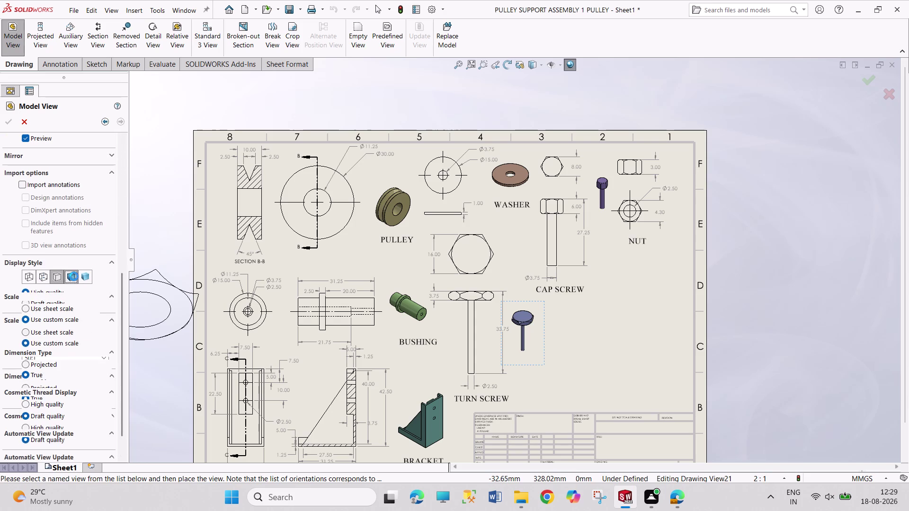
Set the nut model view to a custom 5:1 scale.
drag(123, 302, 117, 363)
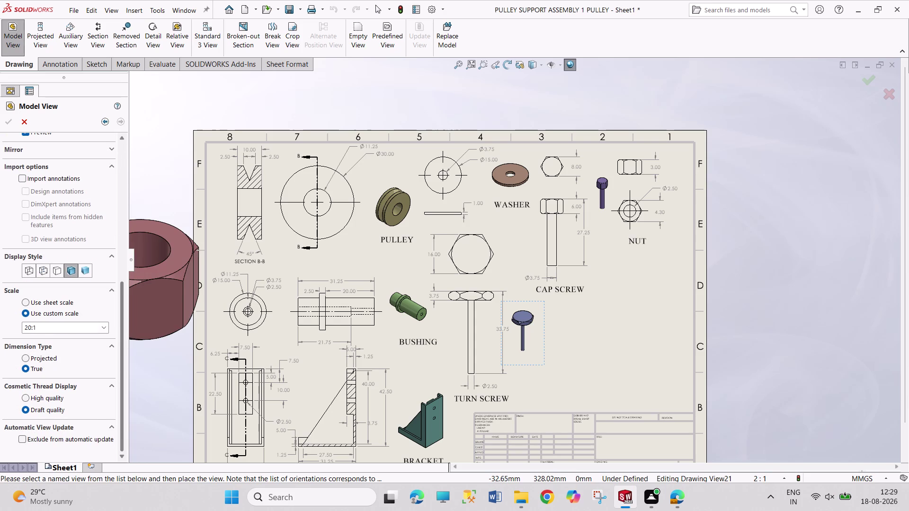
click(30, 326)
click(31, 327)
drag(31, 326, 25, 327)
click(30, 328)
drag(30, 329, 20, 325)
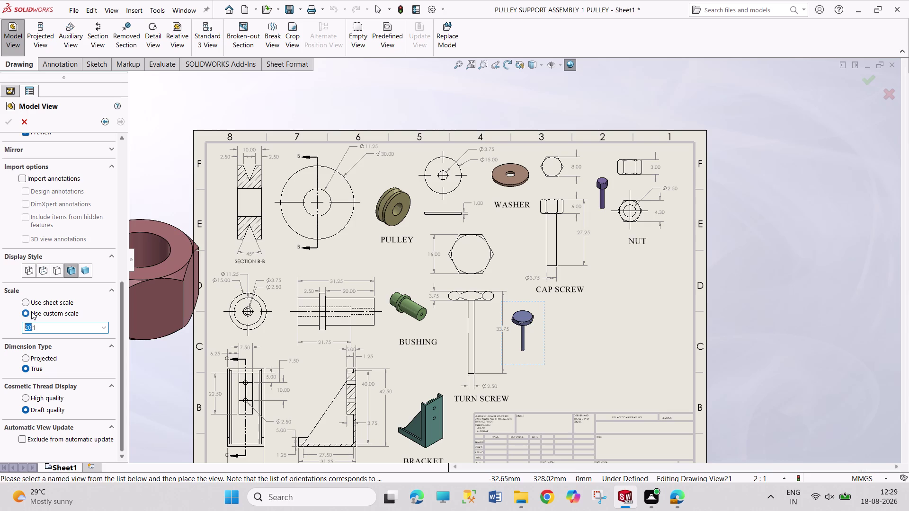
key(5)
key(Return)
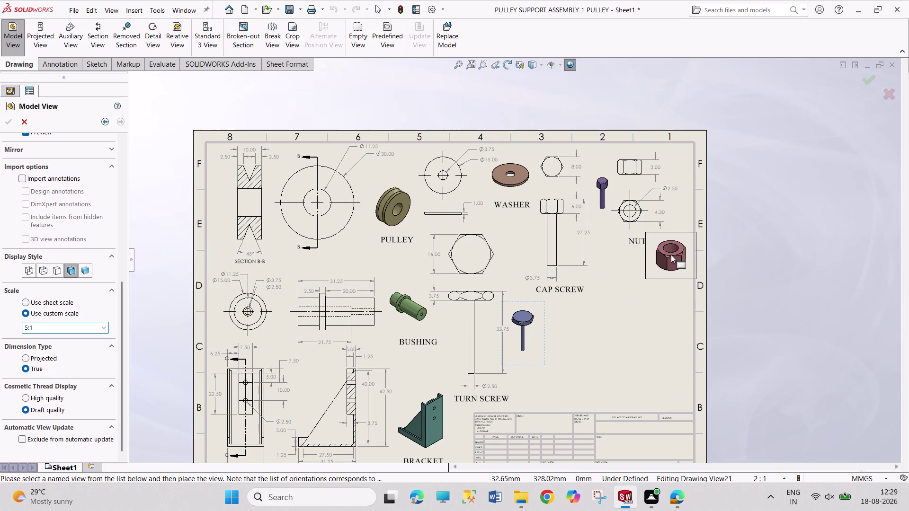
Place the shaded nut view beside the NUT views, then switch to the pulley support assembly.
click(670, 250)
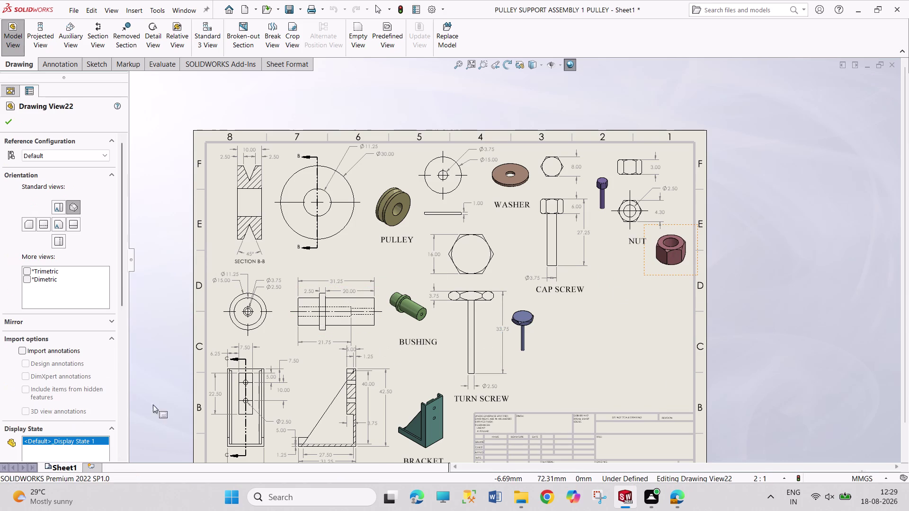
key(Escape)
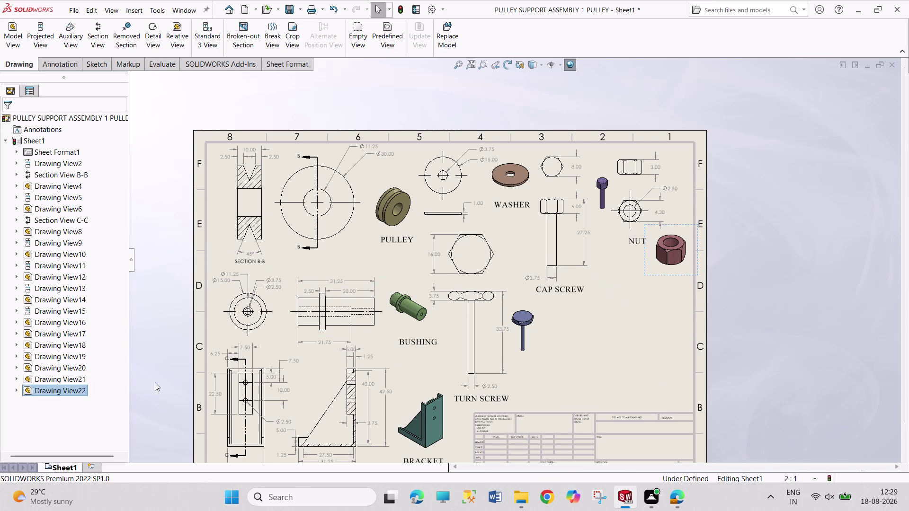
key(Escape)
key(Escape)
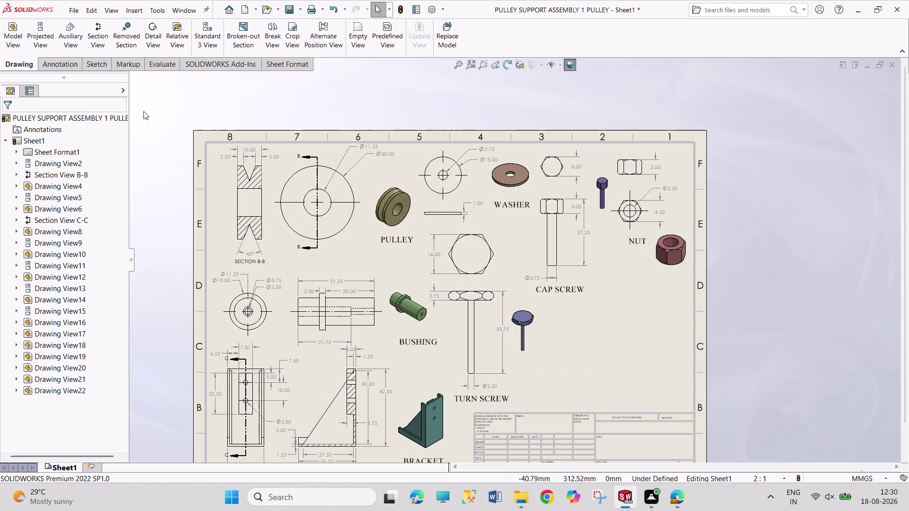
click(180, 11)
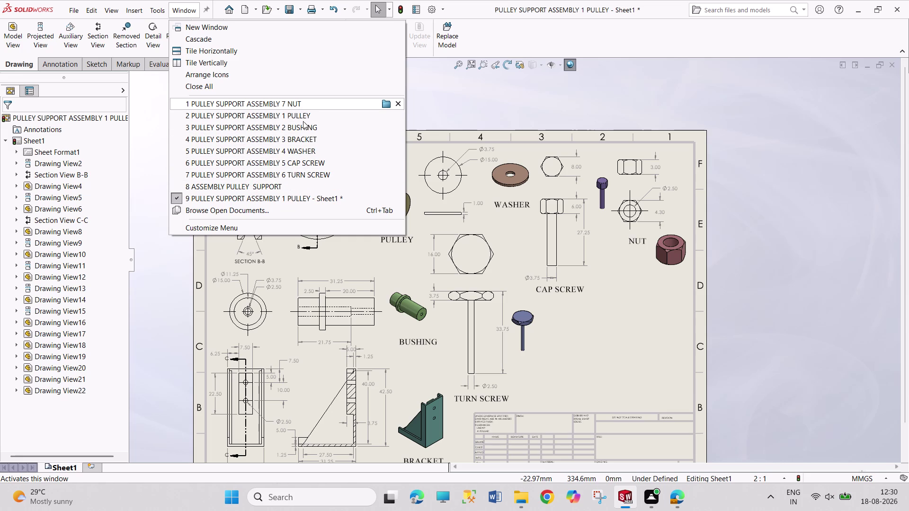
click(284, 184)
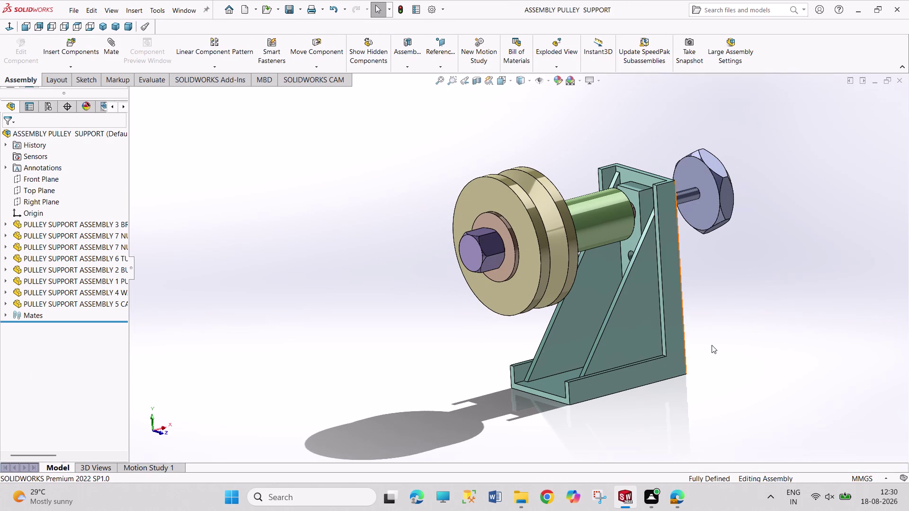
Start an exploded view and drag the pulley outward along the shaft.
scroll(up, 3)
scroll(down, 3)
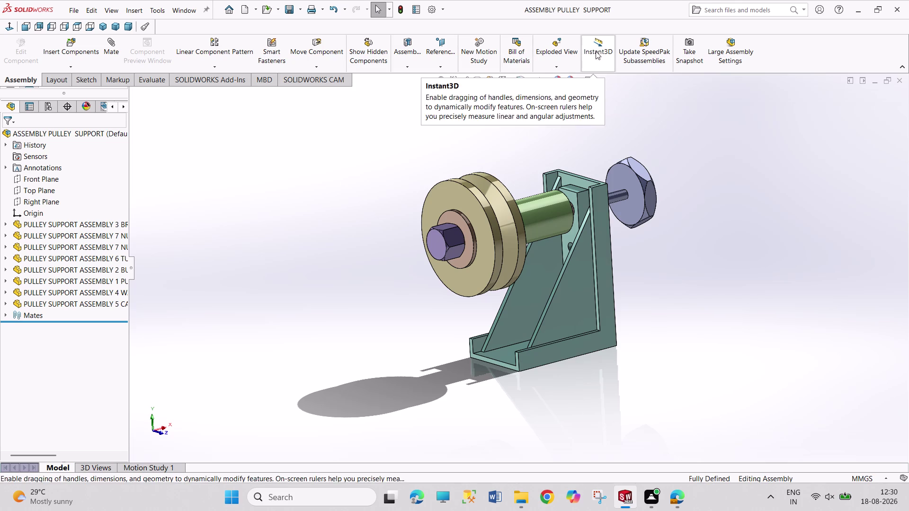
click(553, 48)
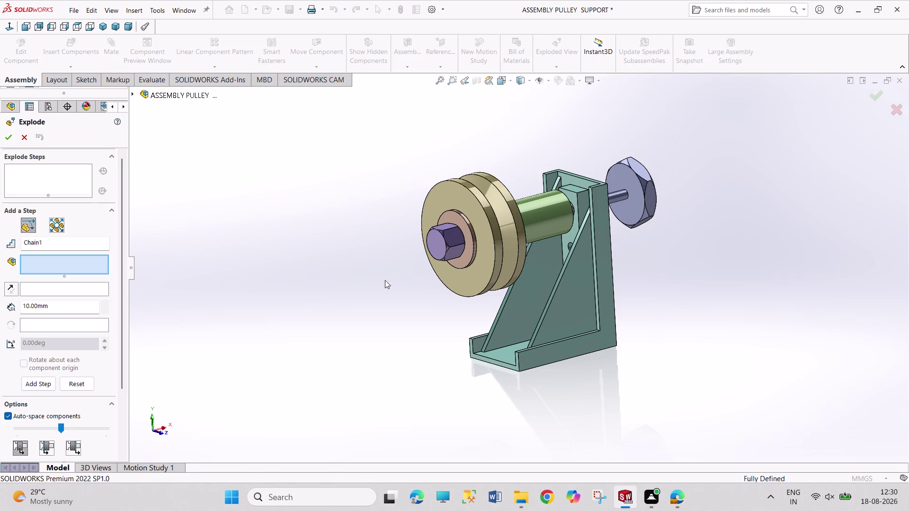
click(478, 268)
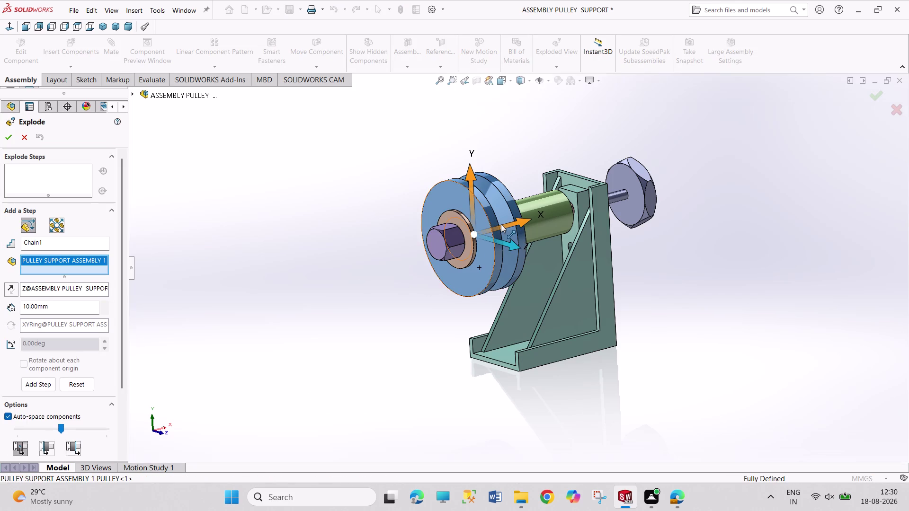
drag(501, 224, 467, 238)
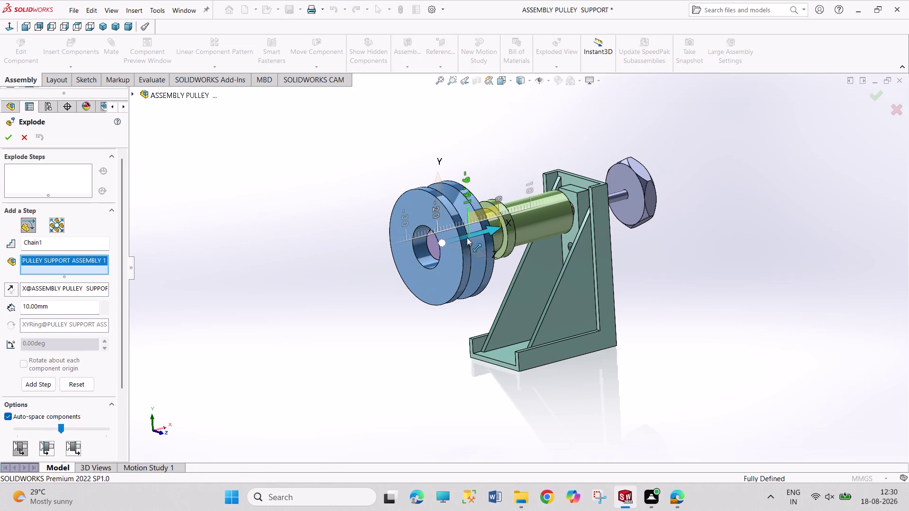
drag(467, 237, 396, 272)
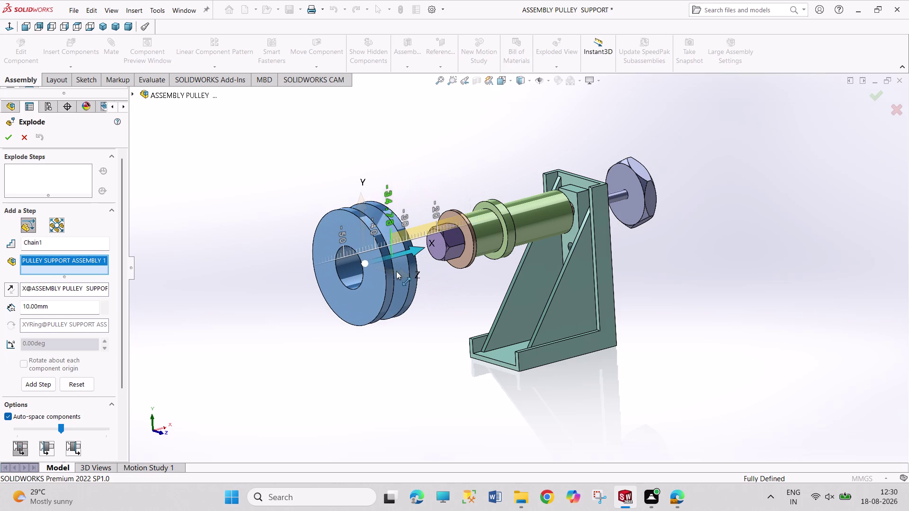
drag(396, 271, 372, 282)
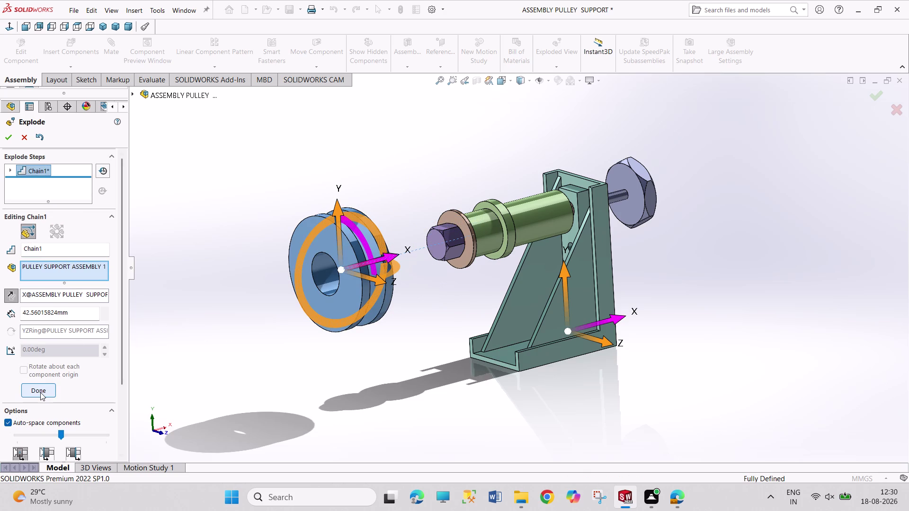
drag(365, 266, 343, 274)
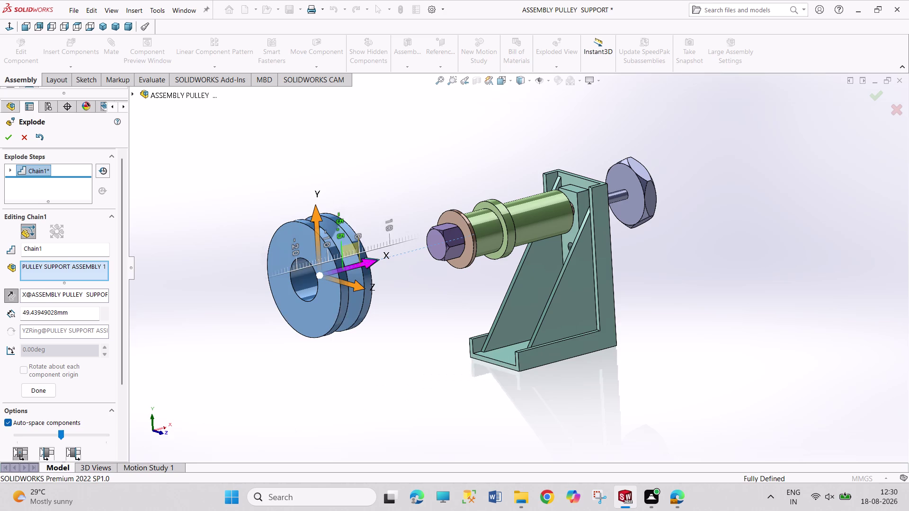
Add the cap screw, washer, bushing and turn screw to the moving components.
click(441, 253)
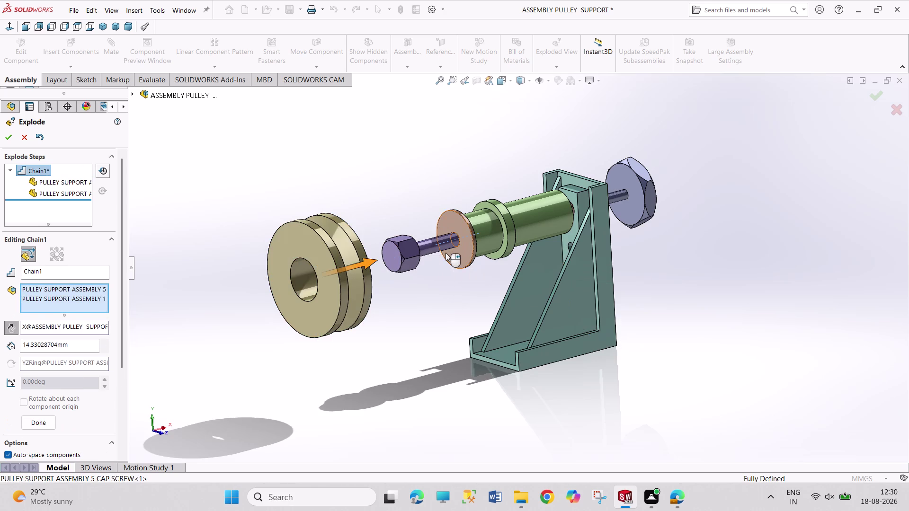
click(461, 252)
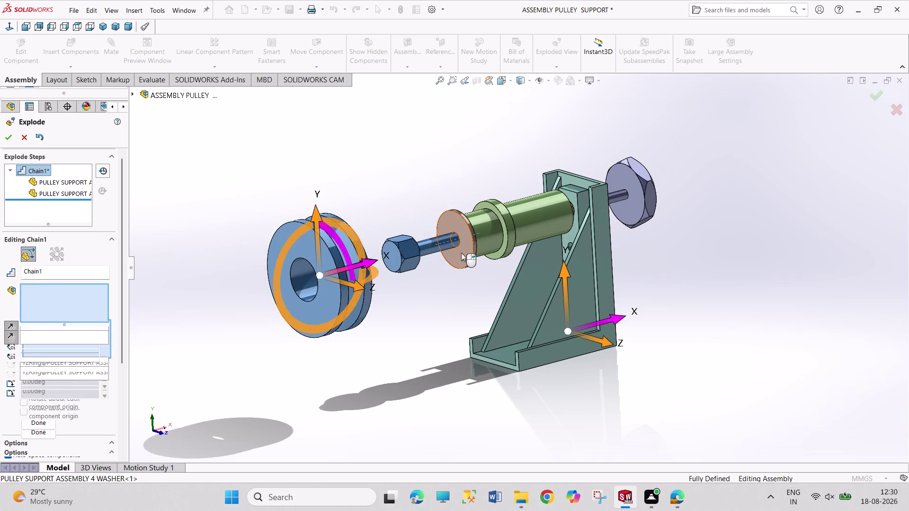
click(487, 246)
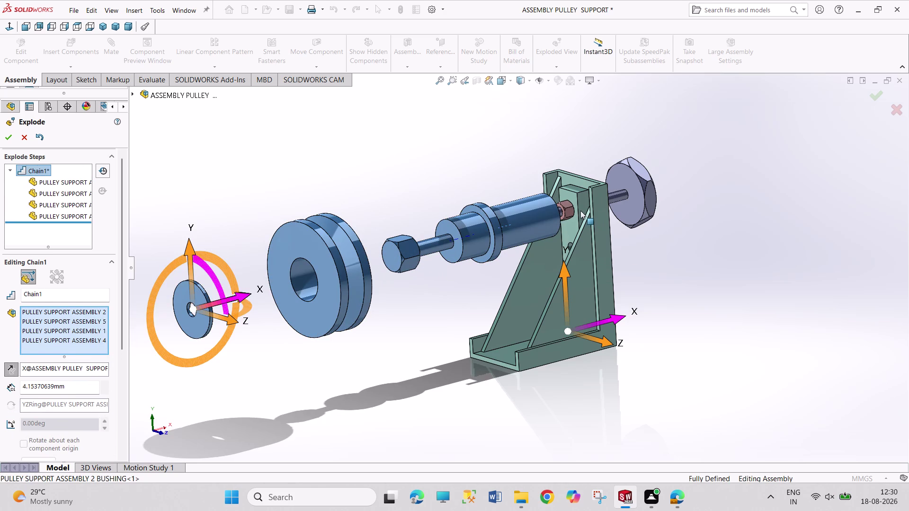
click(637, 204)
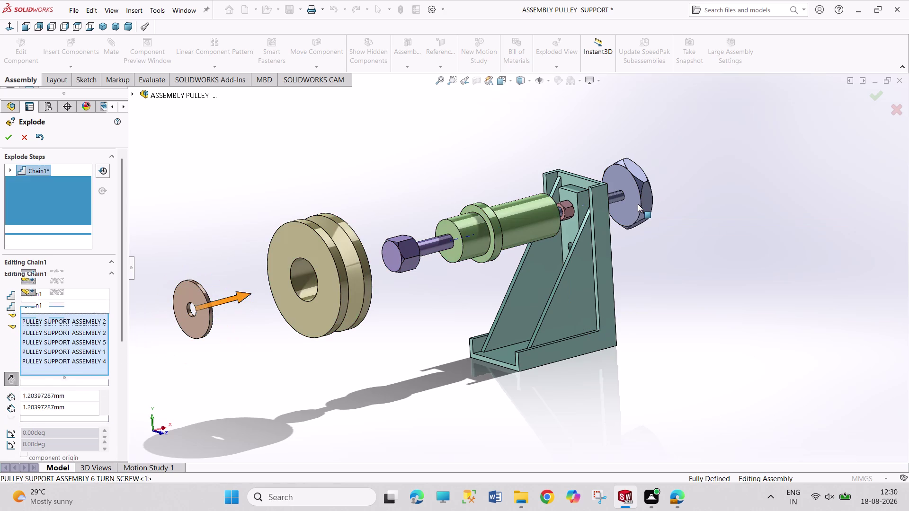
right_click(57, 361)
click(69, 365)
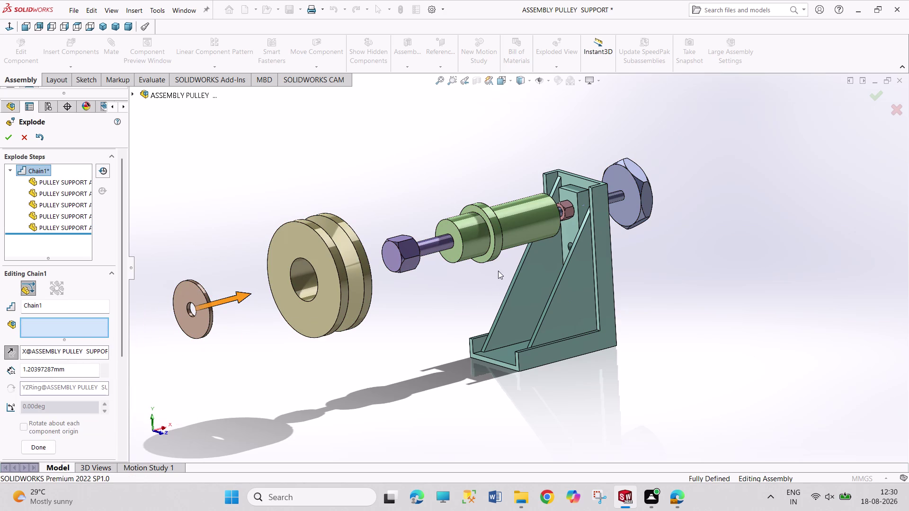
Cancel the explode setup and undo the part moves.
click(407, 264)
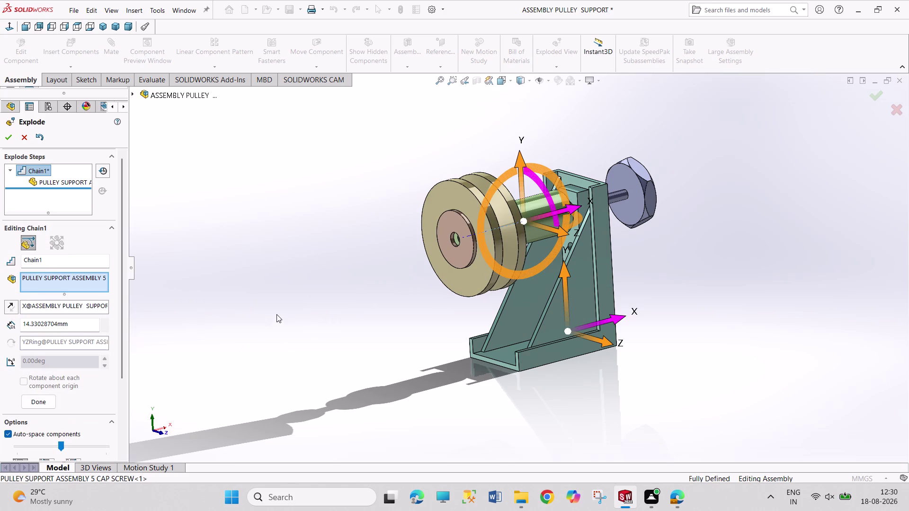
key(Escape)
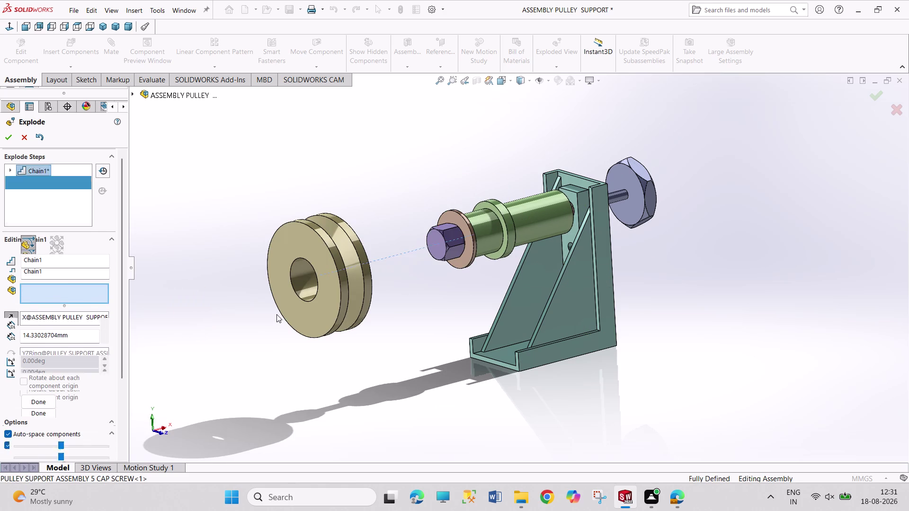
key(Escape)
key(Escape)
key(Escape)
key(Escape)
key(Escape)
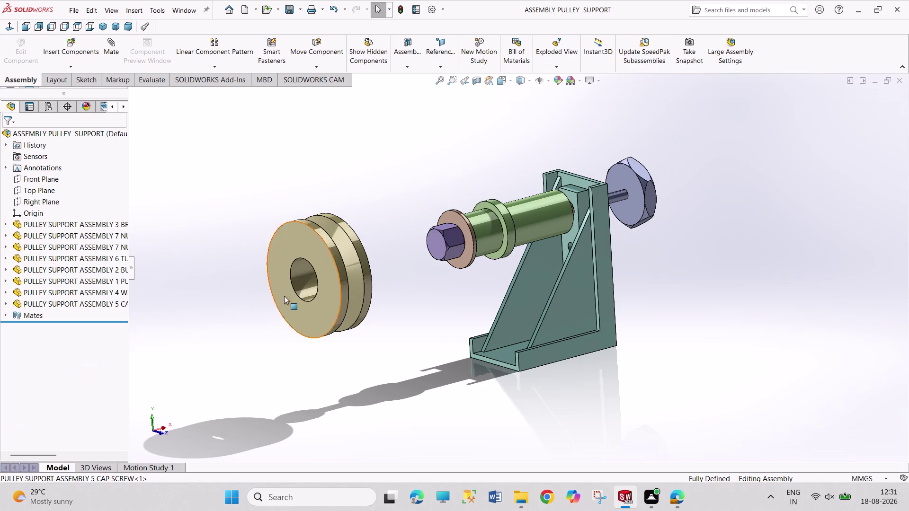
key(ctrl+z)
Start an explode step pulling the cap screw out of the pulley.
click(552, 49)
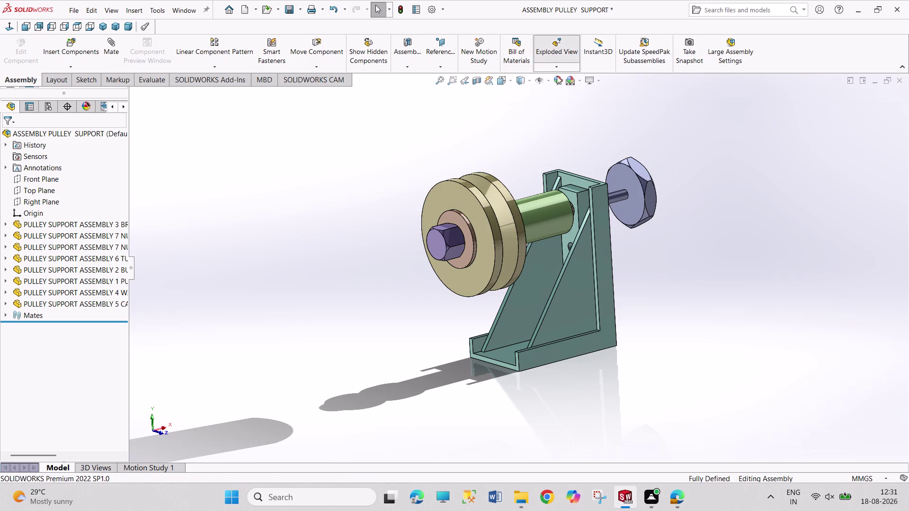
click(449, 235)
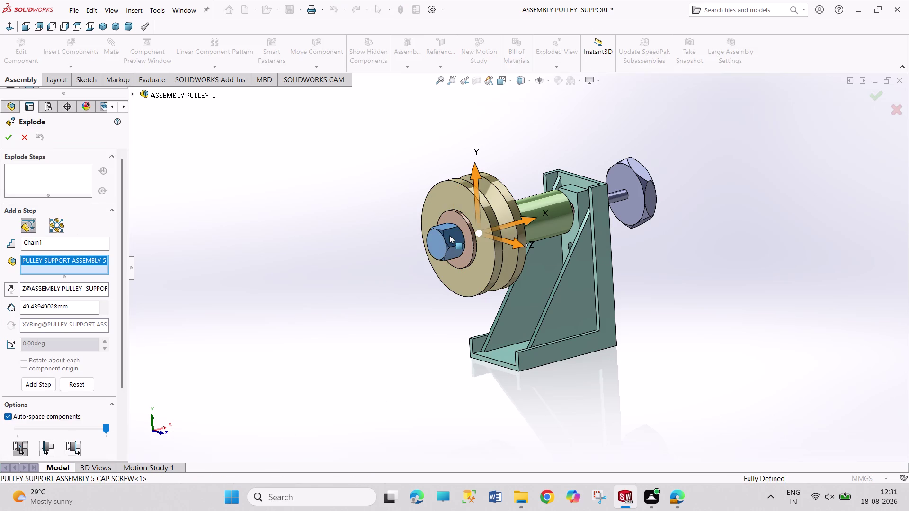
drag(494, 228, 469, 232)
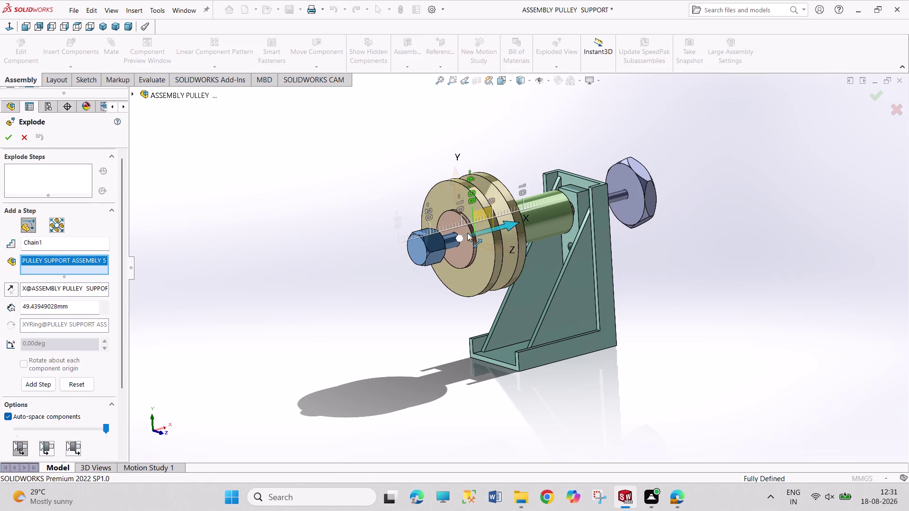
drag(469, 232, 367, 254)
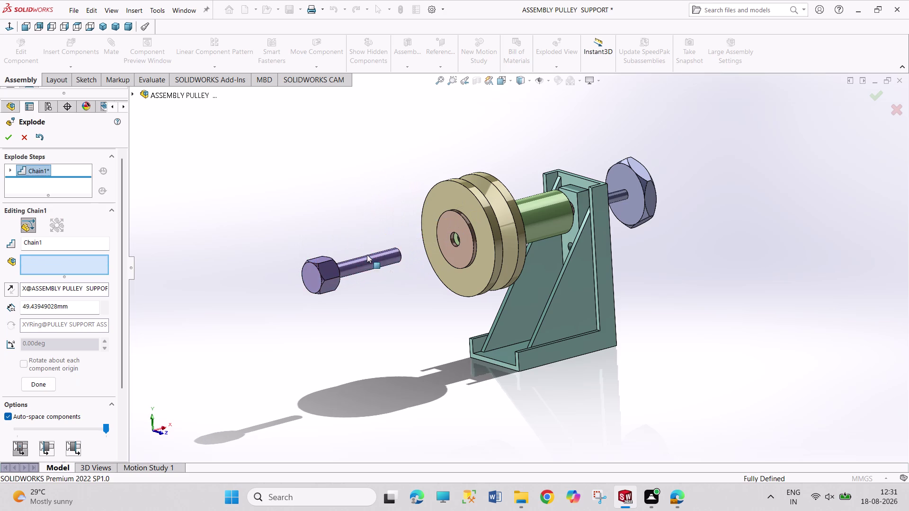
click(48, 395)
Slide the washer and pulley together along the shaft in the next step.
click(463, 258)
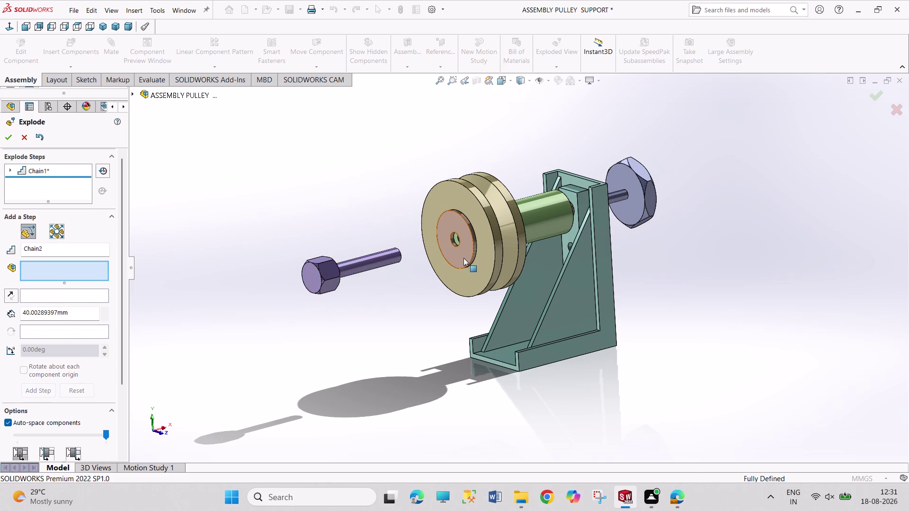
drag(480, 232, 449, 242)
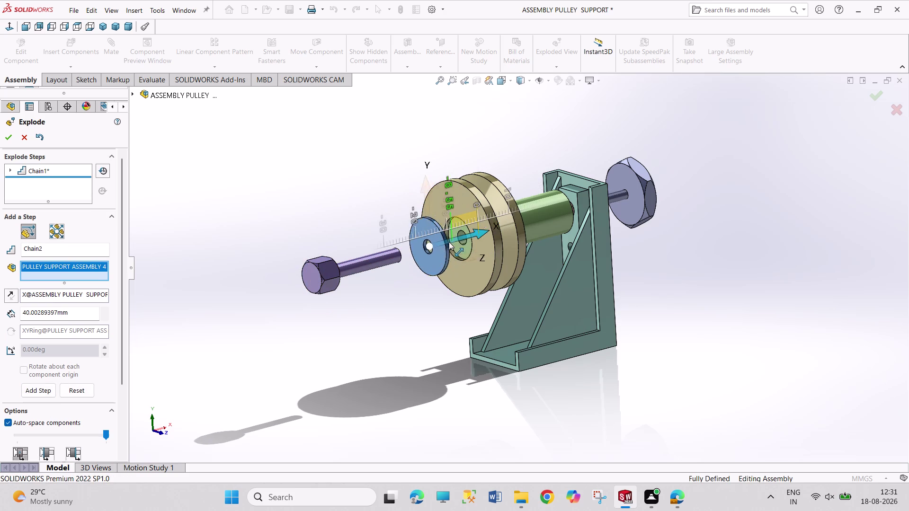
drag(450, 242, 433, 251)
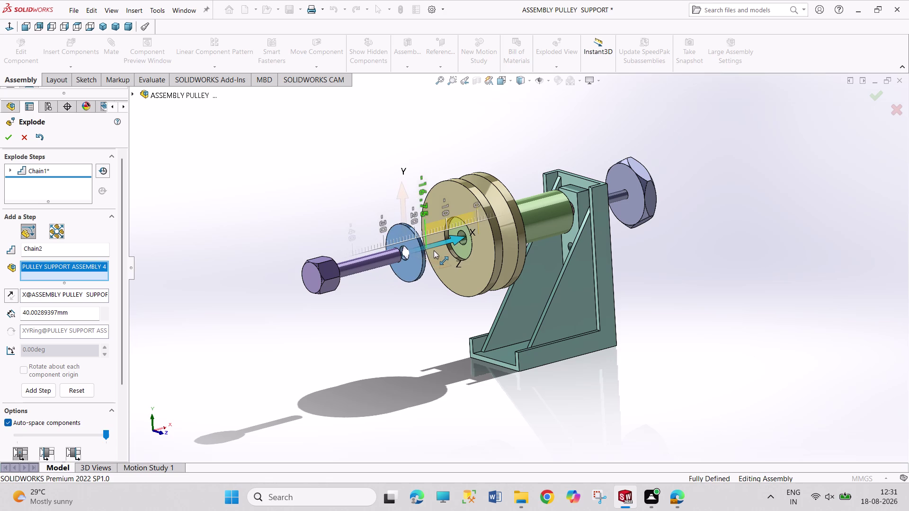
drag(433, 250, 431, 250)
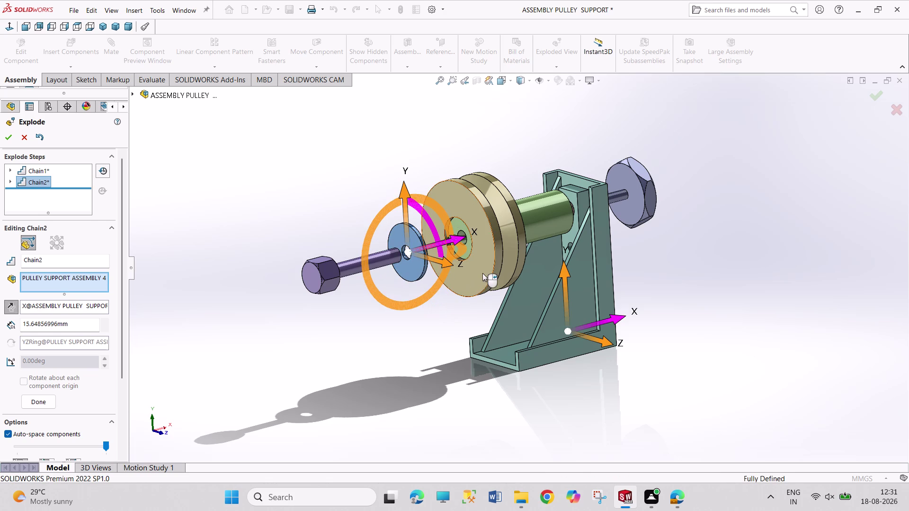
click(483, 273)
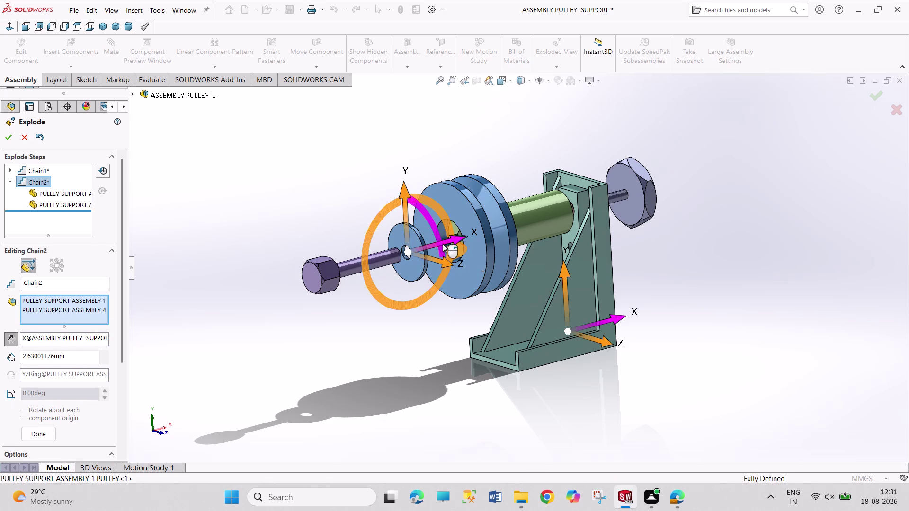
drag(443, 244, 421, 252)
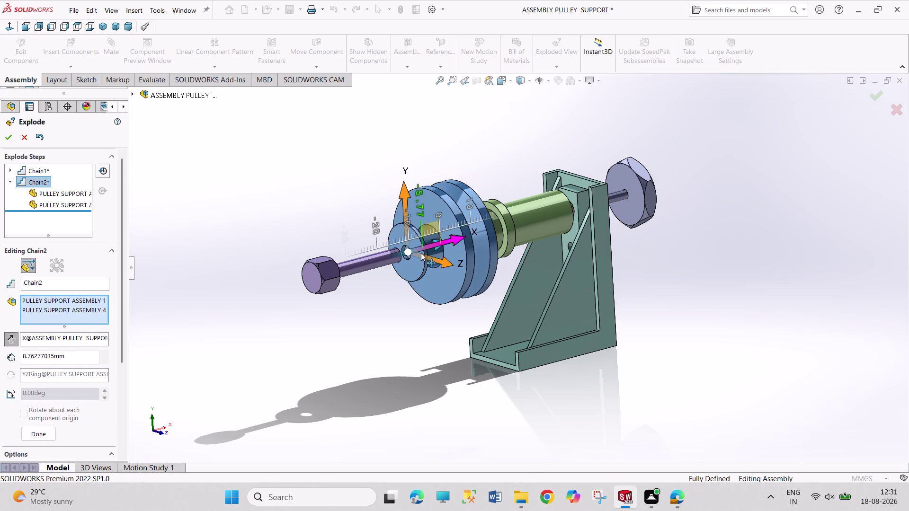
drag(422, 252, 402, 261)
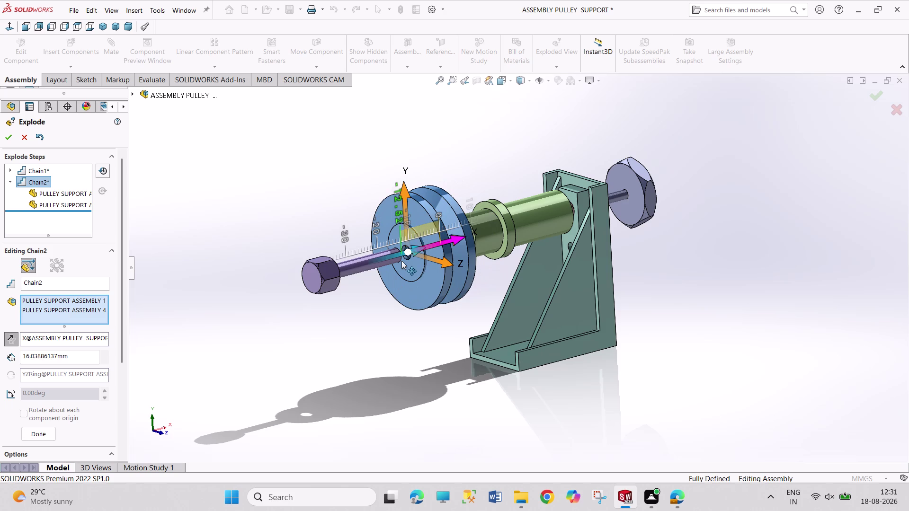
drag(401, 261, 414, 261)
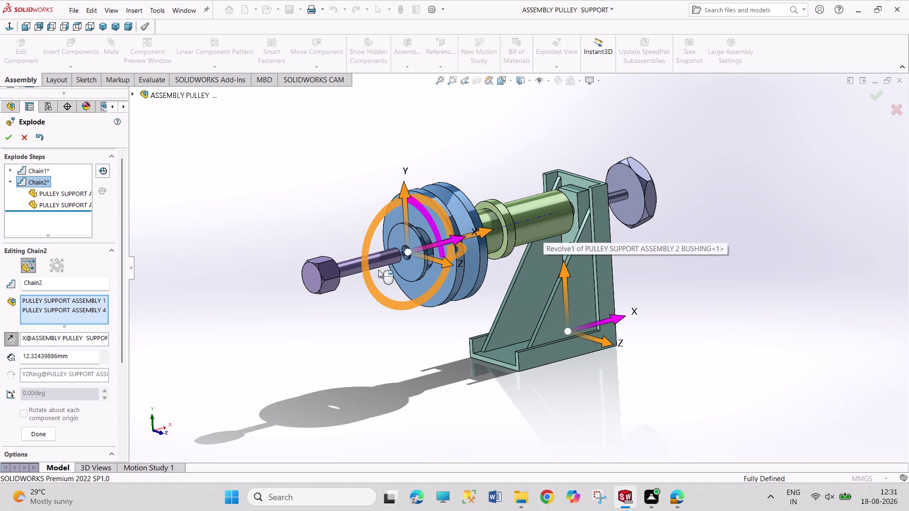
Clear the step's components, cancel Explode, and undo the bolt and washer moves.
click(88, 314)
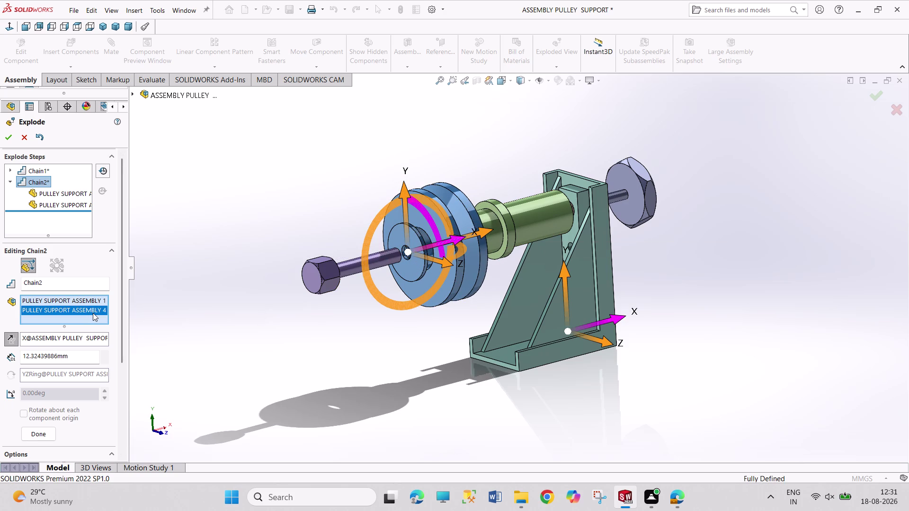
right_click(92, 311)
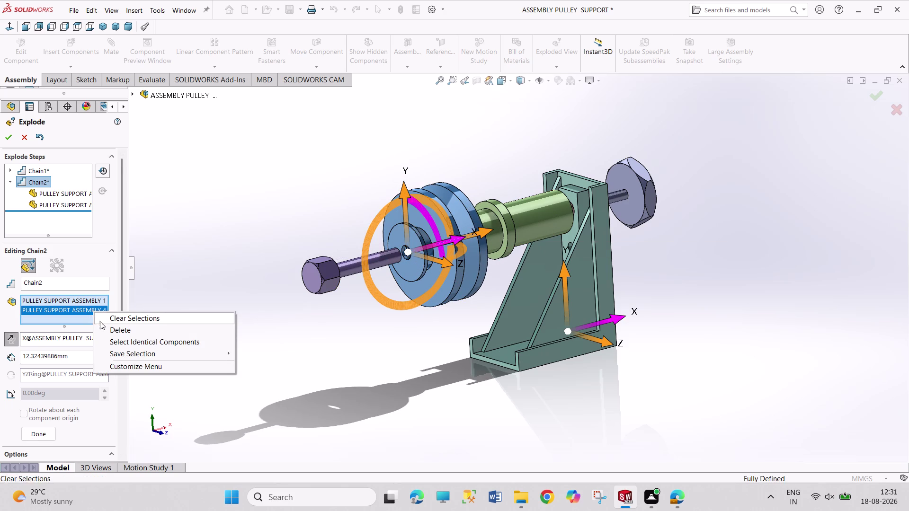
click(104, 331)
key(Escape)
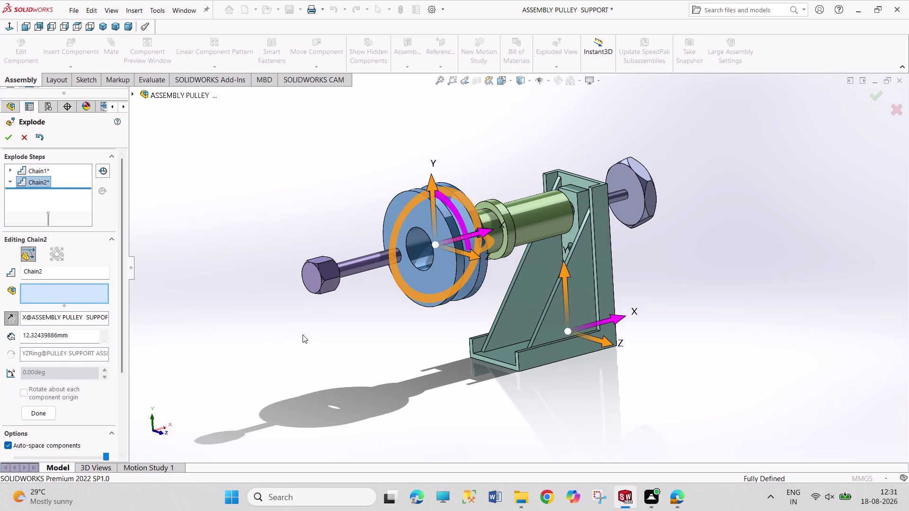
key(Escape)
key(Escape)
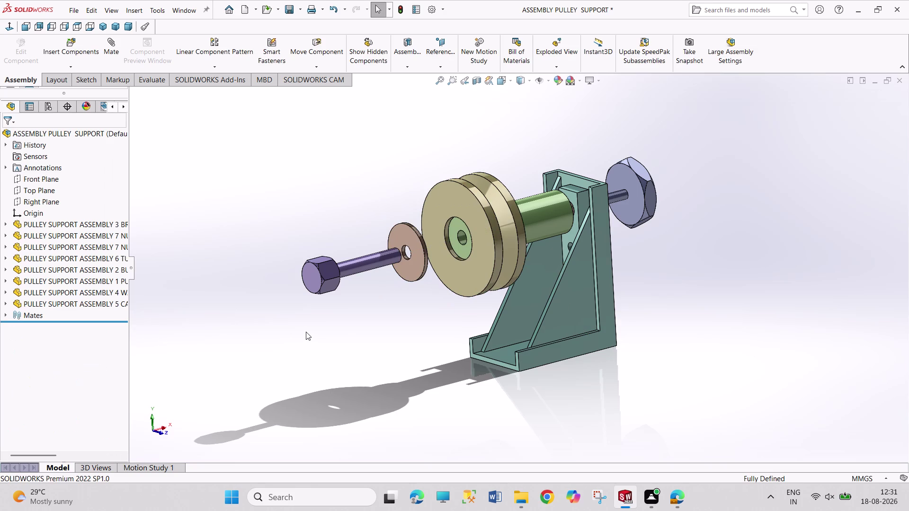
key(ctrl+z)
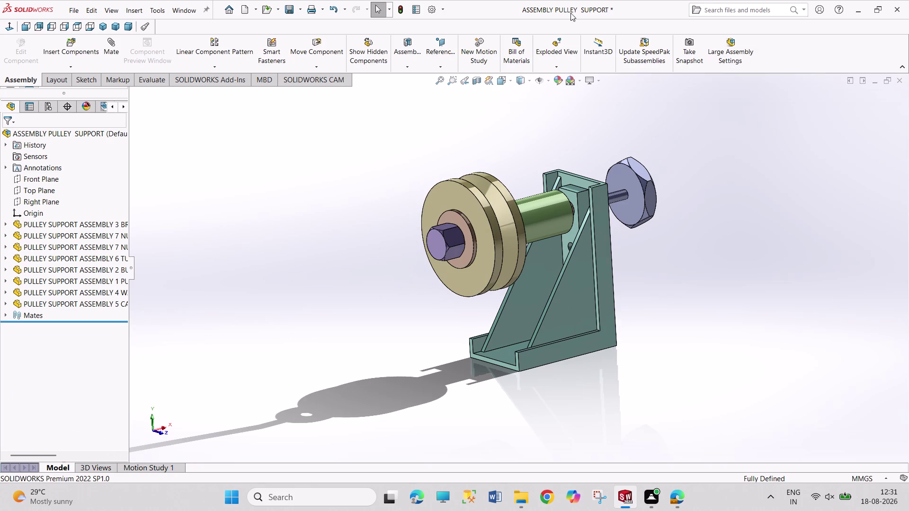
Begin a new exploded view, pulling the bolt clear and adding the washer.
click(555, 54)
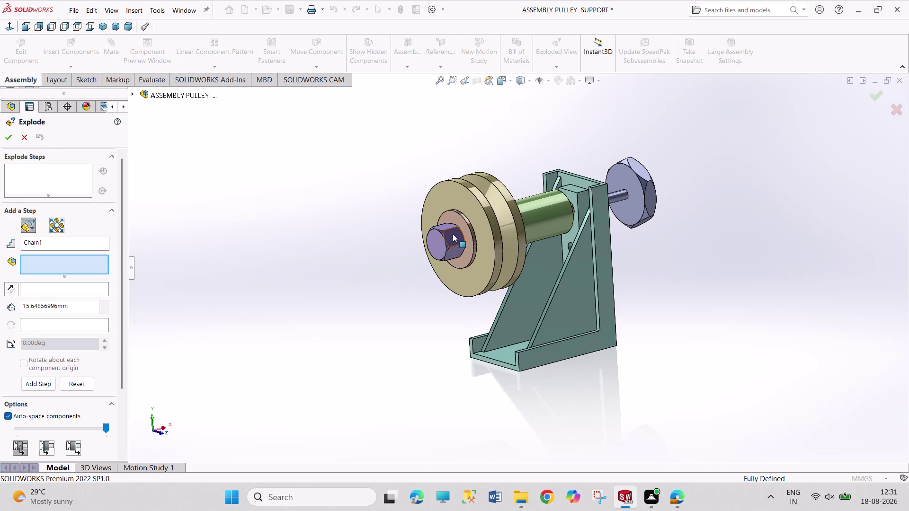
click(452, 234)
drag(502, 228, 449, 238)
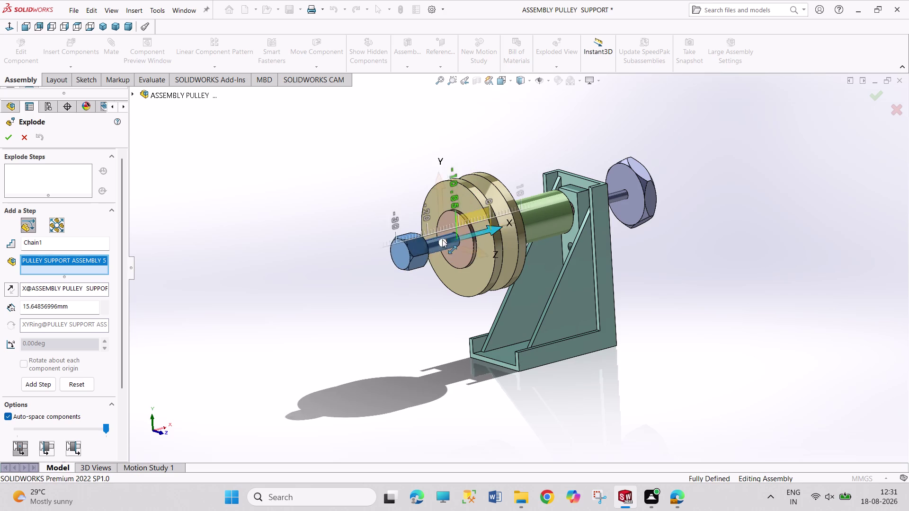
drag(450, 239, 299, 269)
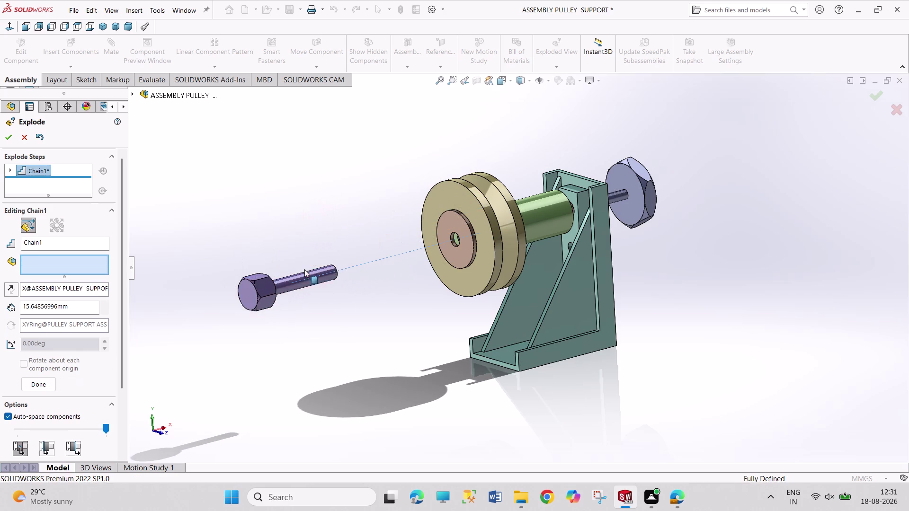
click(461, 257)
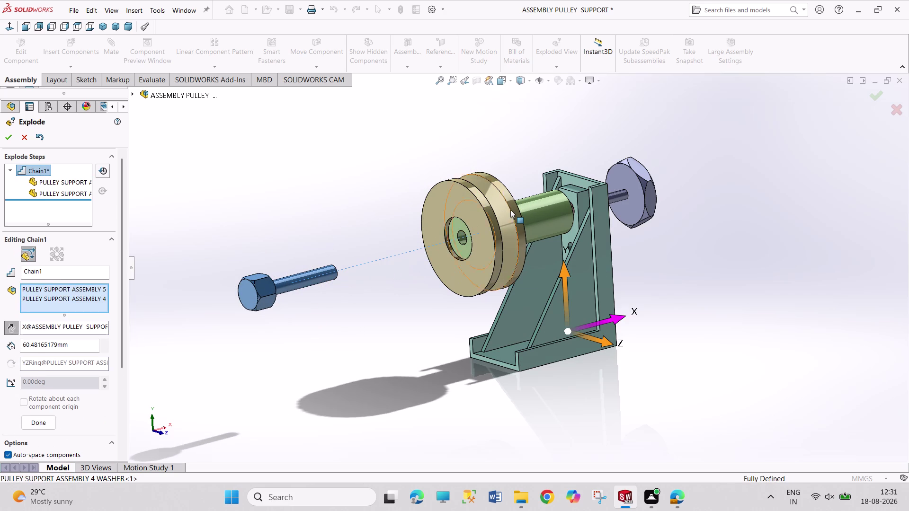
Cancel this explode attempt and undo the bolt move.
key(ctrl+z)
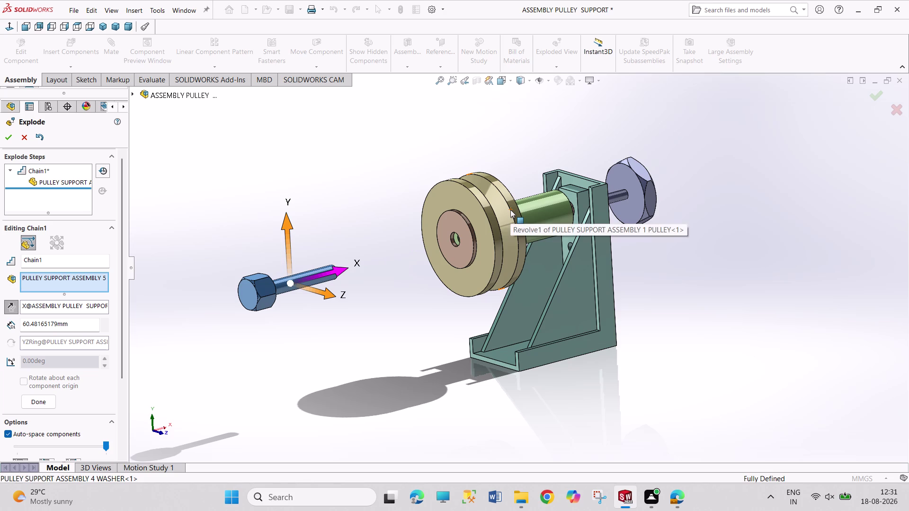
key(Escape)
key(Escape)
key(Escape)
key(Escape)
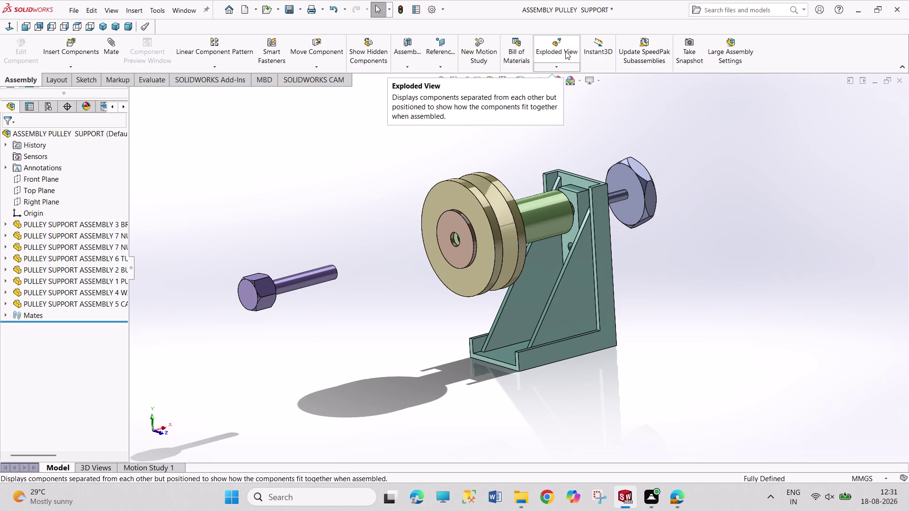
key(ctrl+z)
Create Chain1 by dragging the bolt out along the X axis.
click(549, 57)
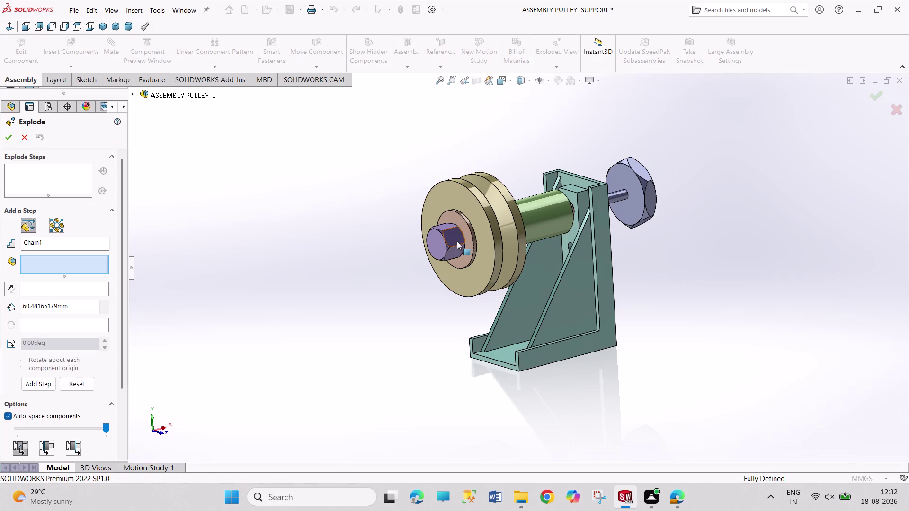
click(456, 241)
drag(492, 229, 466, 237)
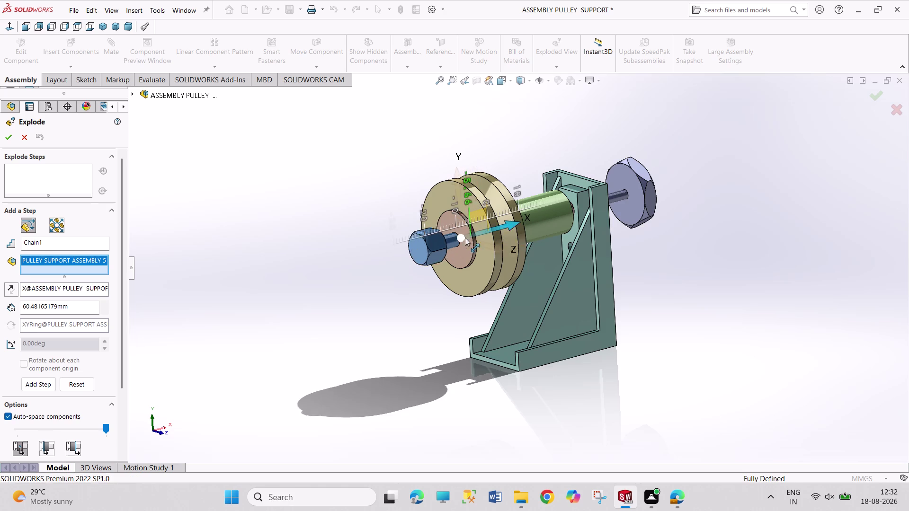
drag(466, 237, 342, 277)
drag(46, 387, 64, 380)
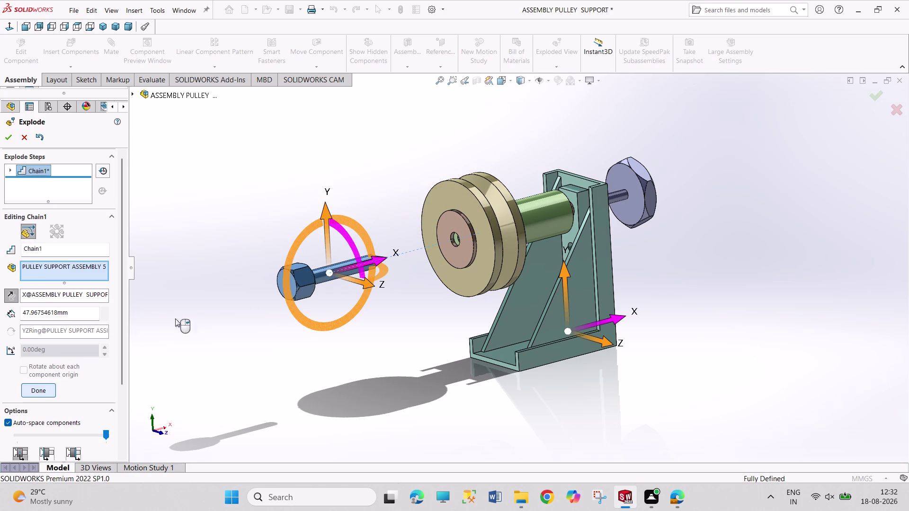
click(48, 389)
Create Chain2 by sliding the washer out next to the bolt head.
click(467, 251)
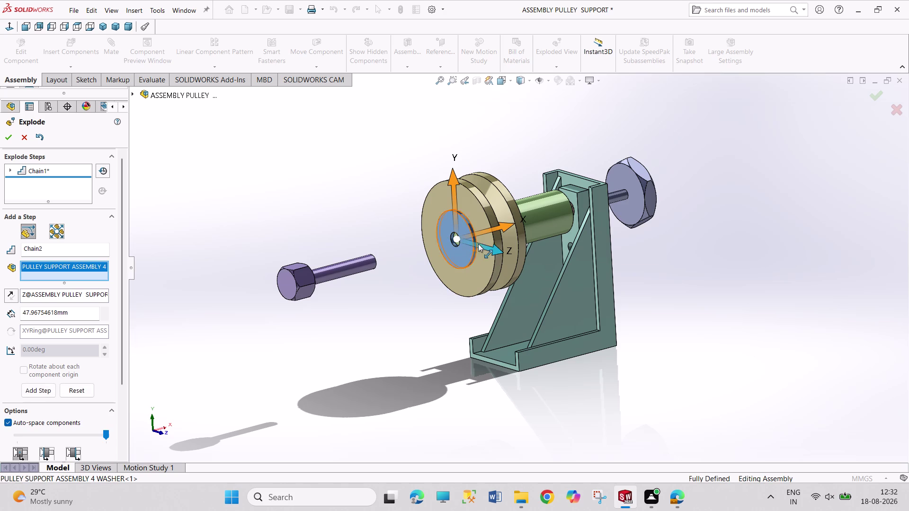
drag(482, 232, 407, 254)
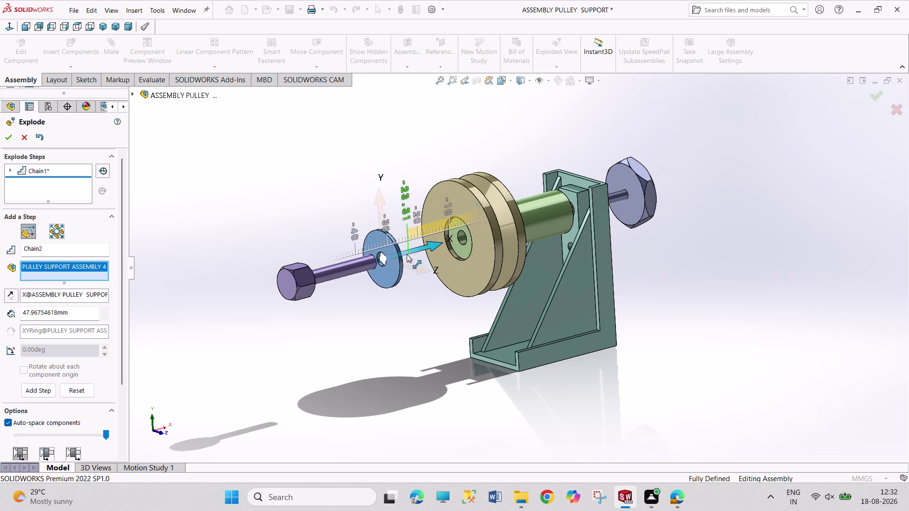
drag(407, 254, 364, 267)
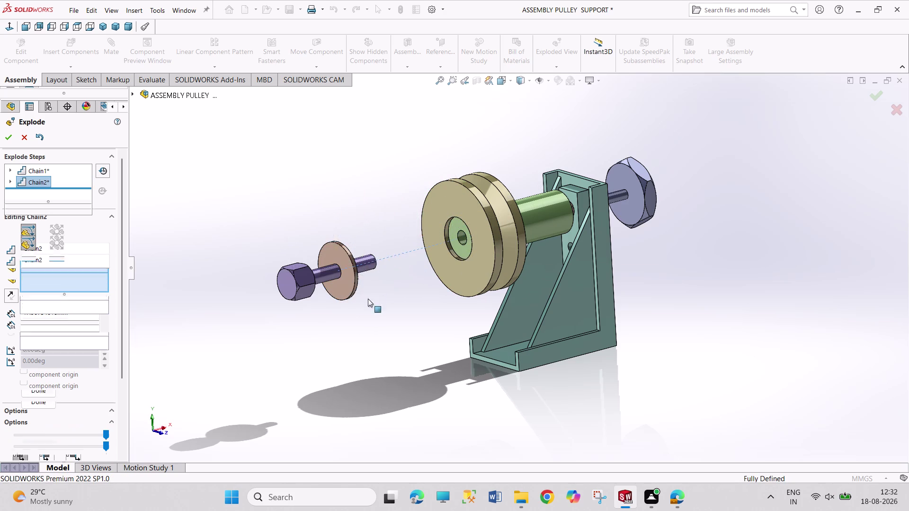
click(39, 404)
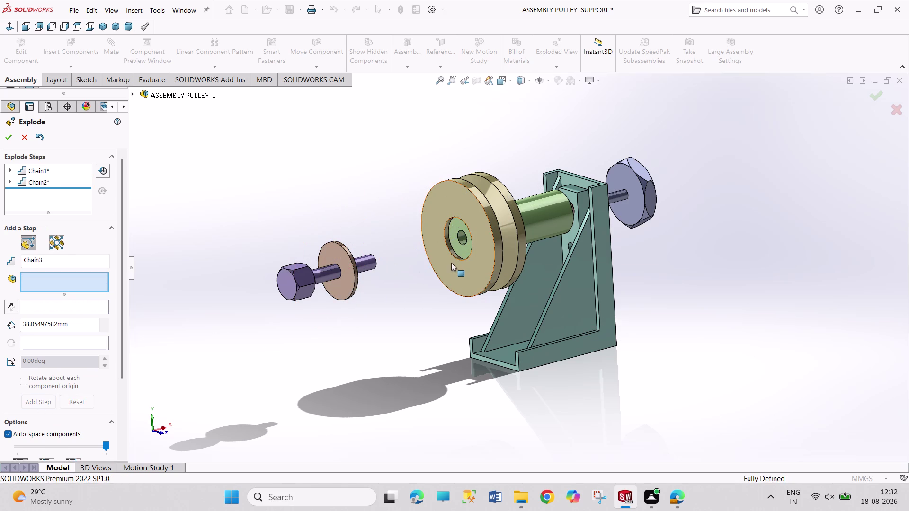
Create Chain3 by sliding the pulley out beside the washer.
click(491, 249)
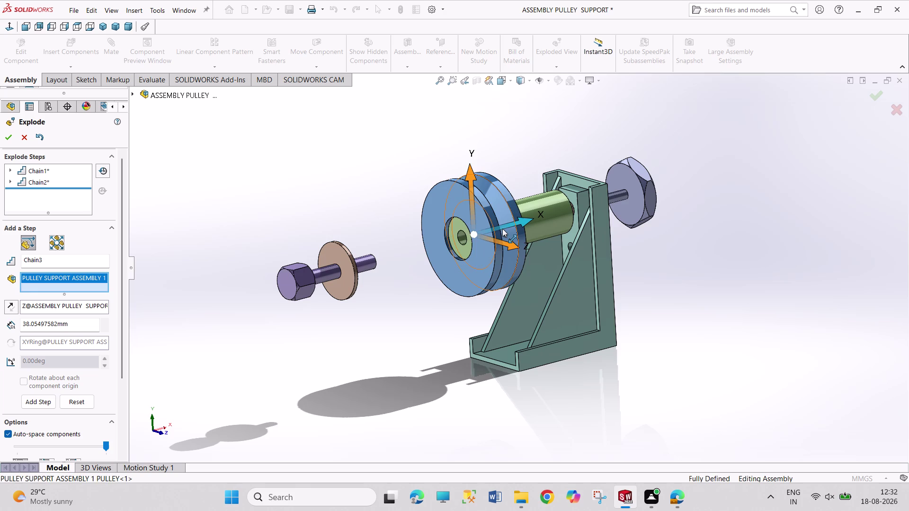
drag(502, 229, 426, 251)
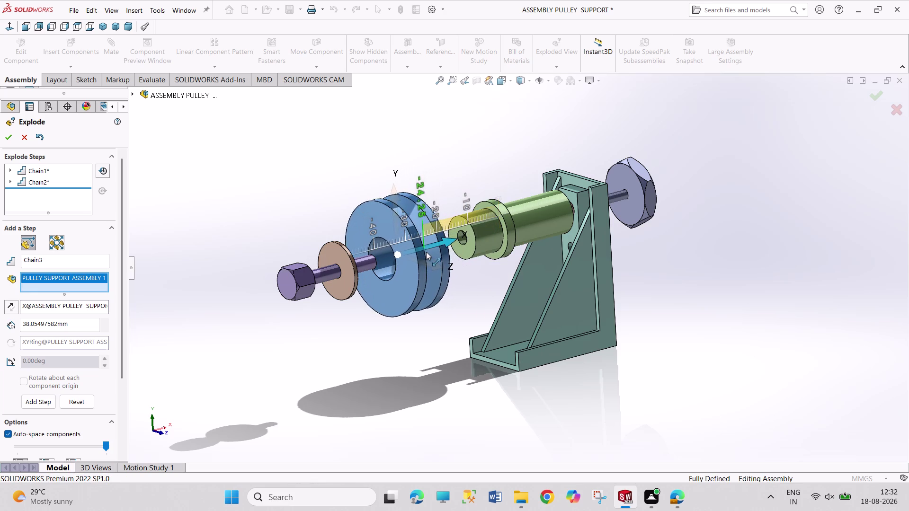
drag(426, 252, 411, 259)
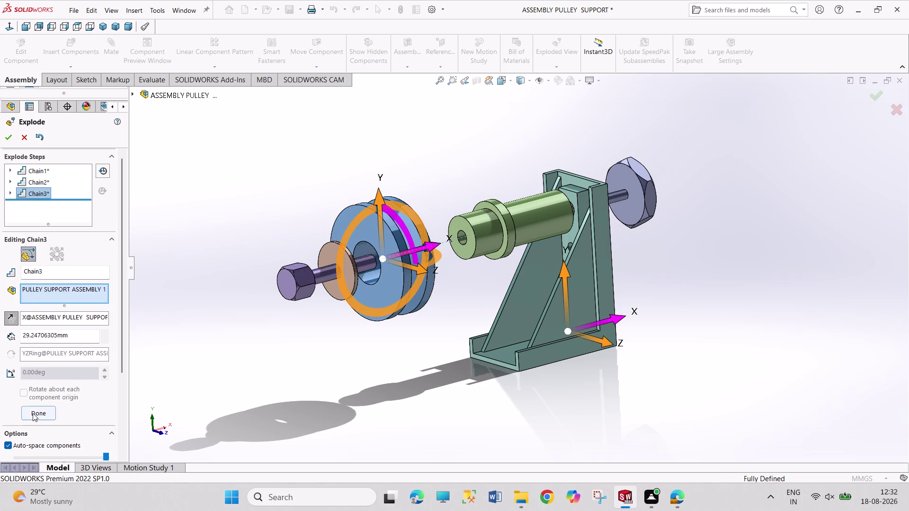
click(33, 413)
Add an explode step sliding the bushing away from the bracket.
click(485, 247)
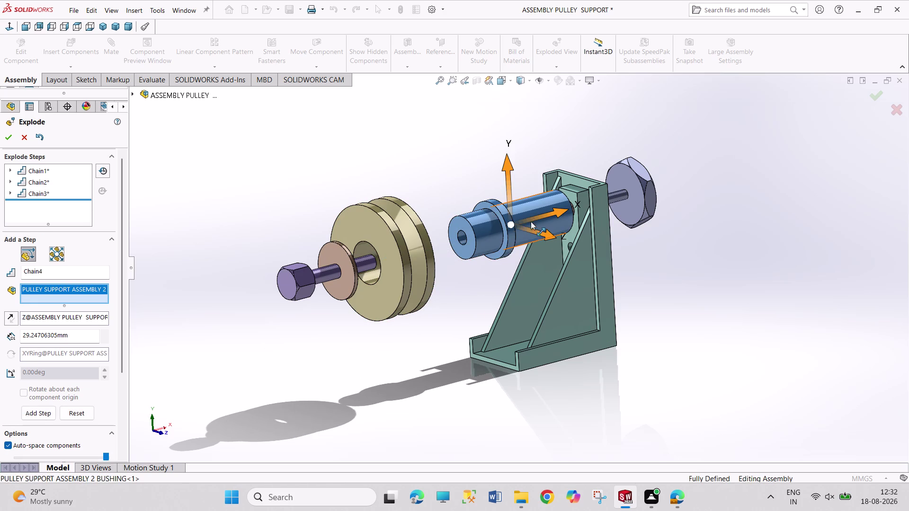
drag(539, 217, 501, 238)
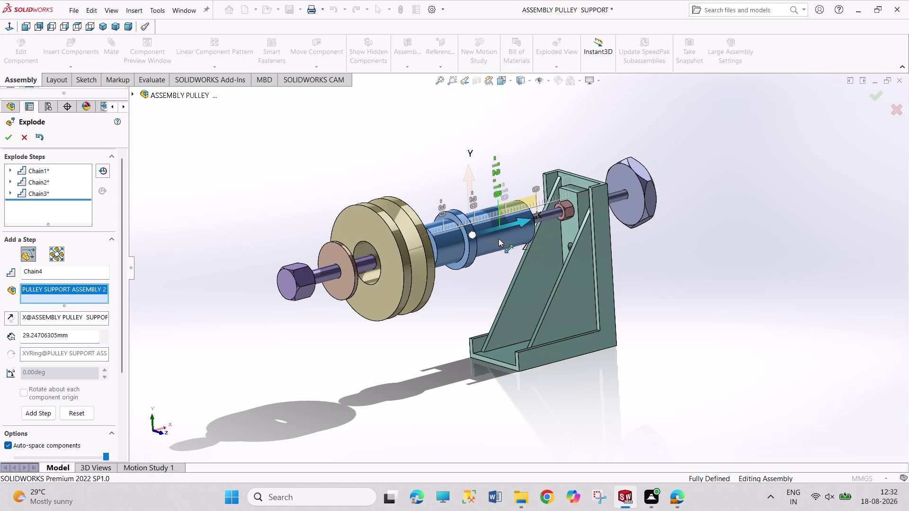
drag(501, 237, 489, 243)
click(34, 425)
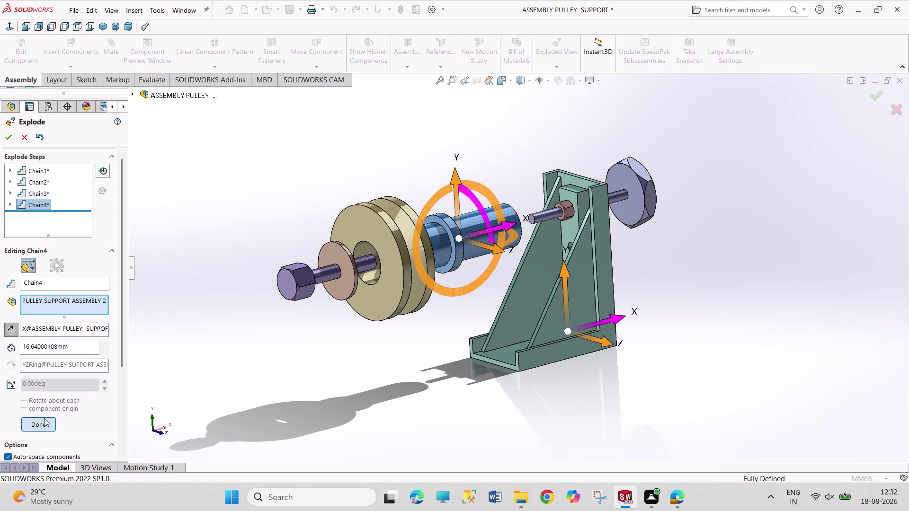
Add an explode step pushing the nut out along the shaft.
click(564, 207)
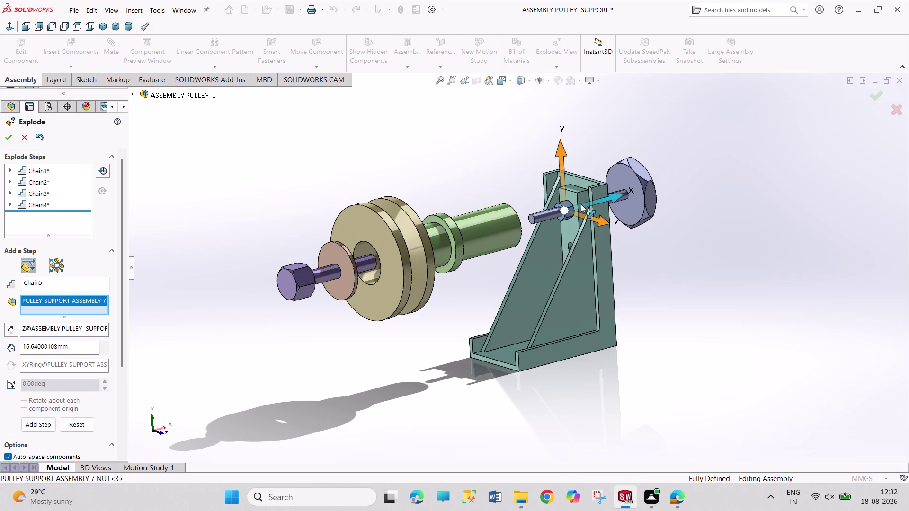
drag(580, 204, 546, 217)
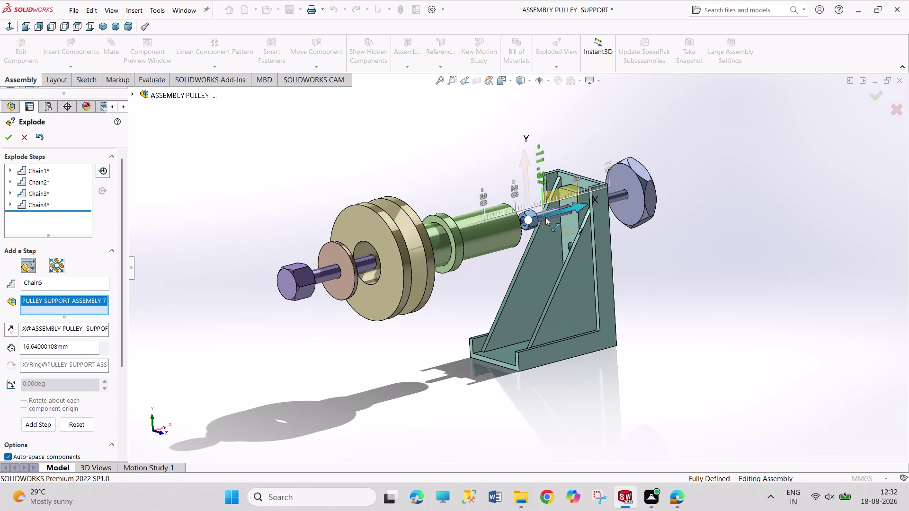
drag(545, 218, 629, 196)
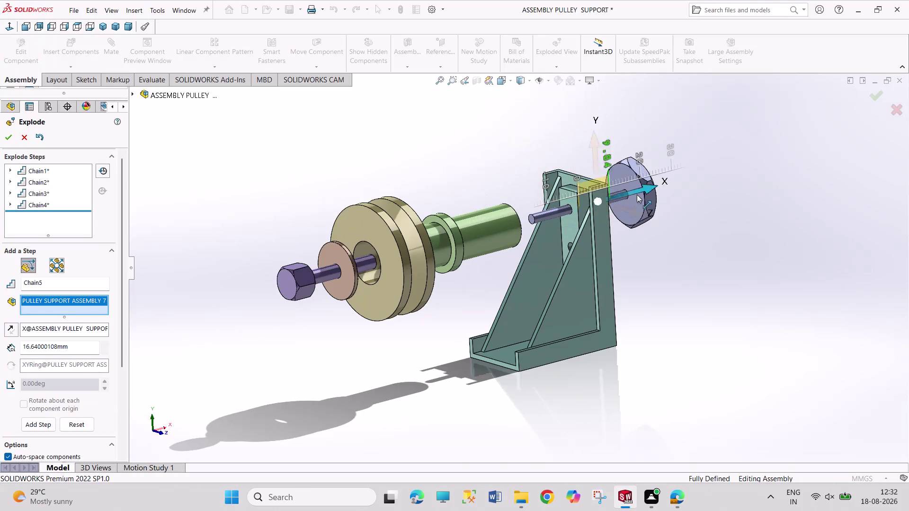
drag(628, 196, 678, 189)
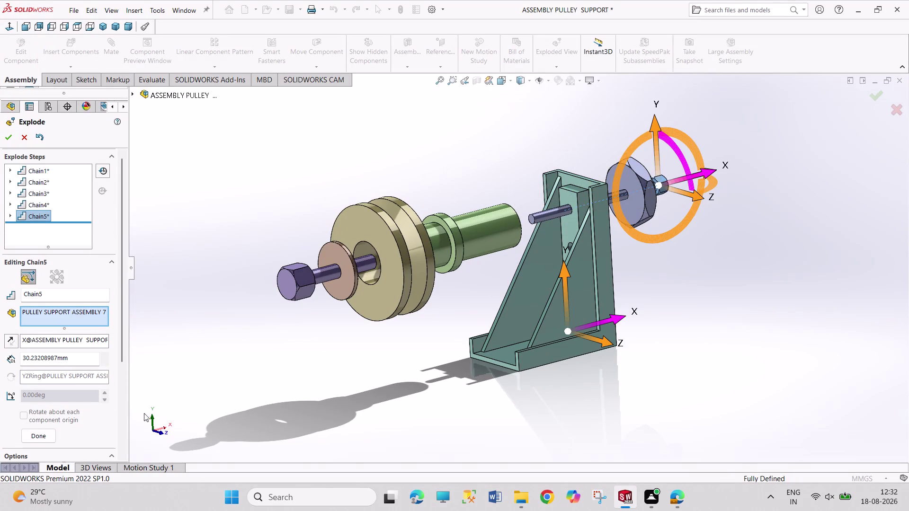
click(42, 437)
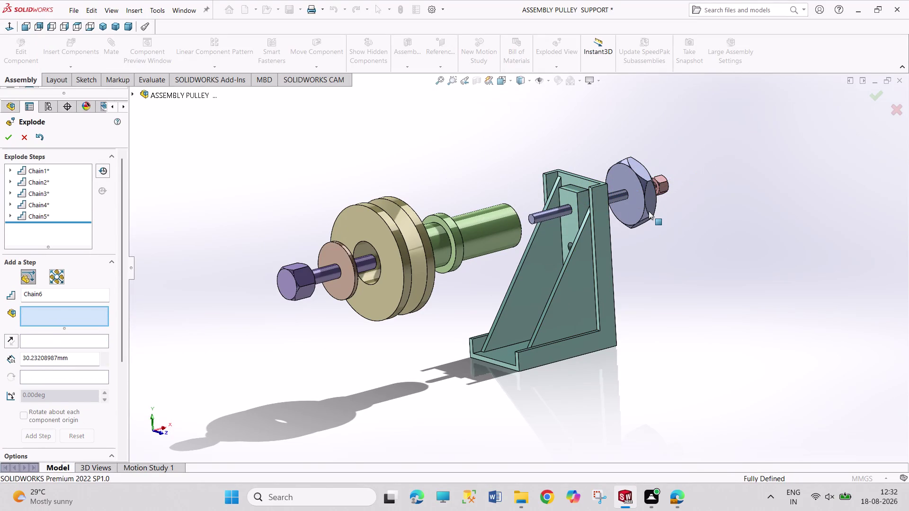
Pull the hex-headed rod out past the nut and delete the nut's step.
click(648, 211)
drag(619, 195, 706, 175)
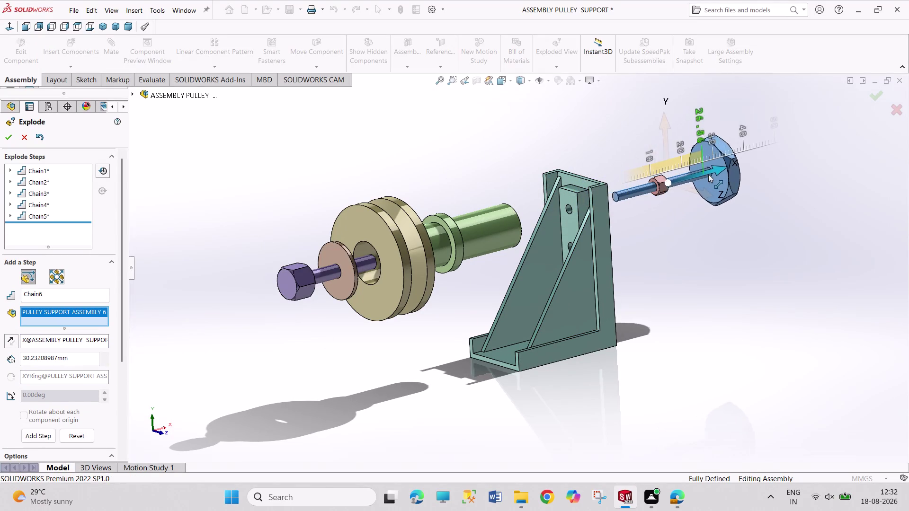
drag(705, 175, 771, 167)
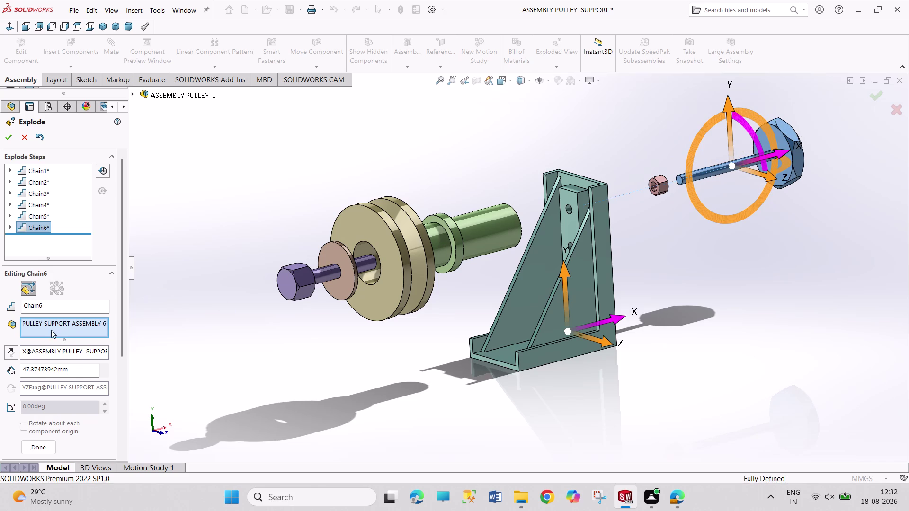
right_click(54, 323)
click(72, 342)
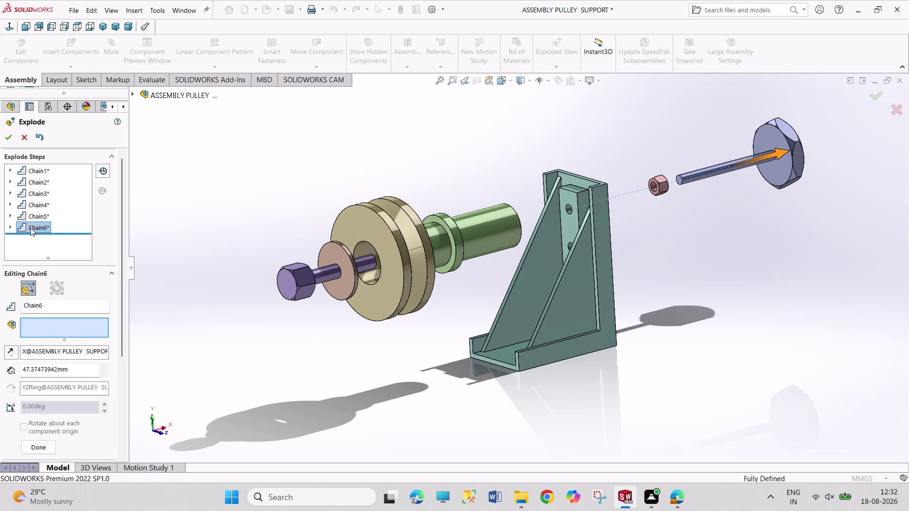
right_click(36, 216)
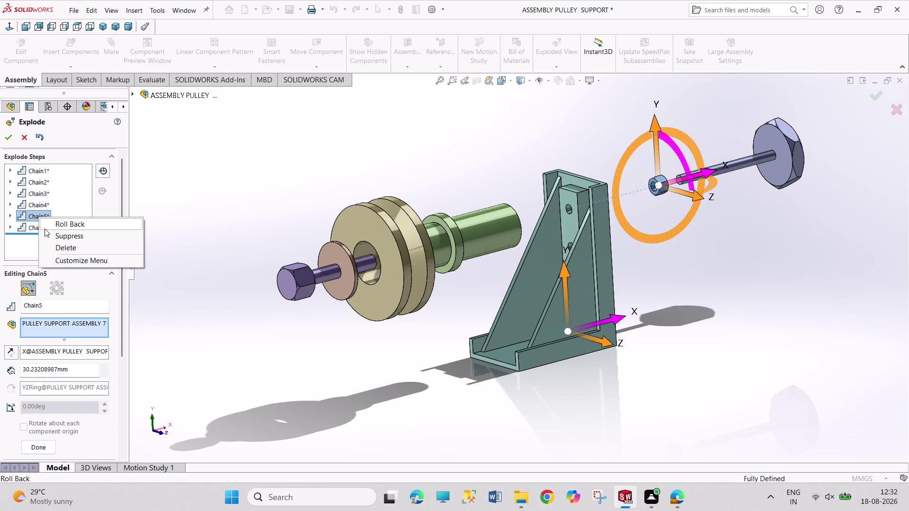
click(57, 250)
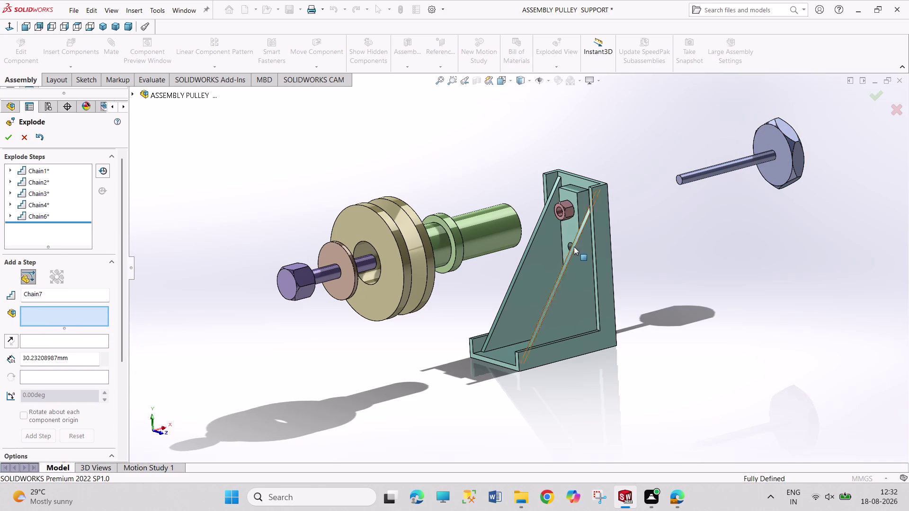
Move the nut along the shaft toward the bushing and close Explode.
click(568, 212)
drag(582, 204, 572, 206)
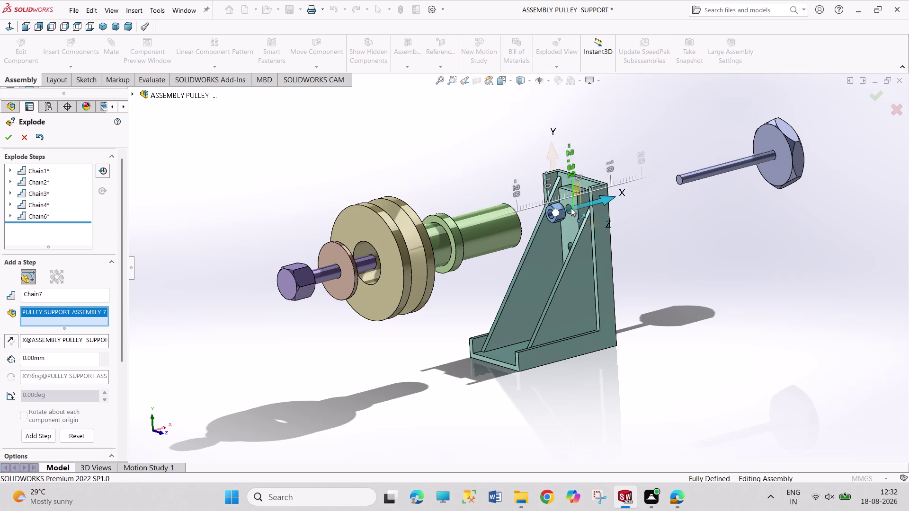
drag(573, 207, 548, 214)
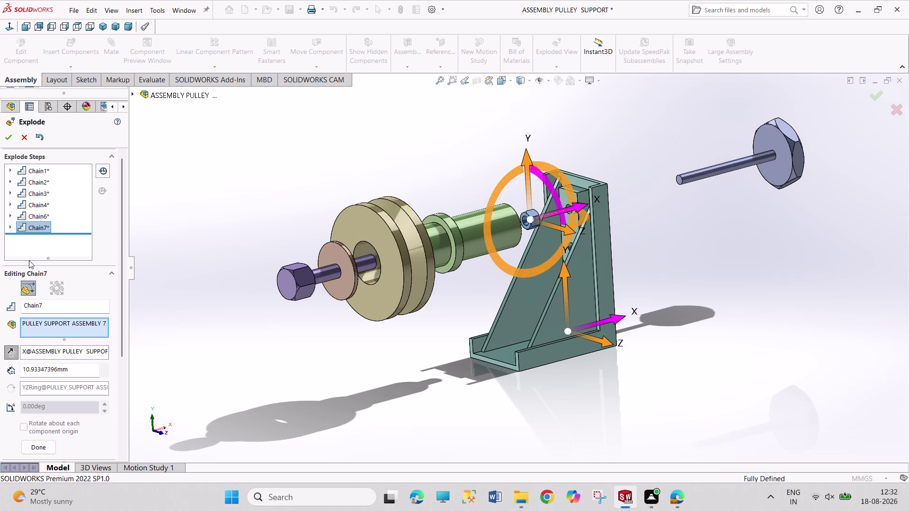
click(9, 136)
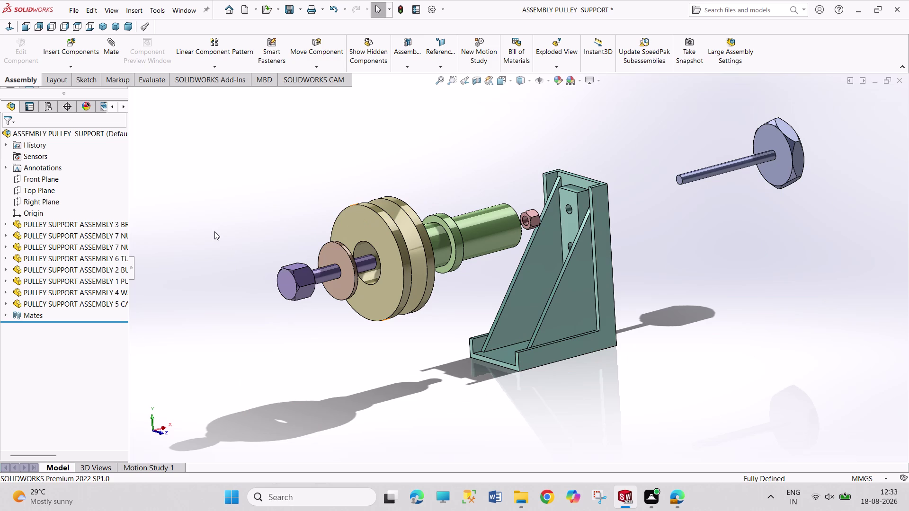
Restore the assembled state and restart the exploded view with the cap screw step.
key(ctrl+z)
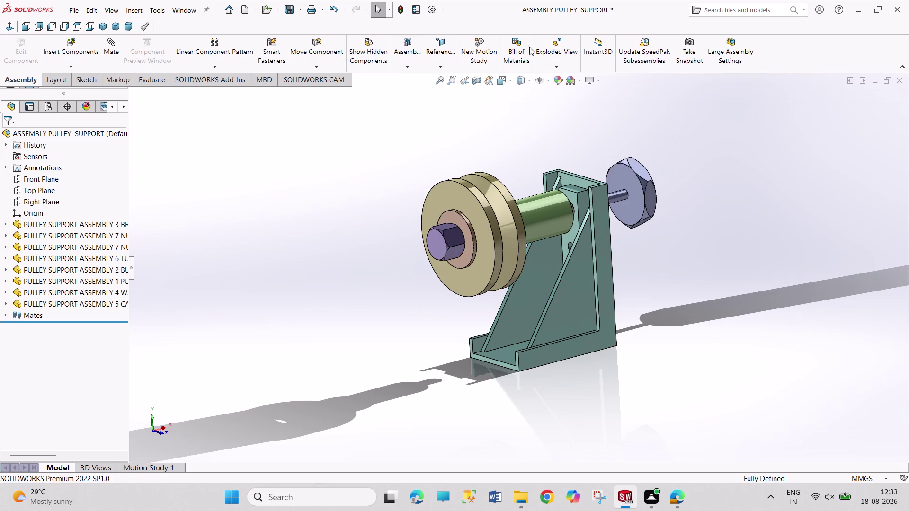
click(550, 45)
click(450, 236)
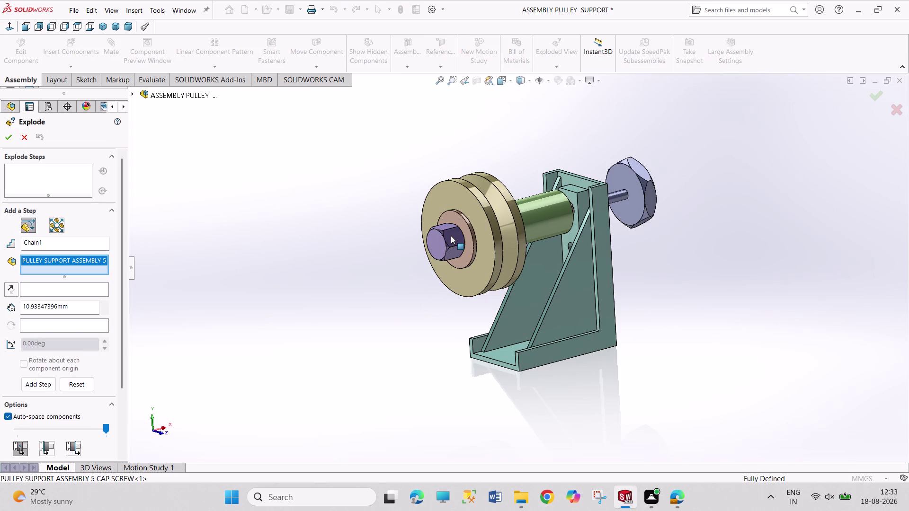
drag(497, 227, 354, 262)
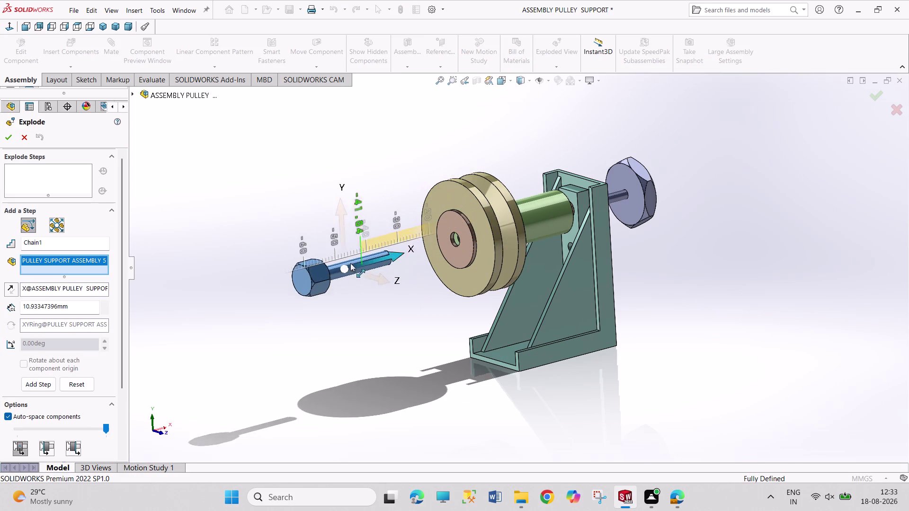
drag(353, 262, 333, 267)
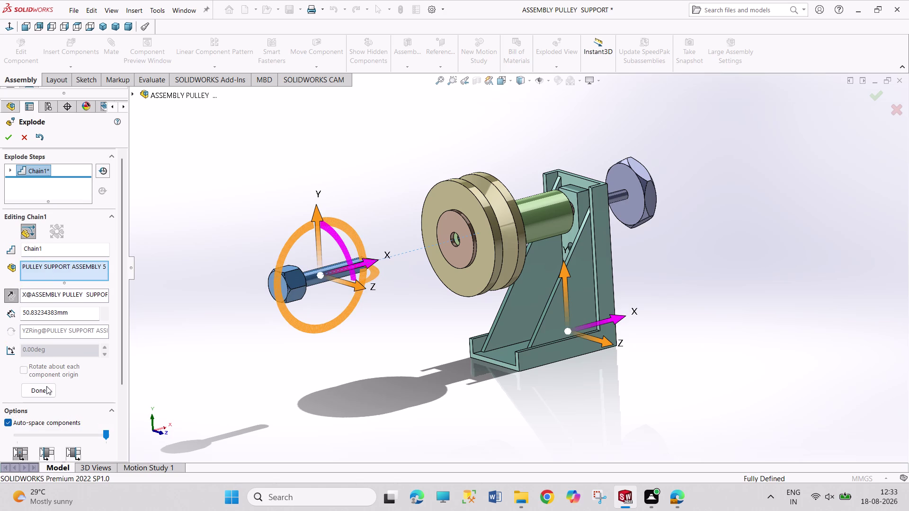
click(46, 386)
Add a step sliding the washer out along the screw.
click(467, 251)
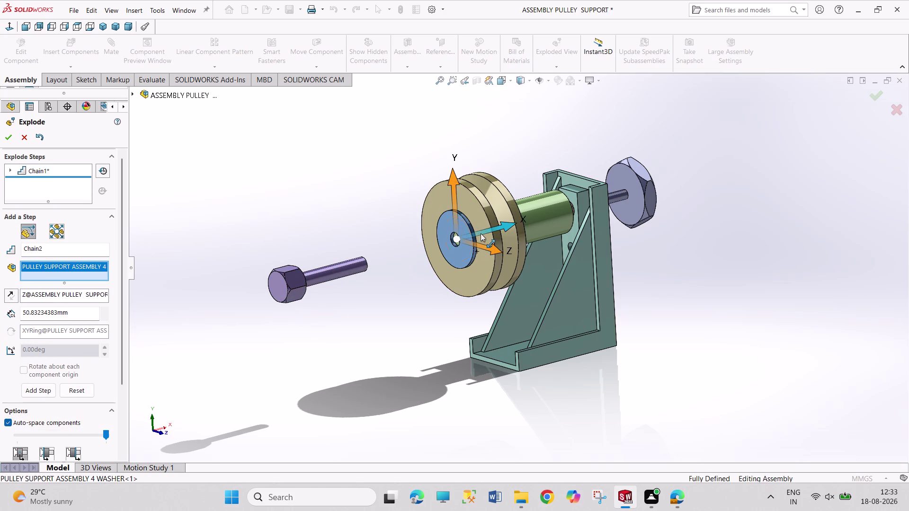
drag(481, 232, 378, 259)
drag(375, 260, 356, 265)
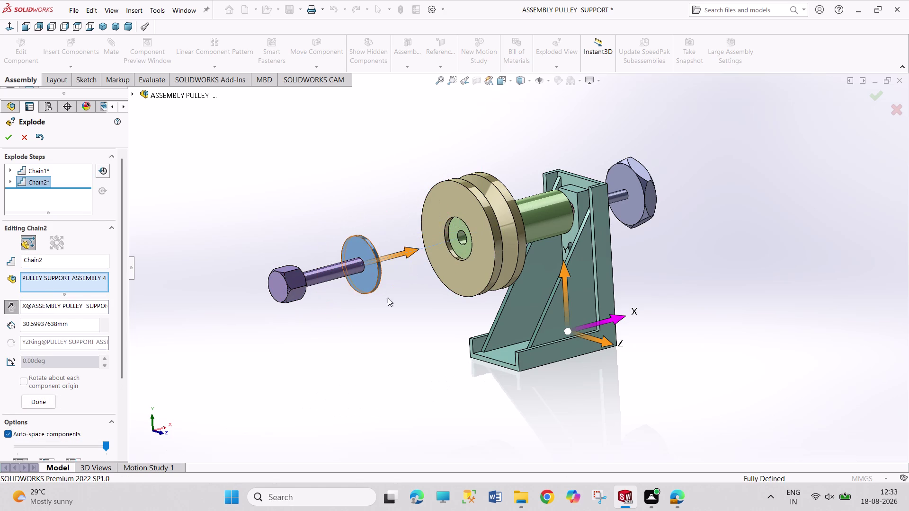
drag(42, 401, 49, 399)
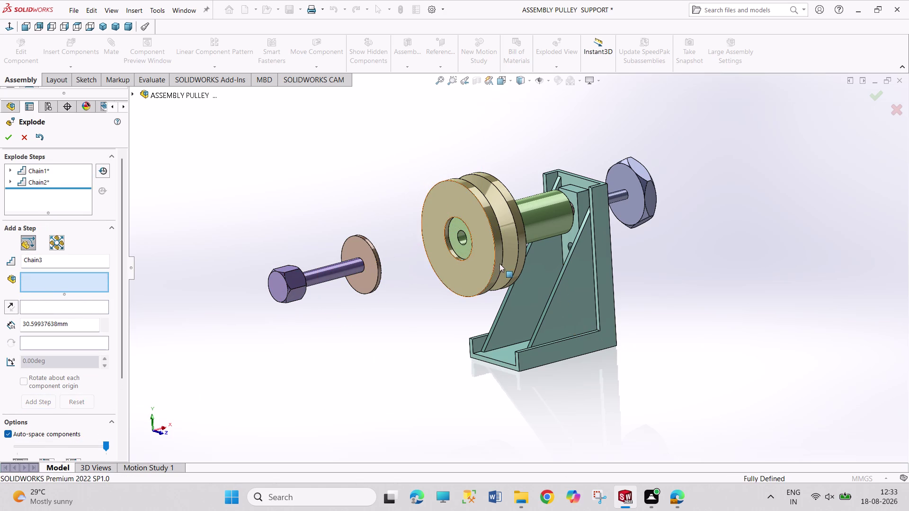
click(480, 262)
Add a step moving the pulley out beside the washer.
drag(514, 224, 495, 230)
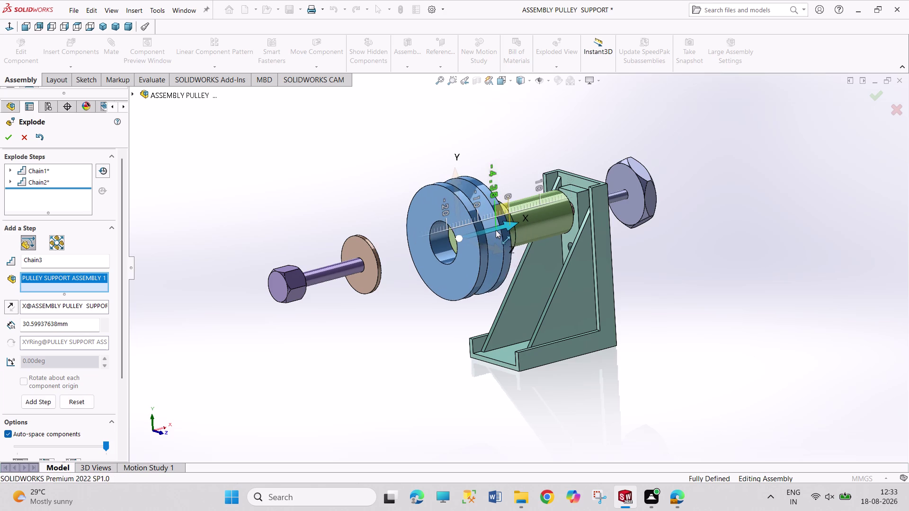
drag(496, 230, 437, 247)
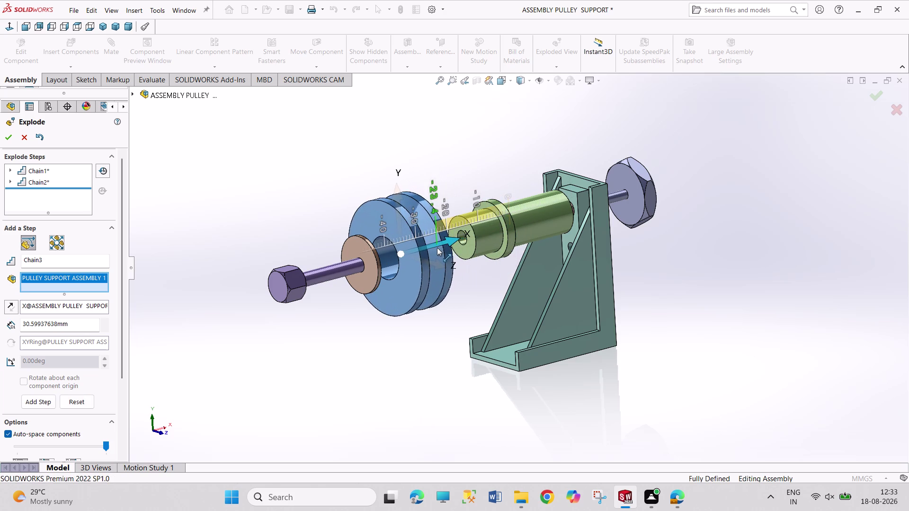
drag(437, 248, 428, 252)
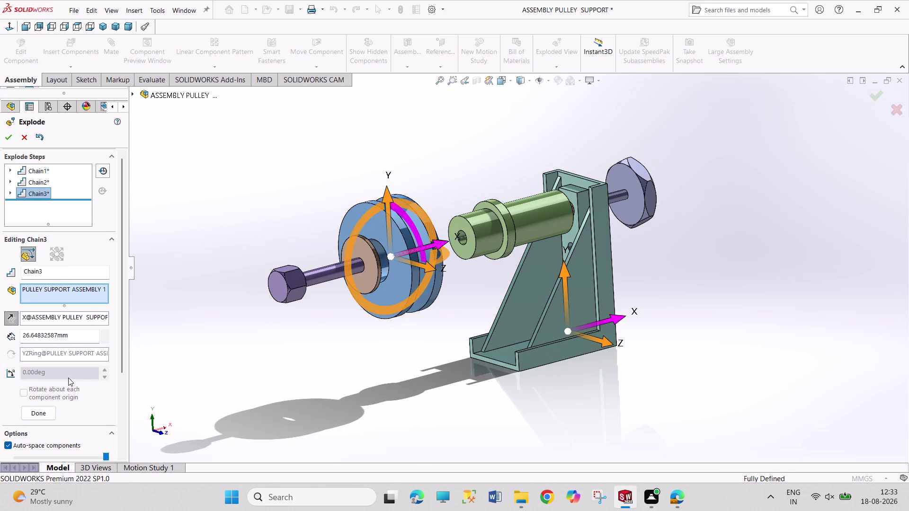
click(41, 414)
Add steps sliding the bushing out of the bracket and the nut along the shaft.
click(540, 225)
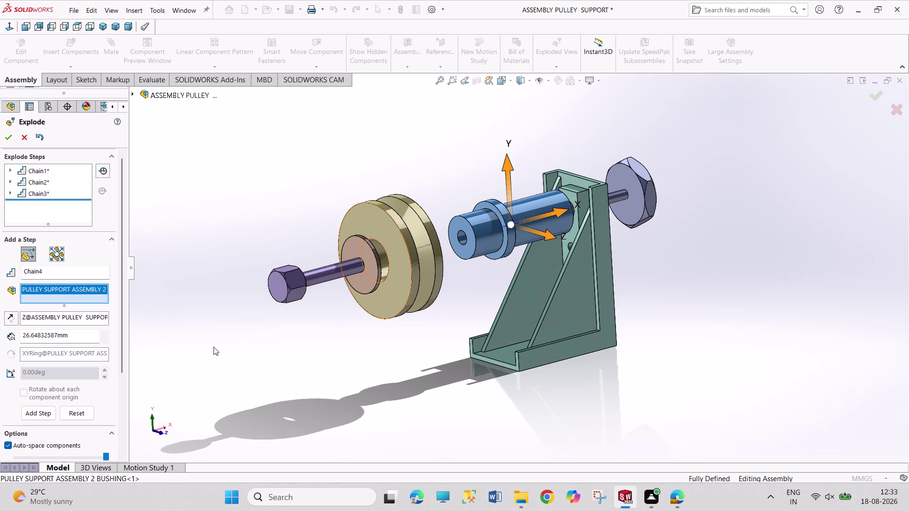
drag(531, 218, 496, 229)
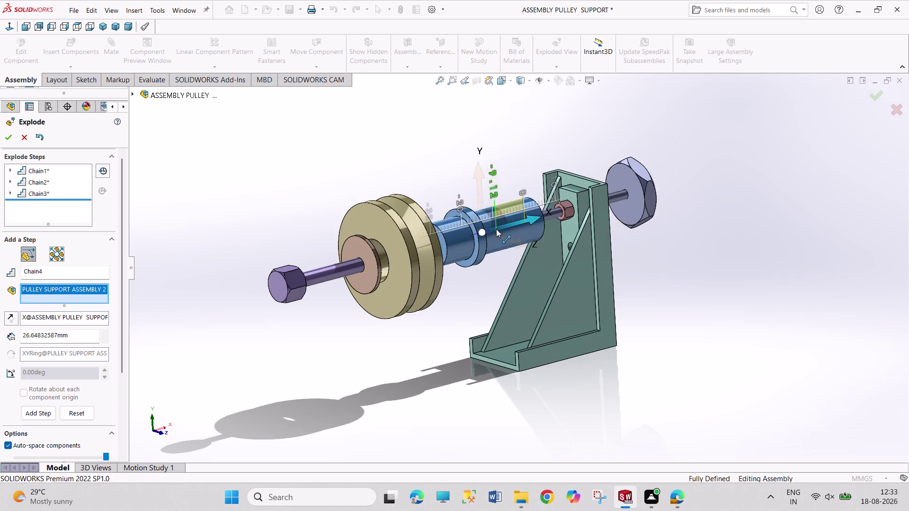
drag(496, 229, 484, 235)
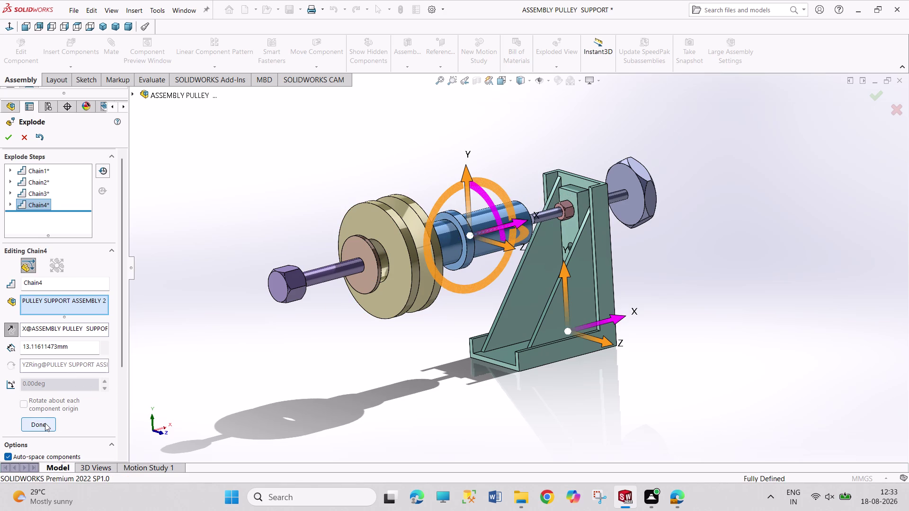
click(45, 423)
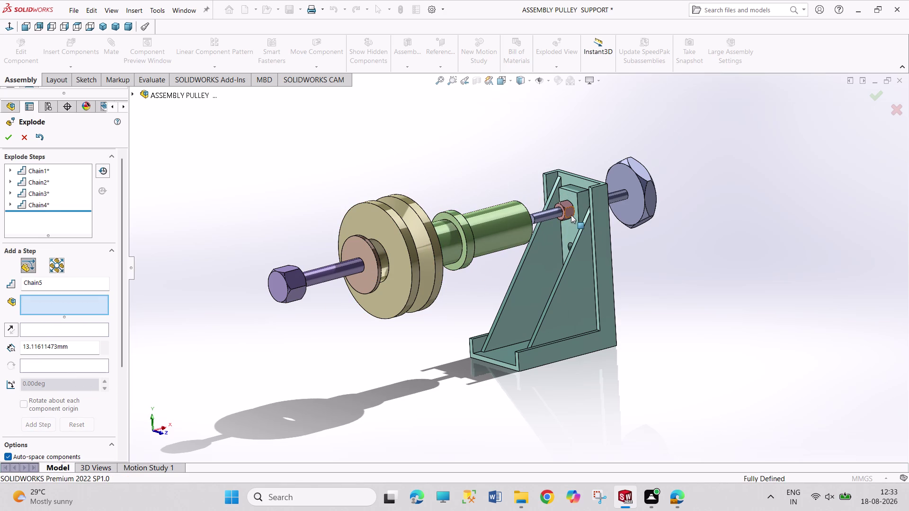
click(570, 215)
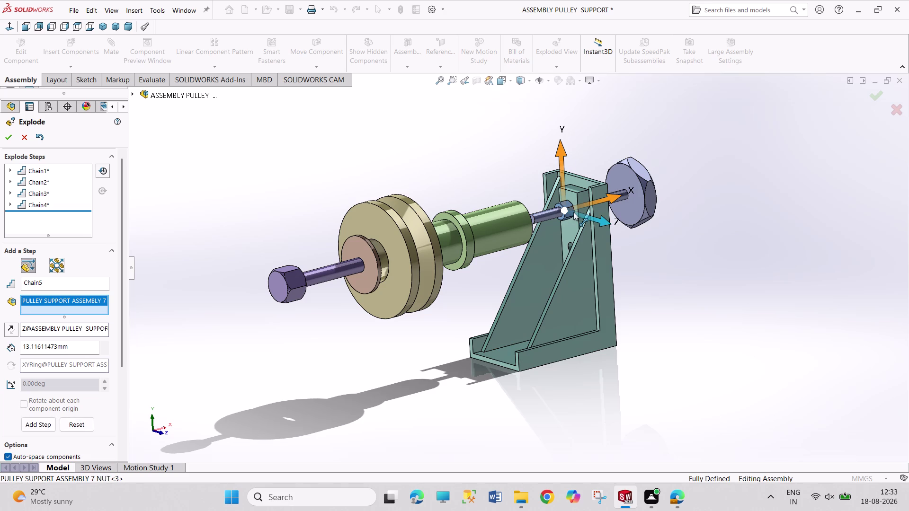
drag(591, 205, 564, 216)
click(34, 436)
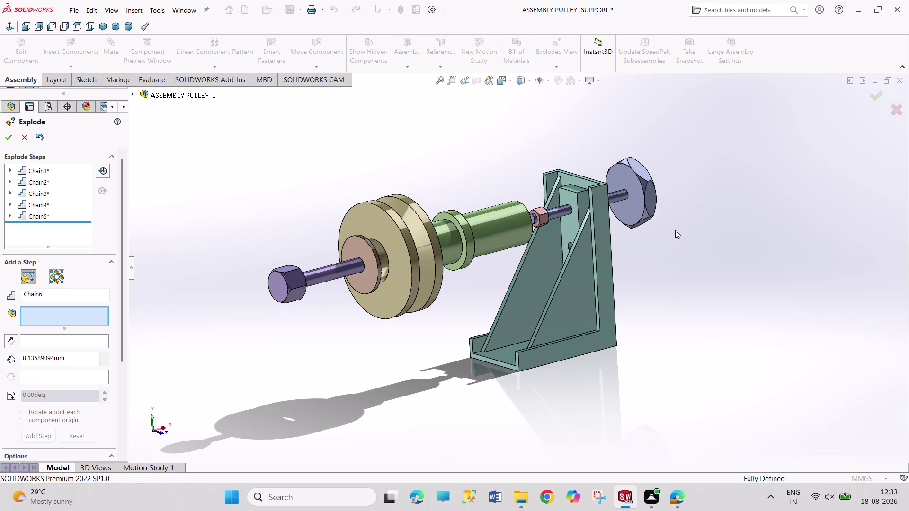
Add a step pushing the rear nut outward behind the bracket.
middle_drag(671, 231, 622, 238)
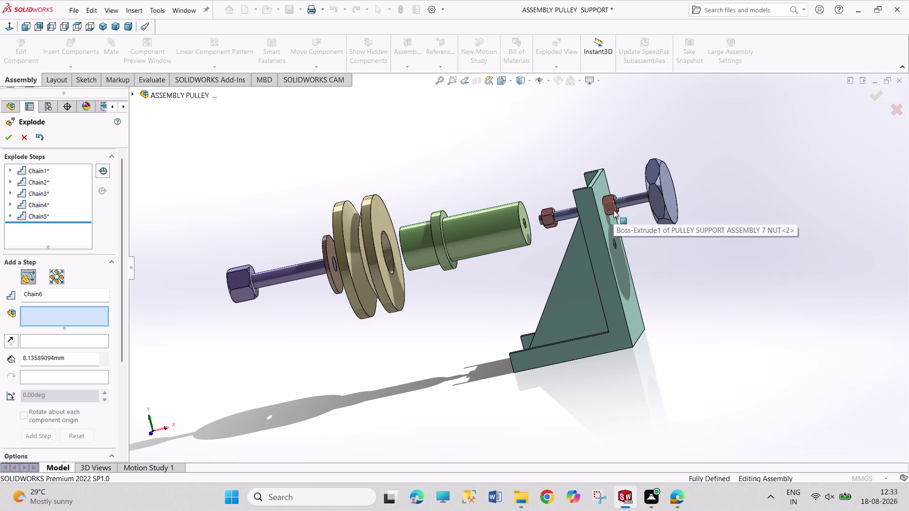
drag(613, 210, 638, 204)
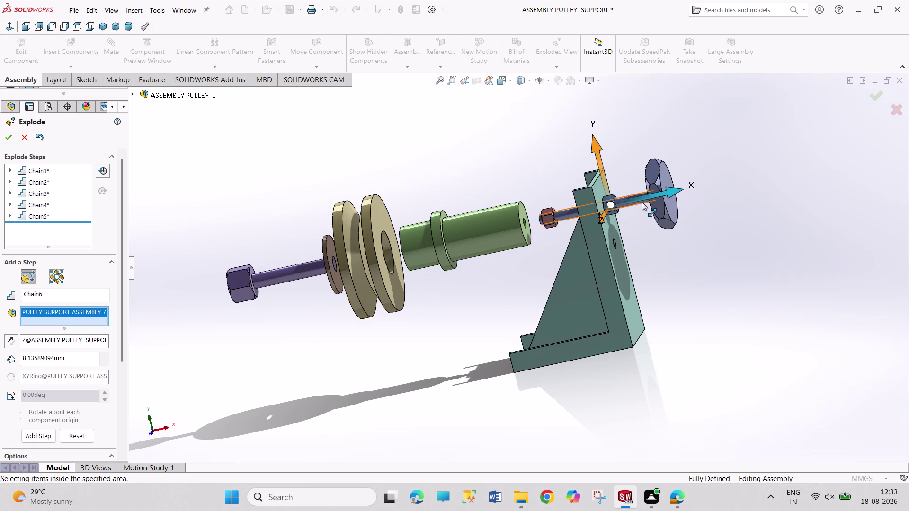
drag(640, 201, 696, 191)
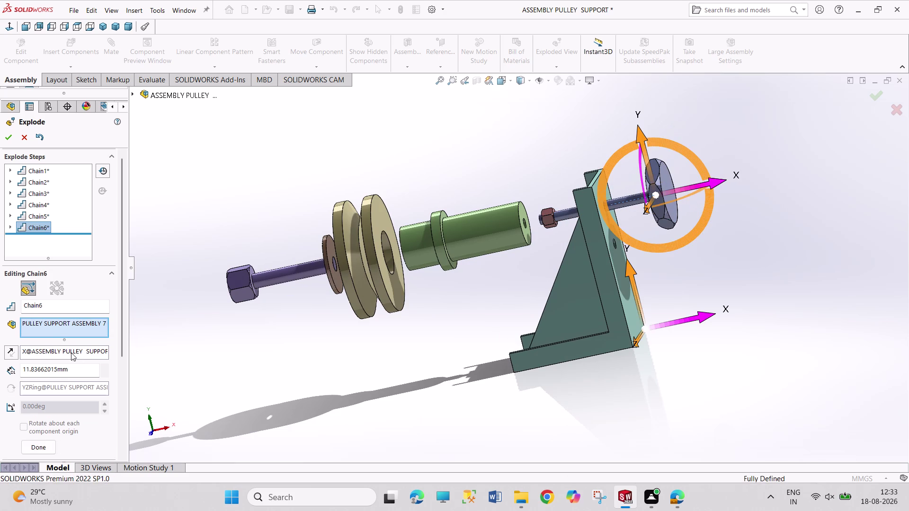
click(42, 451)
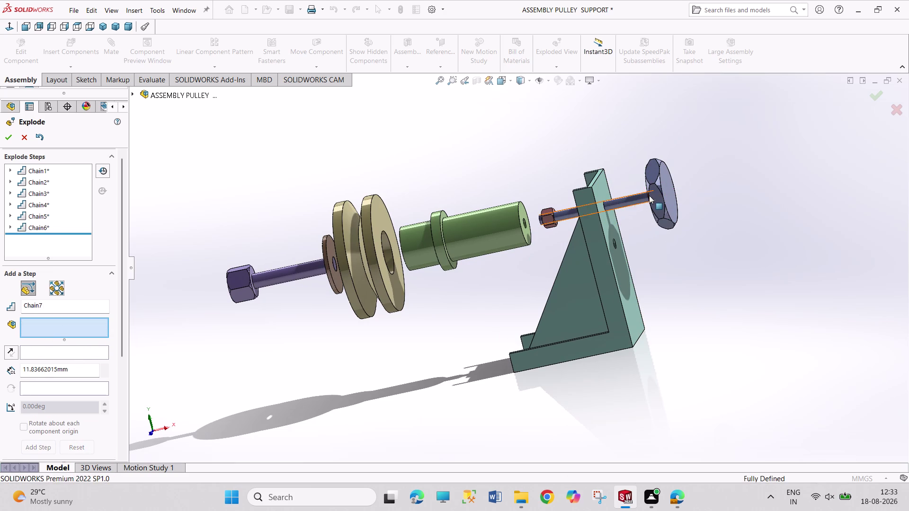
Pull the turn screw about 26 mm out as the final step and accept.
click(653, 195)
drag(654, 194, 715, 184)
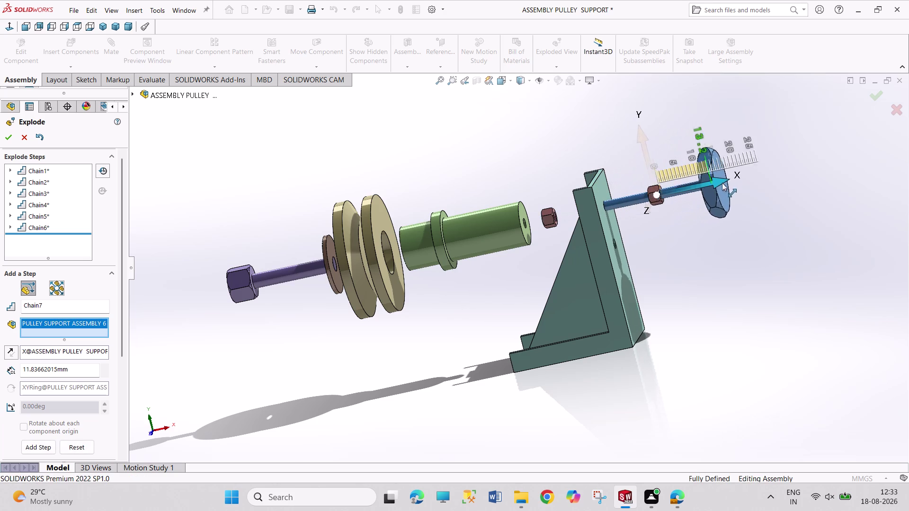
drag(715, 184, 761, 176)
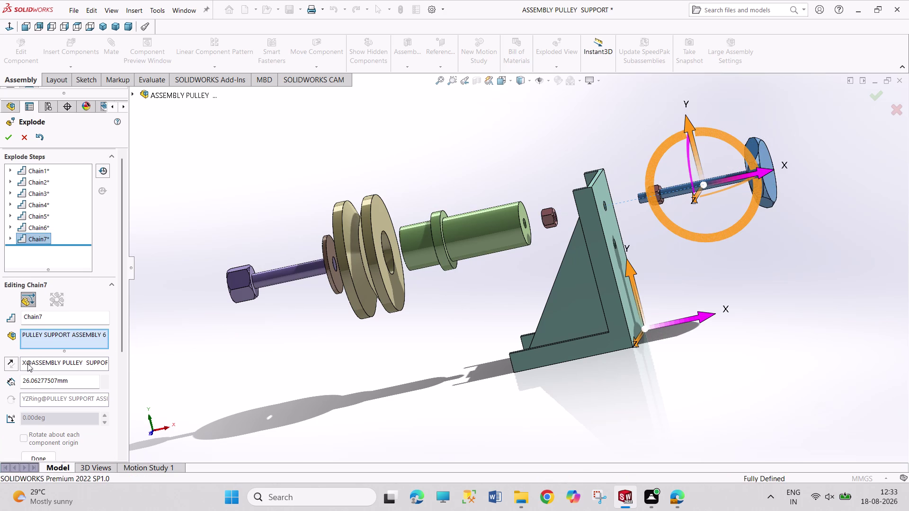
click(43, 455)
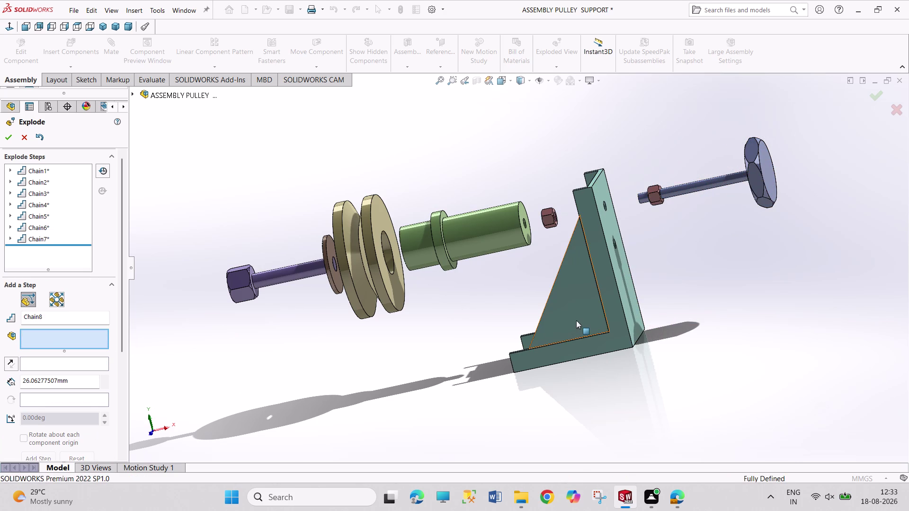
click(10, 142)
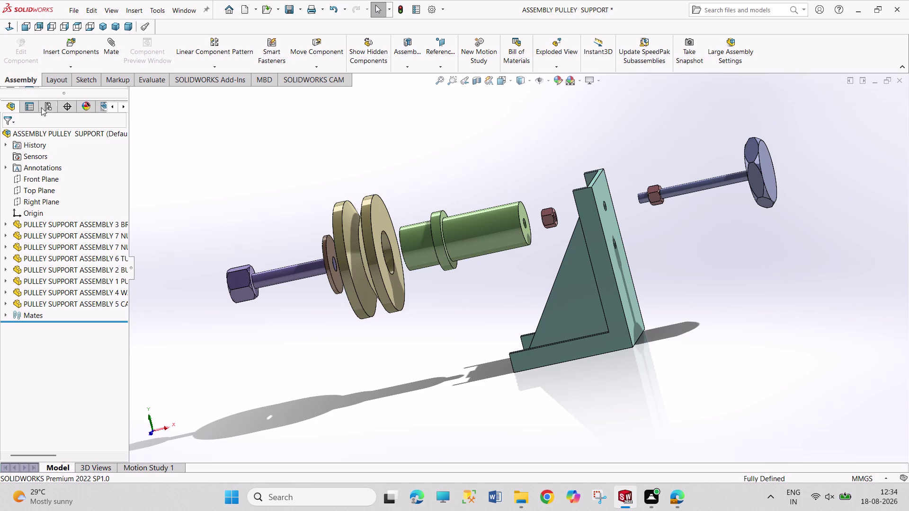
Collapse the assembly, replay its explode animation, and show it in isometric orientation.
scroll(up, 3)
right_click(60, 134)
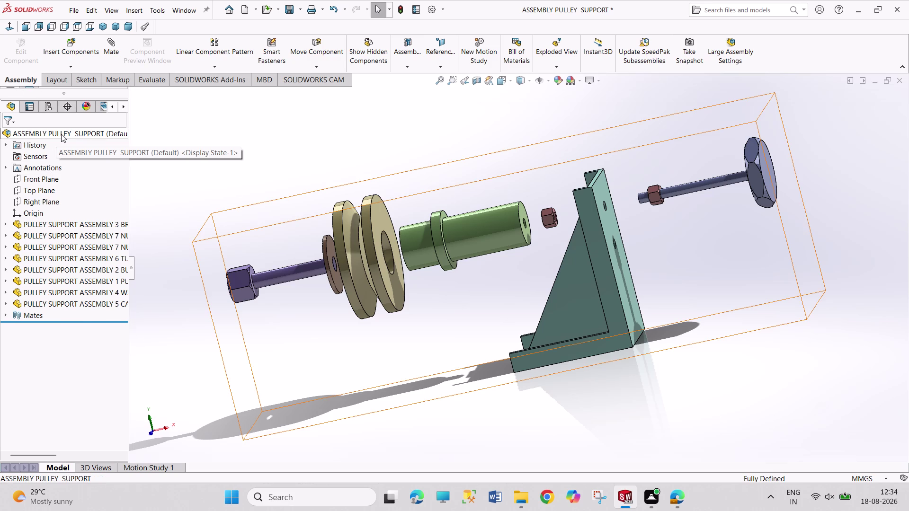
click(113, 226)
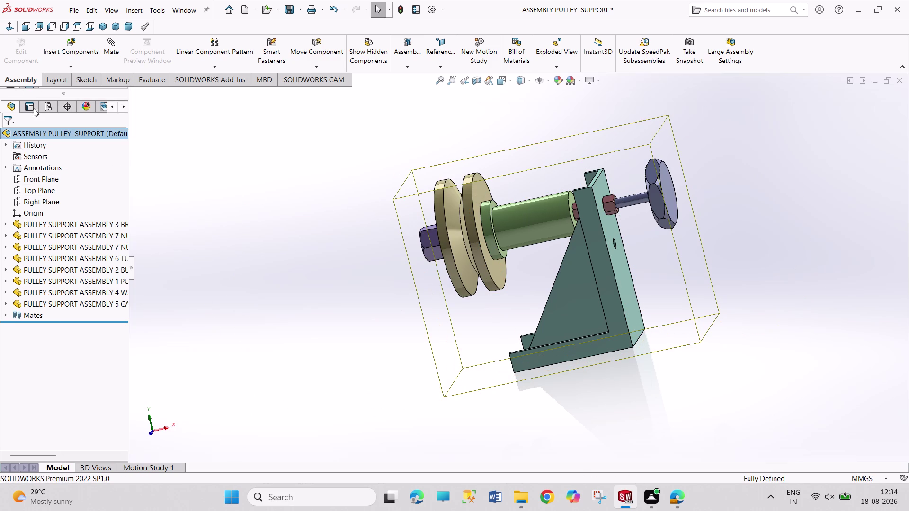
right_click(34, 138)
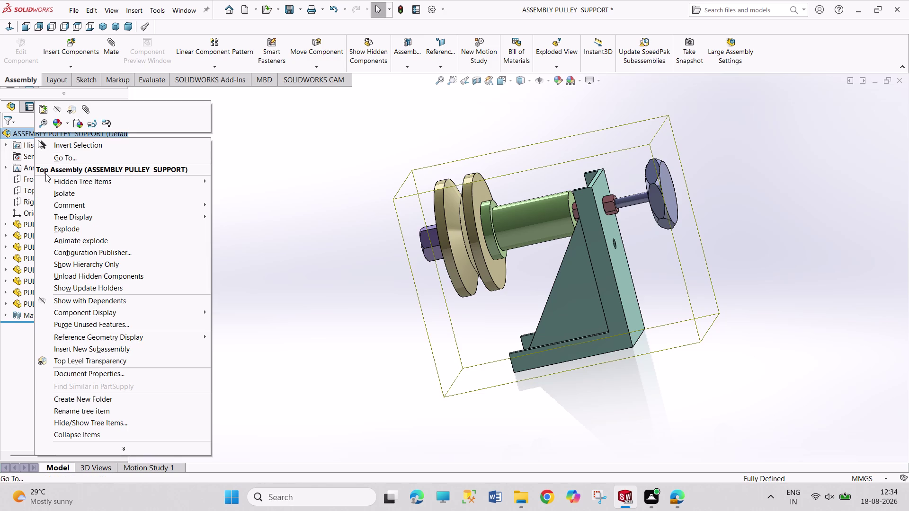
click(113, 243)
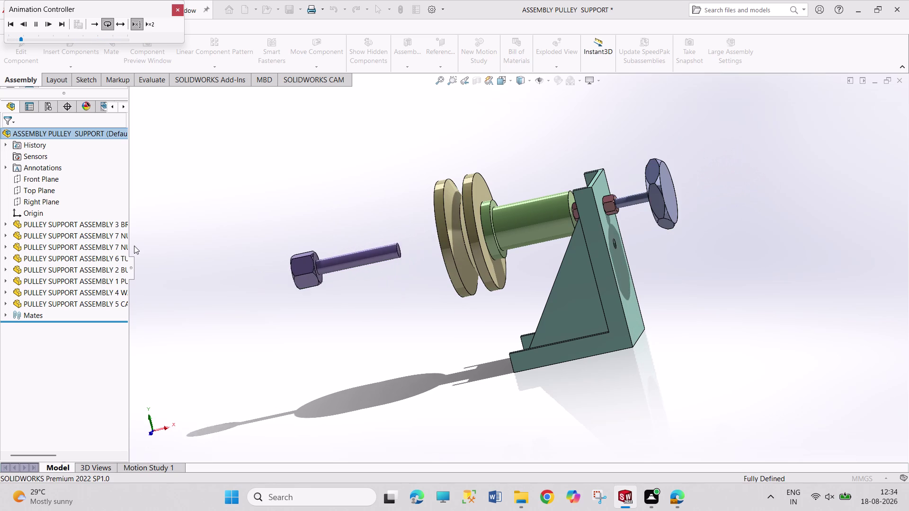
click(180, 9)
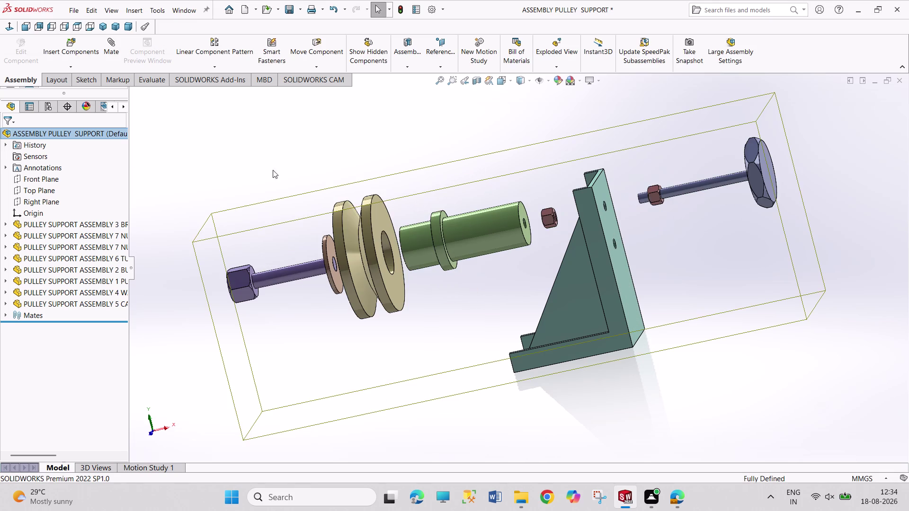
click(103, 28)
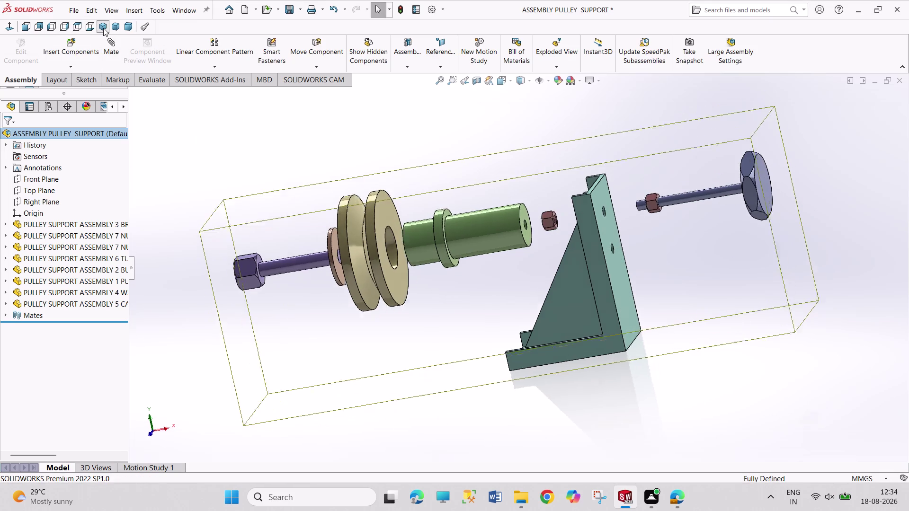
key(Escape)
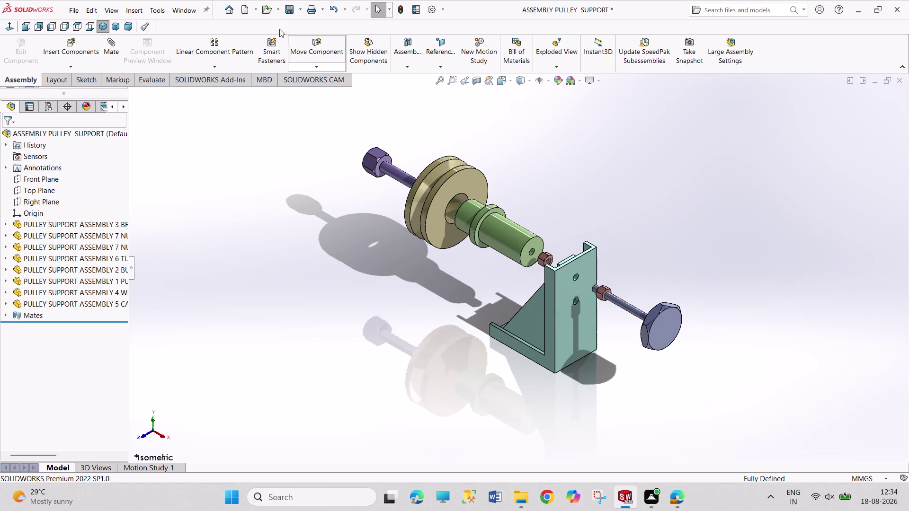
Save the pulley support assembly with Ctrl+S.
click(179, 5)
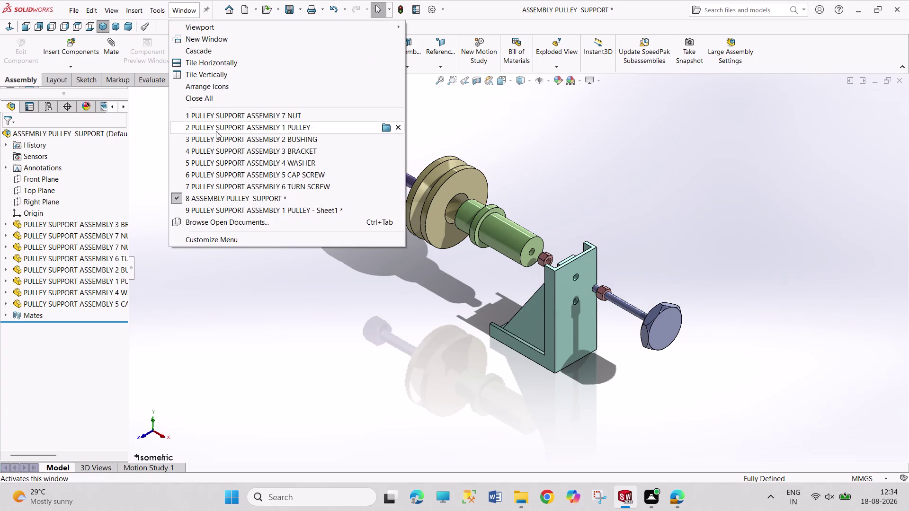
click(295, 272)
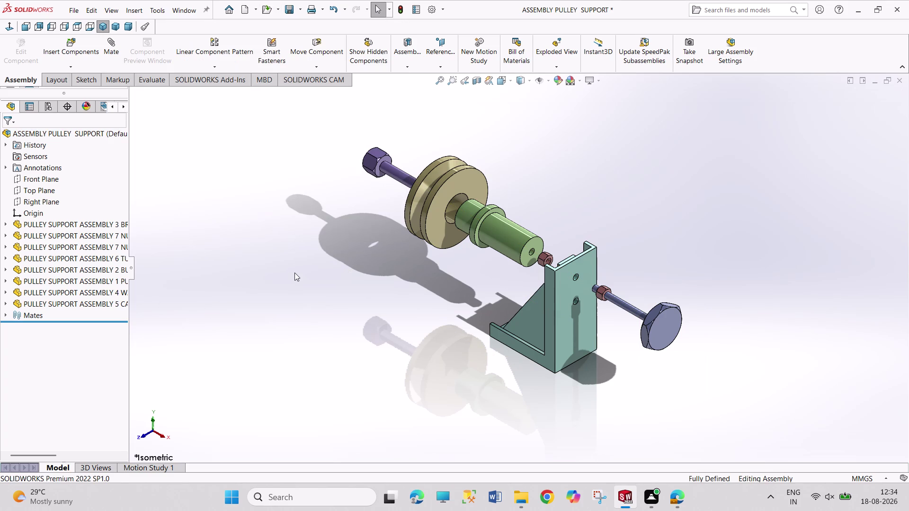
key(ctrl+s)
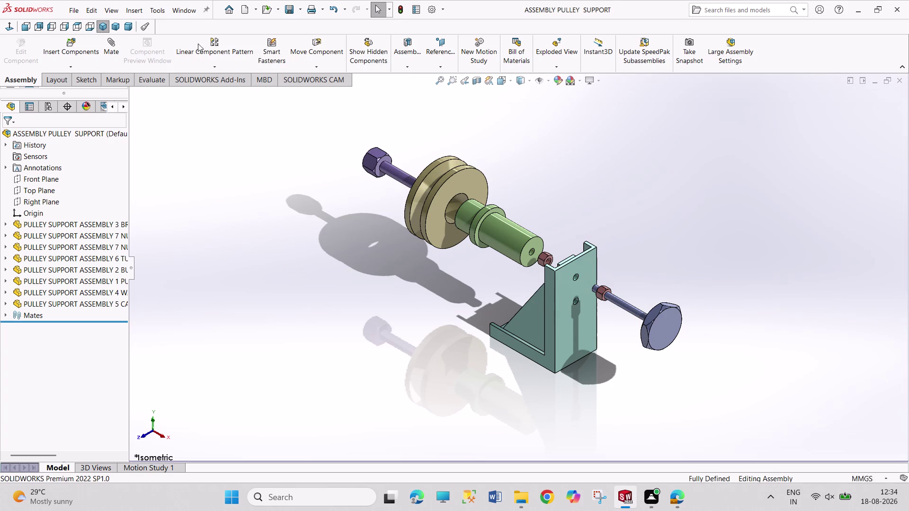
click(184, 12)
Place a shaded isometric 1:1 view of the exploded assembly at the sheet's lower right.
click(249, 208)
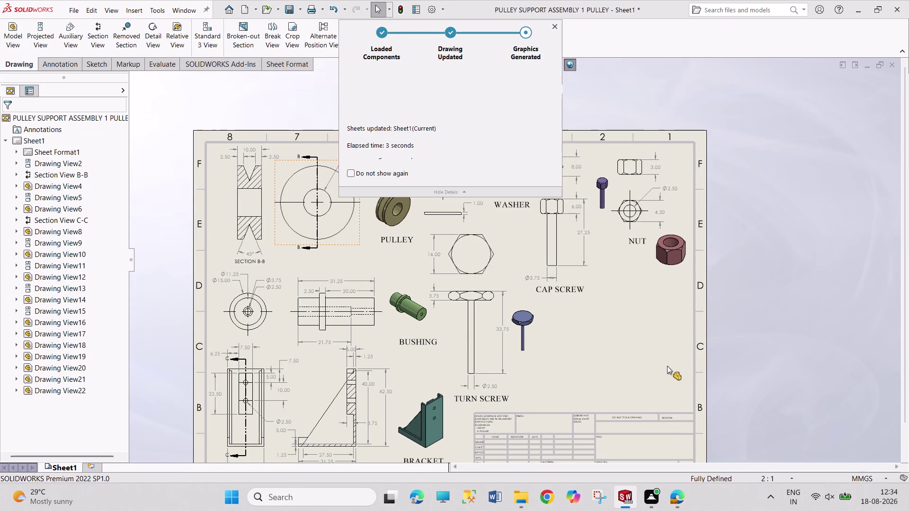
click(15, 35)
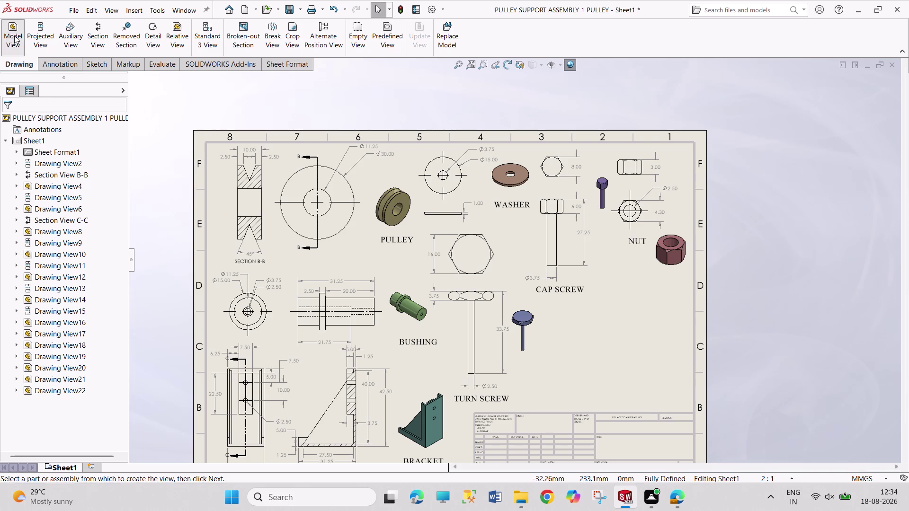
double_click(82, 204)
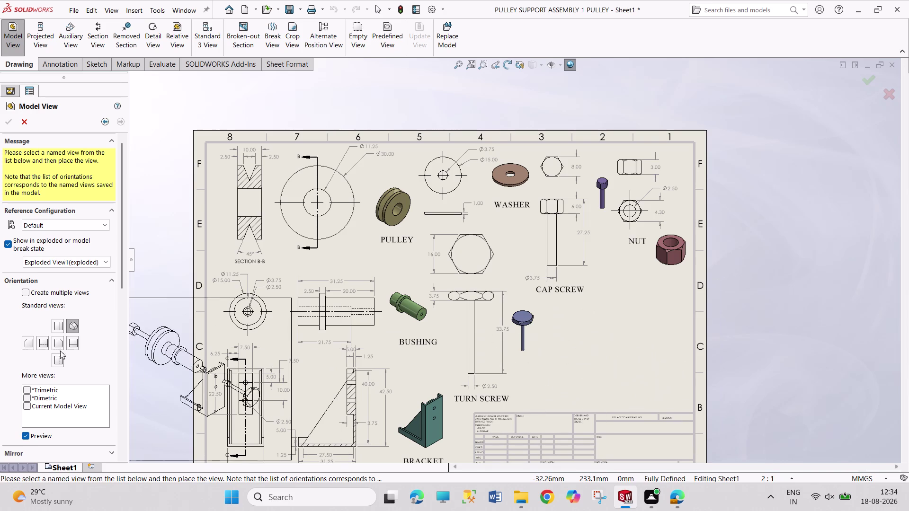
scroll(down, 3)
scroll(down, 3)
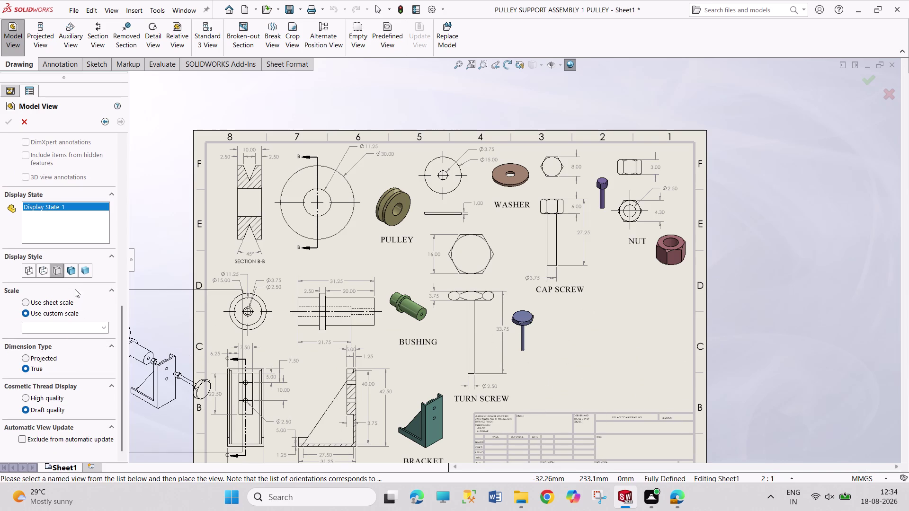
click(69, 272)
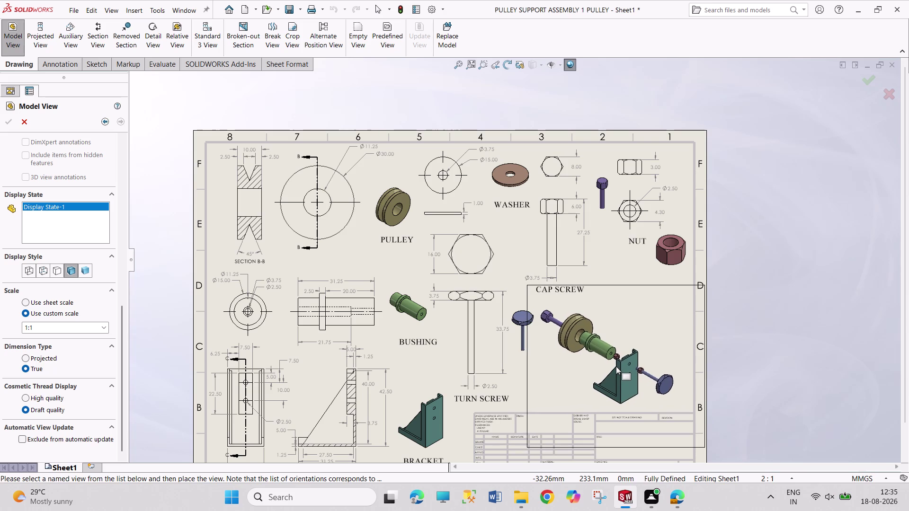
click(616, 367)
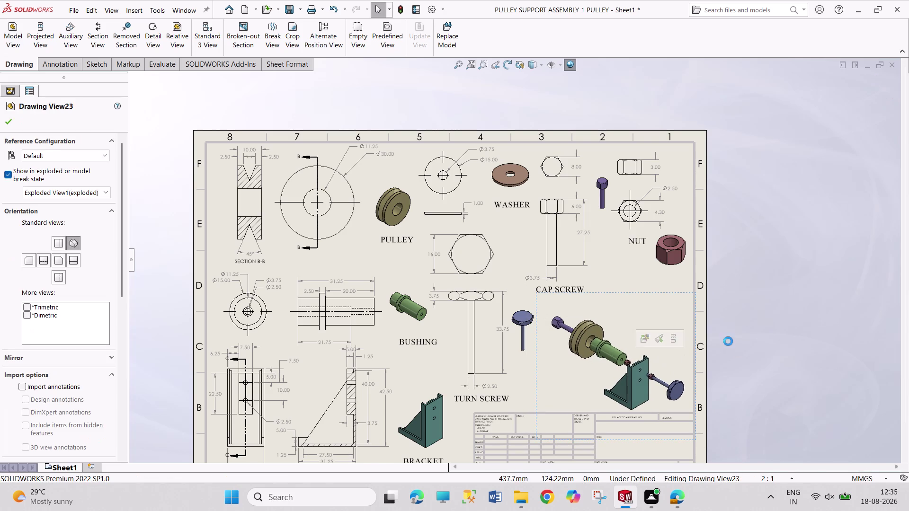
key(Escape)
key(Escape)
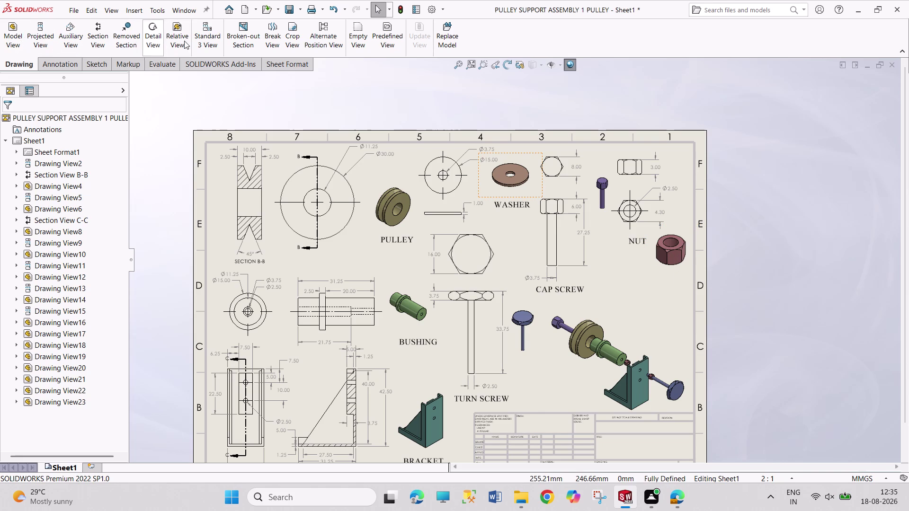
Start a text note placed on the exploded assembly view.
click(60, 65)
click(24, 37)
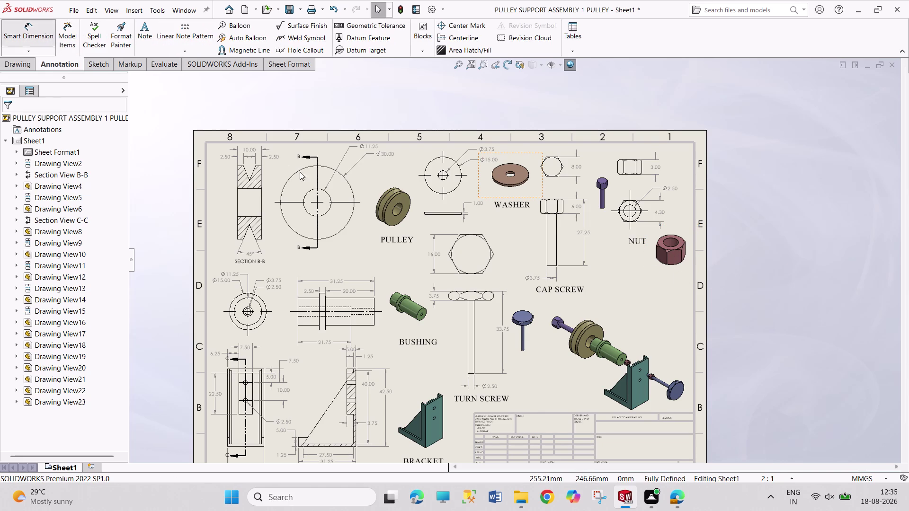
scroll(down, 3)
scroll(up, 3)
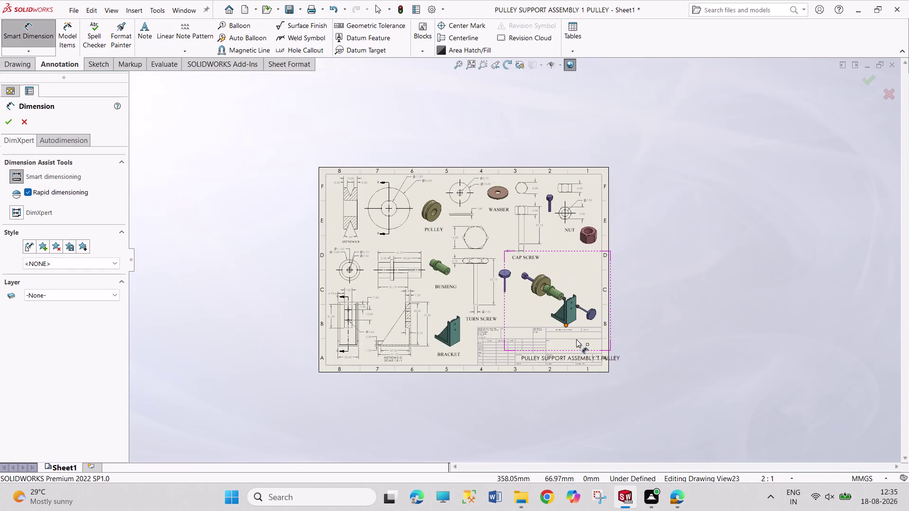
scroll(down, 3)
click(503, 293)
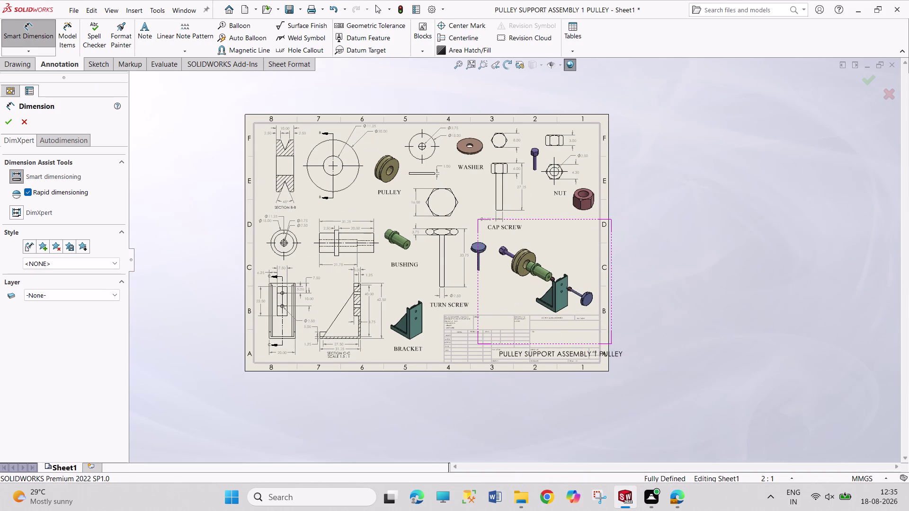
click(148, 27)
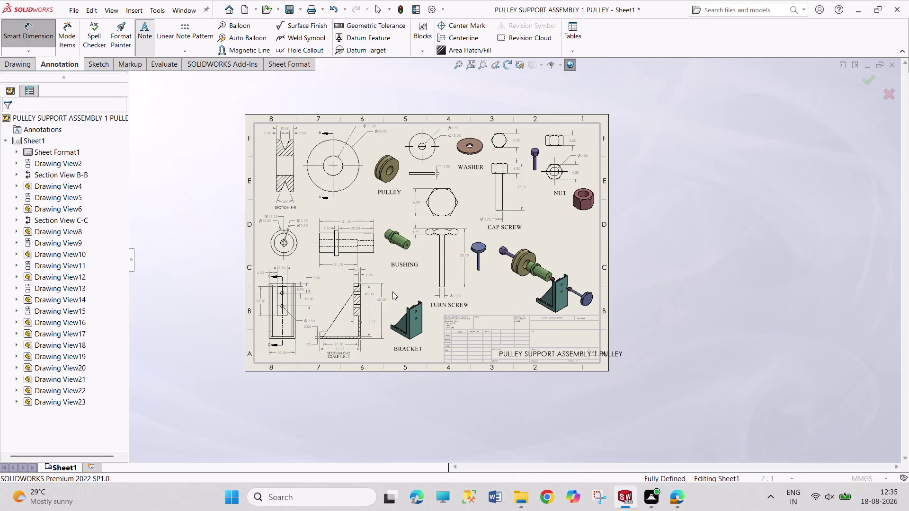
click(507, 295)
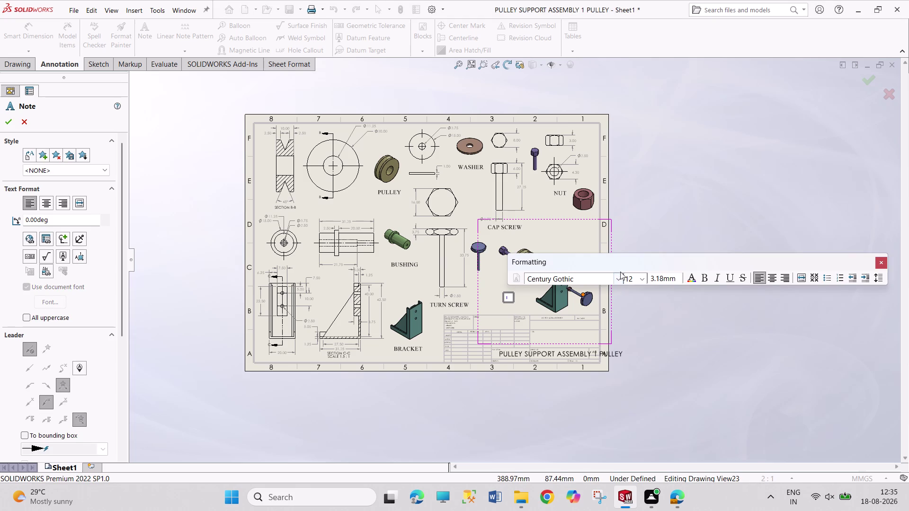
Set the note font to Times New Roman at size 20.
click(618, 278)
scroll(down, 3)
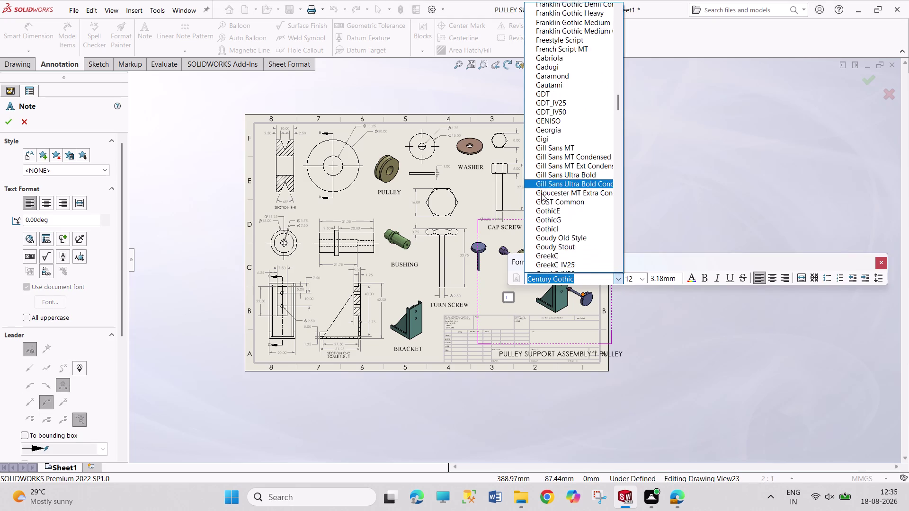
scroll(down, 3)
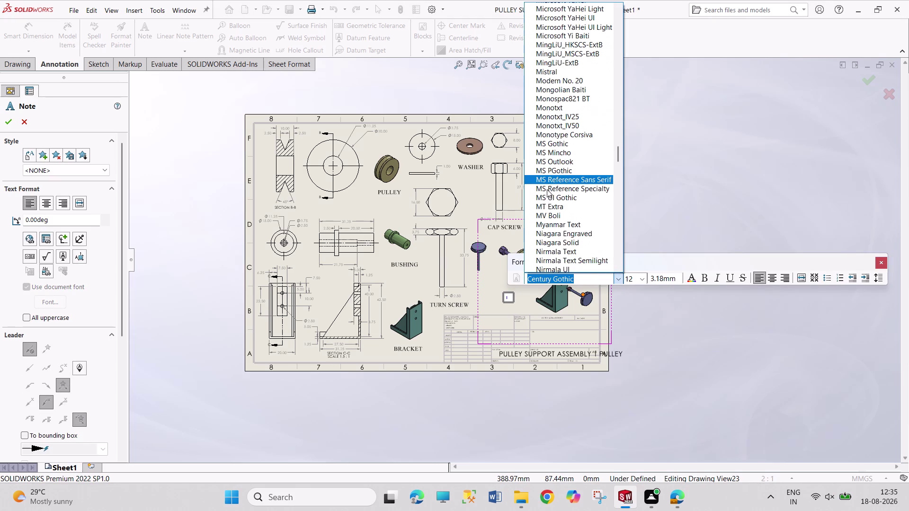
scroll(down, 3)
scroll(down, 3)
scroll(down, 3)
scroll(down, 3)
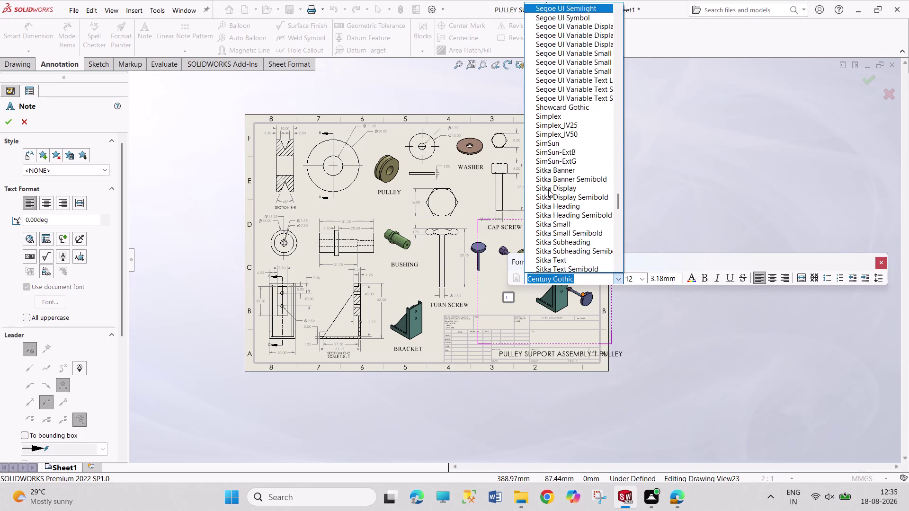
scroll(down, 3)
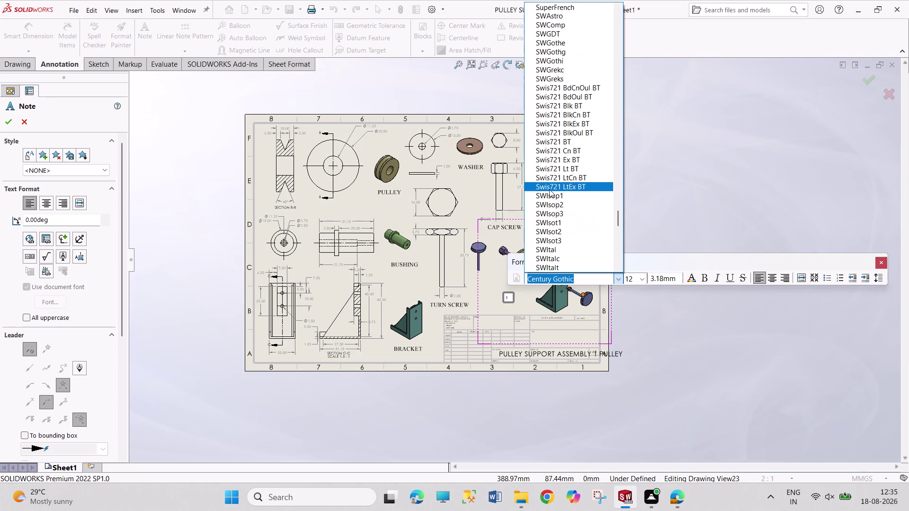
scroll(down, 3)
scroll(down, 3)
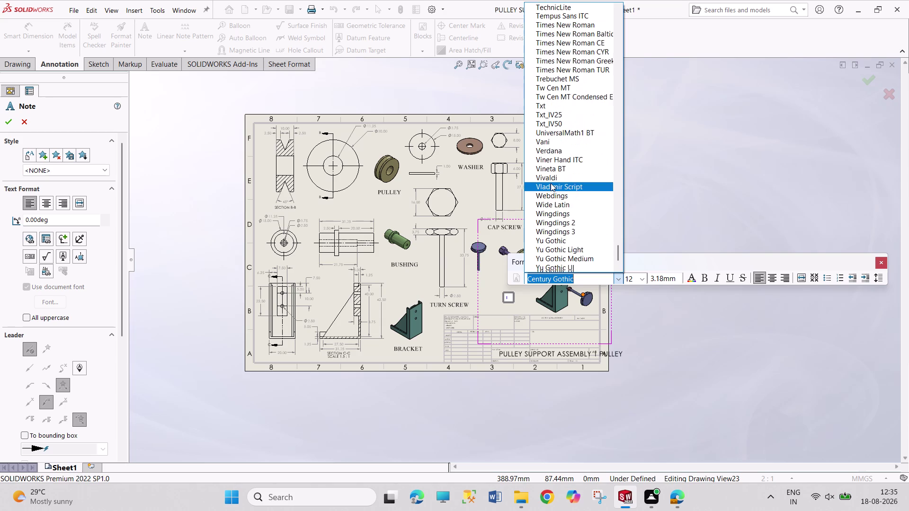
scroll(up, 3)
click(566, 142)
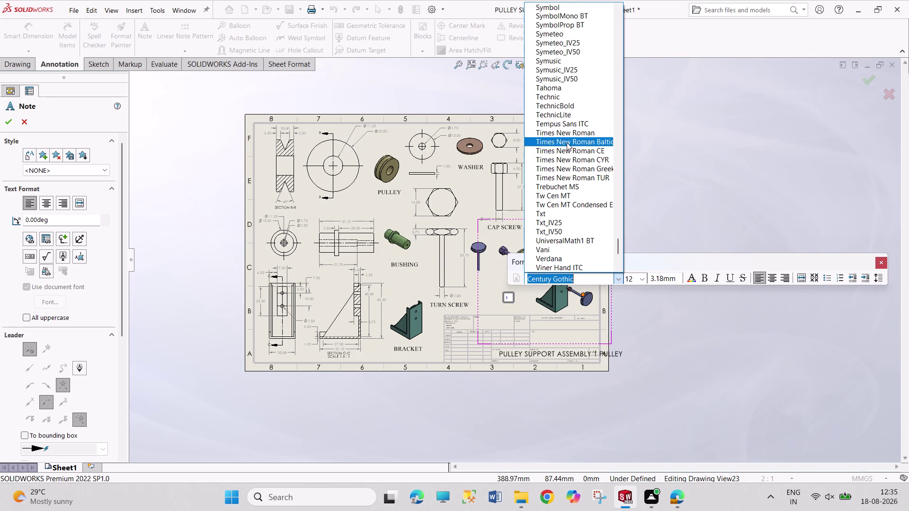
click(619, 280)
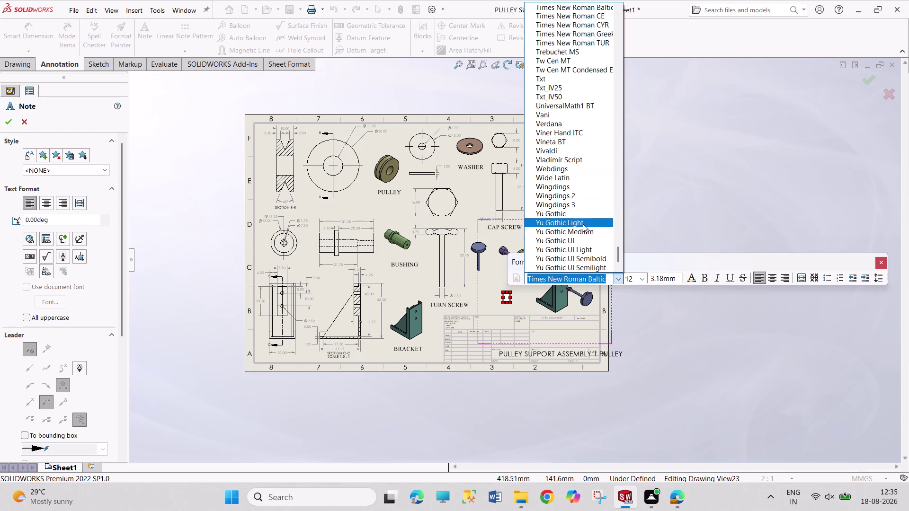
scroll(up, 3)
click(571, 27)
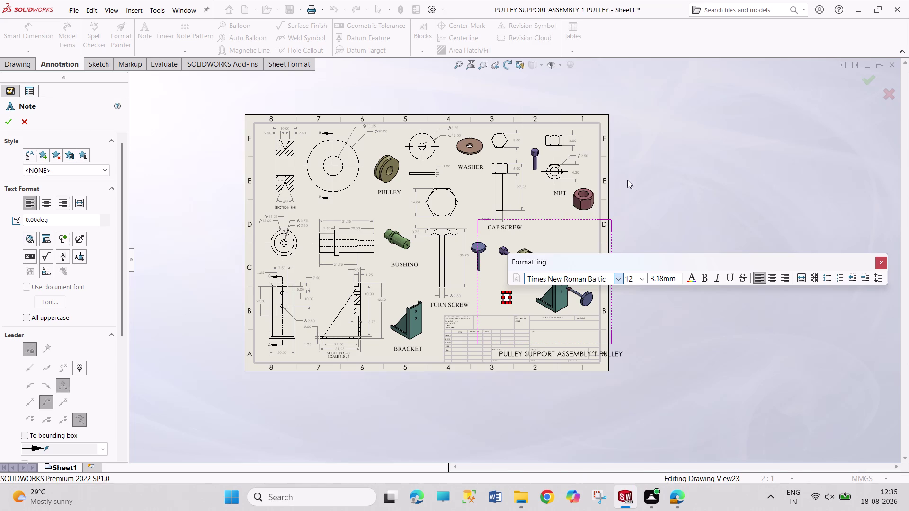
click(642, 277)
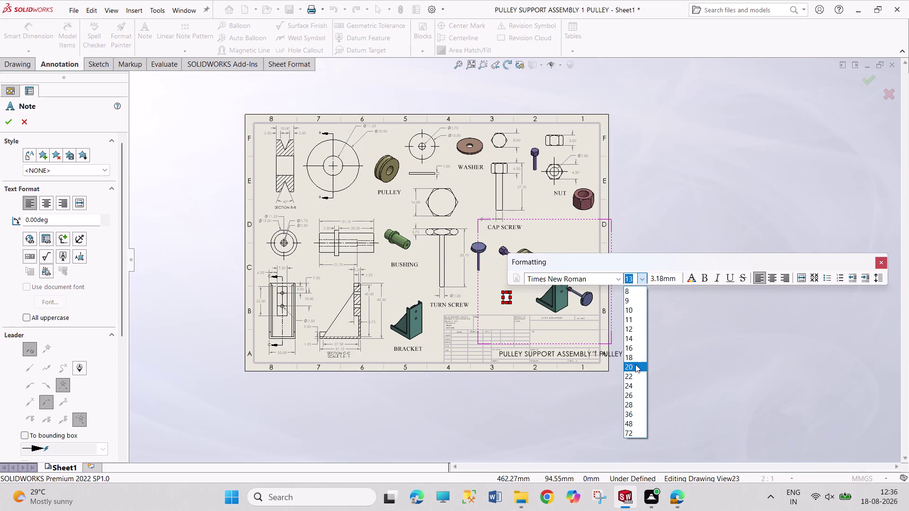
click(635, 366)
Enter the note text 'PULLEY SUPPORT ASSEMBLY' and close the note.
key(p)
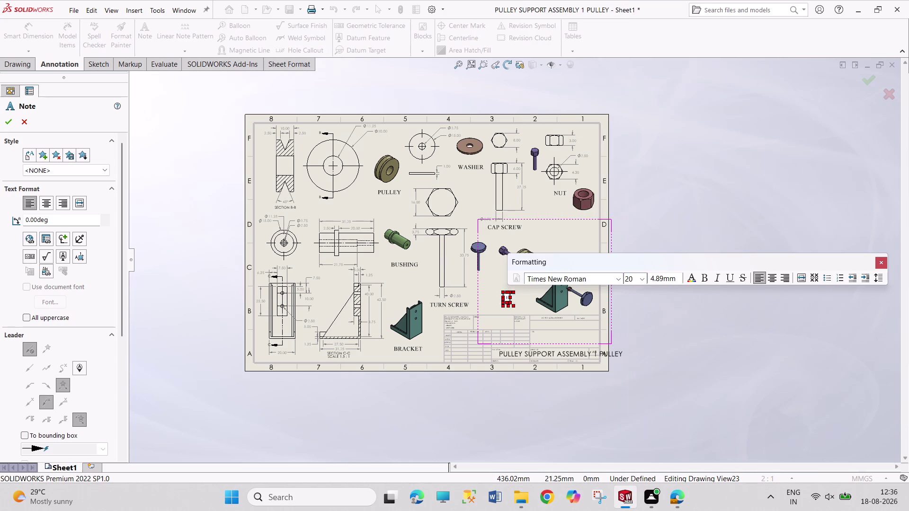
text(ULL)
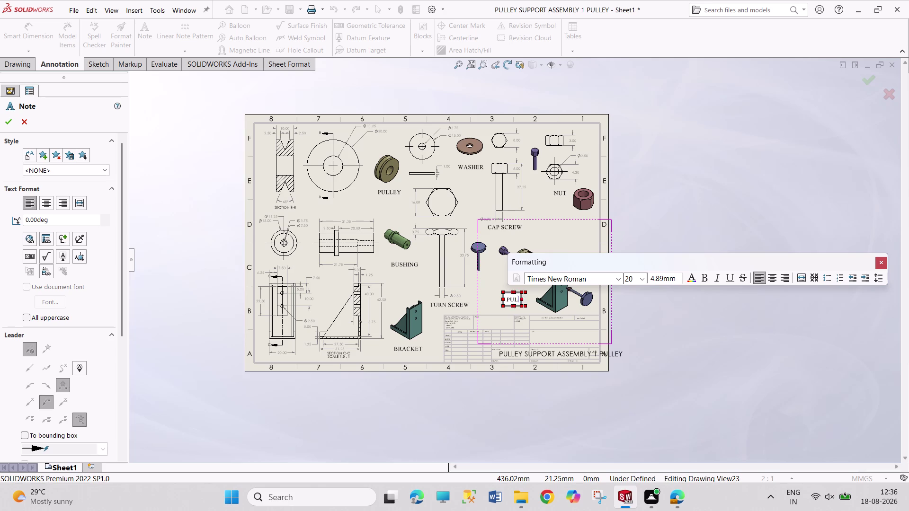
text(EY SU)
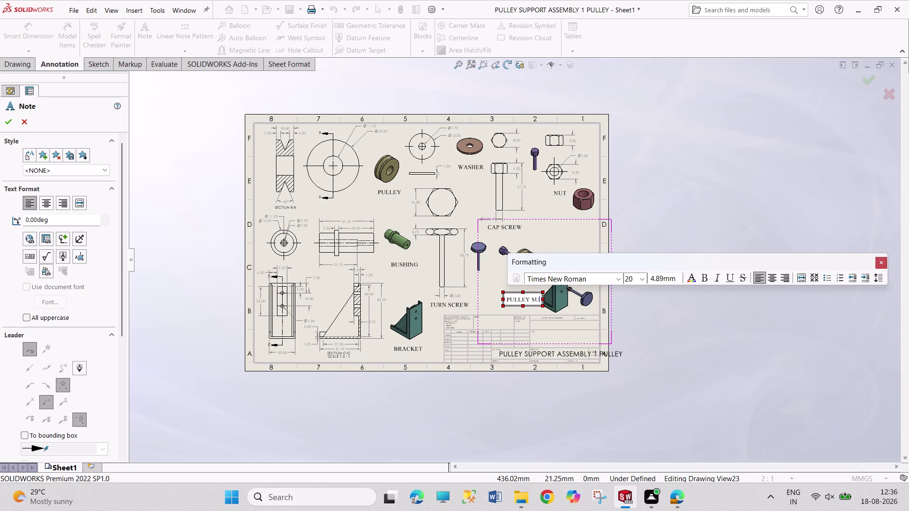
text(PPORT A)
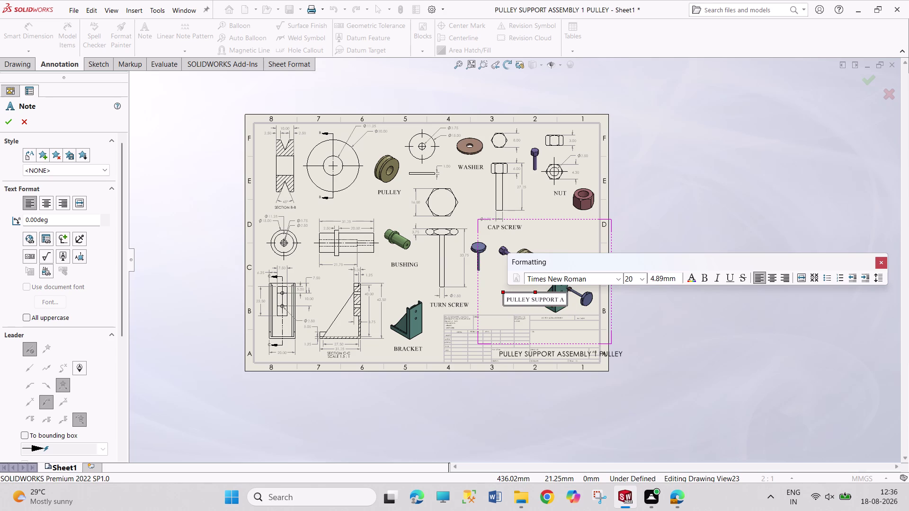
text(SSEMBLY)
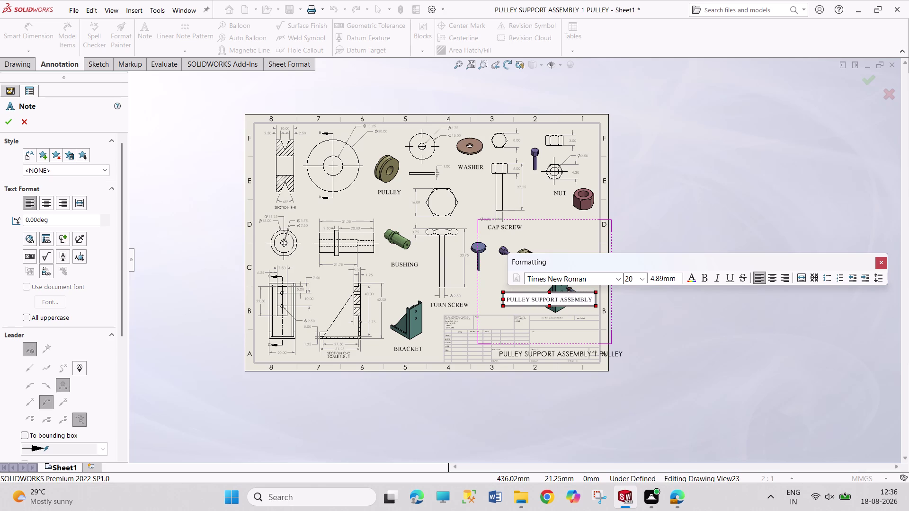
click(656, 347)
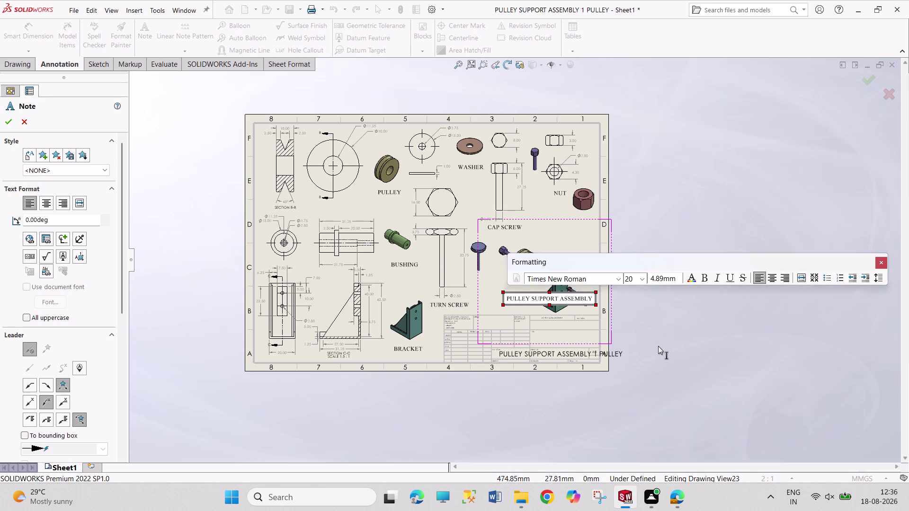
key(Escape)
key(Escape)
key(Escape)
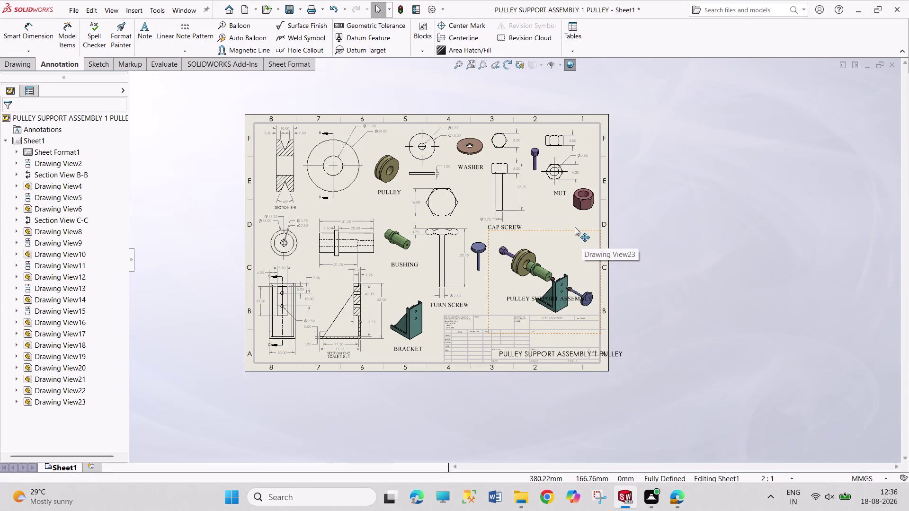
Drag the PULLEY SUPPORT ASSEMBLY note above the exploded view, then deselect it.
drag(522, 298, 508, 295)
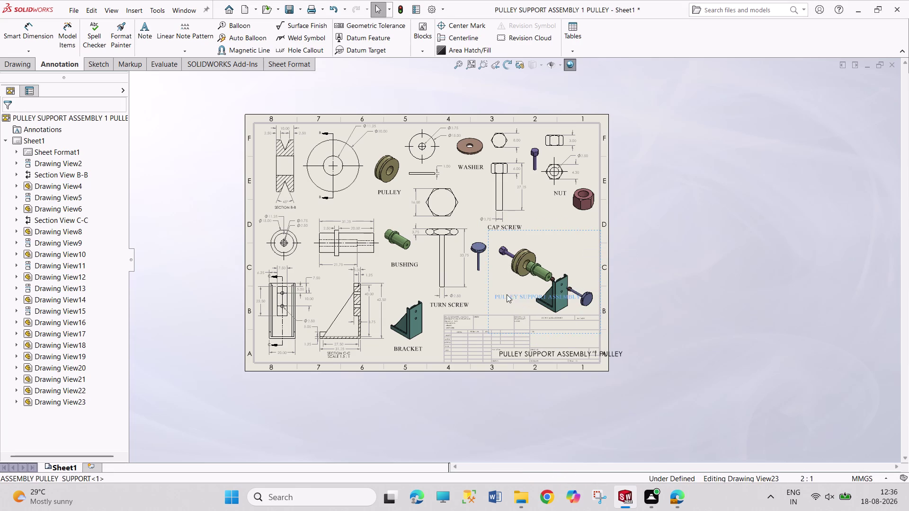
drag(507, 295, 476, 292)
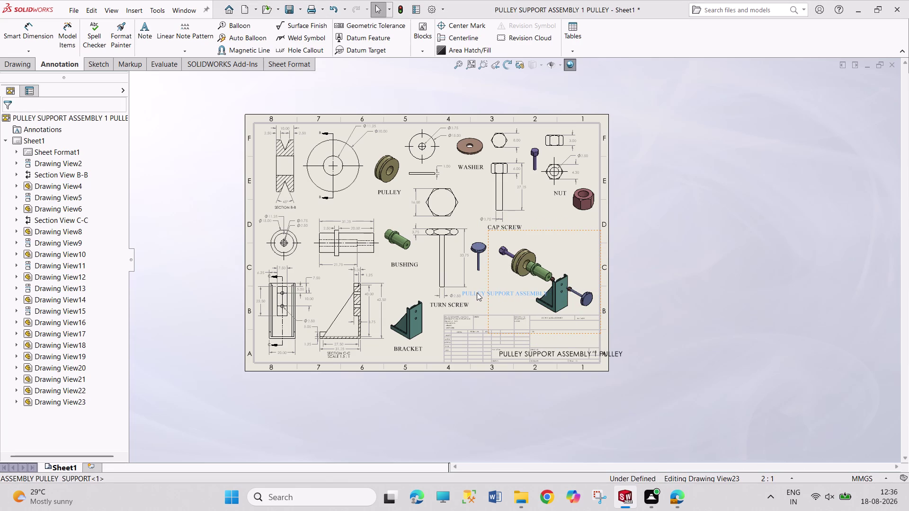
drag(476, 292, 490, 309)
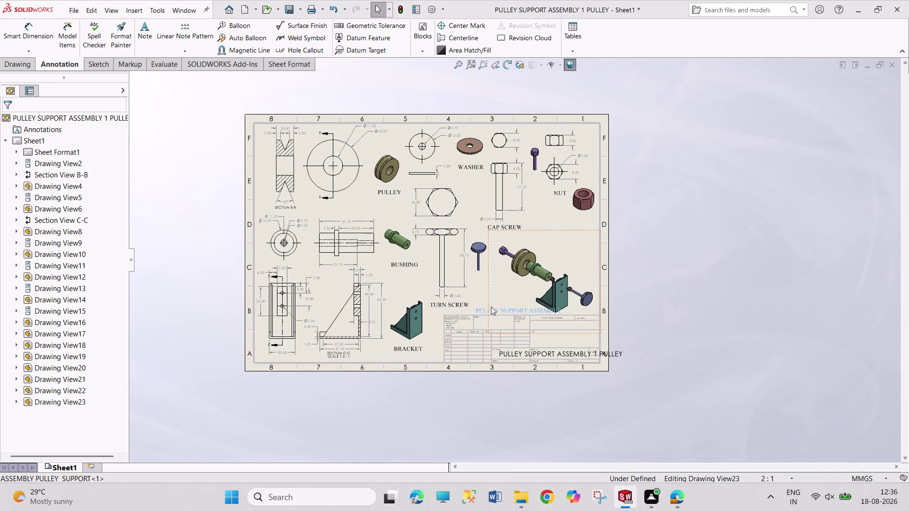
drag(490, 308, 516, 239)
key(Escape)
key(Escape)
key(Escape)
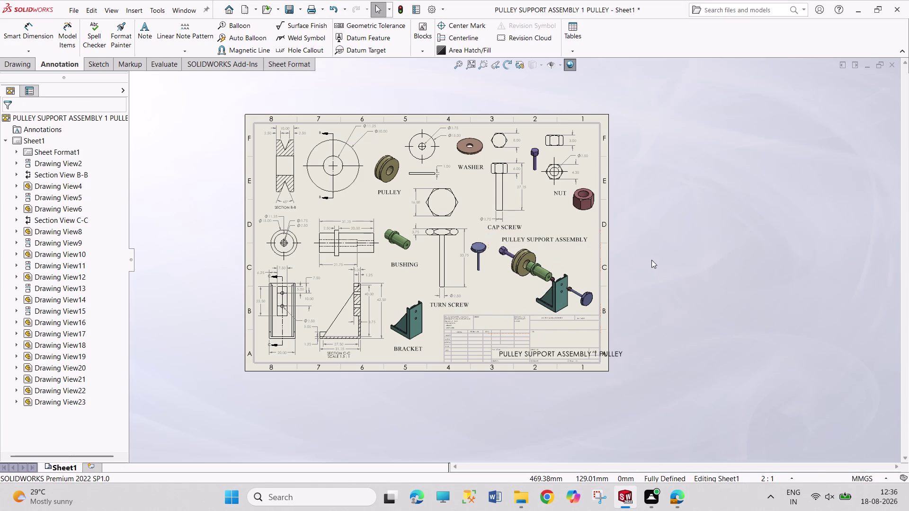
key(Escape)
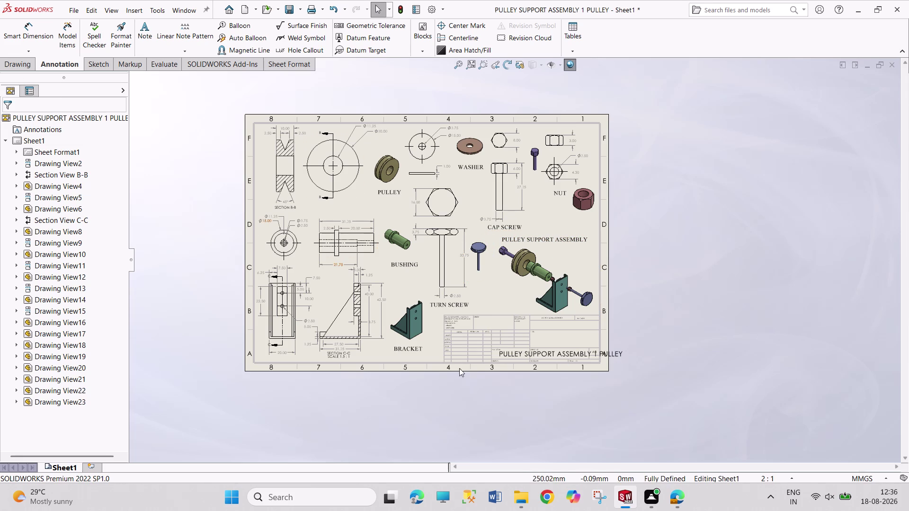
scroll(down, 3)
scroll(down, 3)
scroll(down, 3)
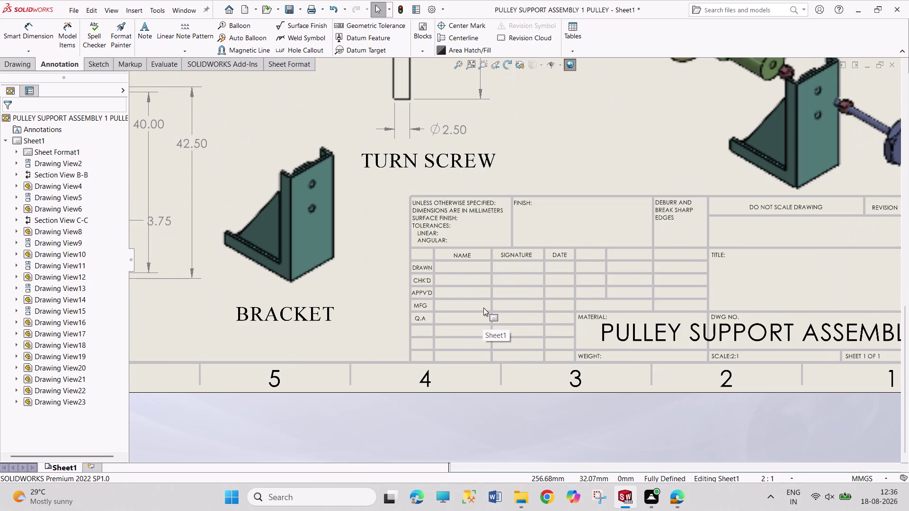
scroll(up, 3)
scroll(down, 3)
scroll(down, 3)
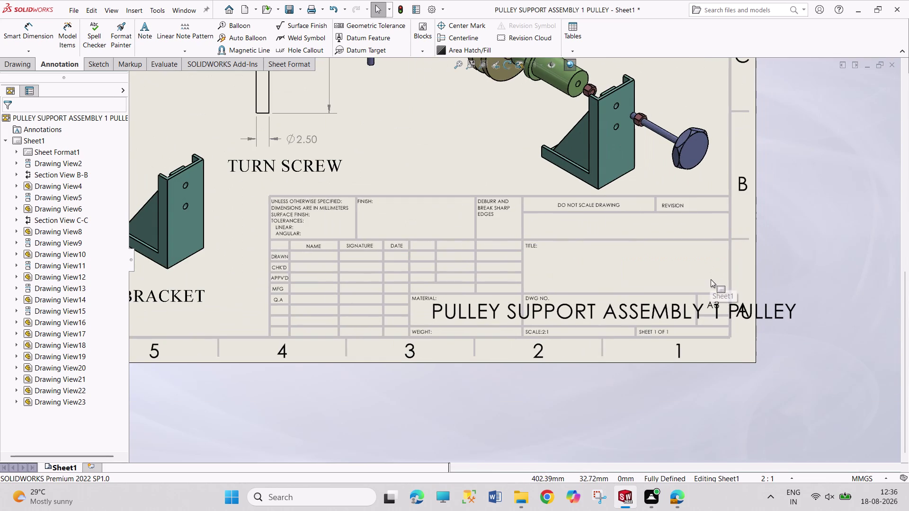
scroll(up, 3)
scroll(up, 3)
scroll(down, 3)
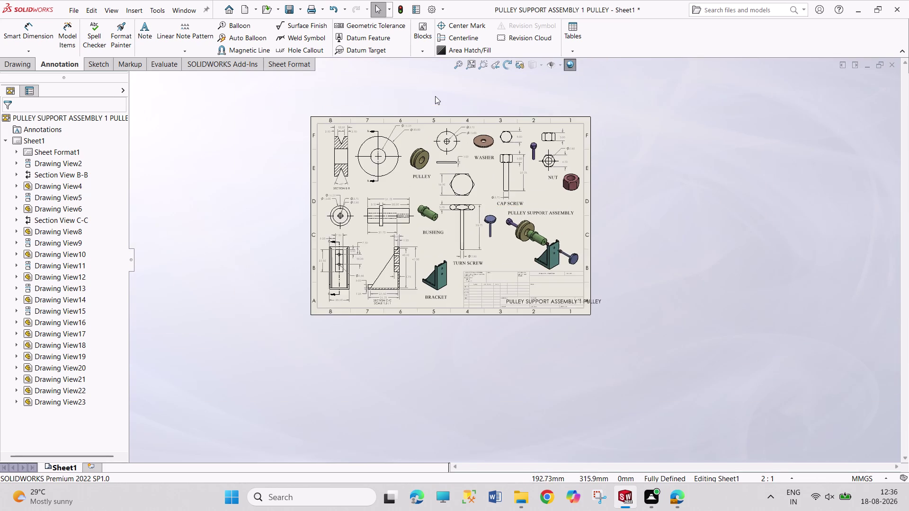
scroll(down, 3)
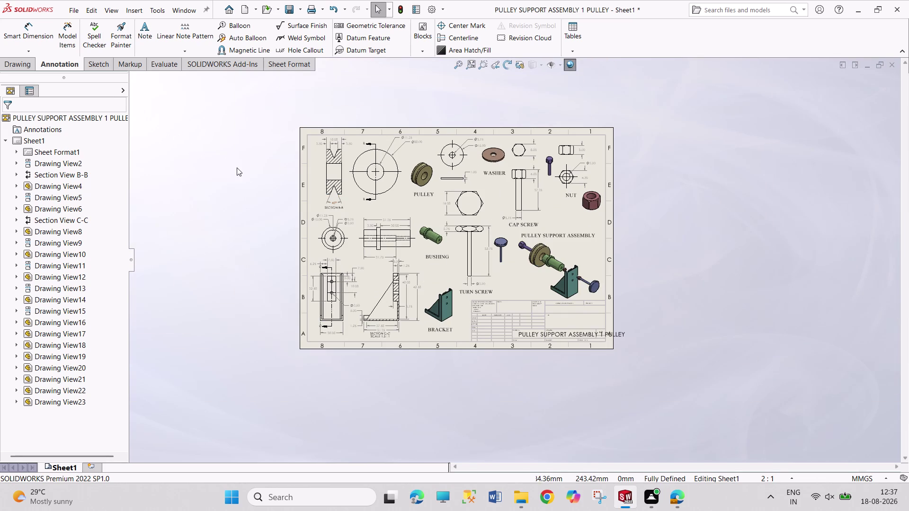
click(29, 65)
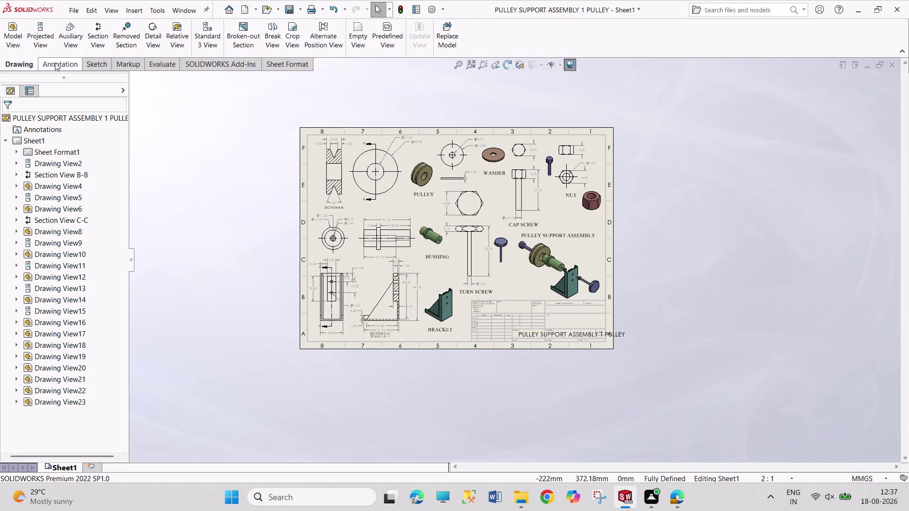
click(47, 62)
click(17, 65)
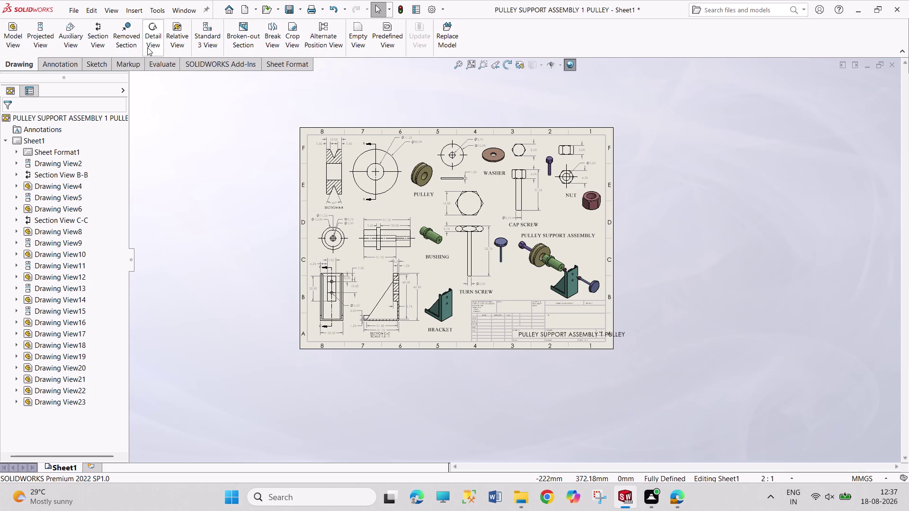
click(60, 64)
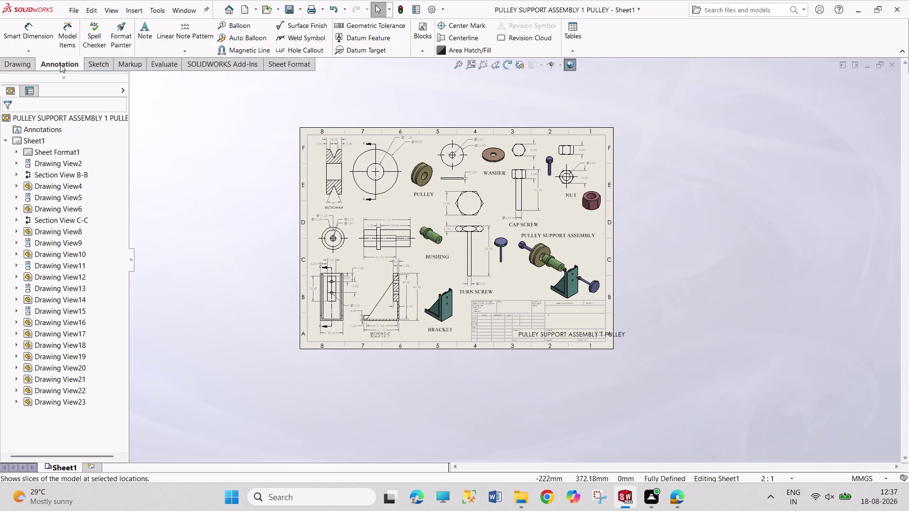
click(244, 34)
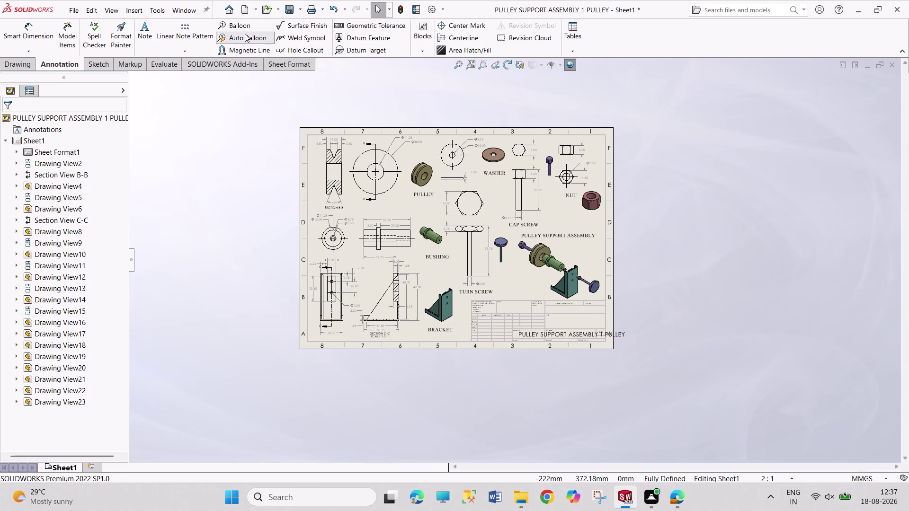
Auto-balloon the exploded assembly view and drag one balloon into a better position.
click(572, 283)
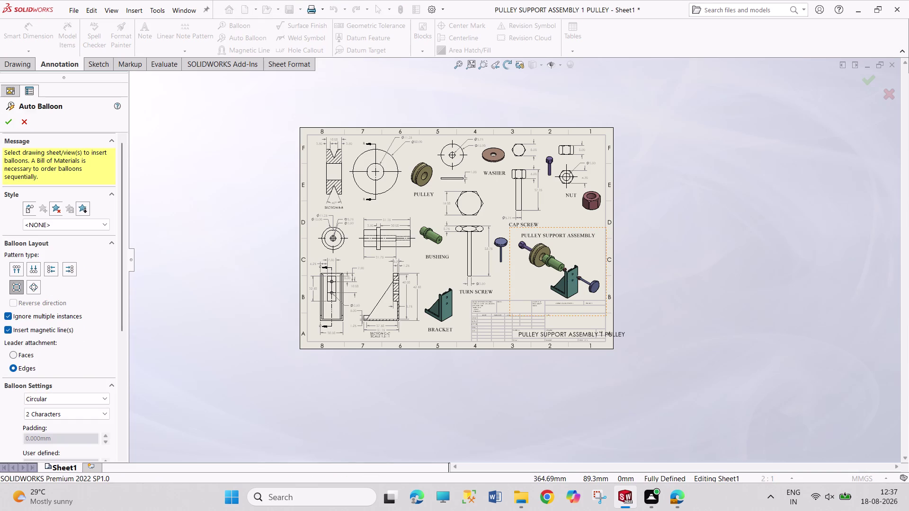
click(669, 249)
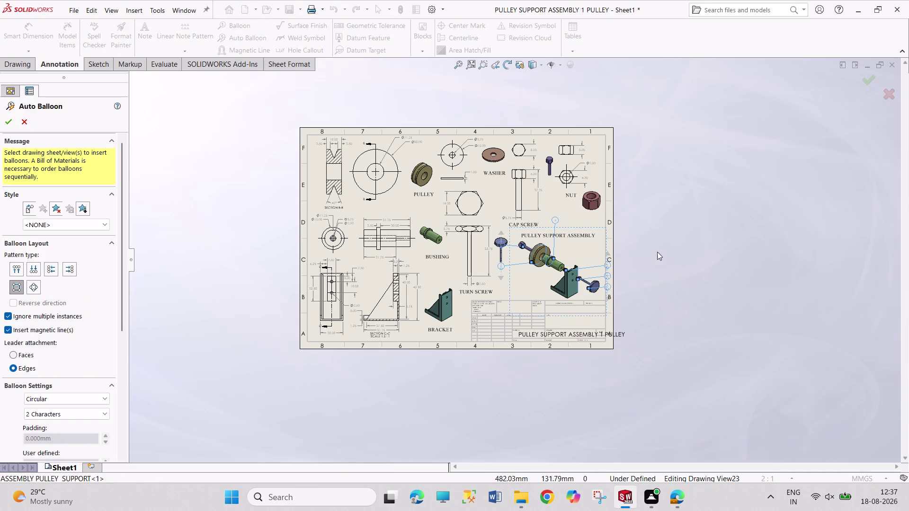
scroll(down, 3)
scroll(down, 3)
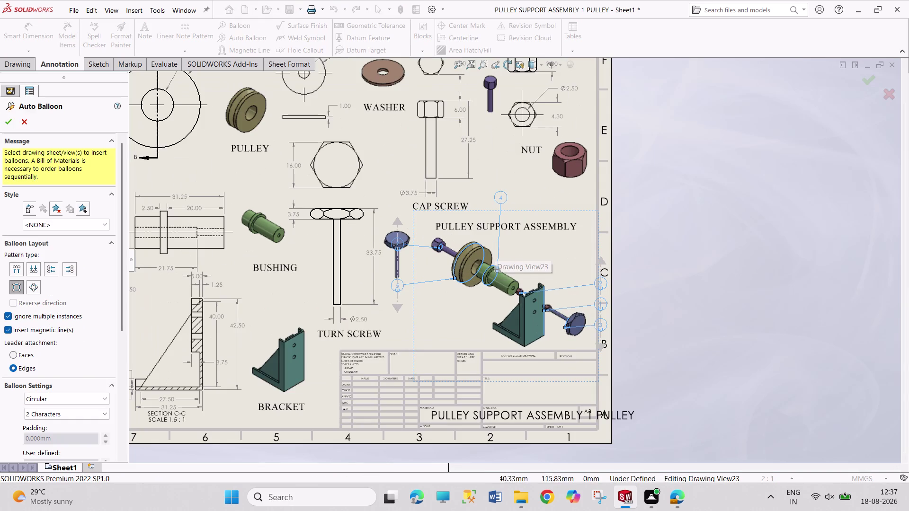
key(Escape)
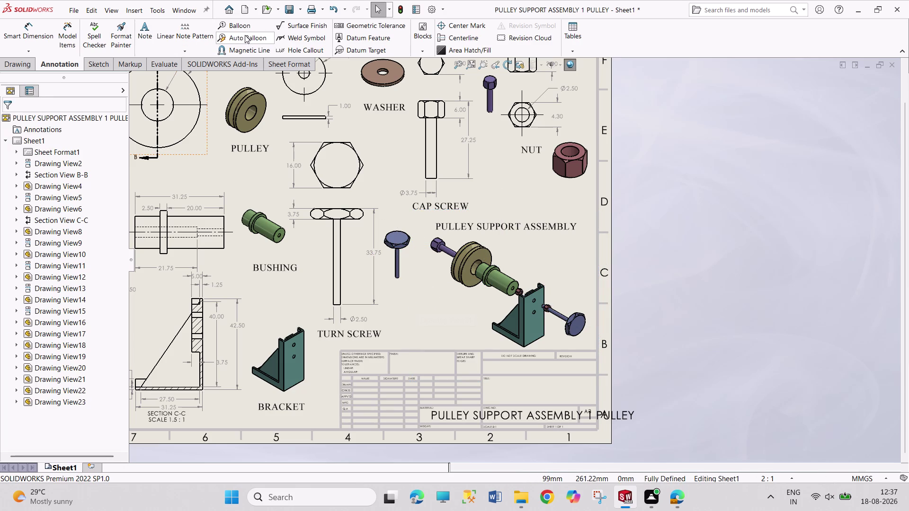
click(244, 36)
click(482, 299)
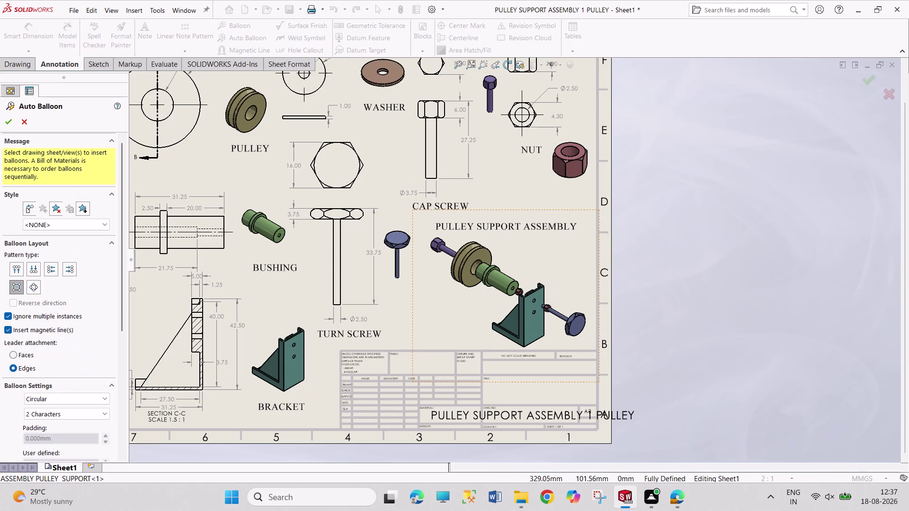
click(5, 115)
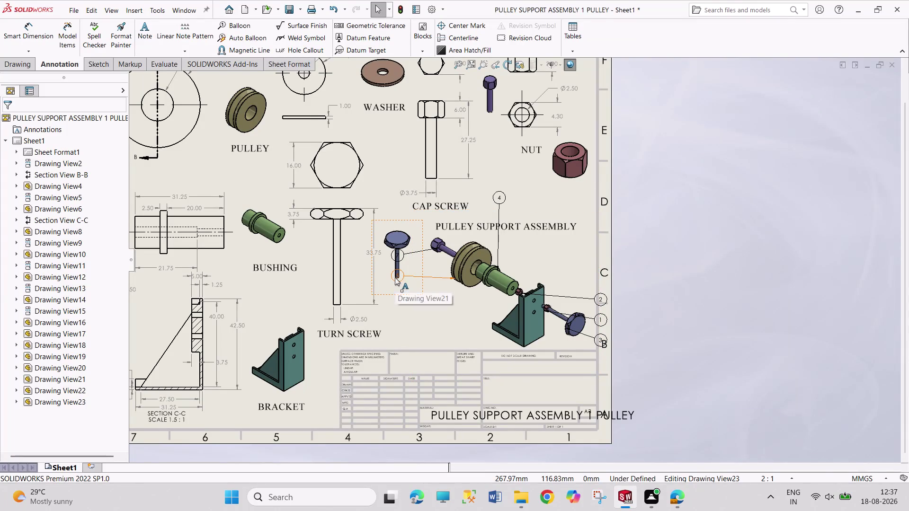
drag(395, 277, 428, 300)
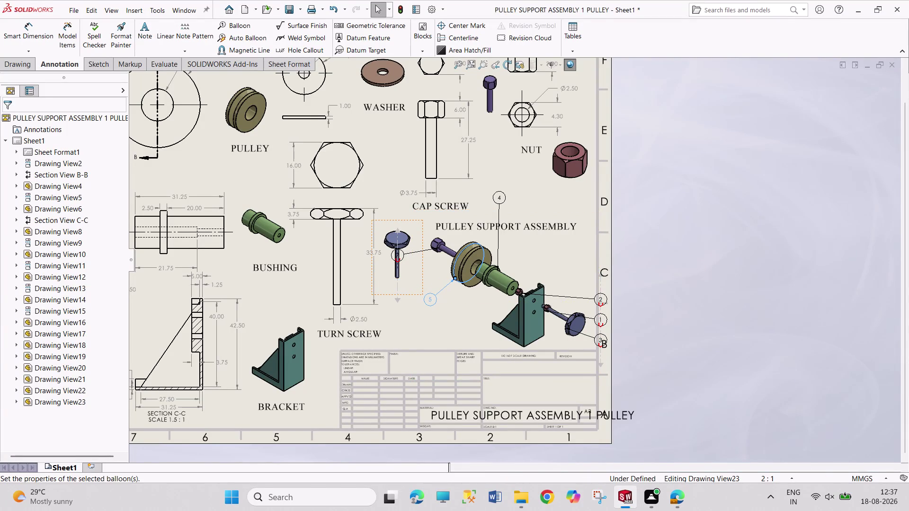
Move balloon 7 left of the cap screw and balloon 4 above the bushing.
scroll(up, 3)
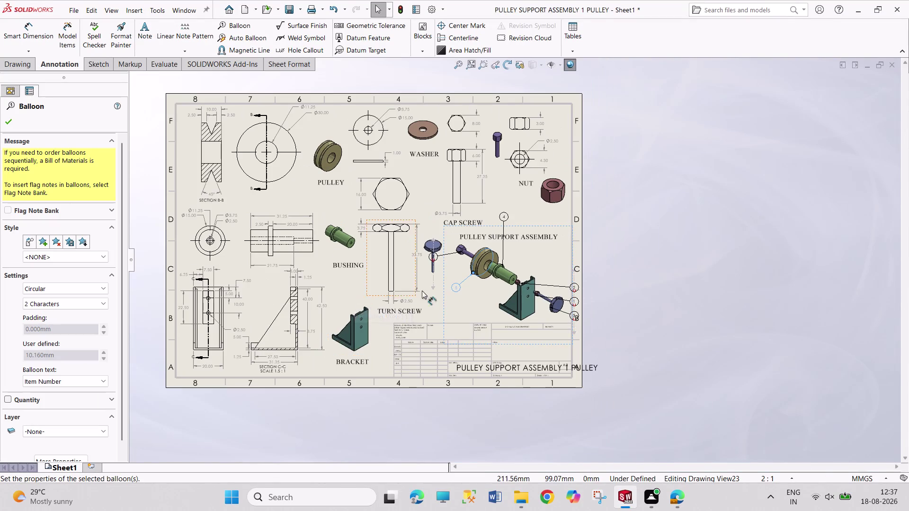
scroll(down, 3)
scroll(down, 3)
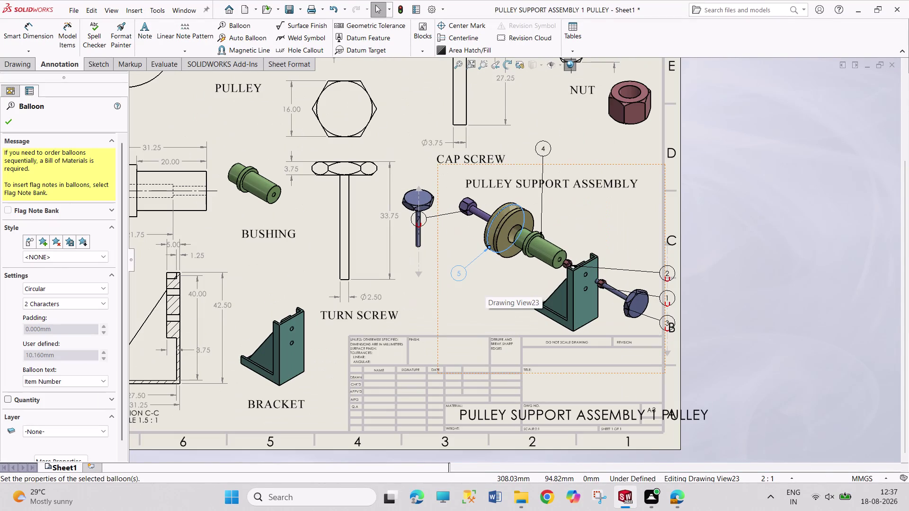
key(Escape)
drag(426, 222, 426, 225)
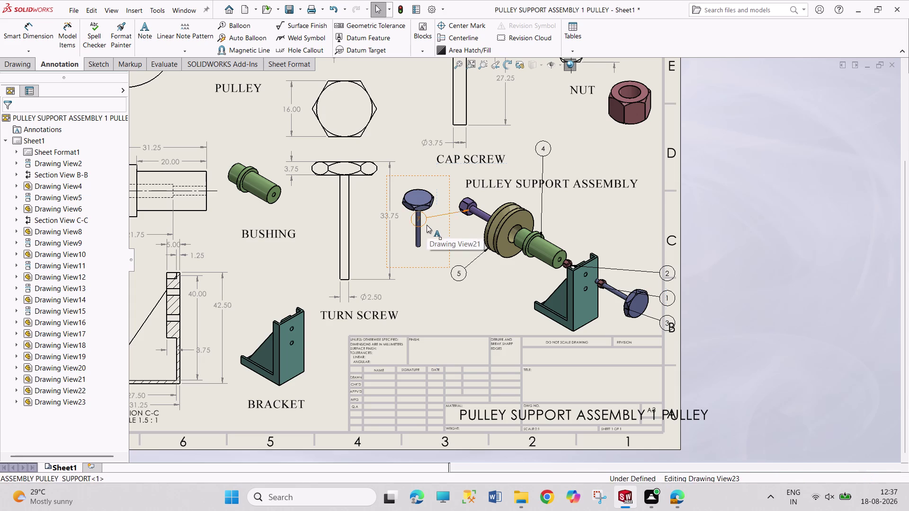
drag(426, 224, 453, 242)
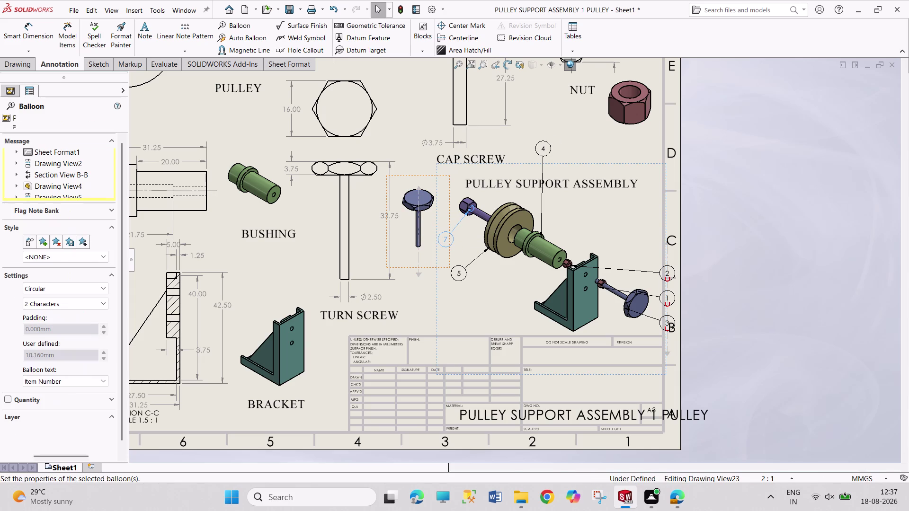
drag(544, 145, 582, 205)
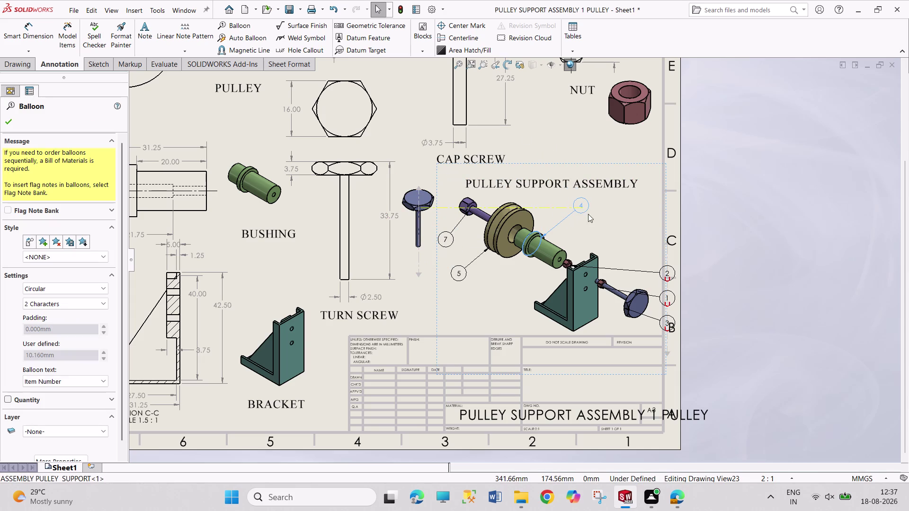
Place balloon 2 beside balloon 4, balloons 1 and 3 above the bracket and screw head.
drag(673, 271, 617, 229)
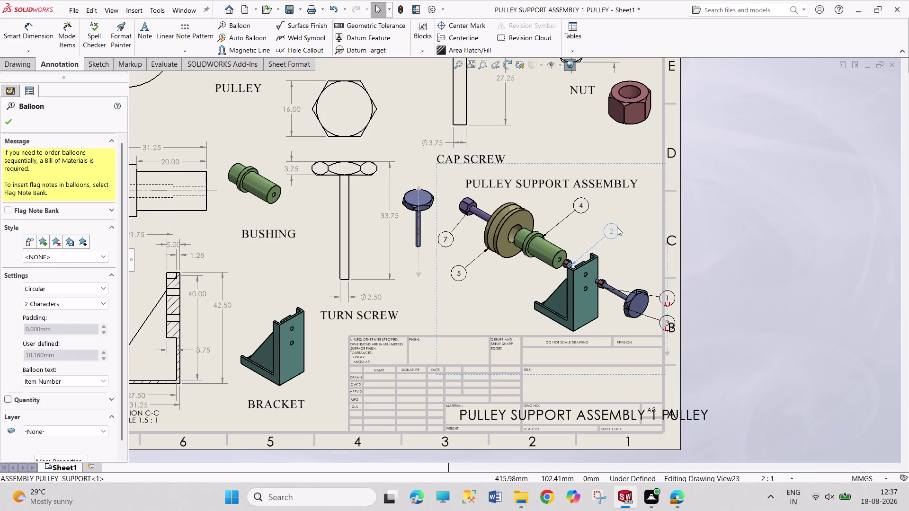
drag(618, 229, 609, 215)
drag(675, 296, 625, 238)
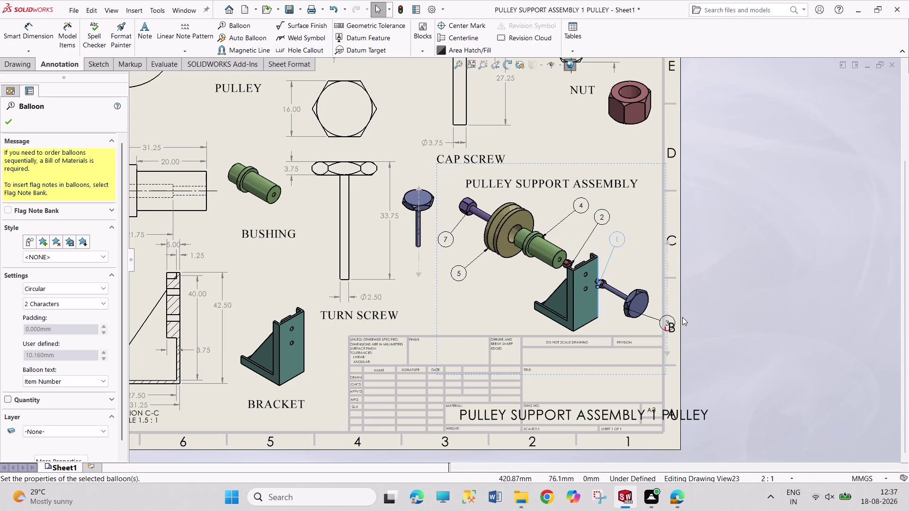
drag(671, 317, 644, 259)
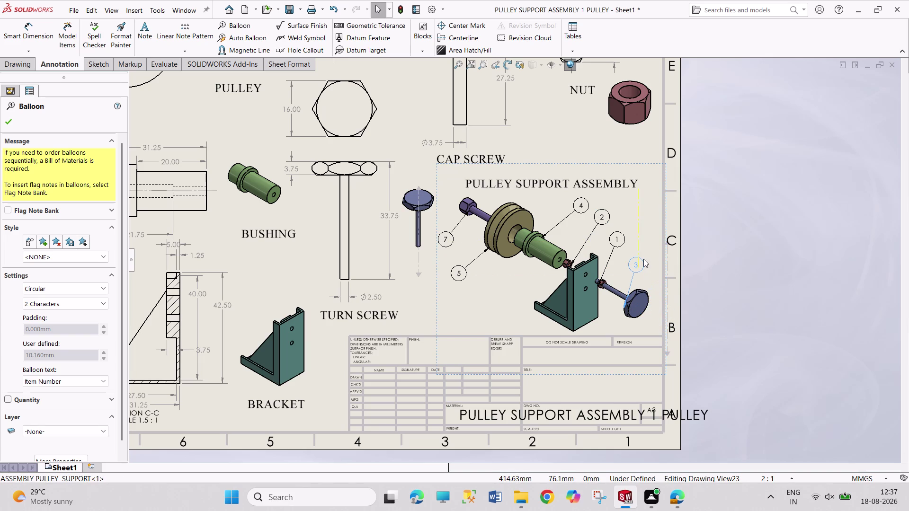
key(Escape)
key(Escape)
key(Escape)
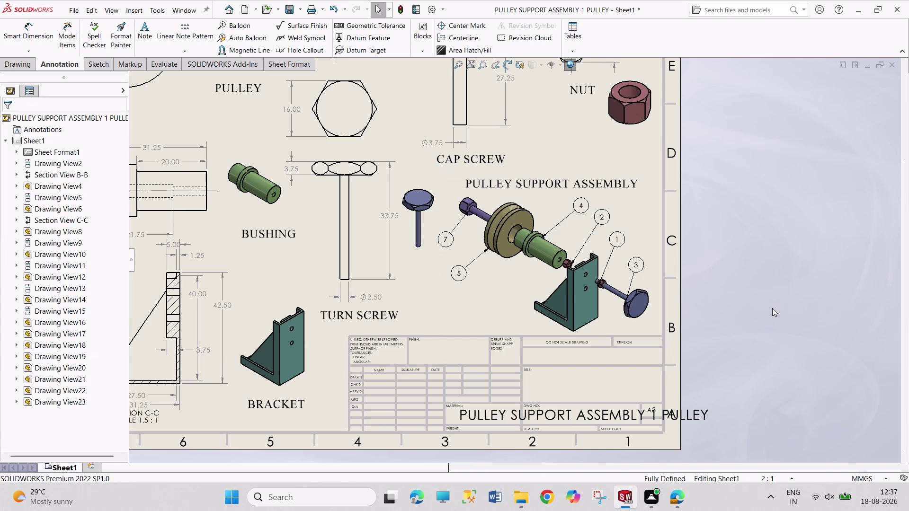
Reattach balloon 1's leader arrow from the nut to the bracket face.
scroll(down, 3)
scroll(down, 3)
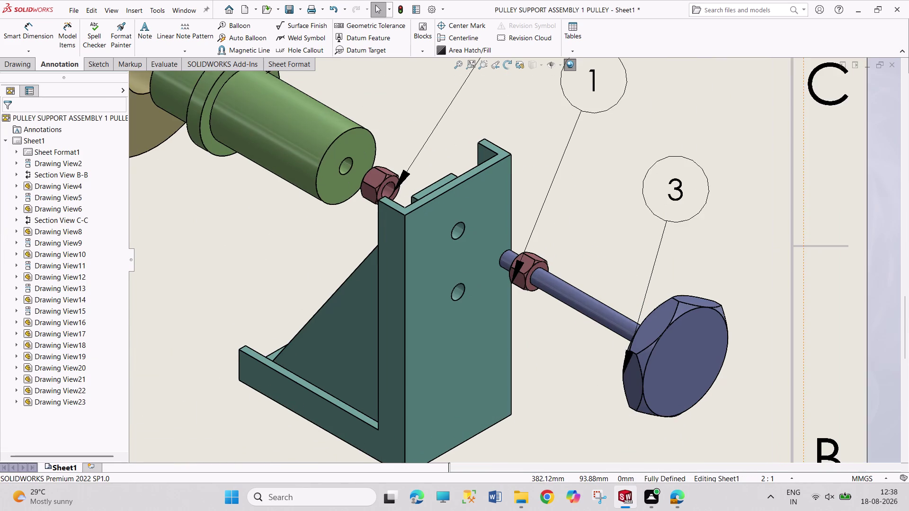
scroll(up, 3)
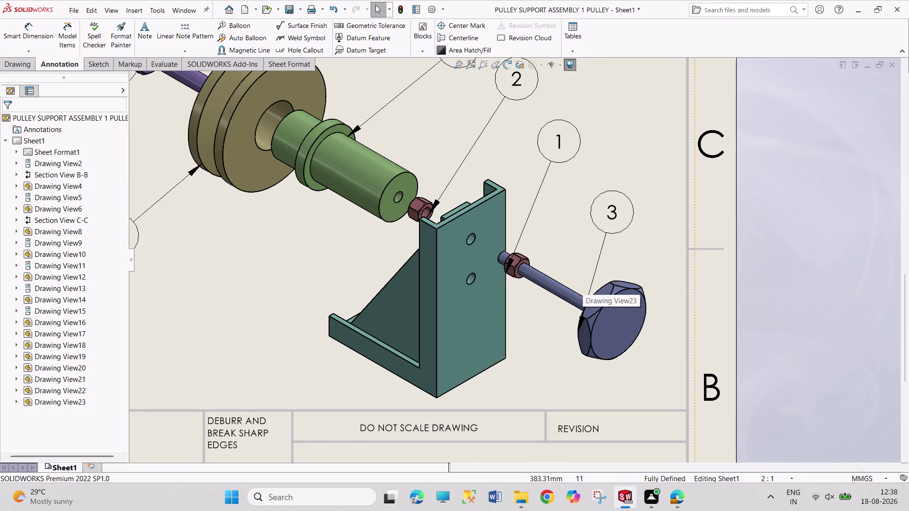
right_click(557, 160)
click(550, 165)
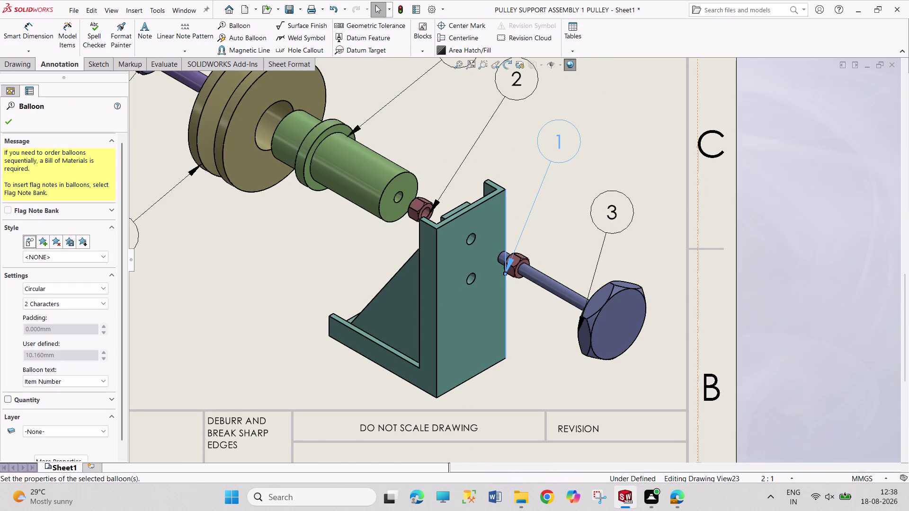
drag(506, 272, 500, 250)
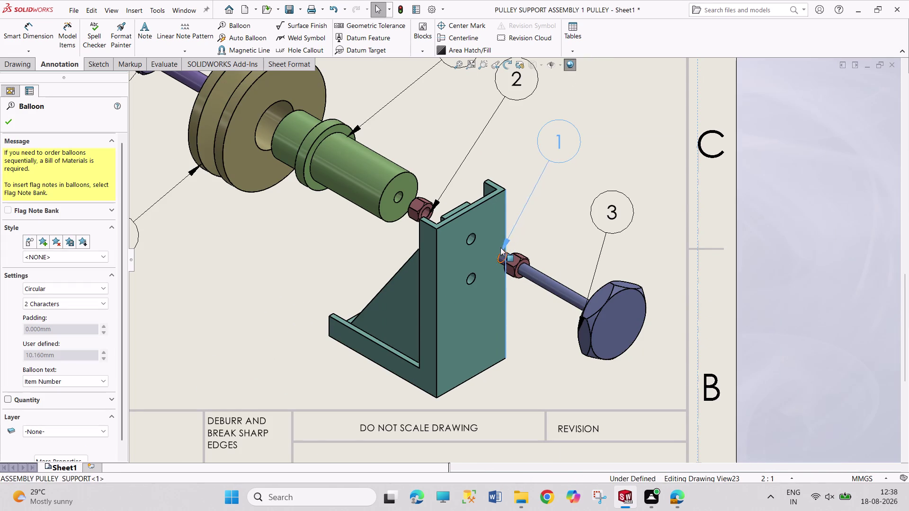
drag(501, 249, 501, 229)
click(547, 234)
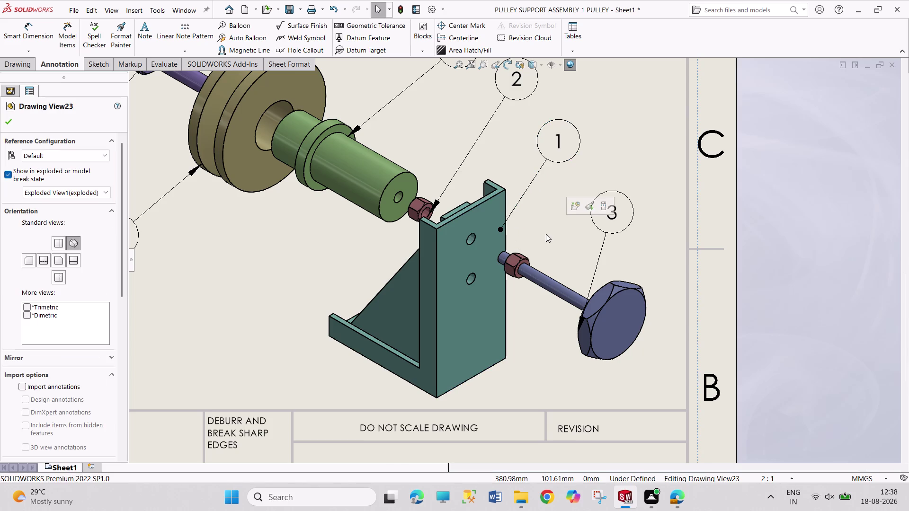
Zoom back out to show the full drawing sheet.
scroll(up, 3)
scroll(up, 3)
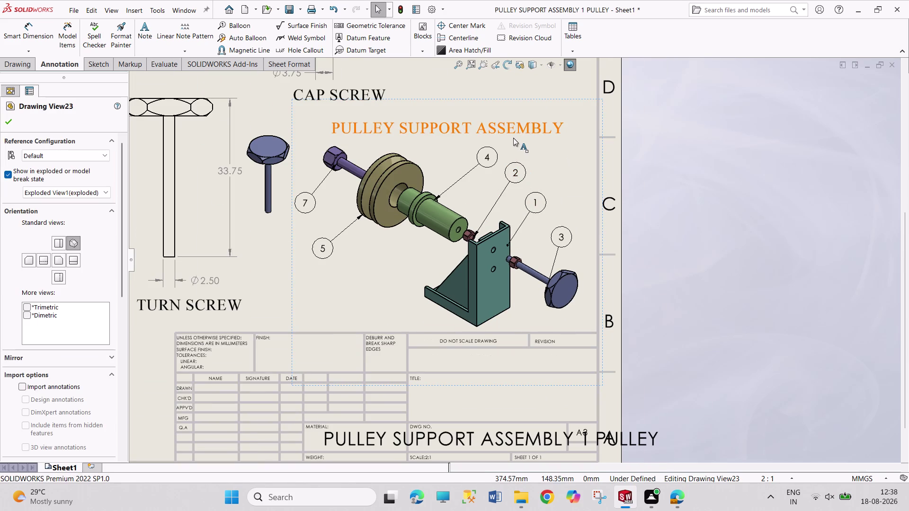
scroll(up, 3)
scroll(up, 3)
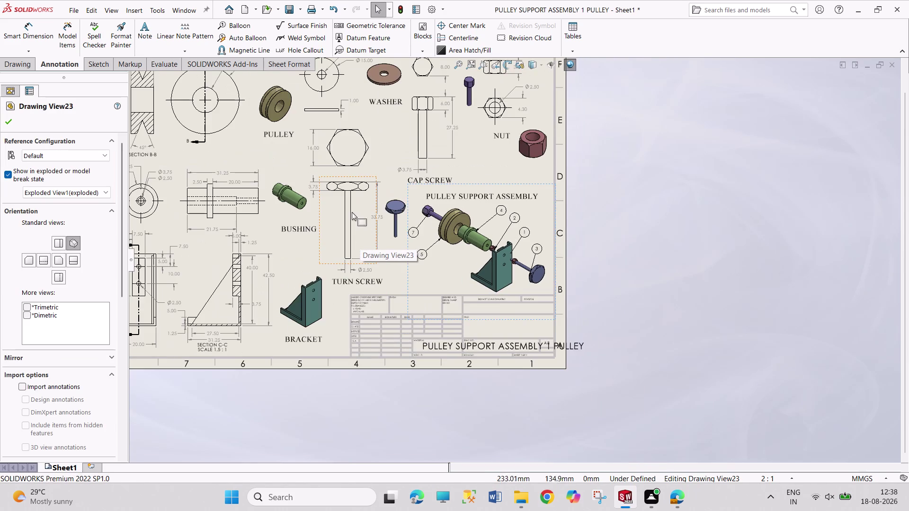
scroll(up, 3)
scroll(down, 3)
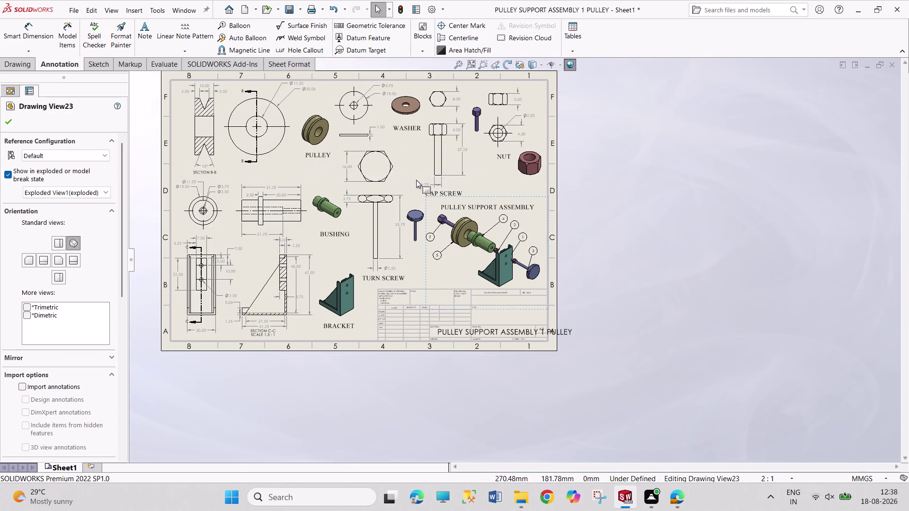
scroll(down, 3)
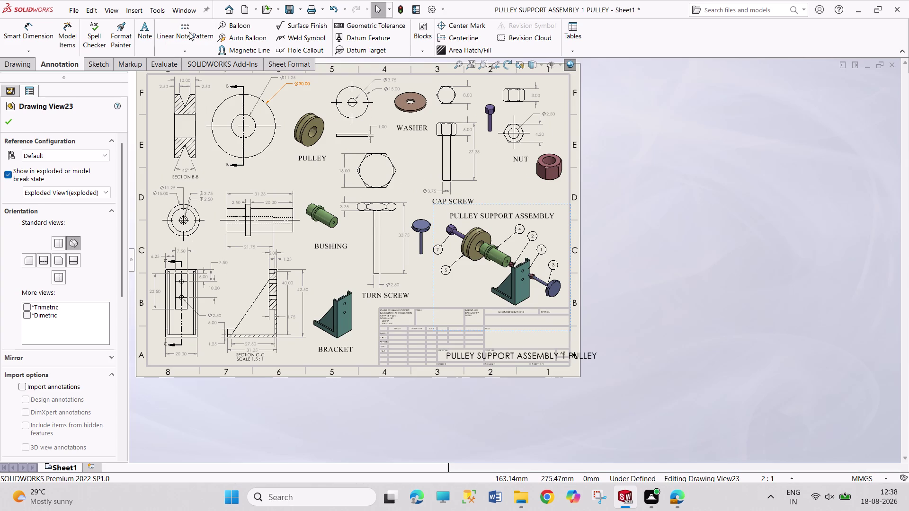
Add a balloon above the pulley in its standalone view.
click(232, 24)
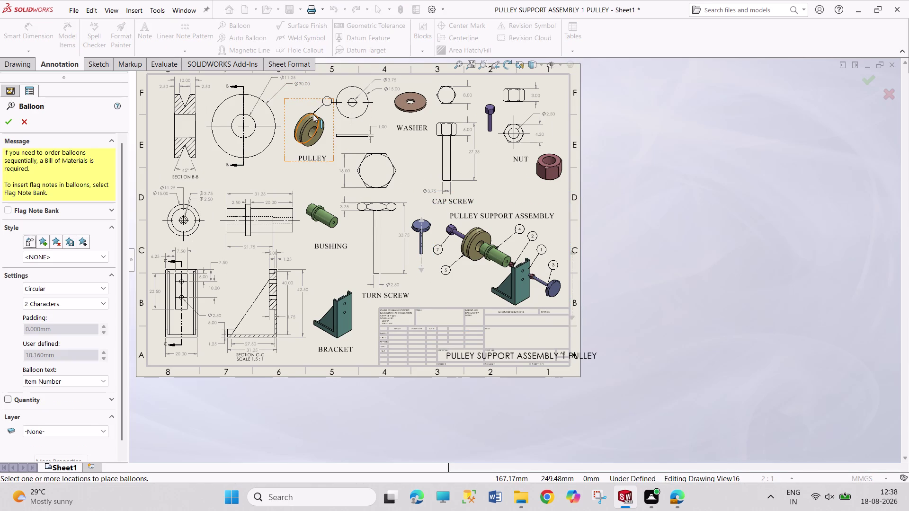
click(313, 114)
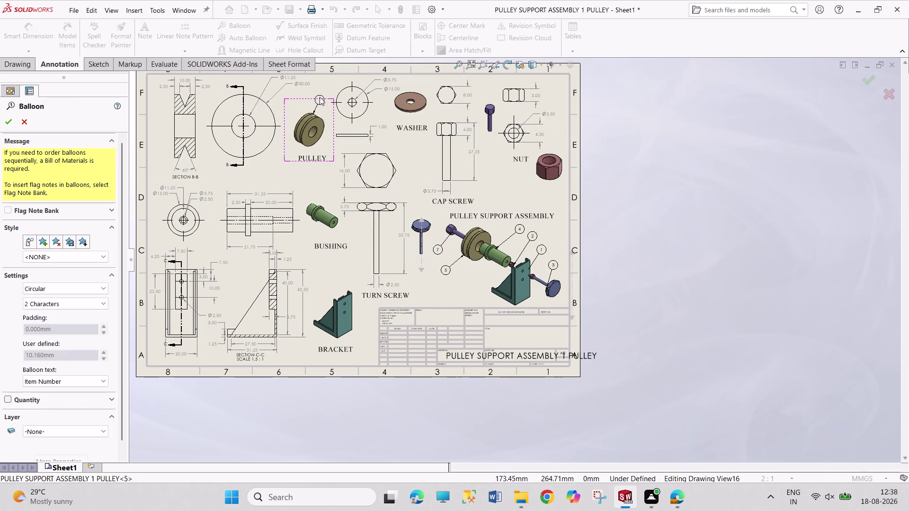
click(320, 94)
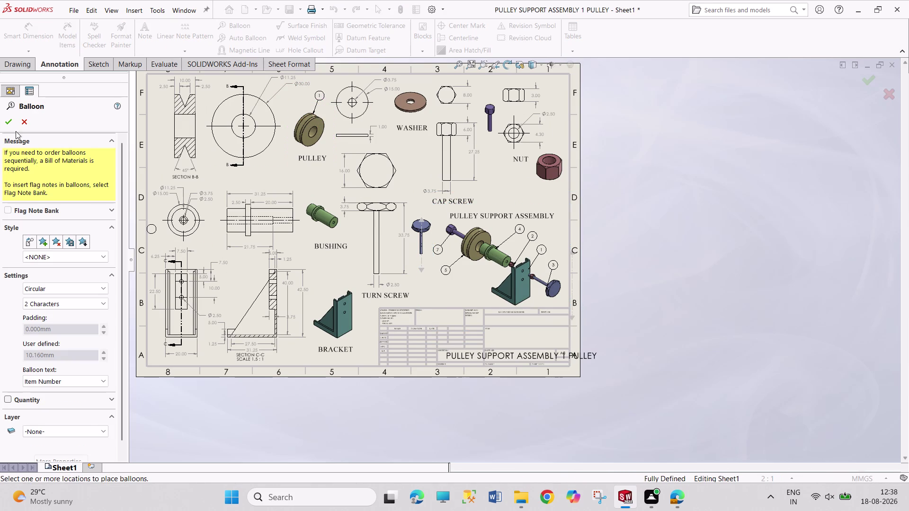
click(12, 120)
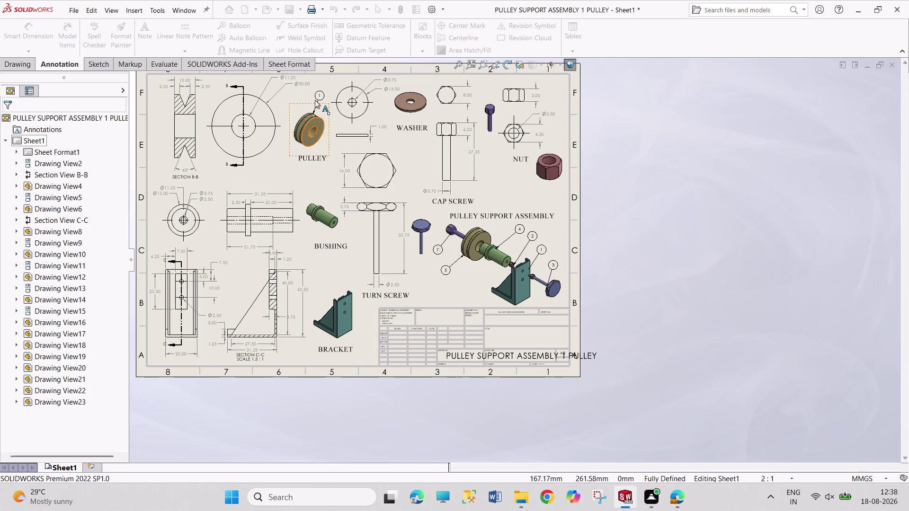
click(320, 95)
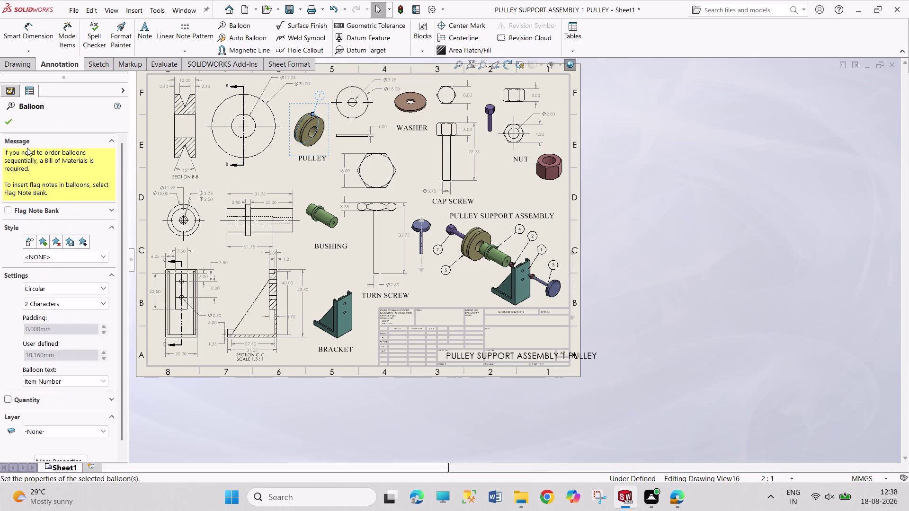
click(9, 121)
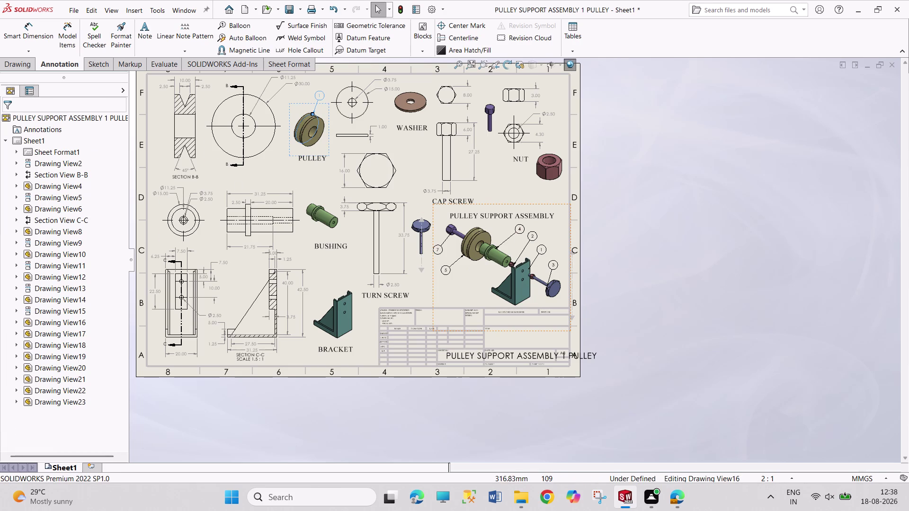
Change the exploded-view pulley balloon from 5 to custom text 1.
scroll(down, 3)
click(442, 274)
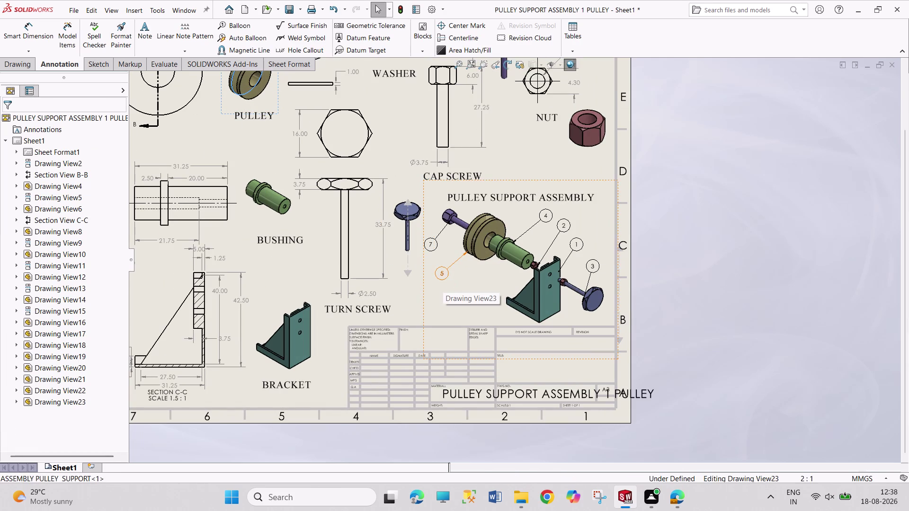
click(92, 382)
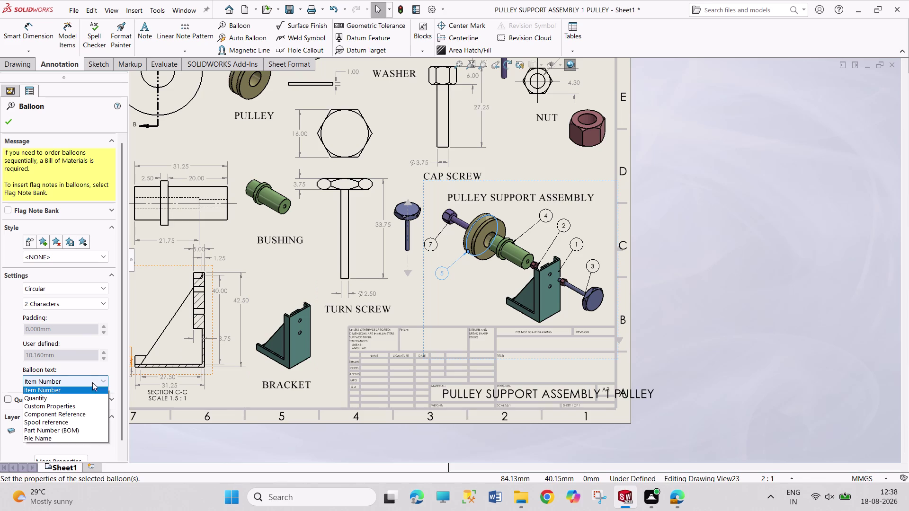
click(78, 388)
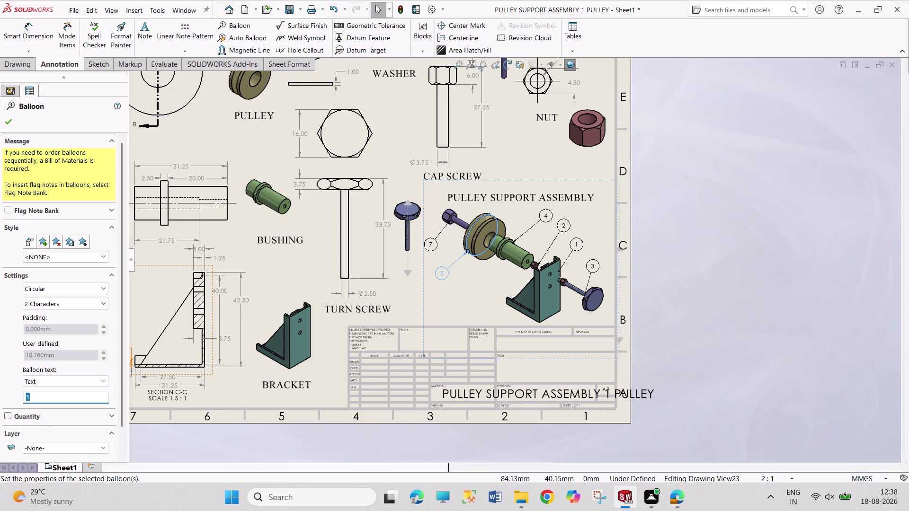
key(1)
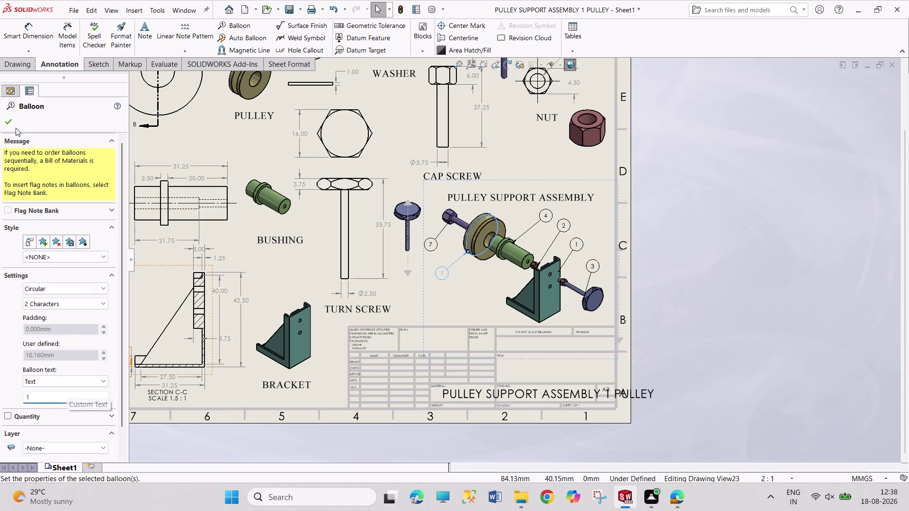
click(12, 122)
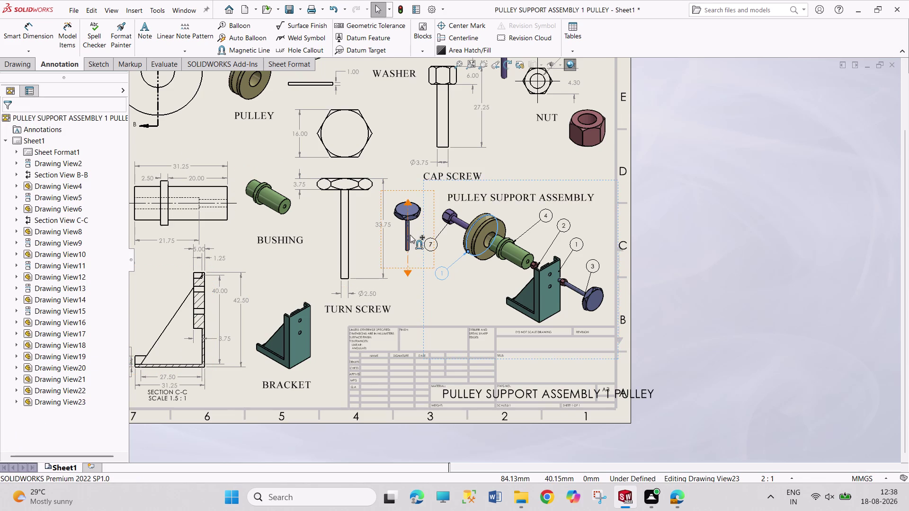
Attach a balloon to the part in the bushing view.
scroll(up, 3)
scroll(down, 3)
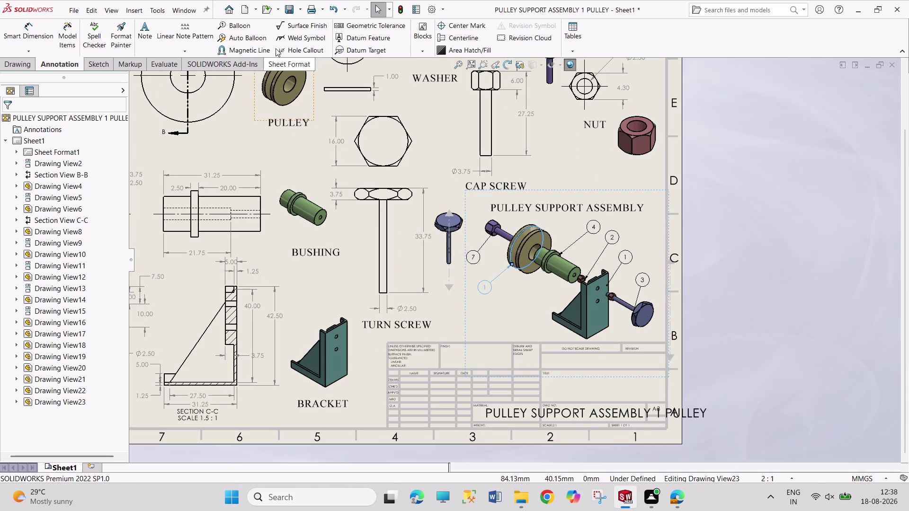
click(238, 26)
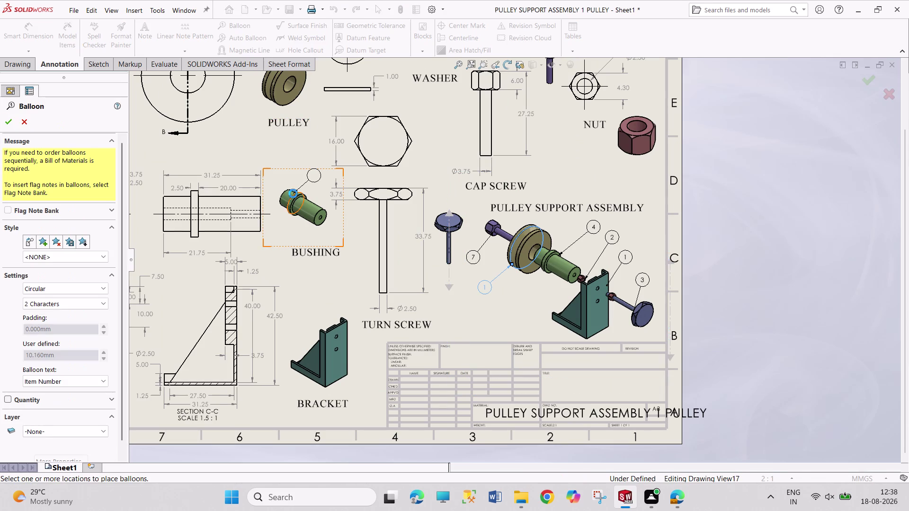
click(293, 194)
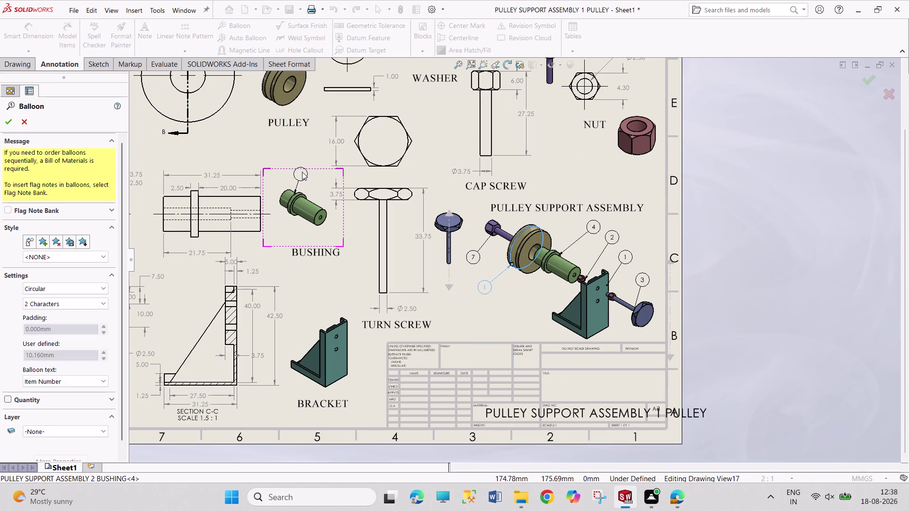
click(302, 172)
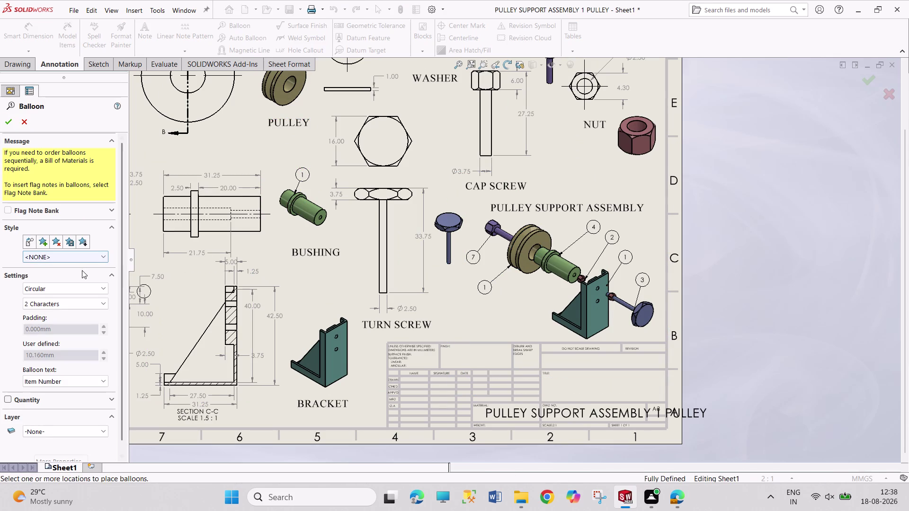
click(10, 121)
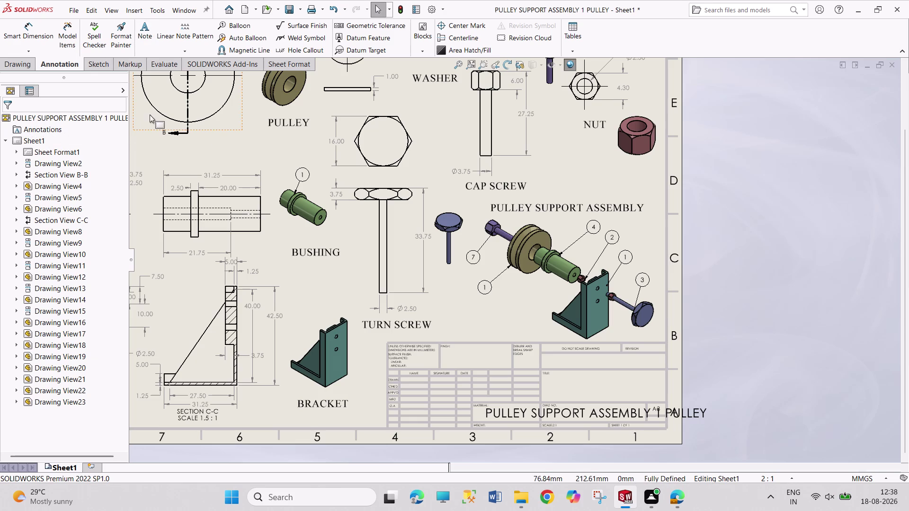
Set the bushing view's balloon to custom text 2.
click(302, 173)
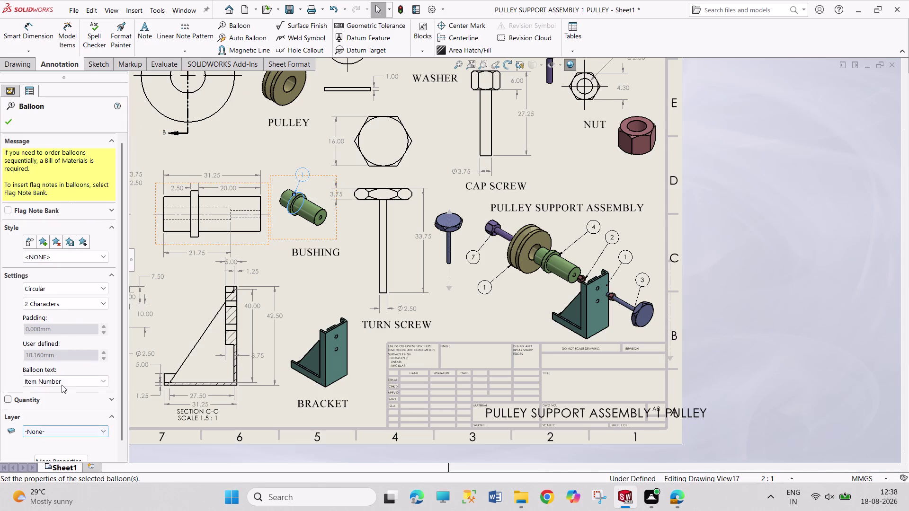
click(62, 383)
click(60, 395)
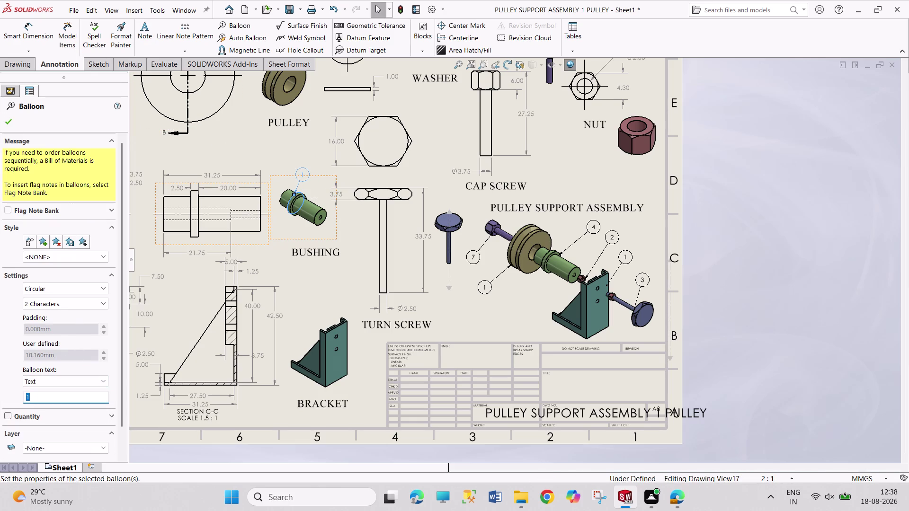
key(2)
key(Return)
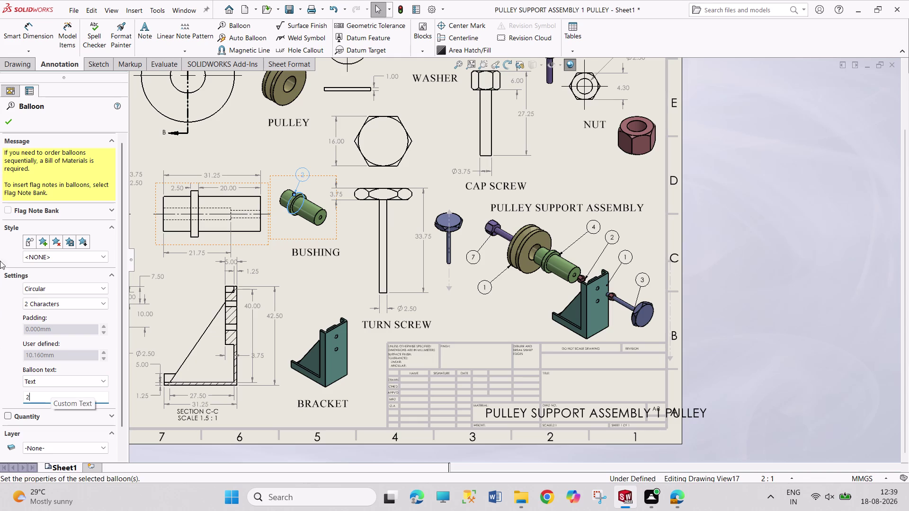
click(8, 125)
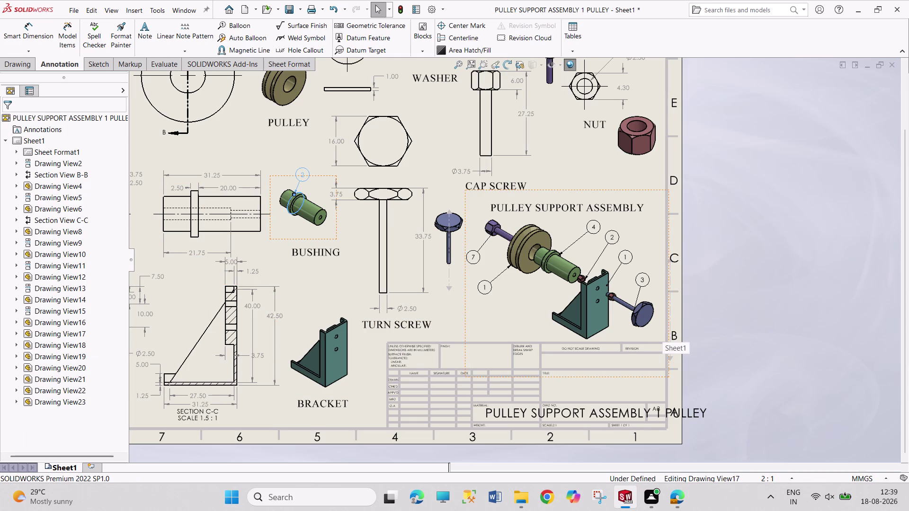
Change the exploded-view bushing balloon from 4 to custom text 2.
scroll(down, 3)
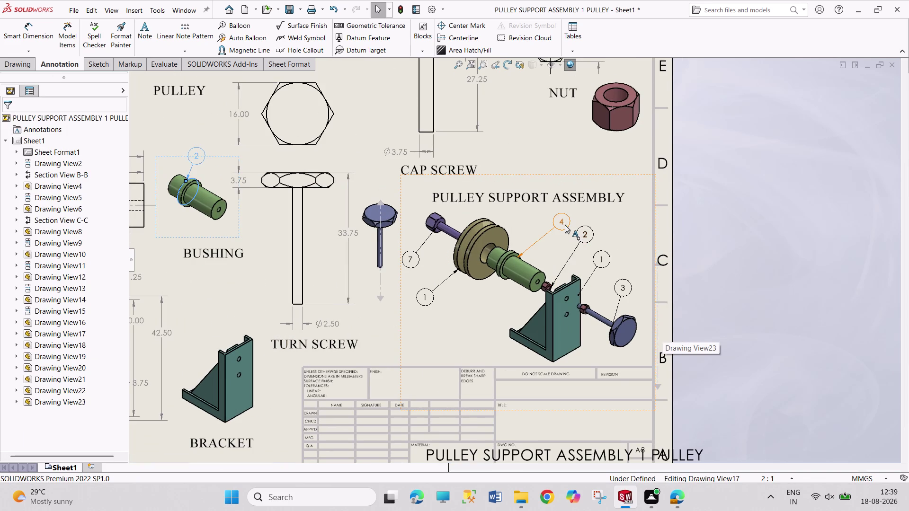
click(562, 223)
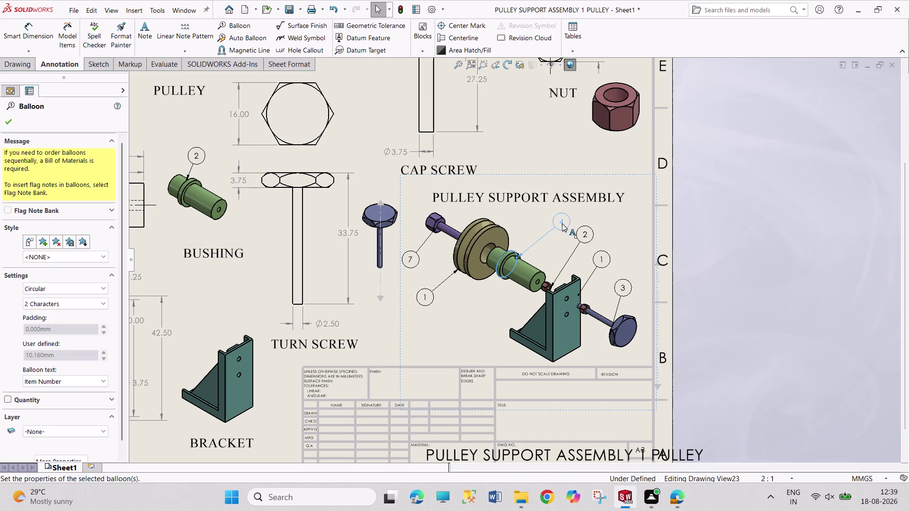
click(62, 384)
click(62, 392)
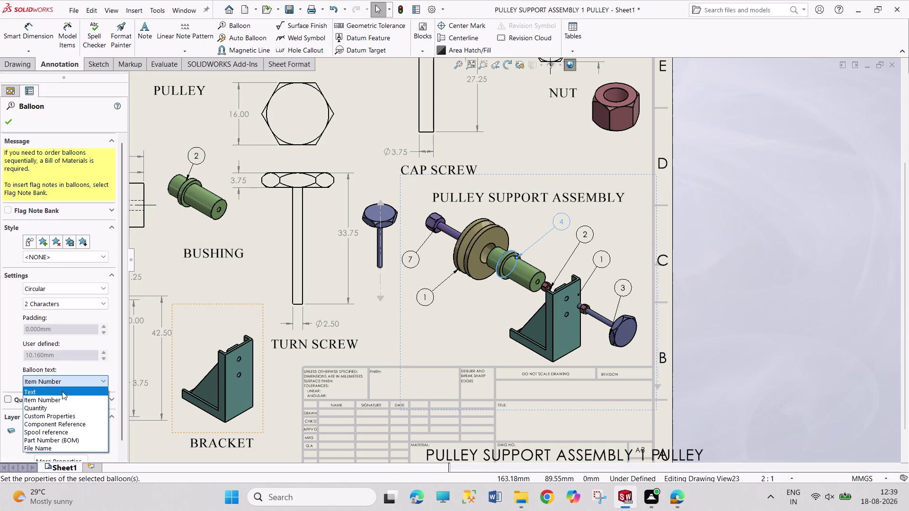
key(2)
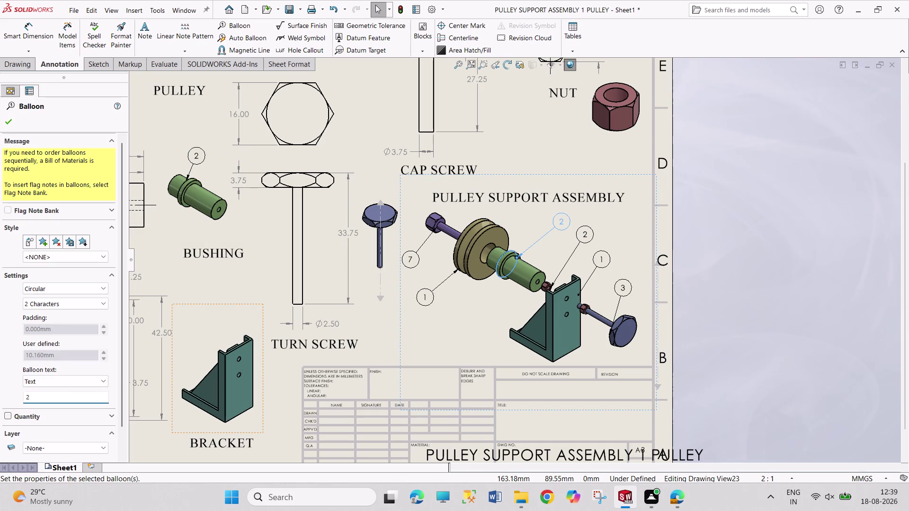
key(Return)
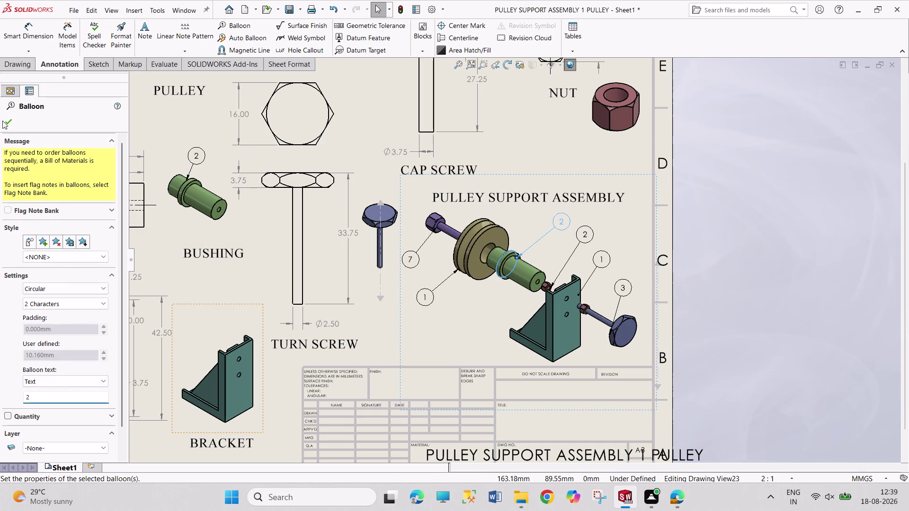
click(3, 120)
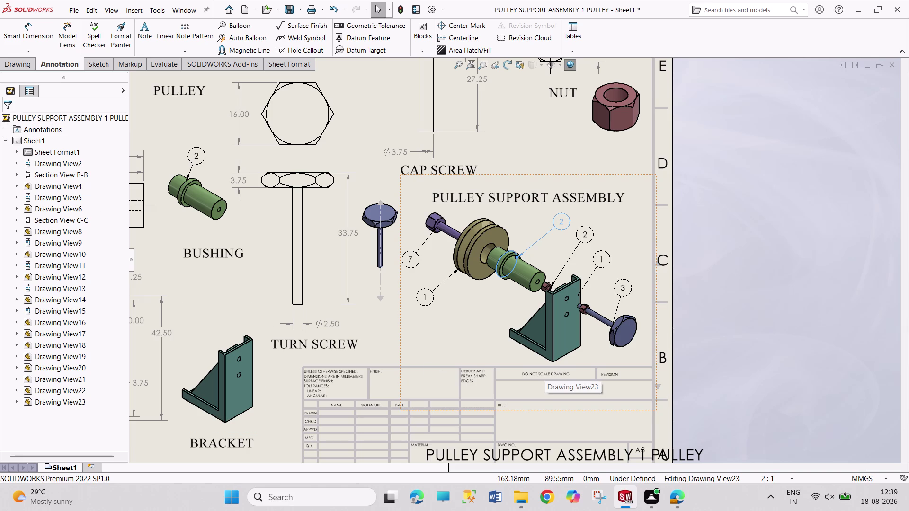
scroll(up, 3)
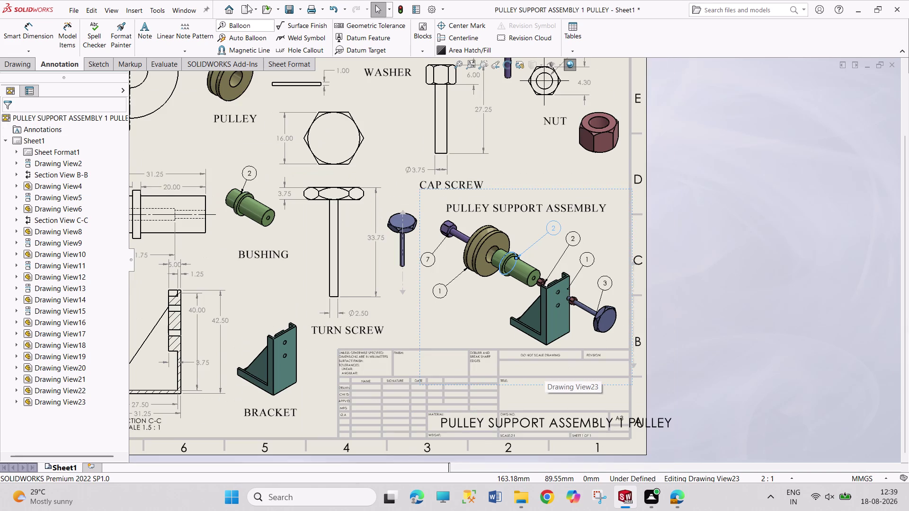
Place item balloons on the bracket and turn screw views.
click(241, 24)
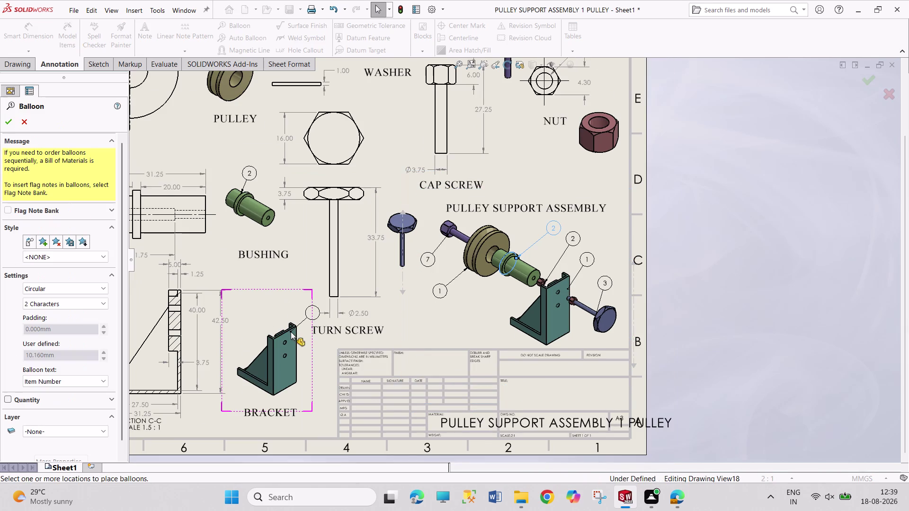
click(289, 333)
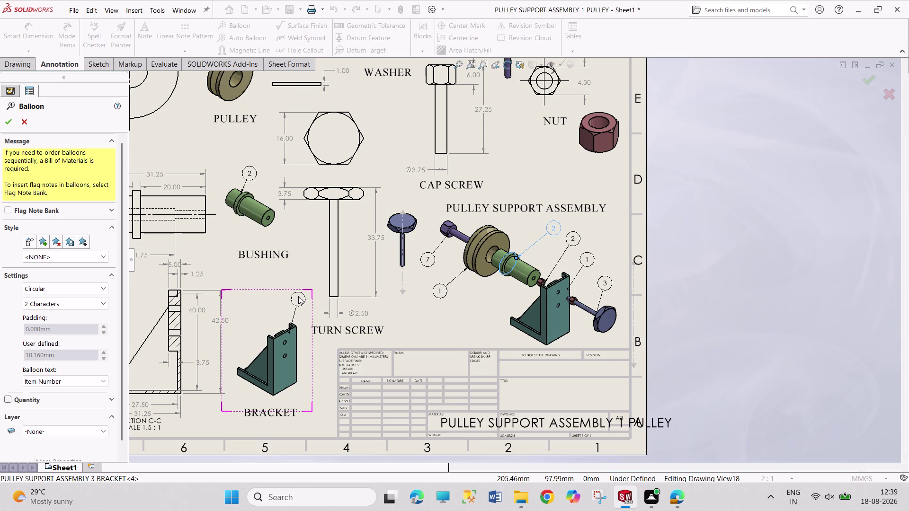
click(298, 297)
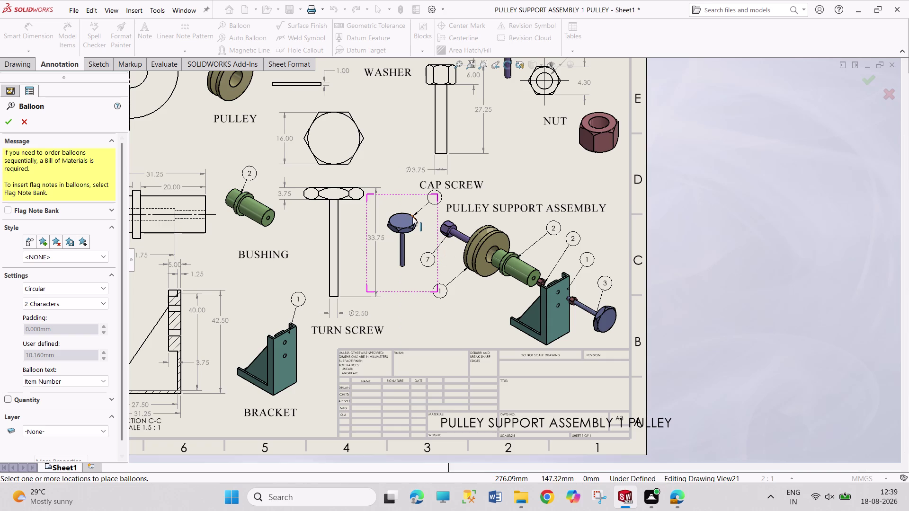
drag(413, 218, 434, 195)
click(426, 199)
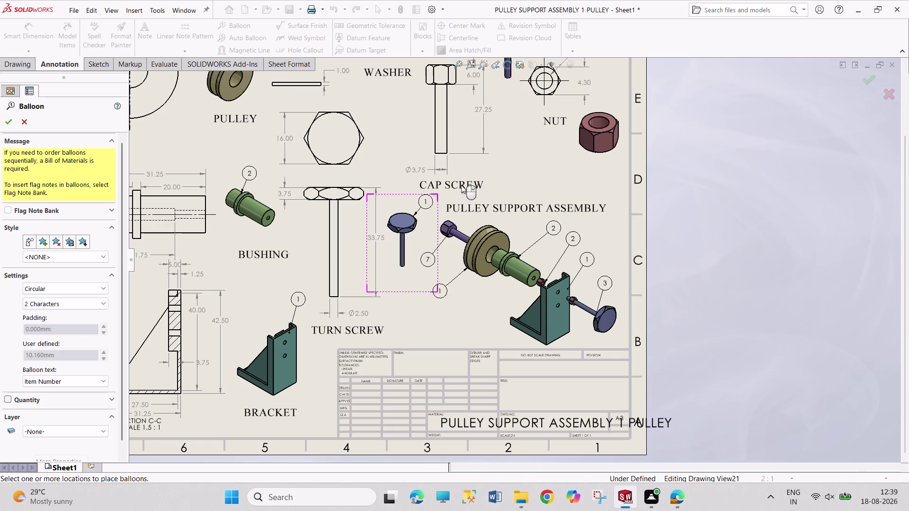
Balloon the washer and cap screw views, then end the Balloon command.
drag(599, 115, 621, 93)
click(614, 92)
scroll(up, 3)
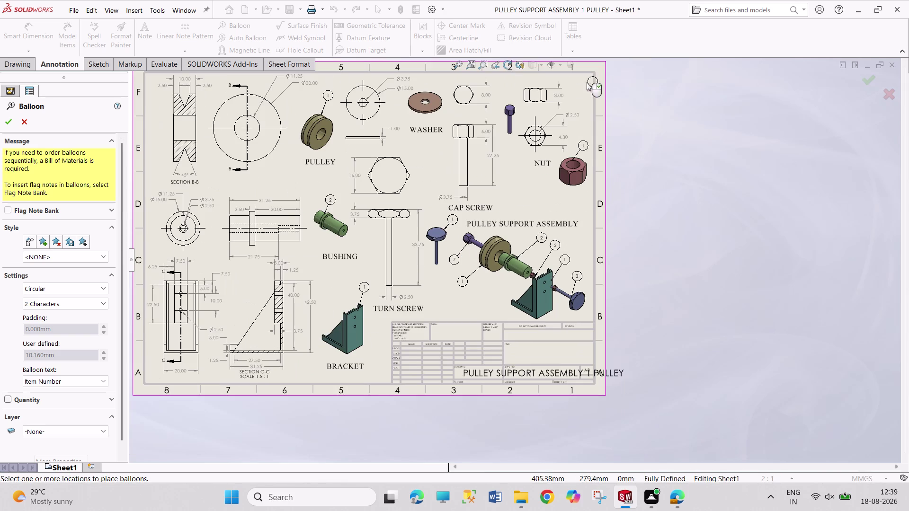
scroll(down, 3)
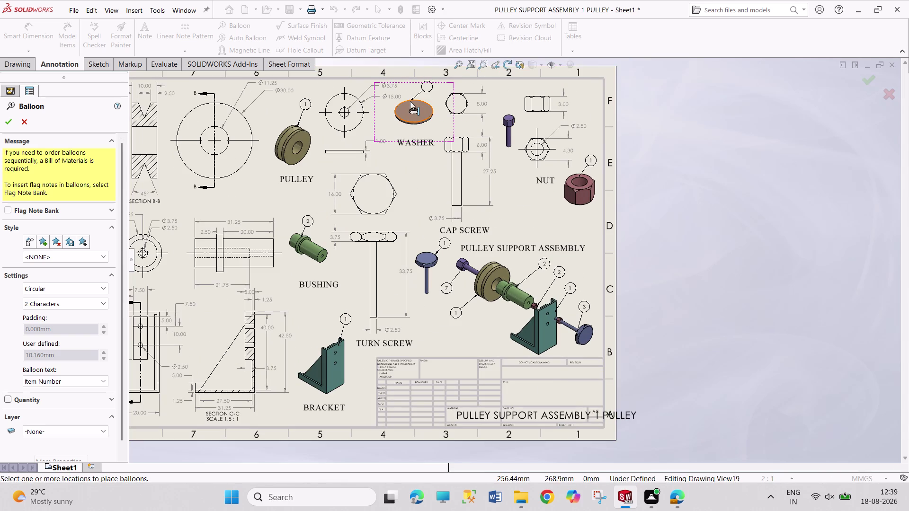
drag(410, 101, 426, 84)
click(437, 86)
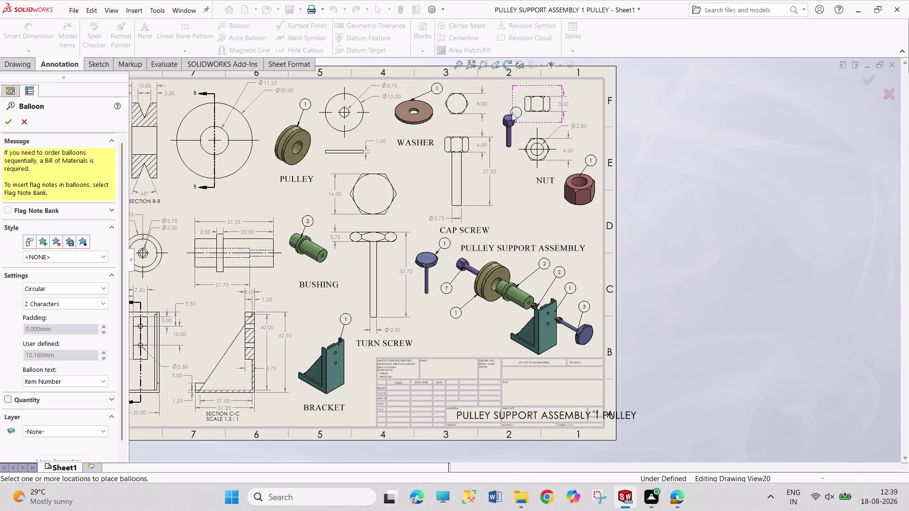
drag(509, 118, 526, 101)
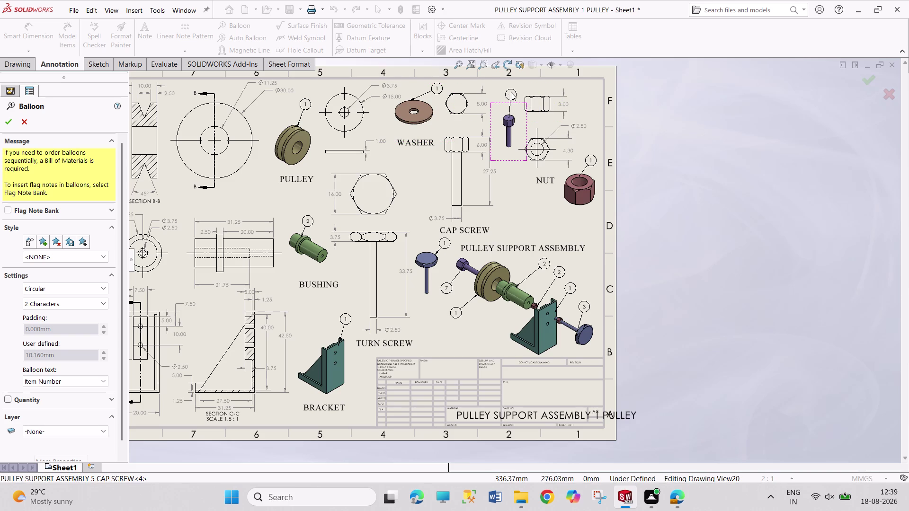
click(511, 92)
key(Escape)
key(Escape)
key(Escape)
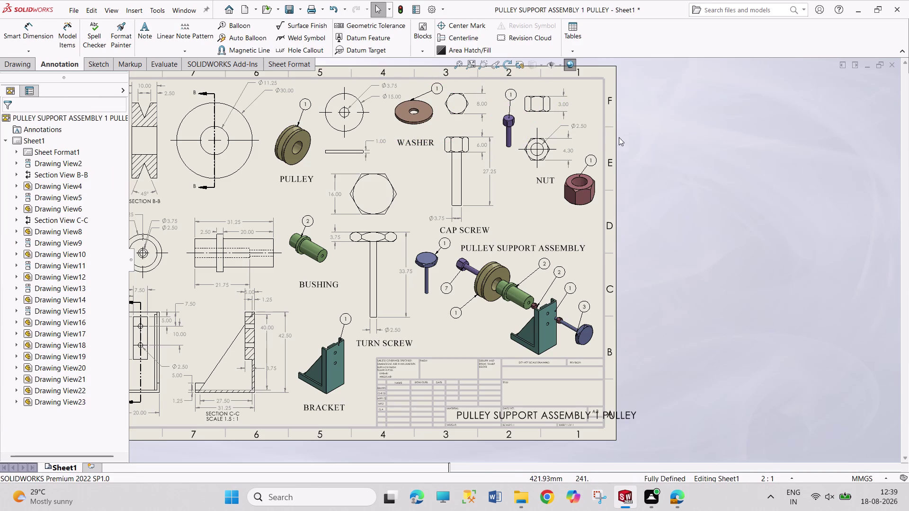
Change the bracket balloon to custom text 3.
key(Escape)
key(Escape)
scroll(down, 3)
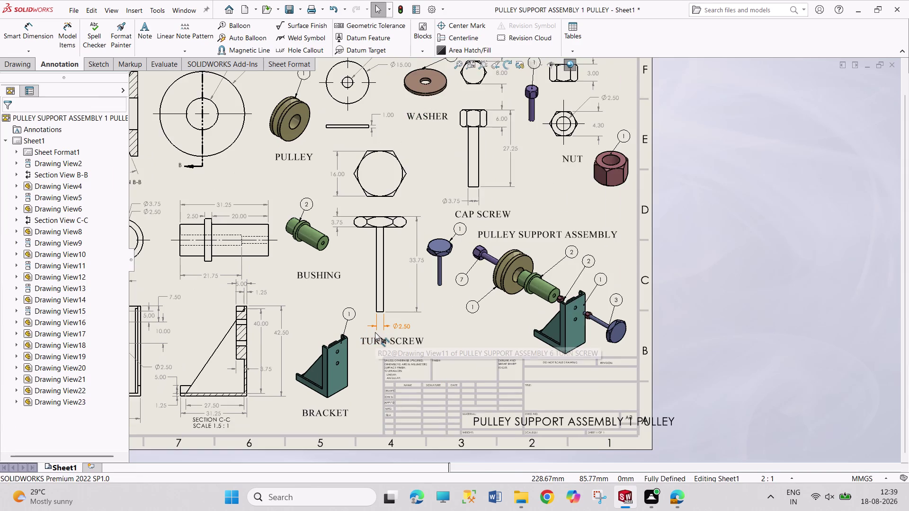
scroll(down, 3)
click(354, 309)
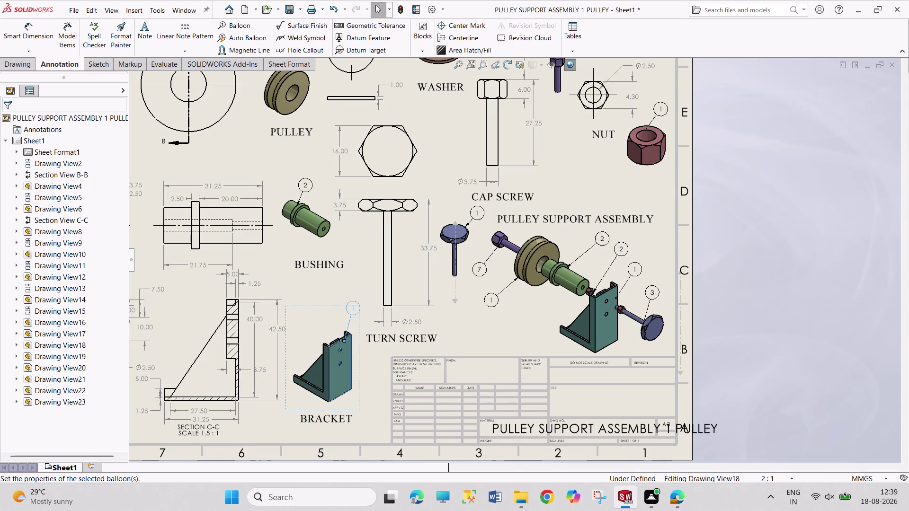
click(77, 384)
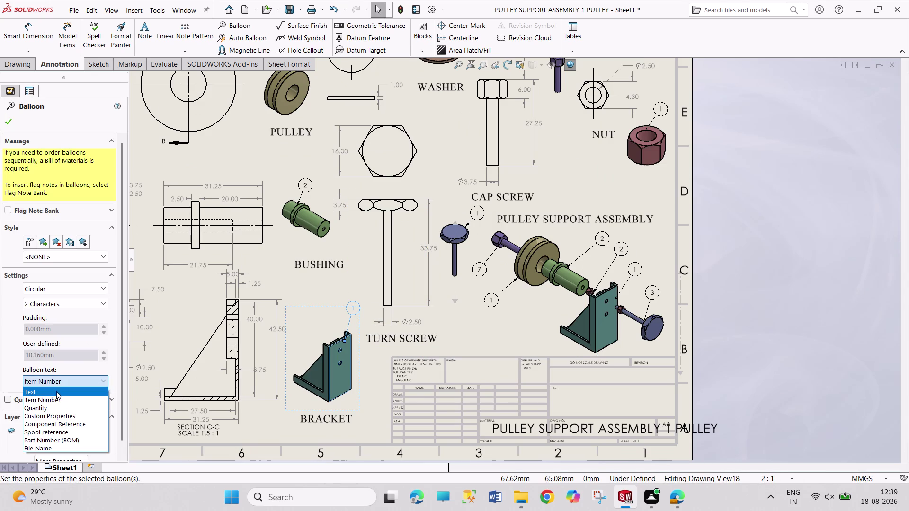
click(56, 392)
key(3)
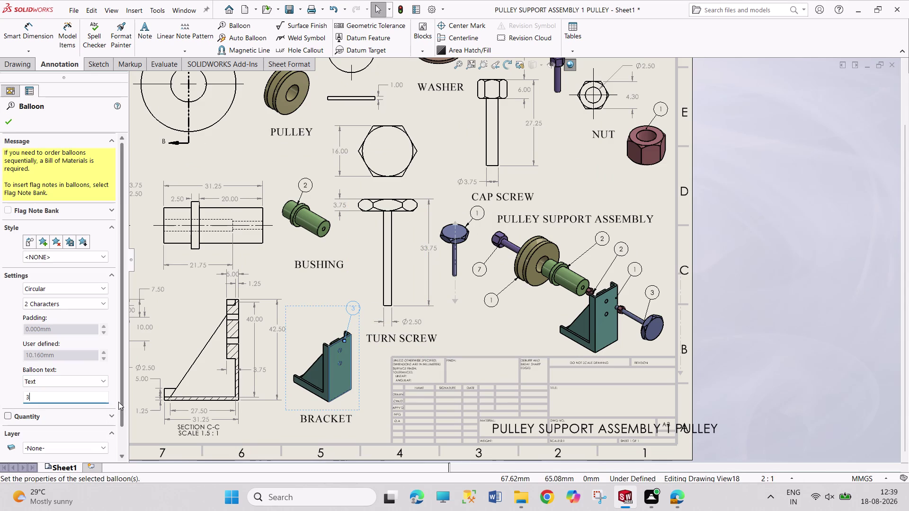
Set the bracket balloon in the assembly view to custom text 3.
click(635, 270)
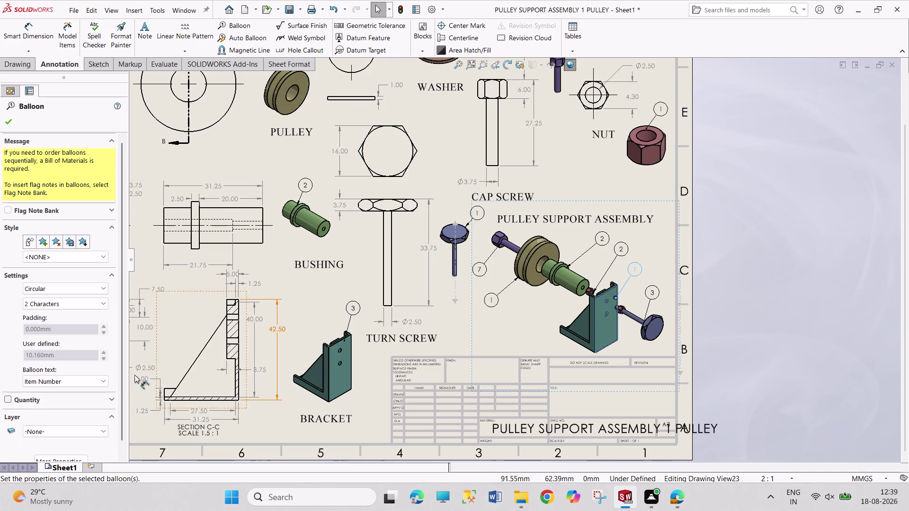
click(635, 272)
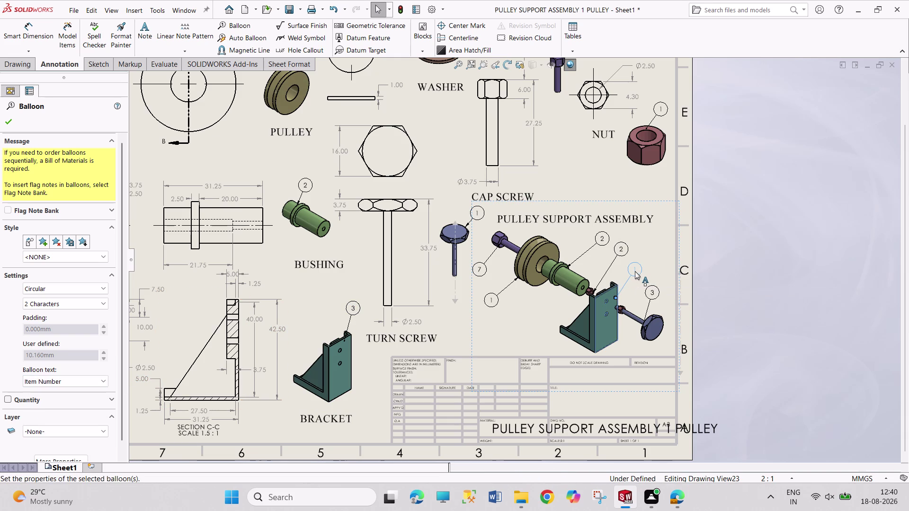
click(85, 385)
click(71, 391)
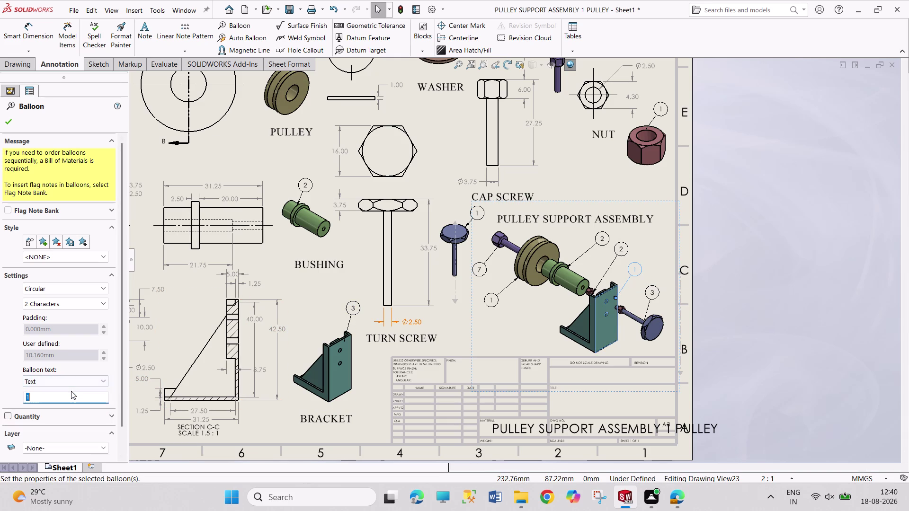
key(3)
key(Return)
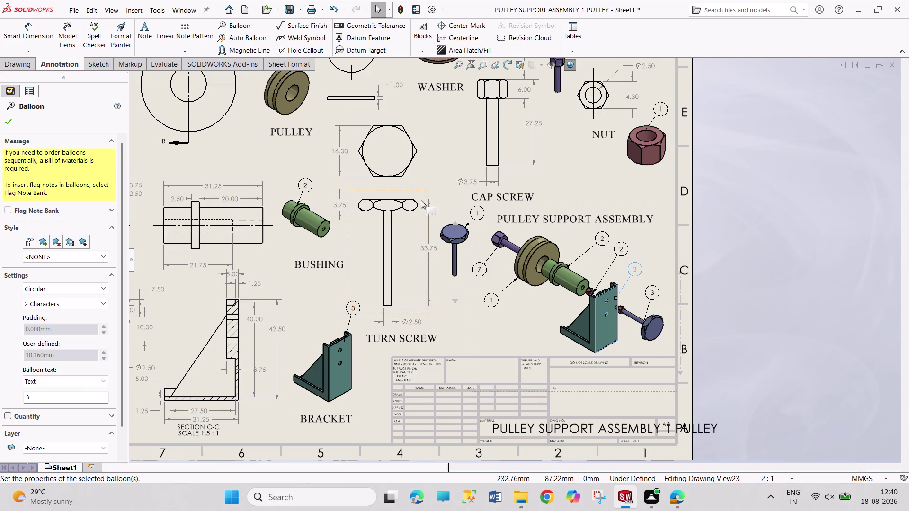
Close the Balloon PropertyManager, clear the selection and show the open documents list.
scroll(up, 3)
scroll(down, 3)
scroll(up, 3)
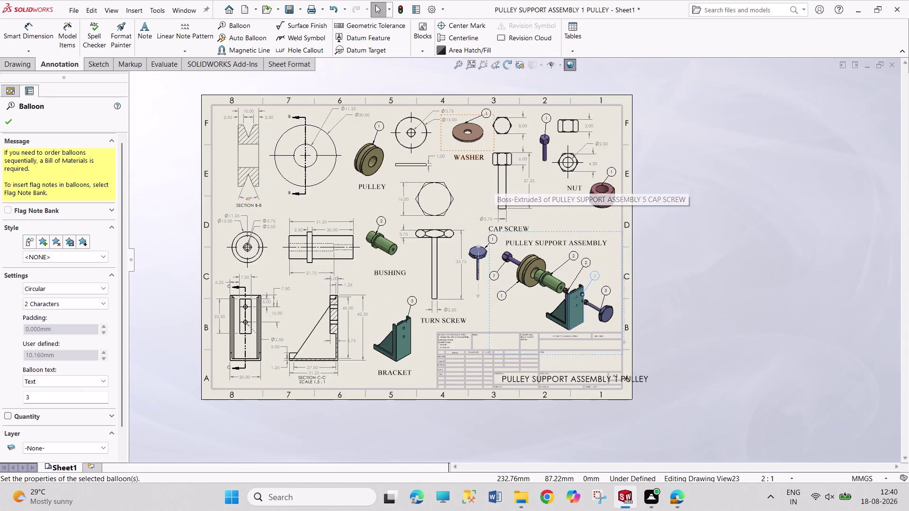
scroll(down, 3)
scroll(down, 3)
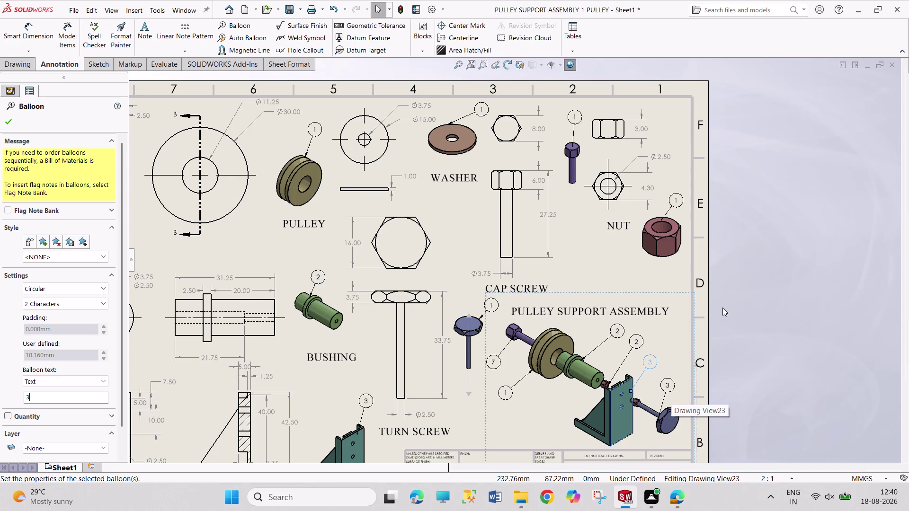
key(Escape)
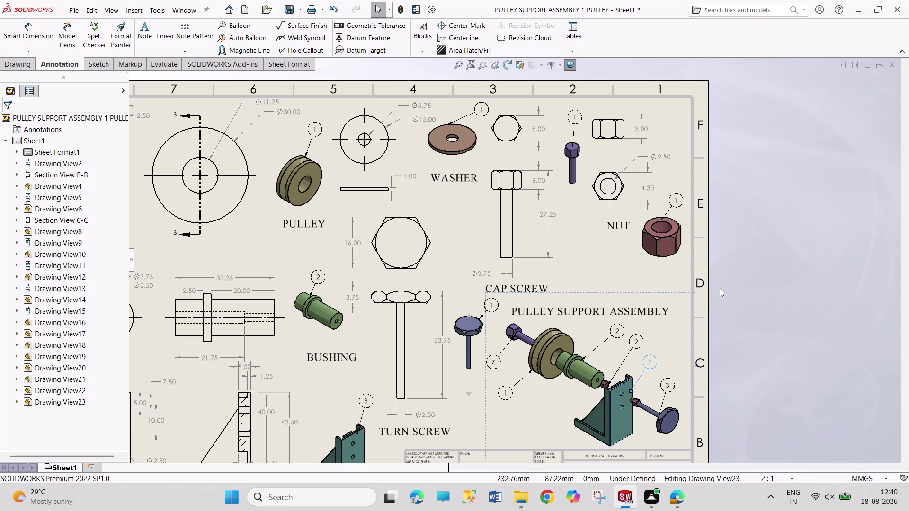
key(Escape)
key(Escape)
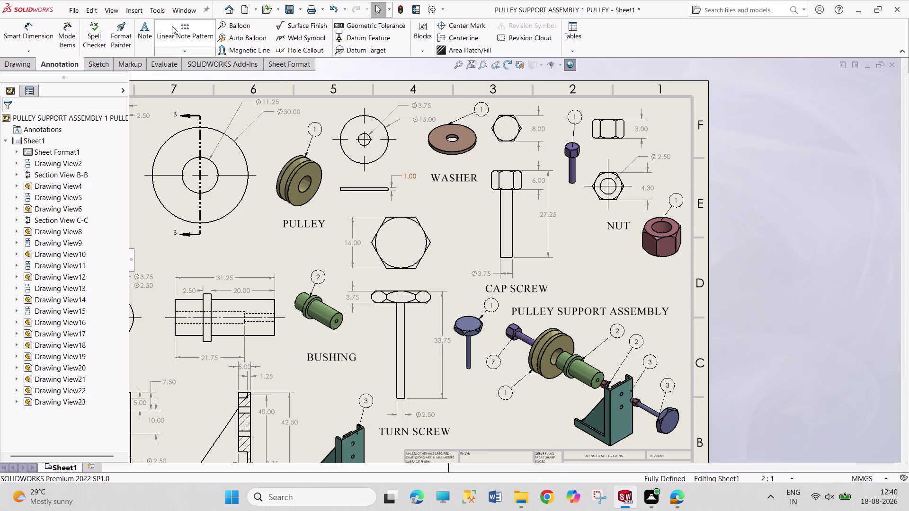
click(183, 8)
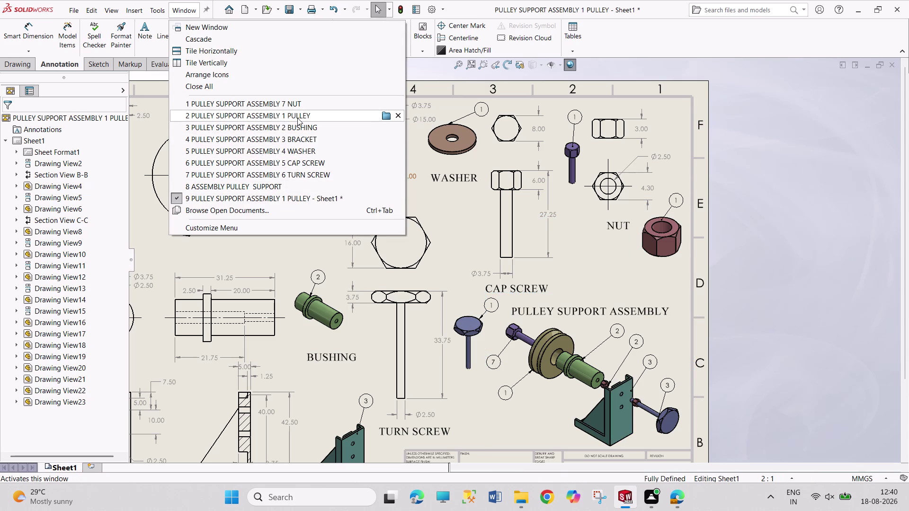
Switch to ASSEMBLY PULLEY SUPPORT, orbit to an angled view, and start Exploded View.
click(293, 187)
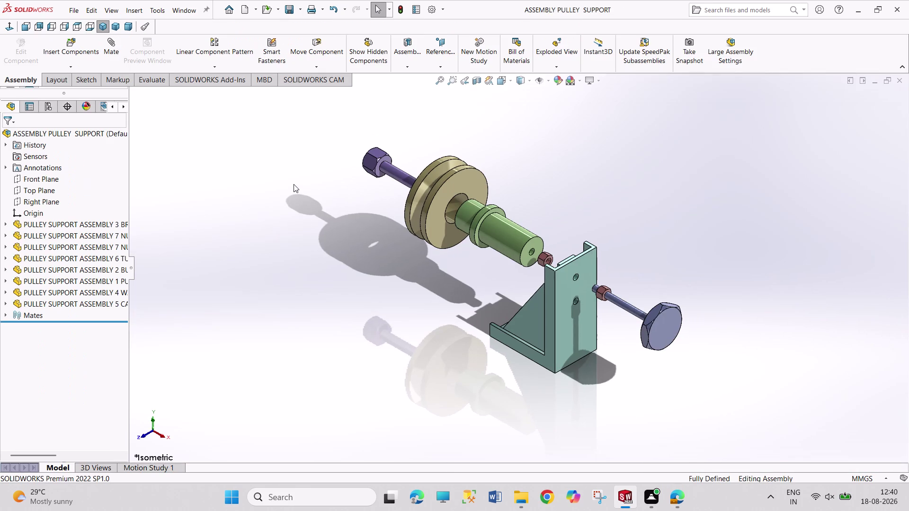
middle_drag(304, 188, 329, 255)
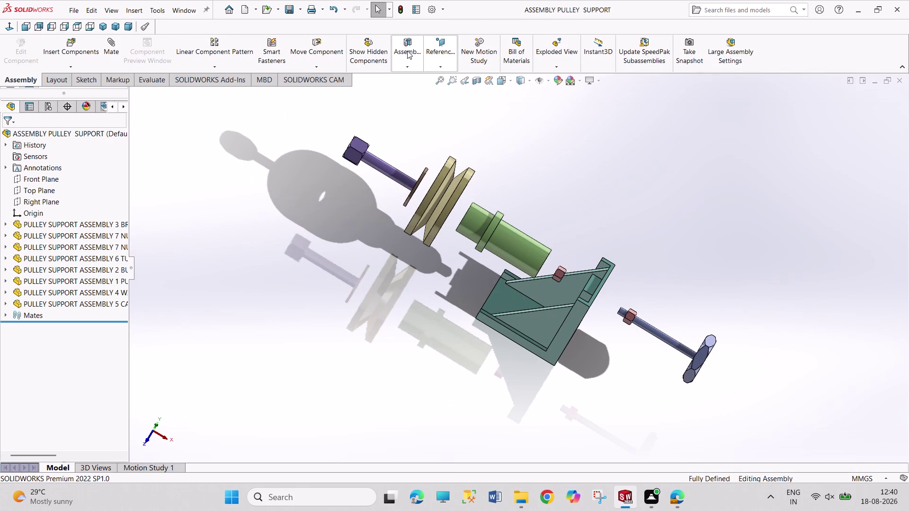
click(556, 48)
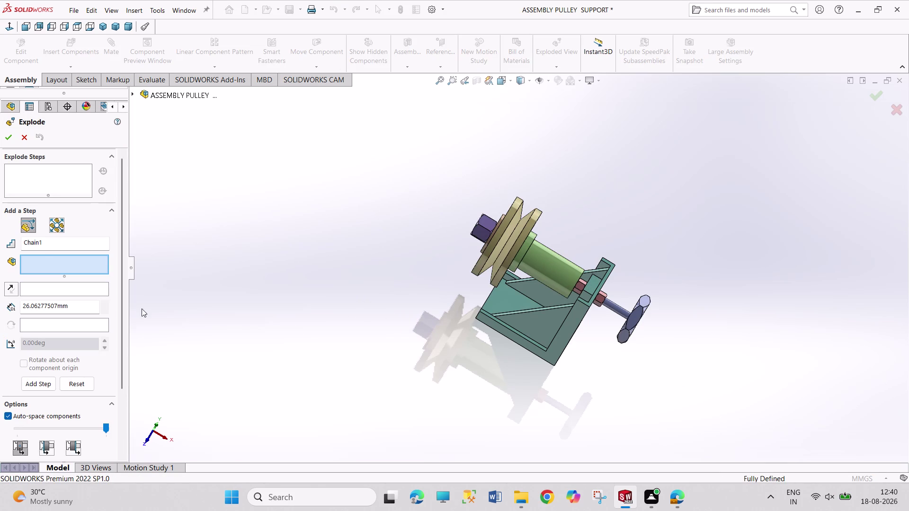
Restart the exploded view and slide the cap screw out along its axis.
click(24, 134)
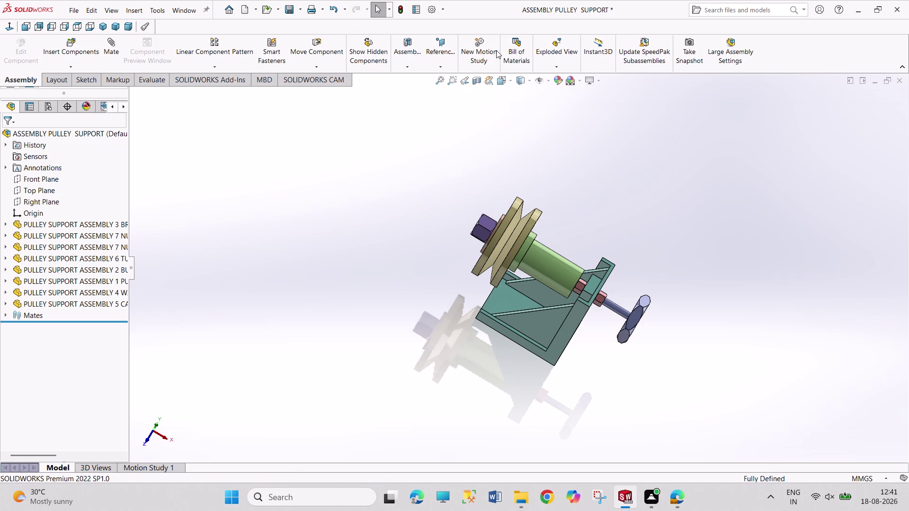
click(553, 45)
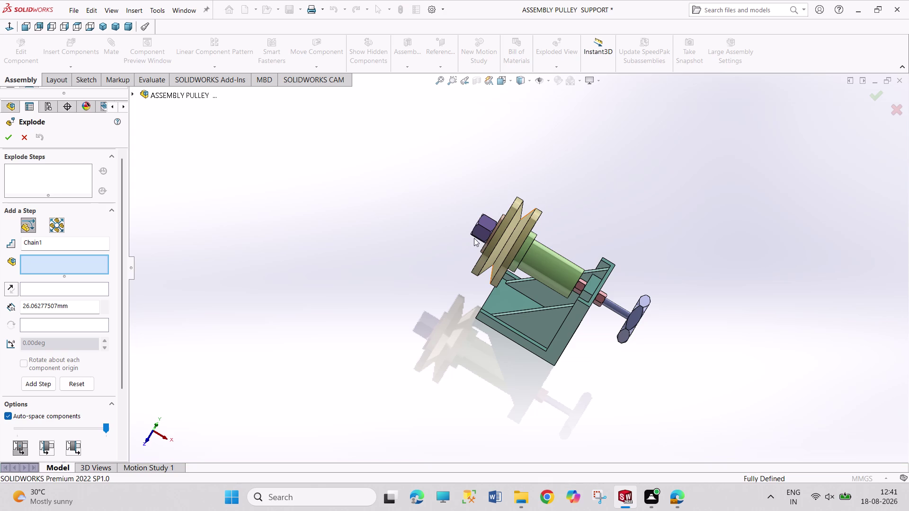
click(477, 233)
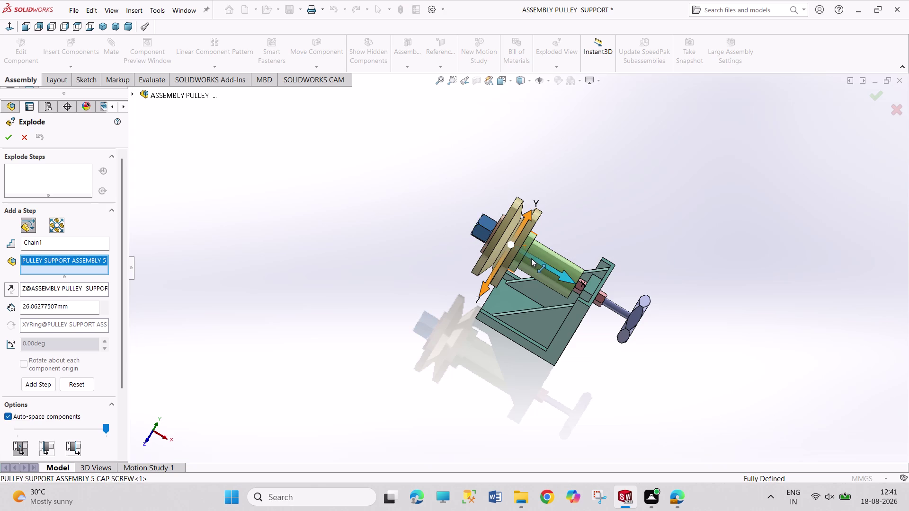
drag(531, 259, 424, 220)
scroll(down, 3)
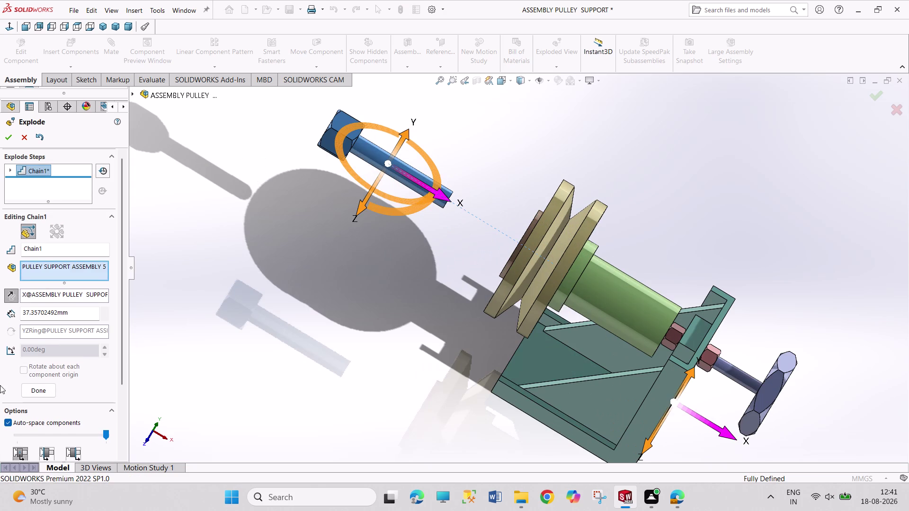
click(36, 390)
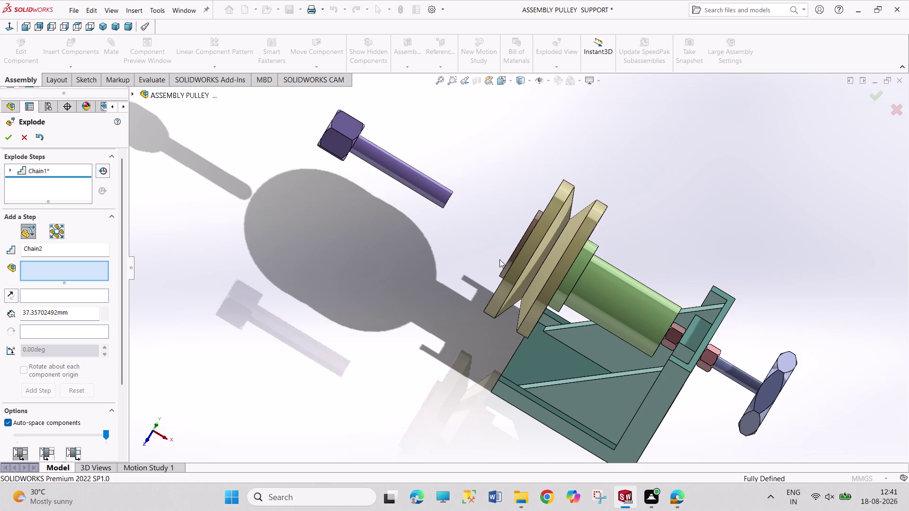
scroll(down, 3)
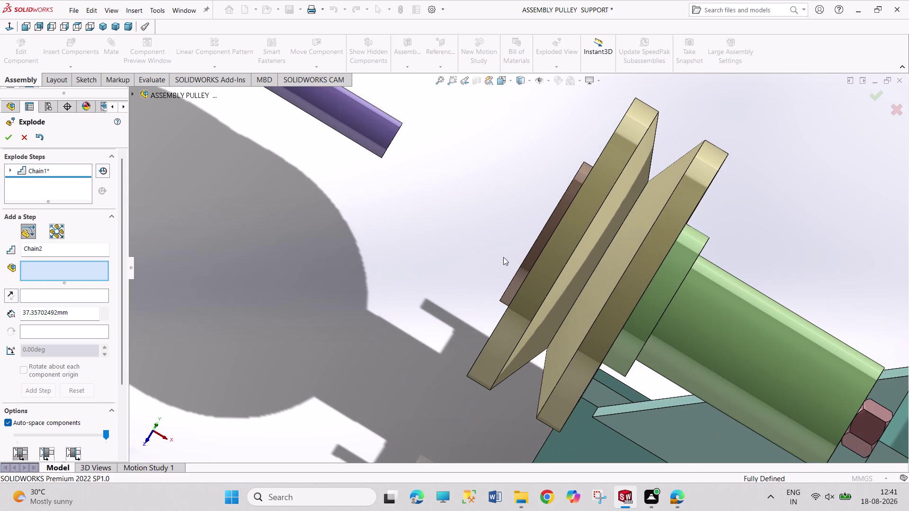
Explode the washer and pulley out along the shaft axis.
click(523, 267)
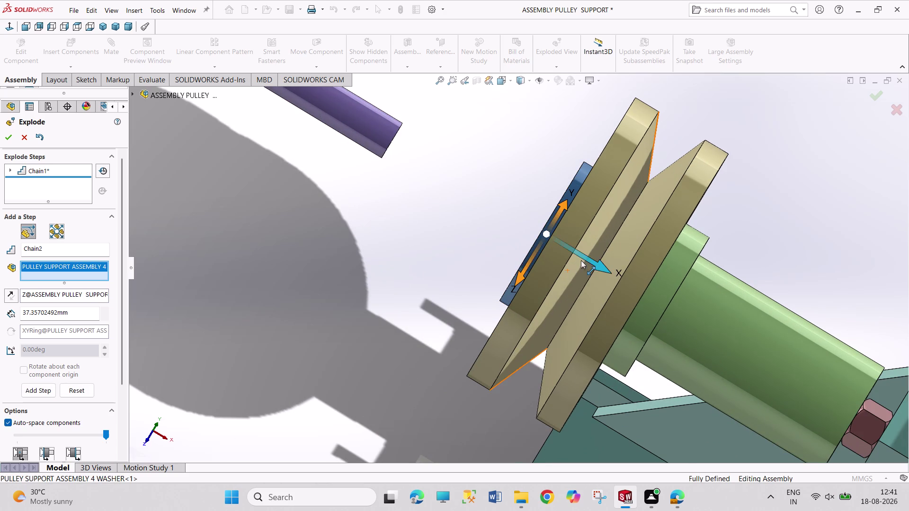
scroll(up, 3)
drag(571, 268, 498, 240)
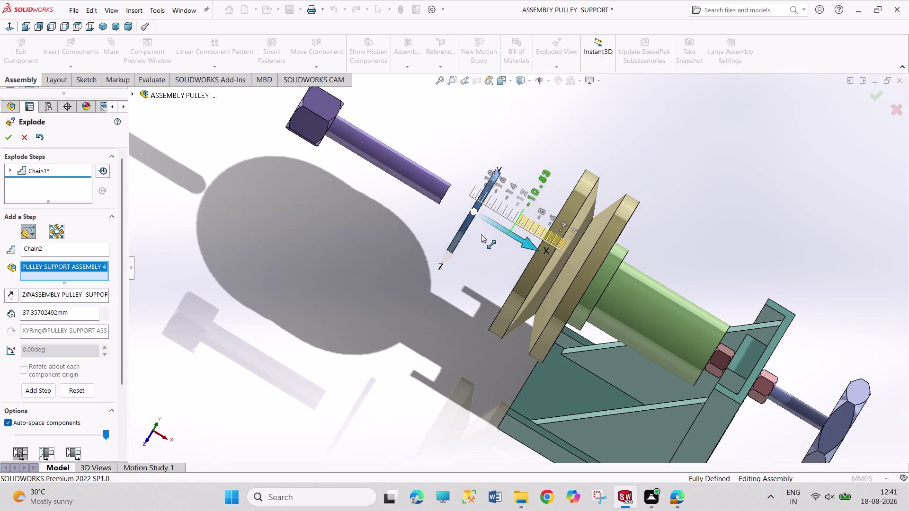
drag(498, 240, 406, 201)
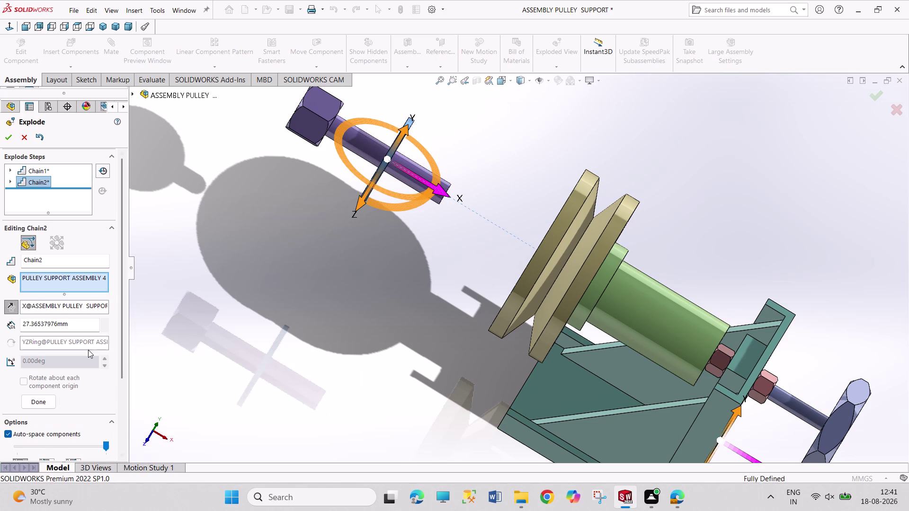
click(40, 398)
click(521, 302)
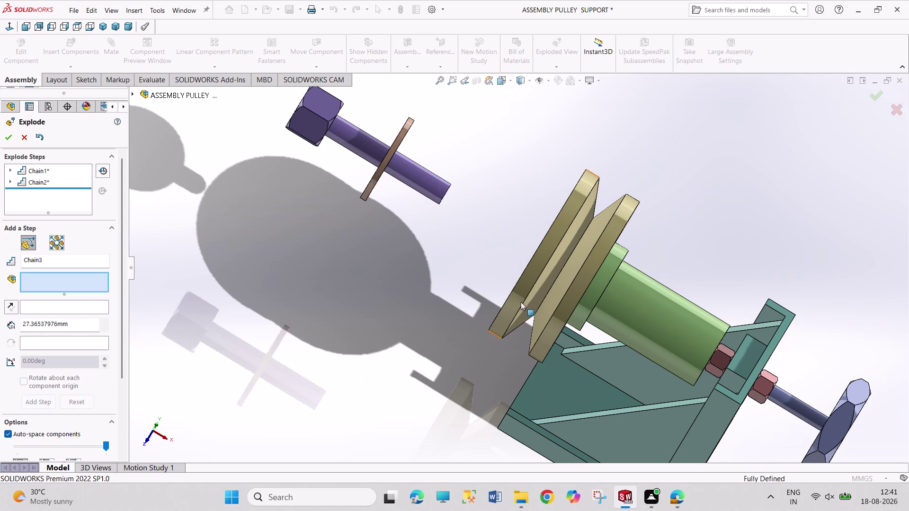
drag(596, 286, 508, 246)
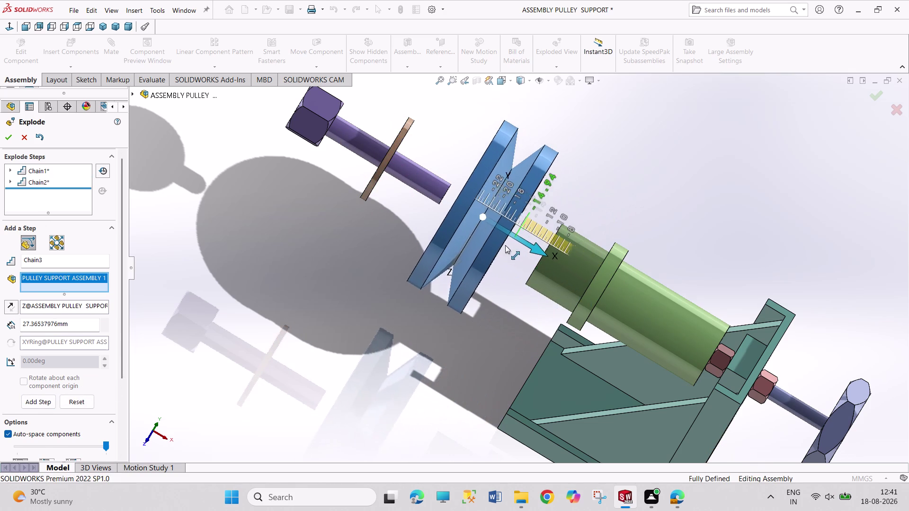
drag(508, 247, 471, 229)
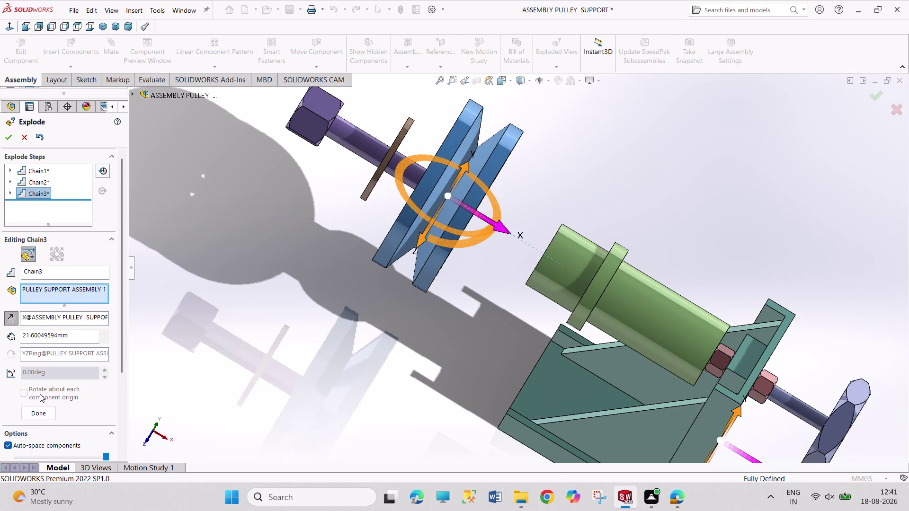
click(45, 414)
Explode the bushing away from the bracket and the nut along the turn screw.
click(647, 295)
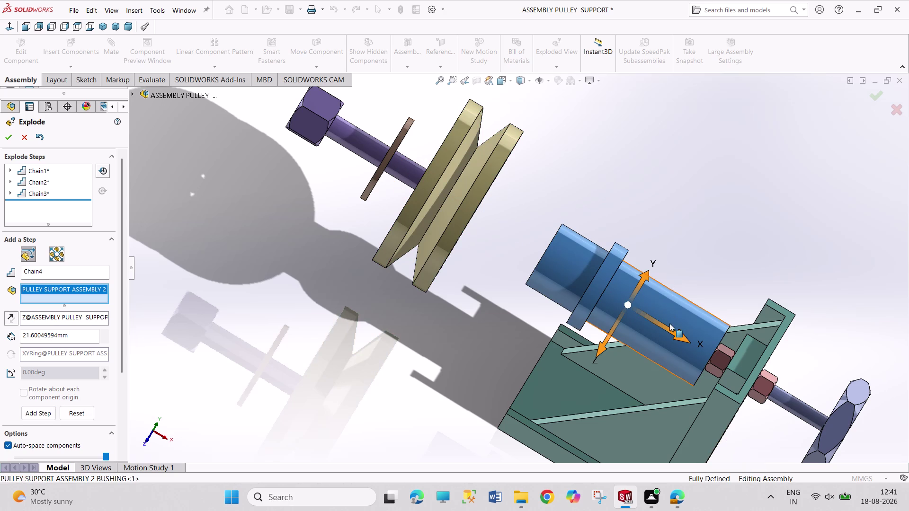
drag(668, 331, 582, 293)
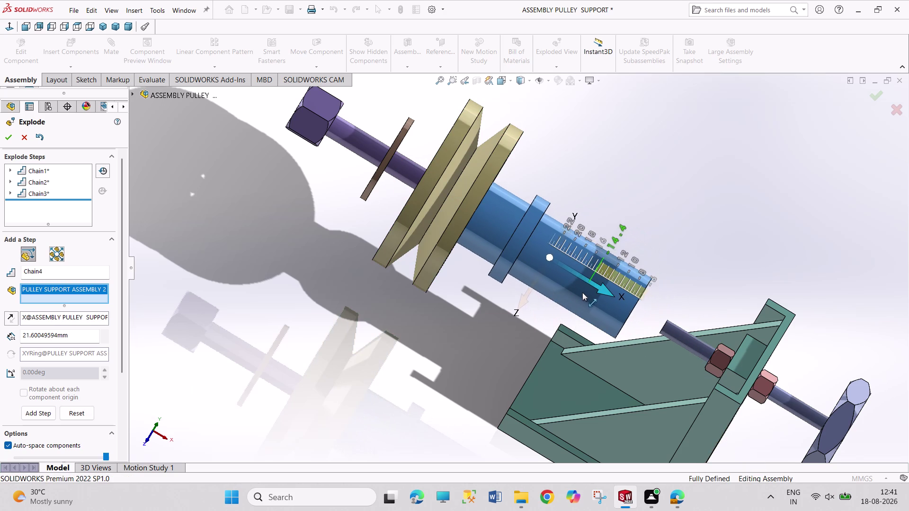
drag(582, 292, 581, 292)
click(40, 424)
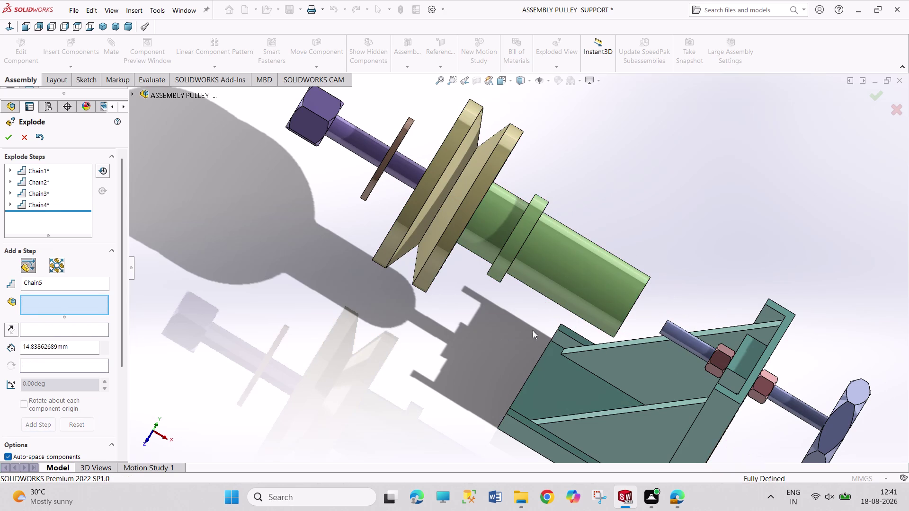
click(715, 363)
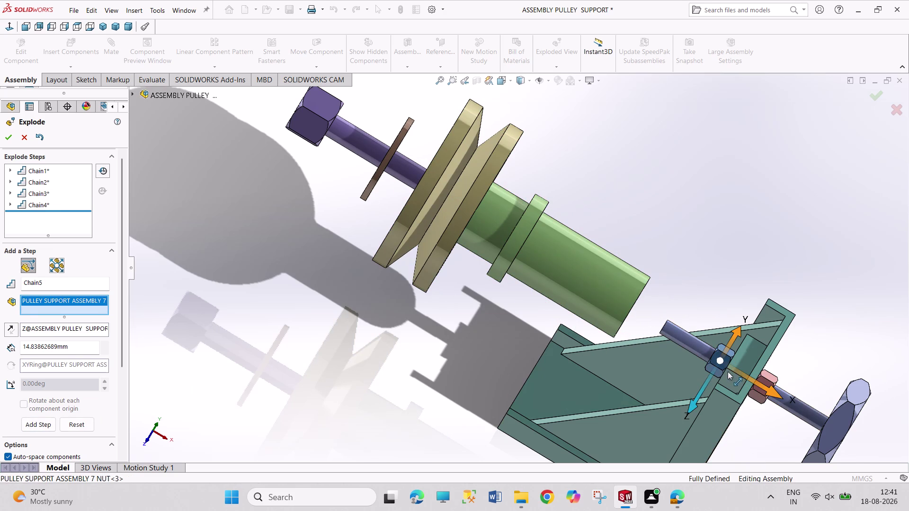
drag(742, 373, 659, 333)
scroll(up, 3)
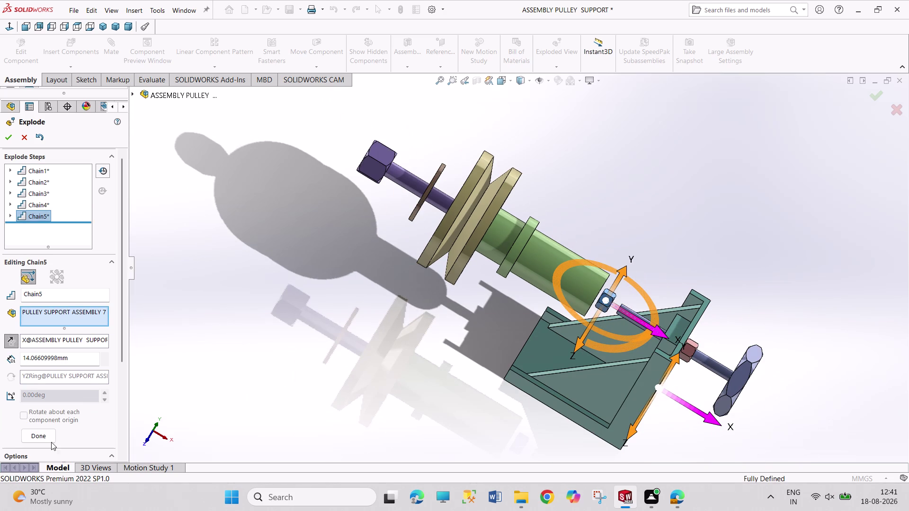
click(48, 438)
Pull out the turn screw and second nut, completing the exploded view.
click(741, 382)
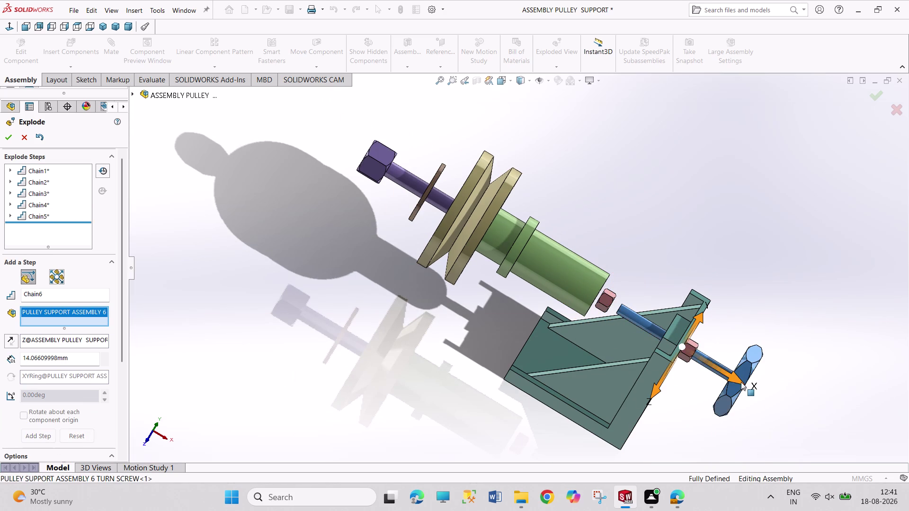
drag(722, 374, 782, 402)
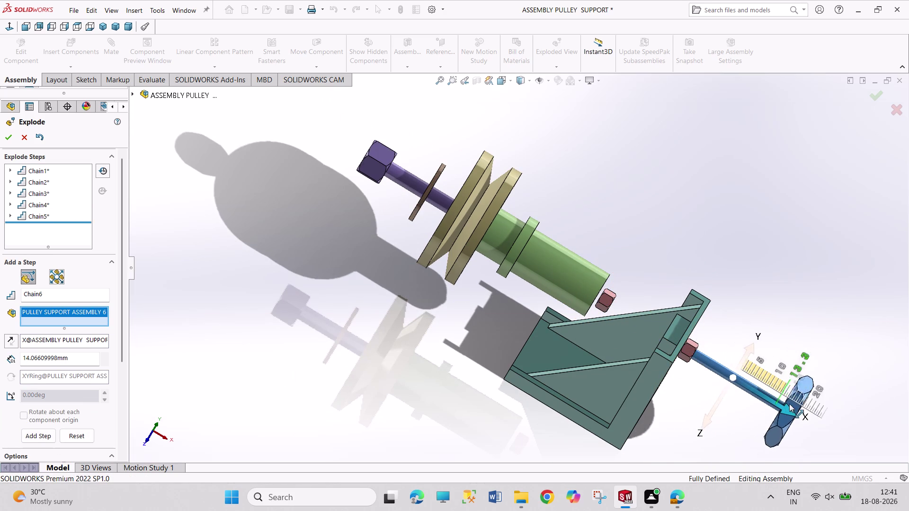
drag(783, 402, 822, 417)
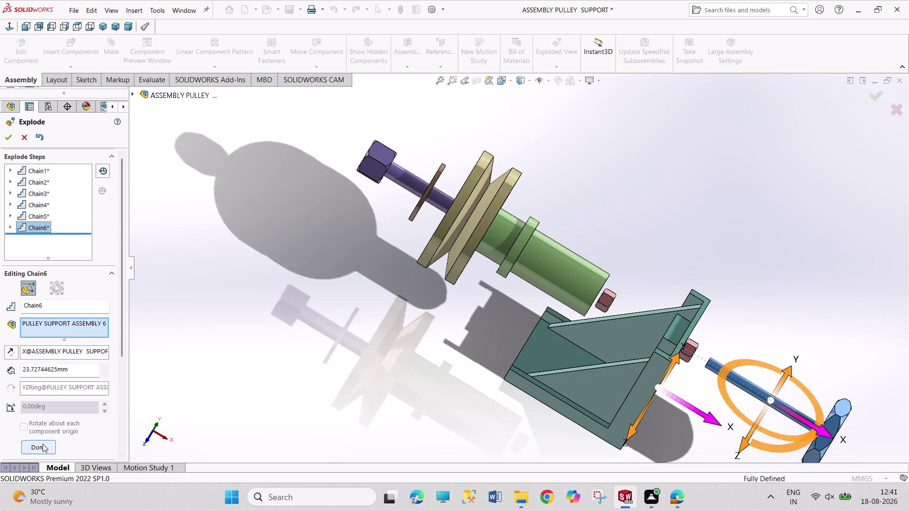
click(43, 444)
click(694, 349)
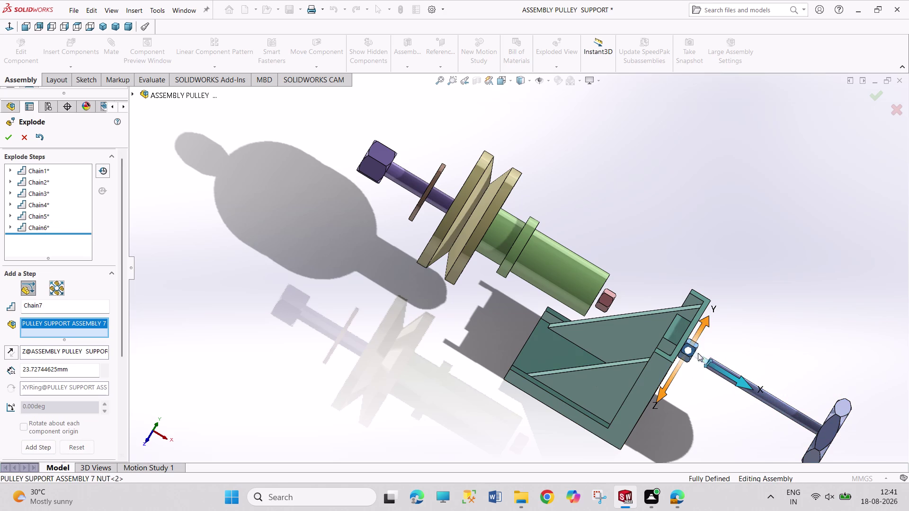
drag(709, 361, 748, 387)
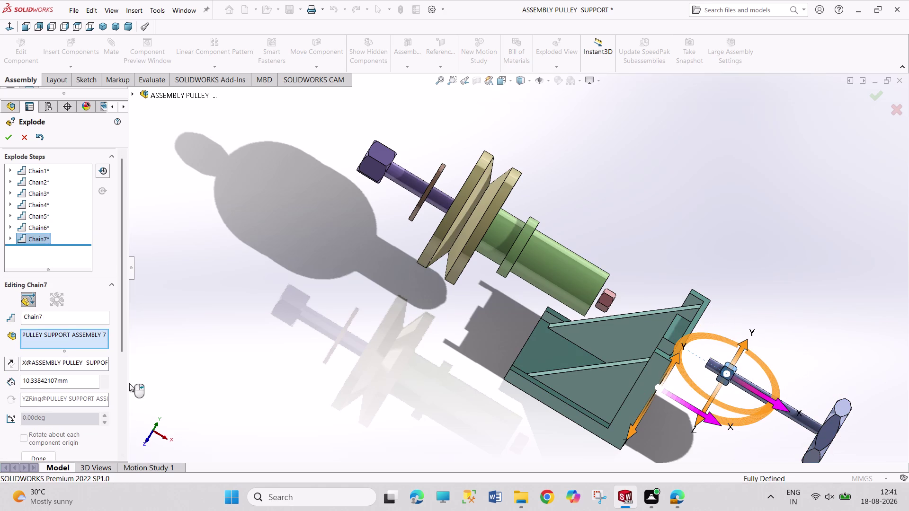
click(10, 137)
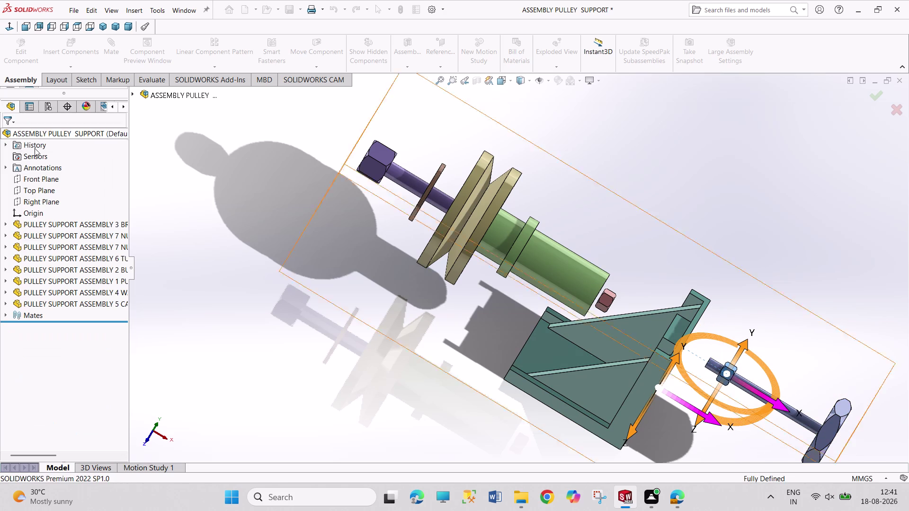
Save, switch to PULLEY SUPPORT ASSEMBLY 1 PULLEY - Sheet1, and select Drawing View23.
key(ctrl+s)
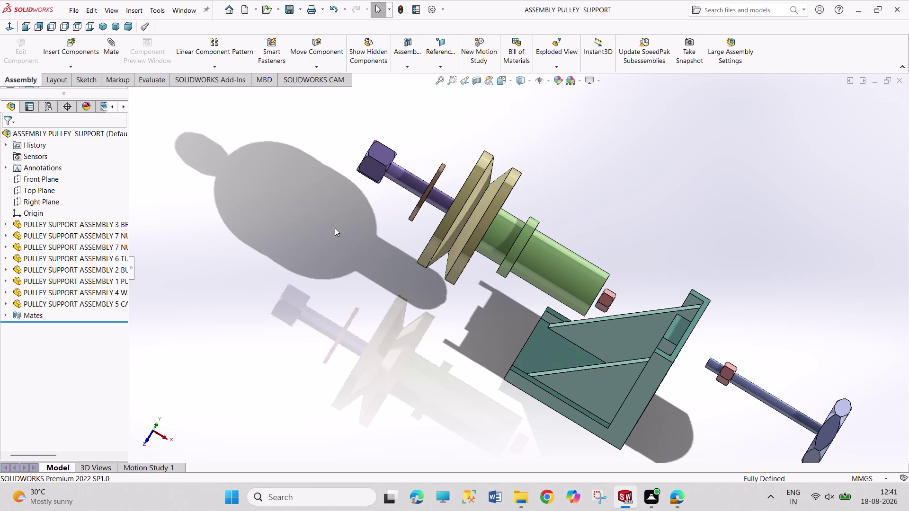
click(173, 5)
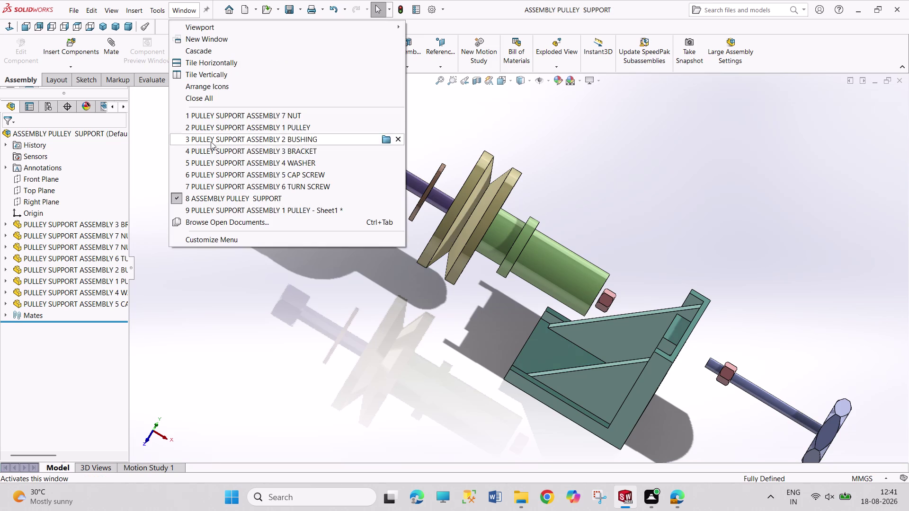
click(236, 206)
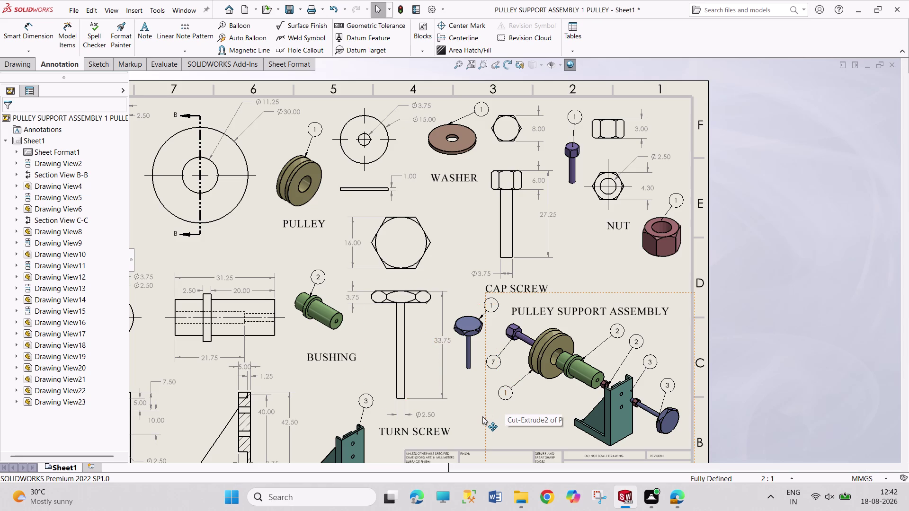
click(402, 11)
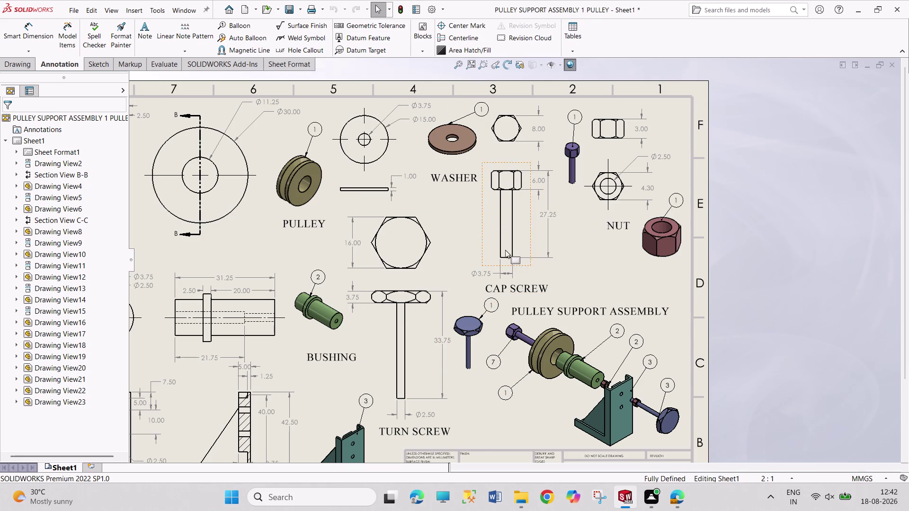
click(484, 409)
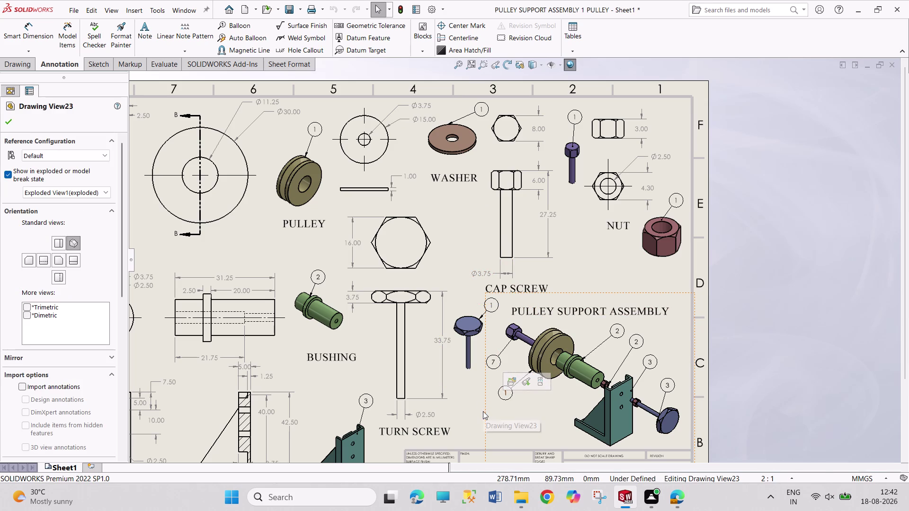
Delete exploded Drawing View23 and begin a new Model View.
right_click(486, 412)
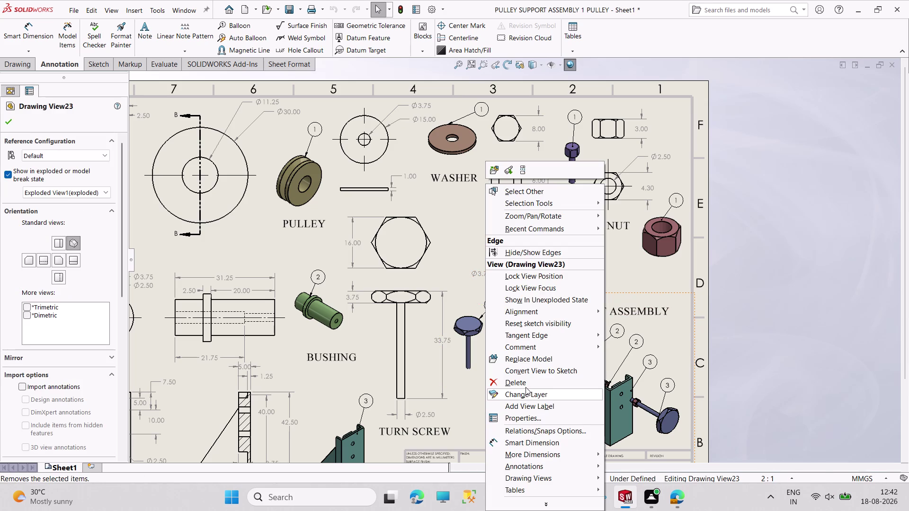
click(526, 387)
click(529, 207)
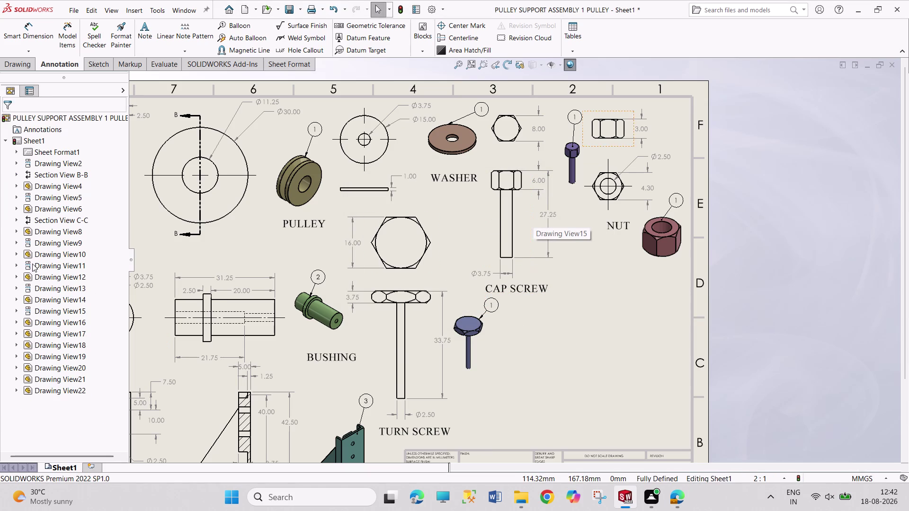
click(17, 62)
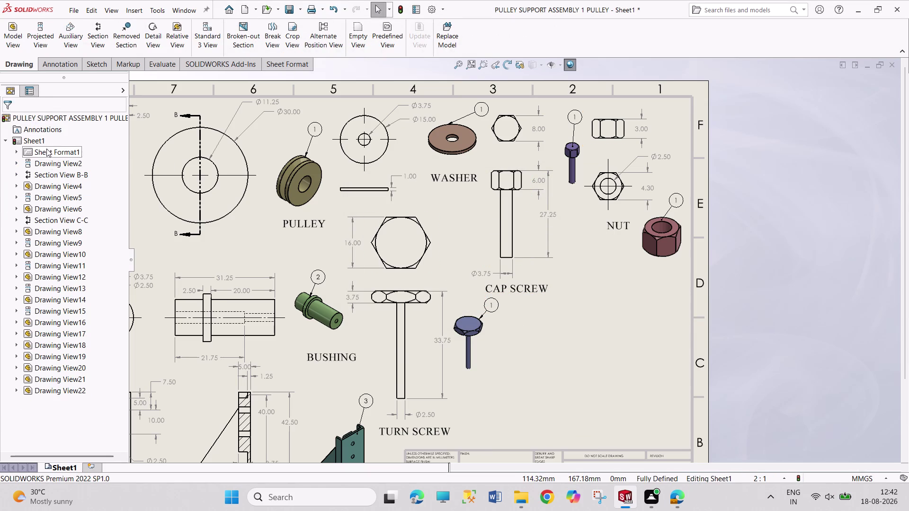
click(17, 48)
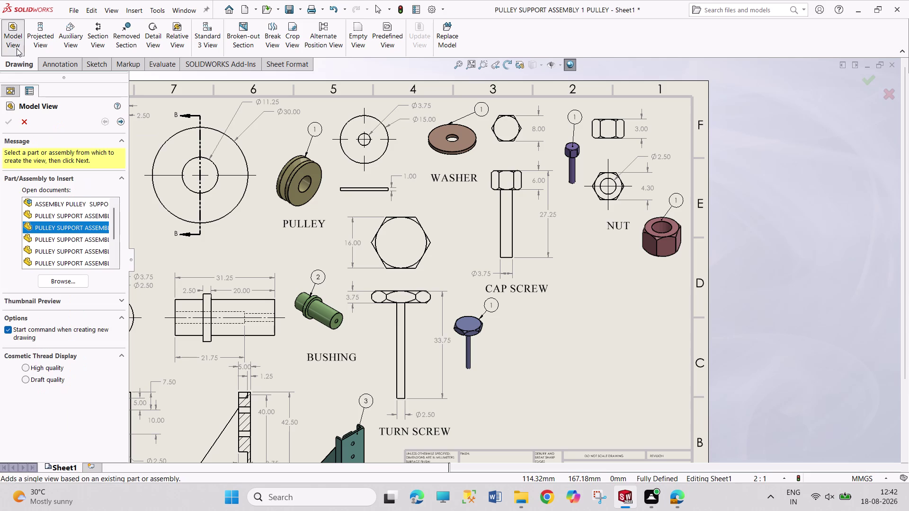
Preview ASSEMBLY PULLEY SUPPORT in Isometric orientation, then cancel the Model View.
click(73, 204)
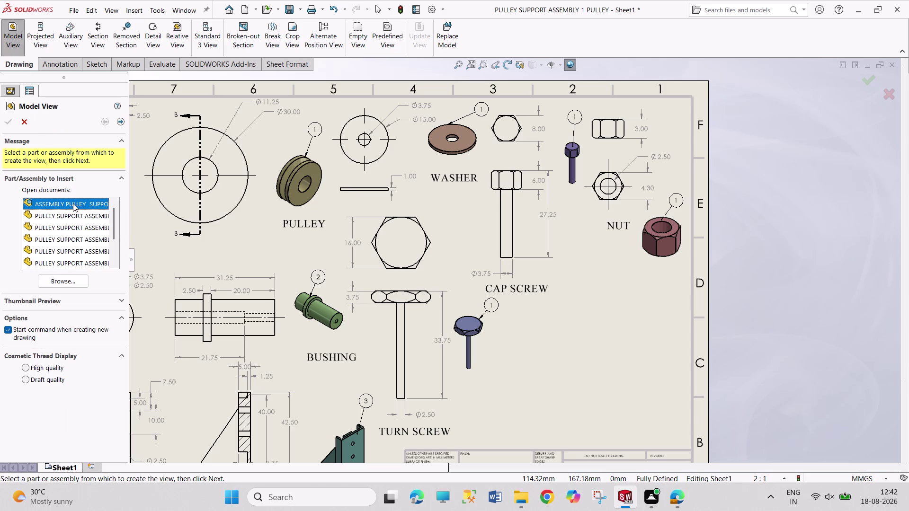
click(73, 203)
double_click(56, 206)
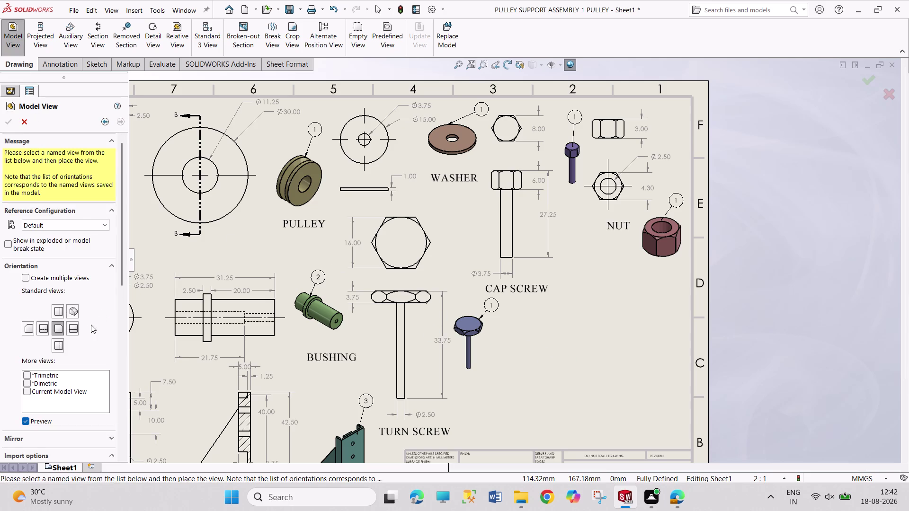
click(77, 313)
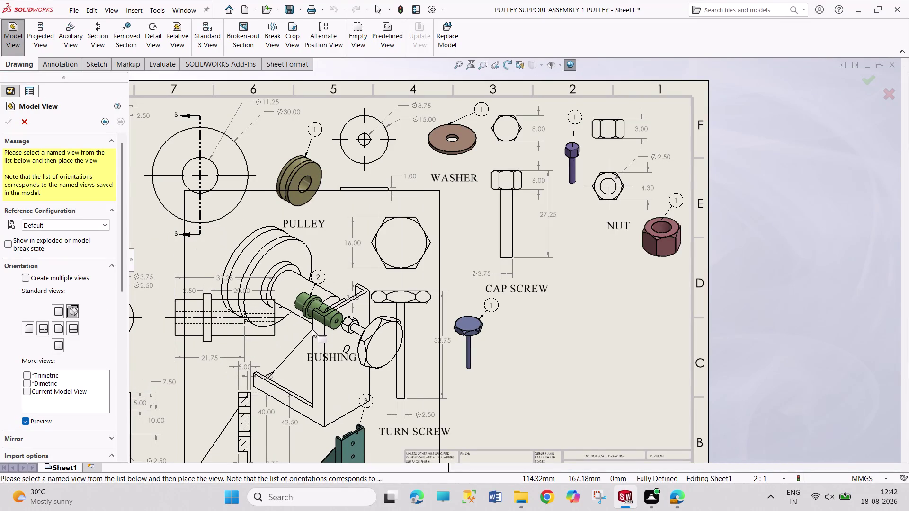
key(Escape)
key(Escape)
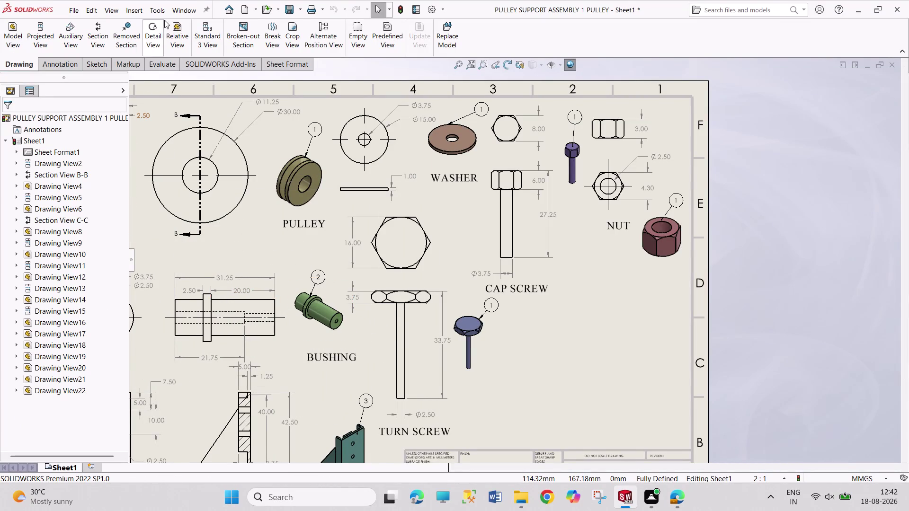
View the pulley support assembly in isometric, then return to the drawing sheet.
click(183, 11)
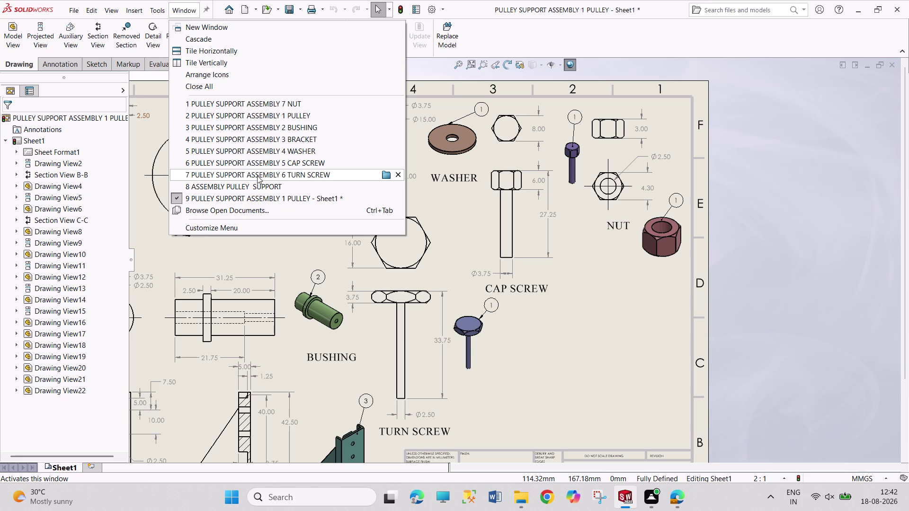
click(261, 189)
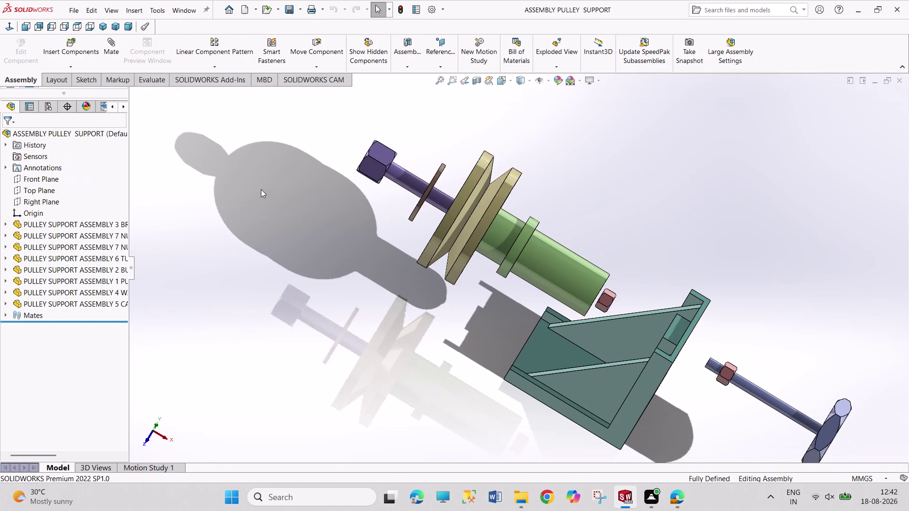
click(101, 30)
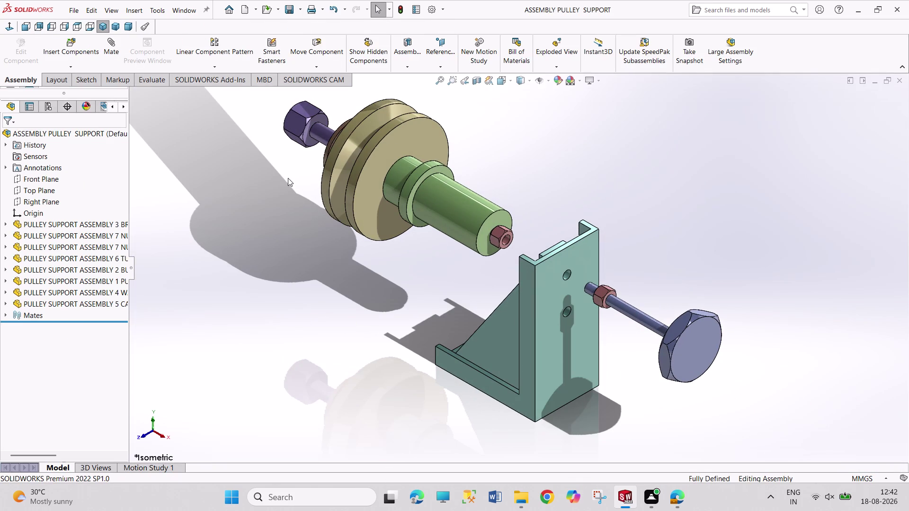
key(ctrl+s)
scroll(up, 3)
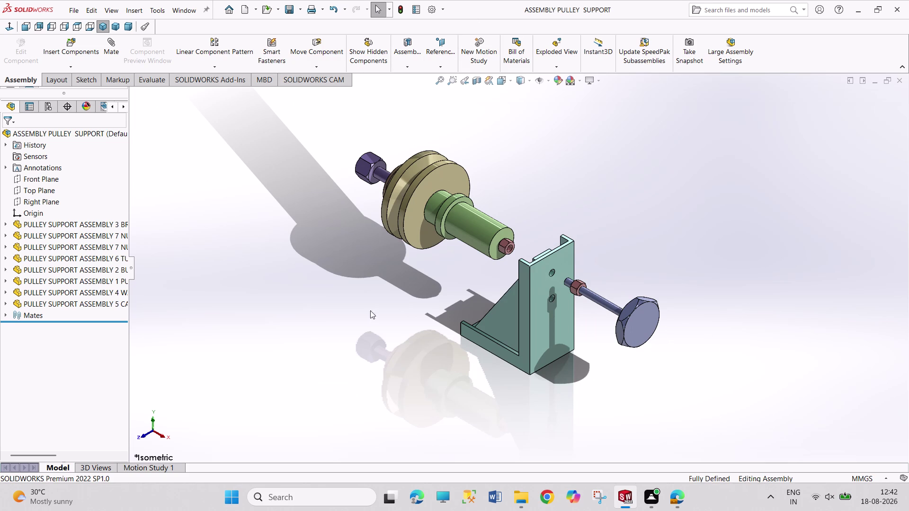
click(188, 7)
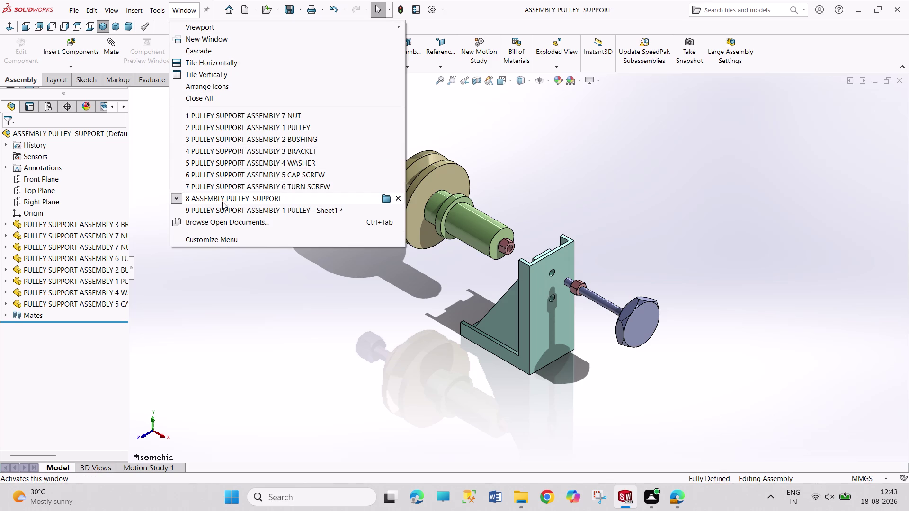
click(225, 209)
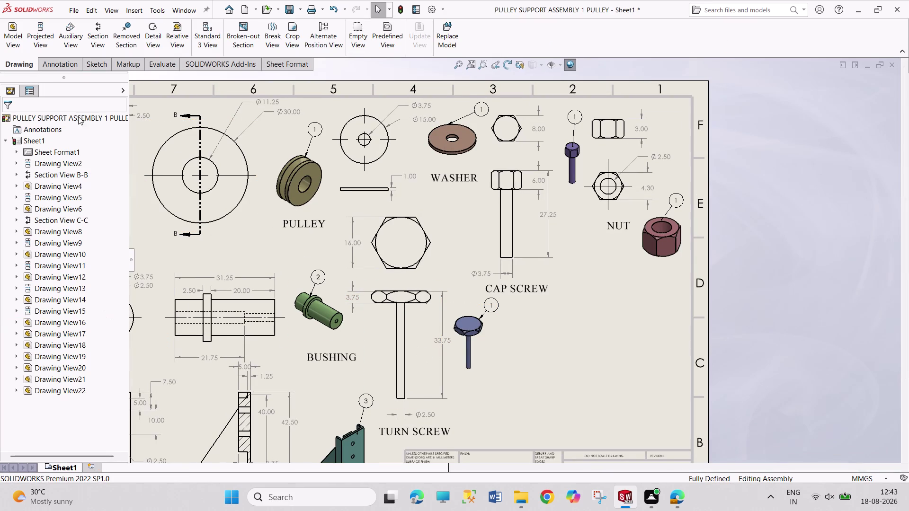
click(20, 42)
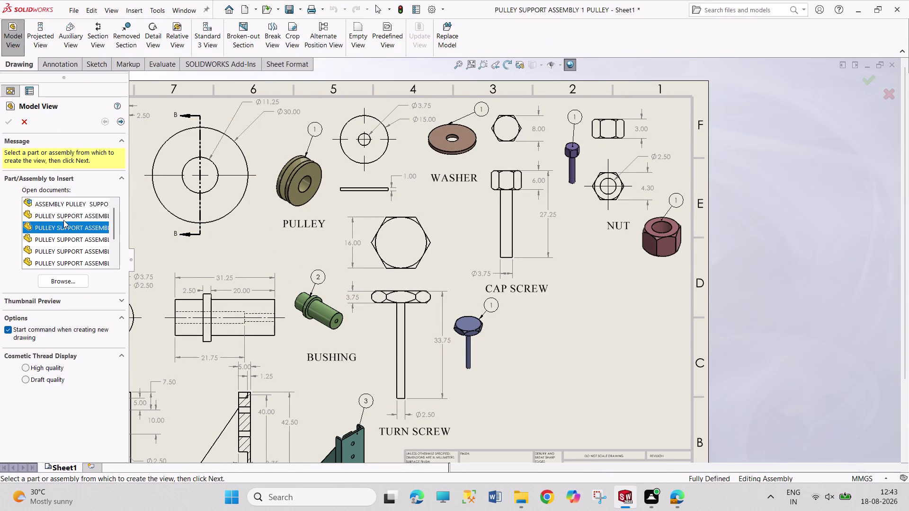
double_click(69, 207)
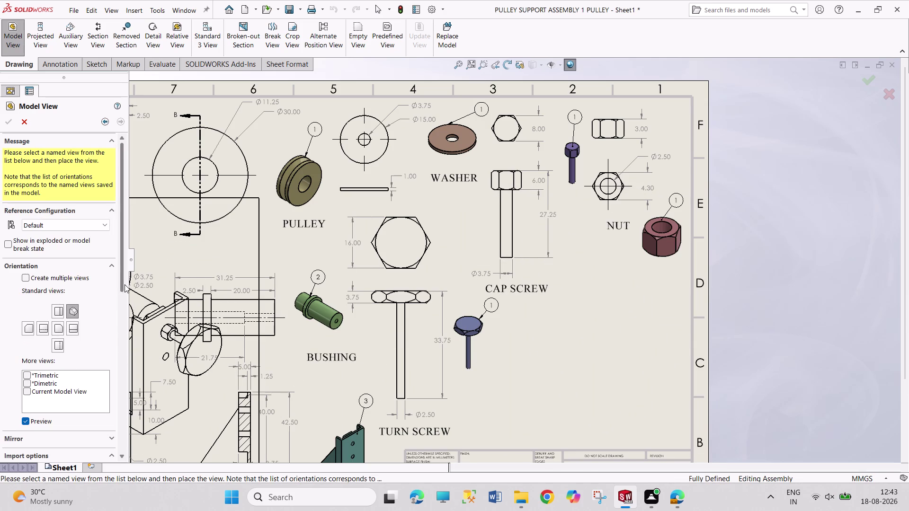
drag(125, 284, 128, 427)
click(73, 308)
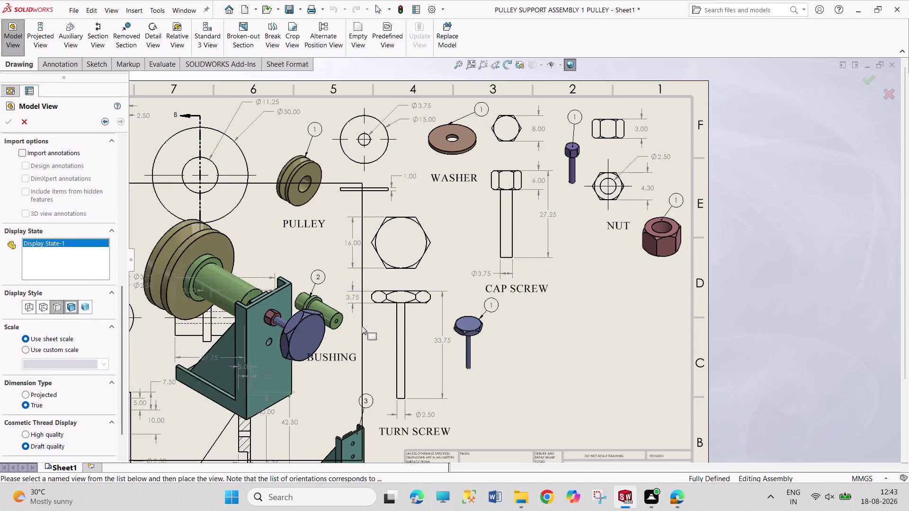
click(634, 345)
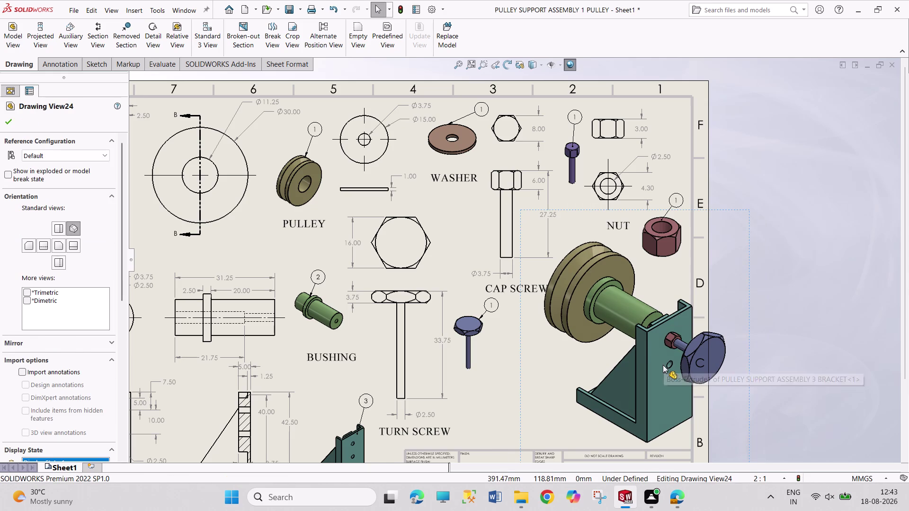
key(ctrl+z)
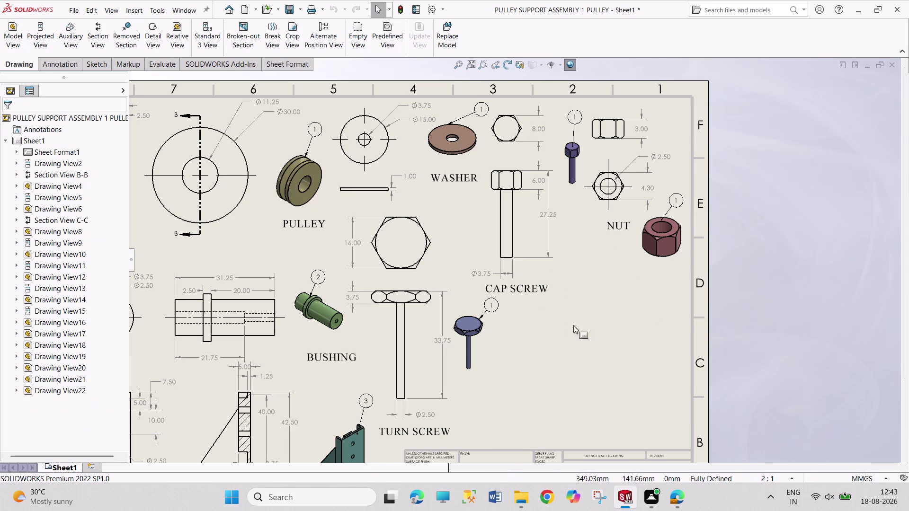
click(190, 14)
click(259, 187)
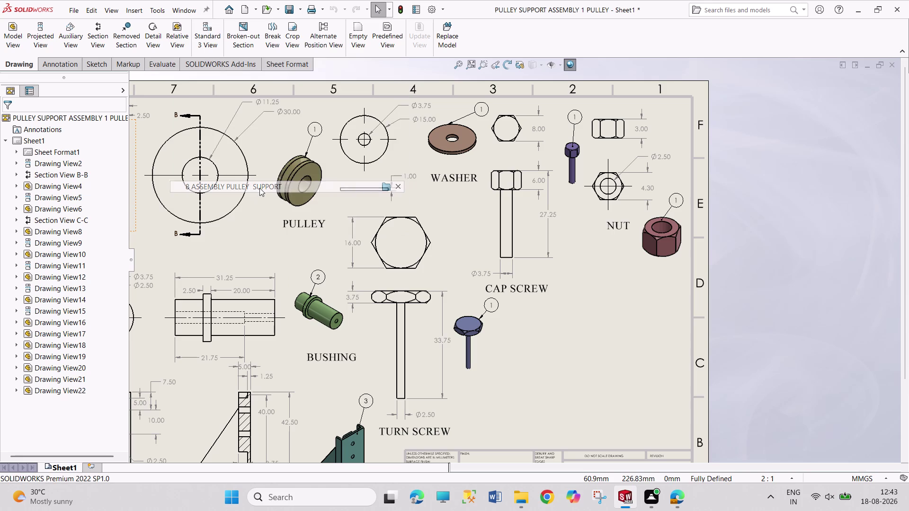
Undo the explode to collapse the assembly and inspect the pulley and nut faces.
scroll(up, 3)
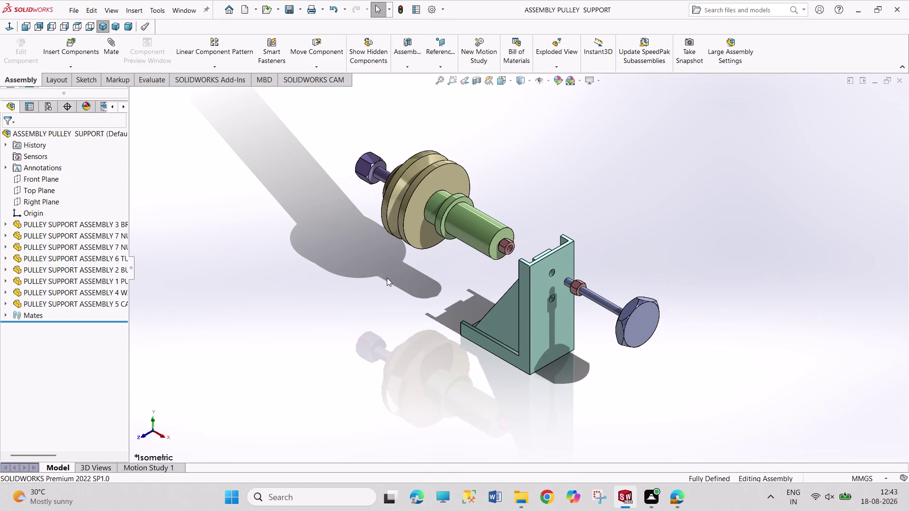
scroll(down, 3)
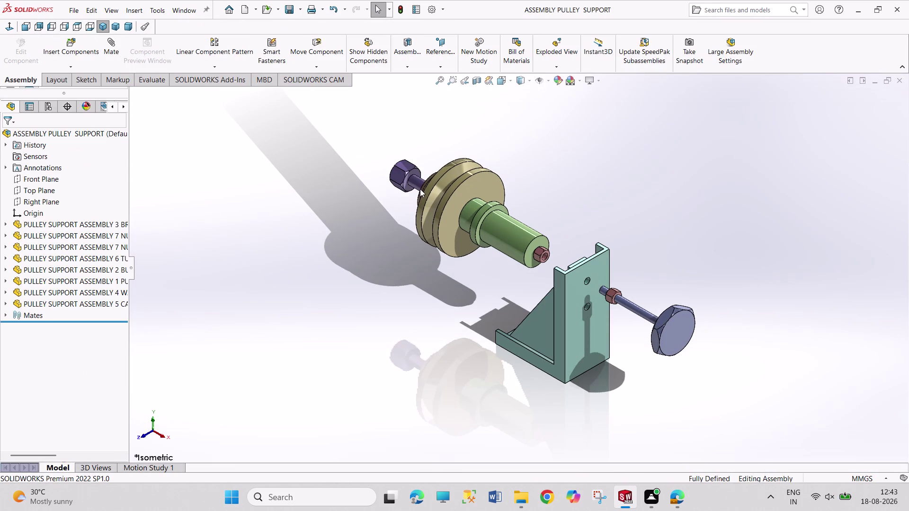
click(420, 192)
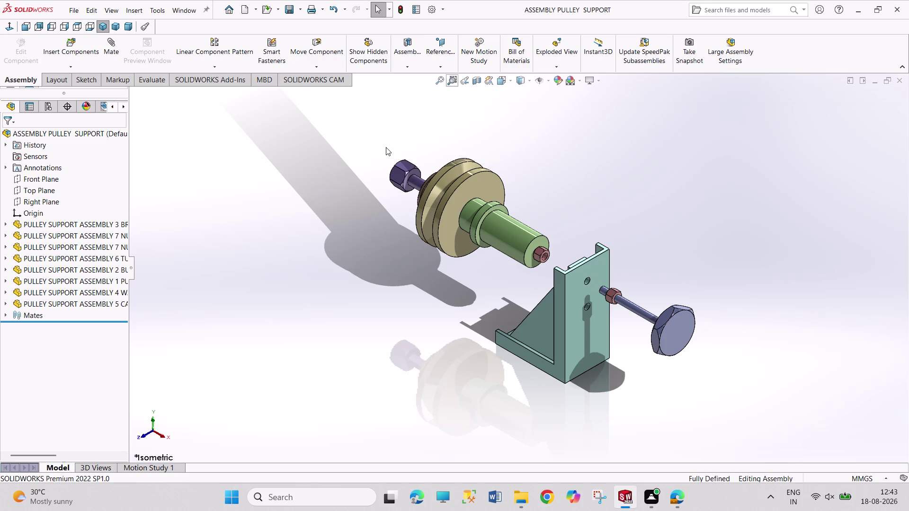
key(ctrl+z)
key(ctrl+z)
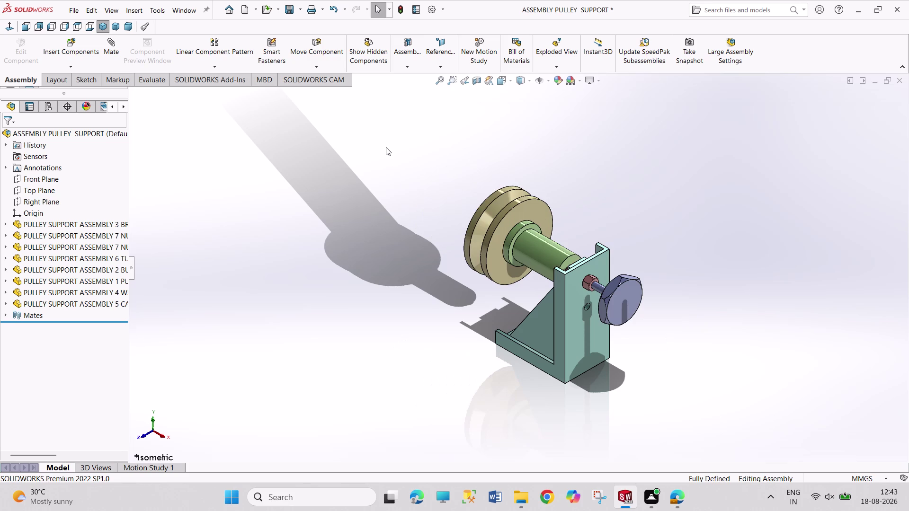
key(ctrl+z)
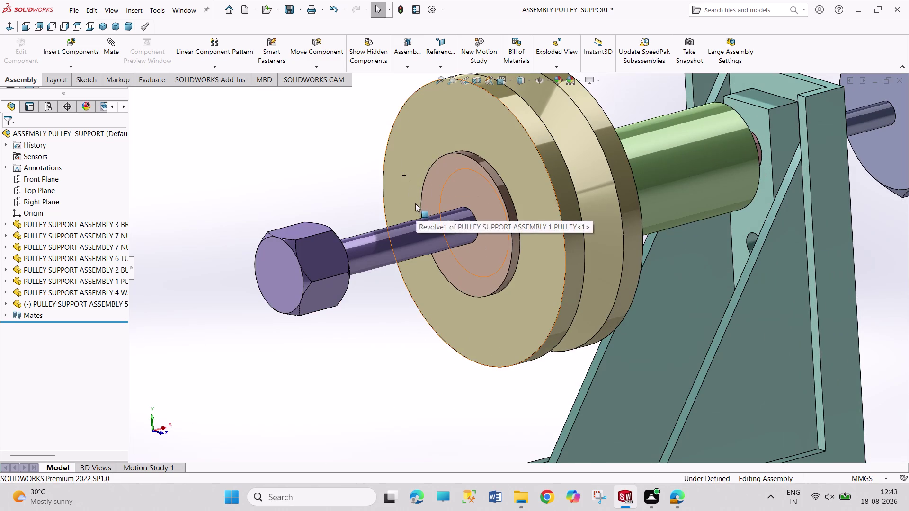
key(ctrl+y)
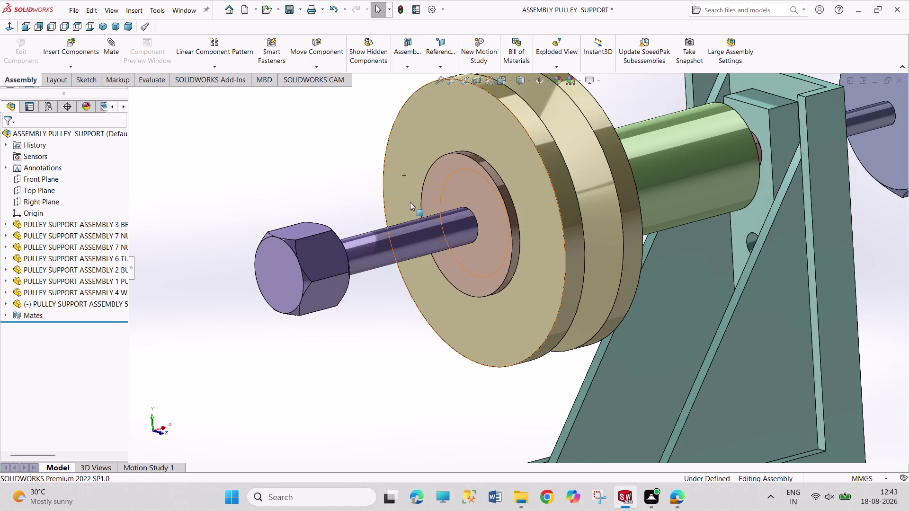
click(494, 269)
middle_drag(382, 340, 327, 331)
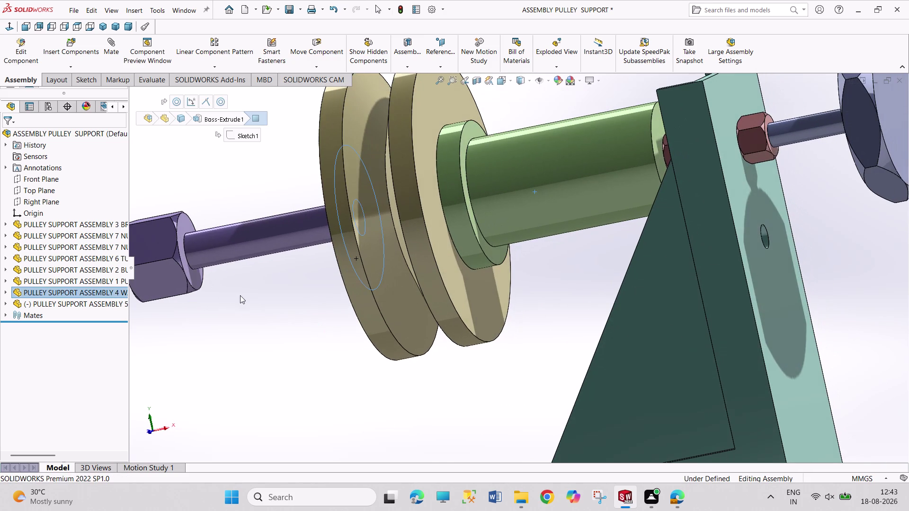
click(194, 280)
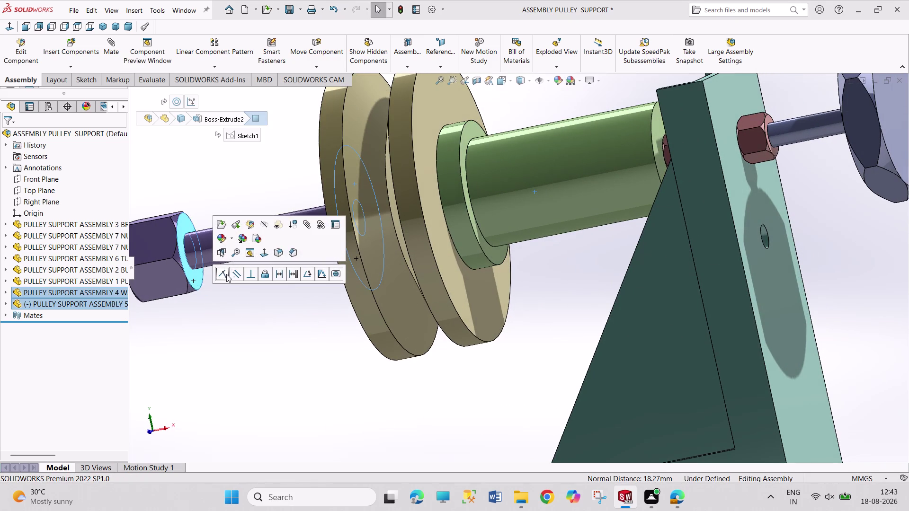
click(221, 273)
click(222, 331)
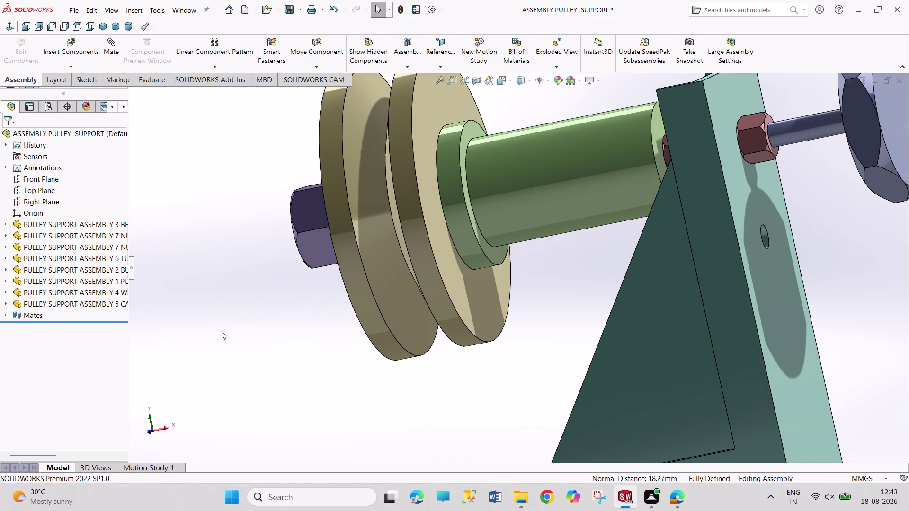
scroll(up, 3)
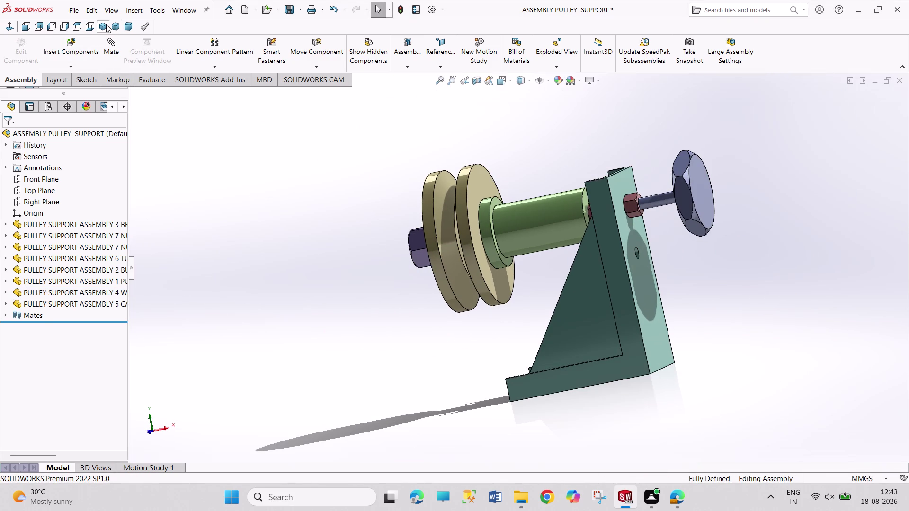
Set the Isometric view and begin a new Exploded View.
click(105, 24)
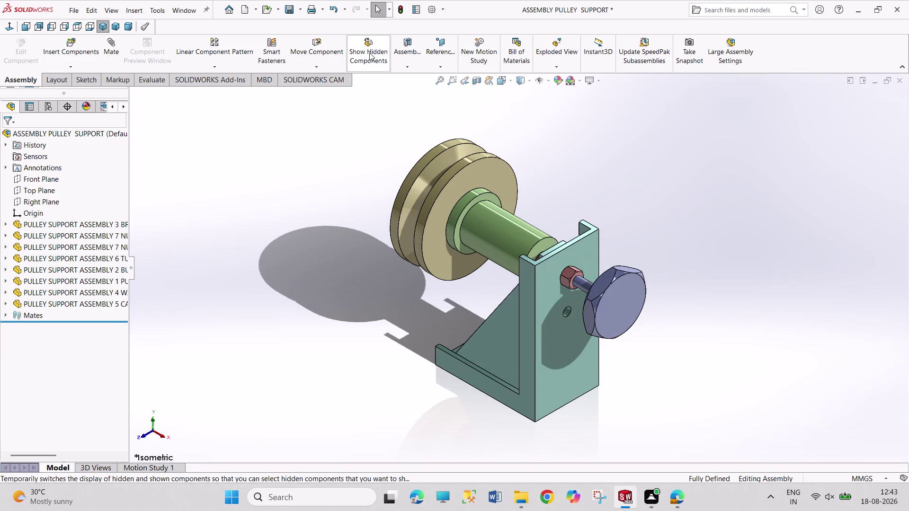
click(557, 53)
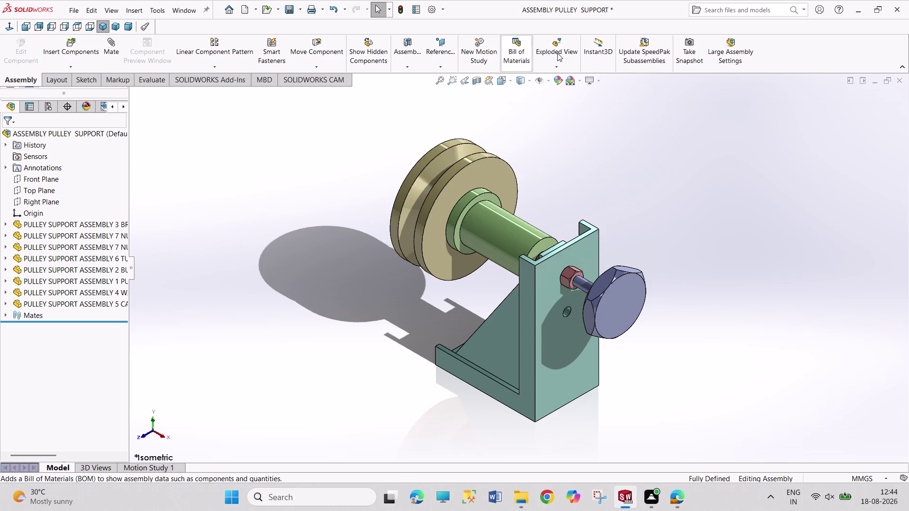
click(623, 312)
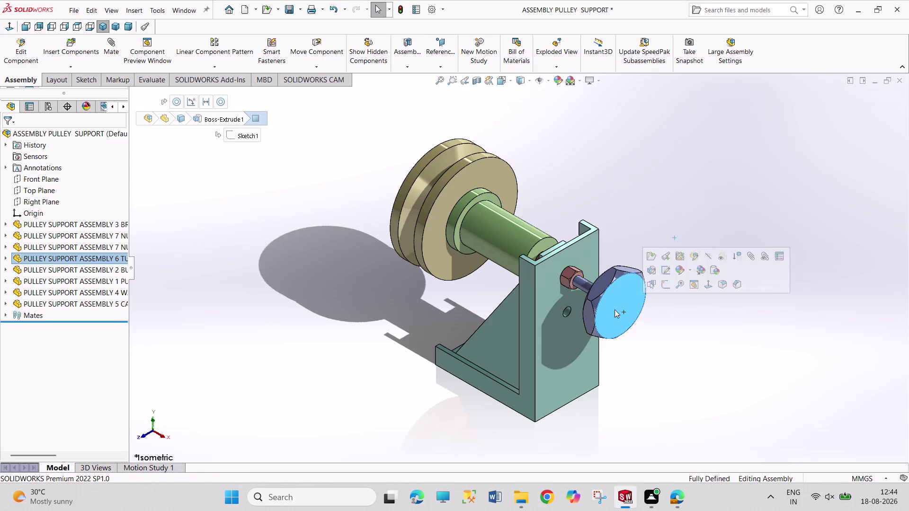
click(587, 131)
click(548, 49)
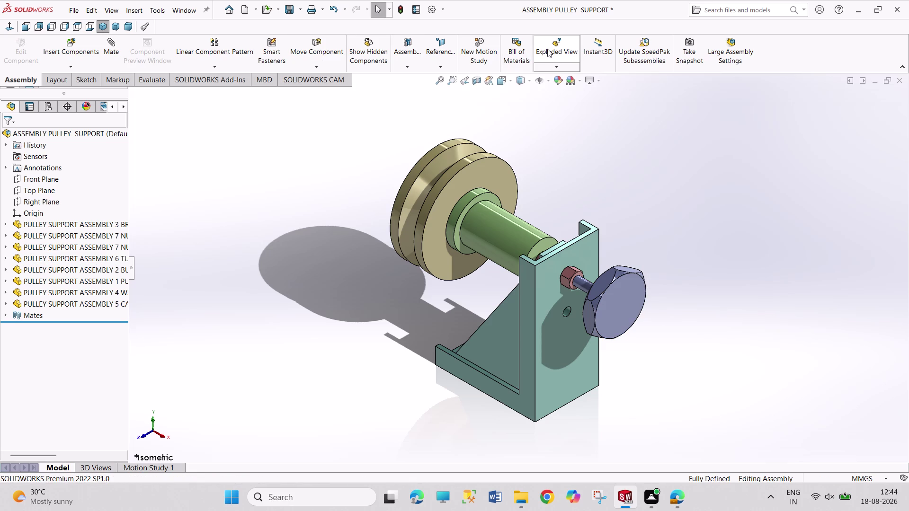
scroll(up, 3)
Explode the end bolt and then the washer out along the shaft axis.
middle_drag(344, 193, 413, 253)
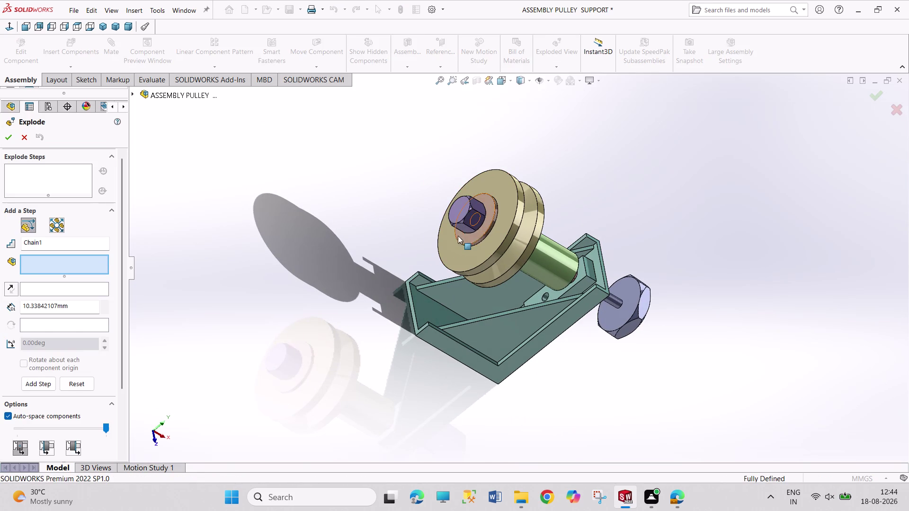
click(470, 226)
drag(525, 246, 459, 210)
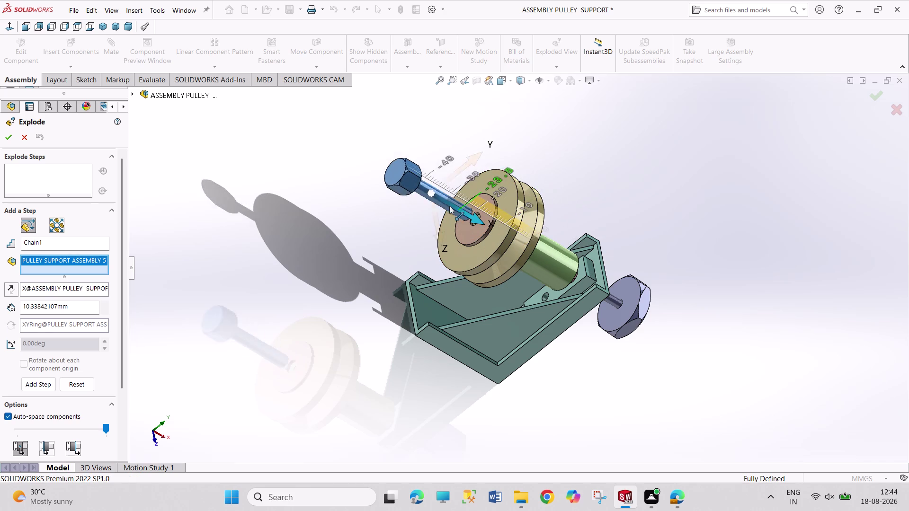
drag(459, 211, 377, 166)
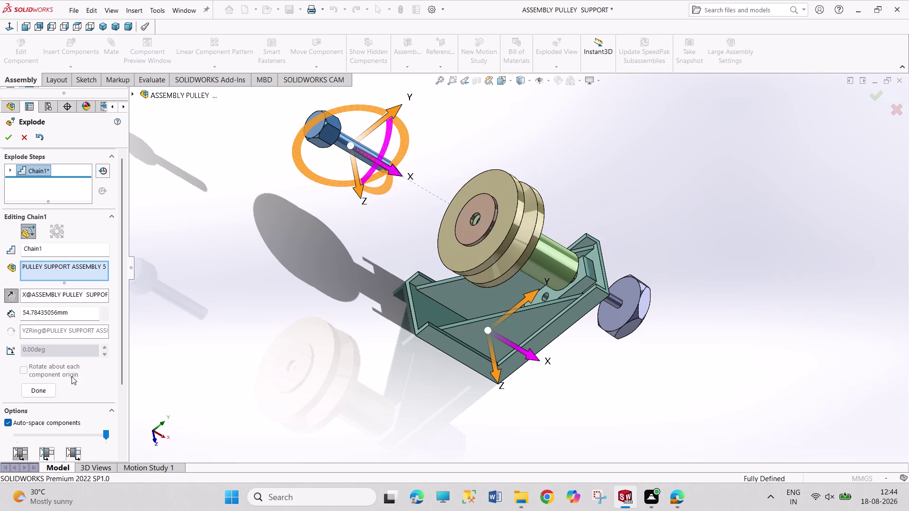
click(48, 391)
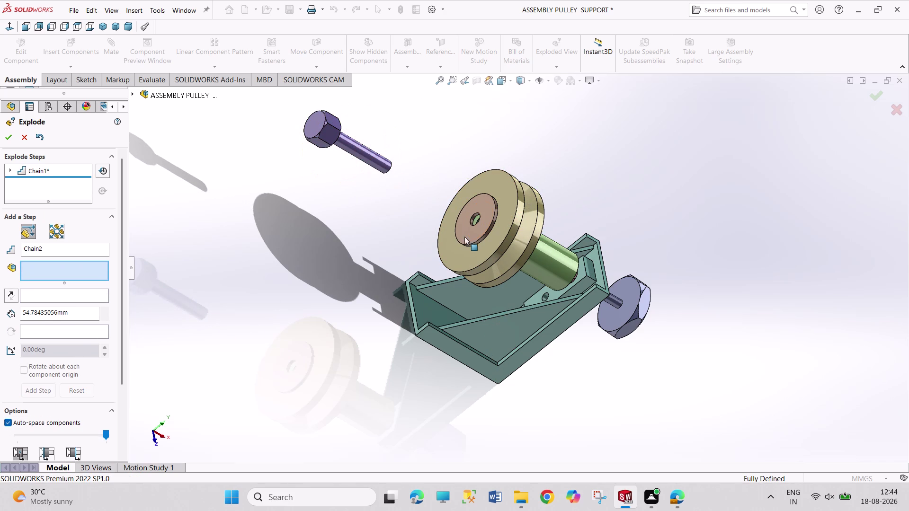
click(472, 231)
drag(506, 238, 403, 197)
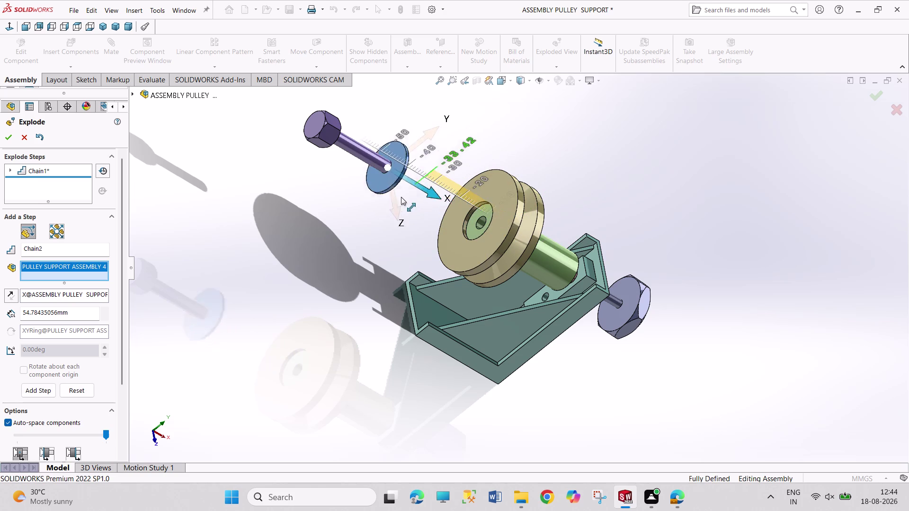
drag(402, 197, 363, 182)
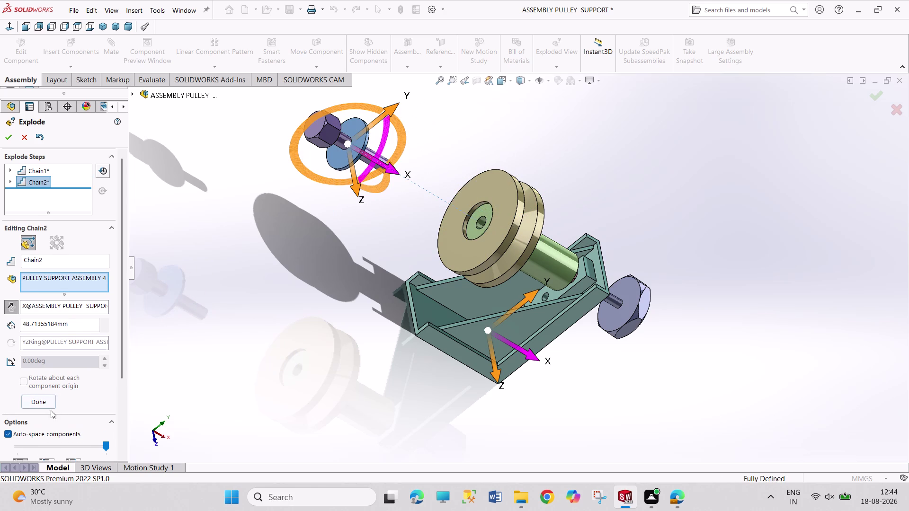
click(45, 392)
Add explode steps pulling the pulley and shaft sleeve out along the shaft.
click(45, 407)
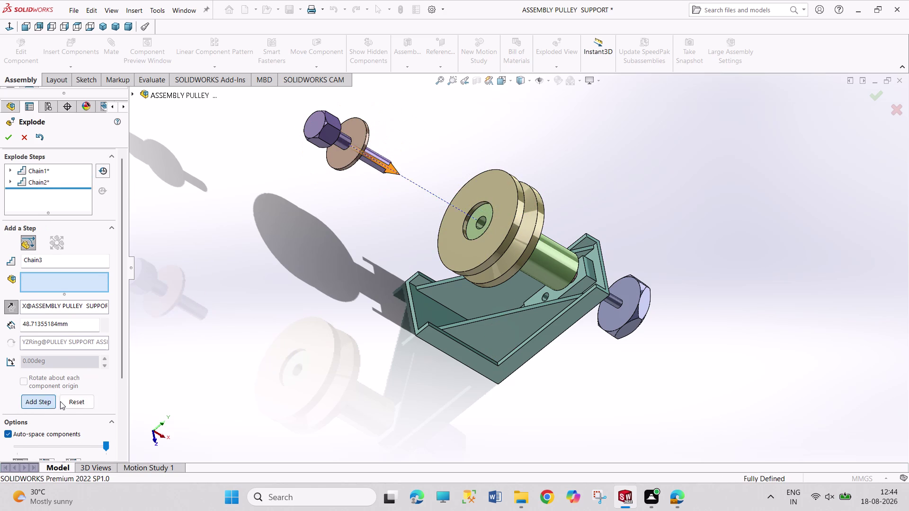
click(483, 258)
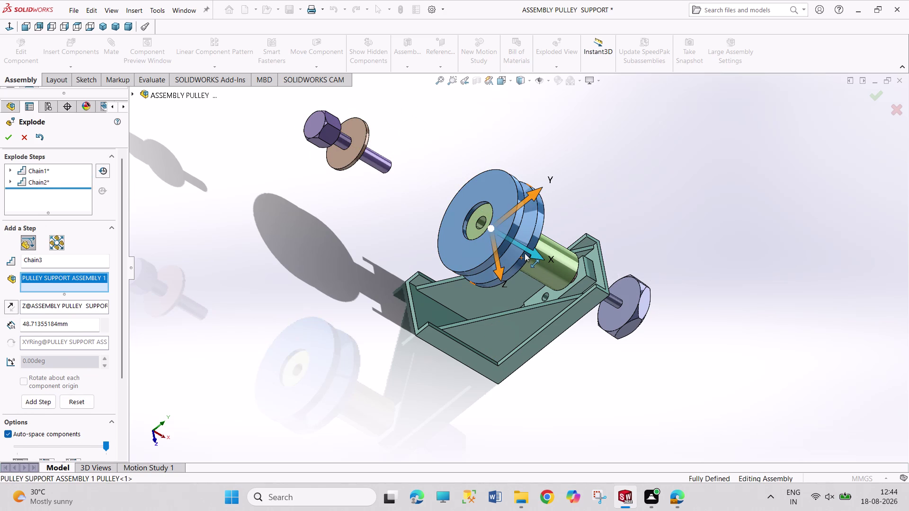
drag(524, 253, 415, 209)
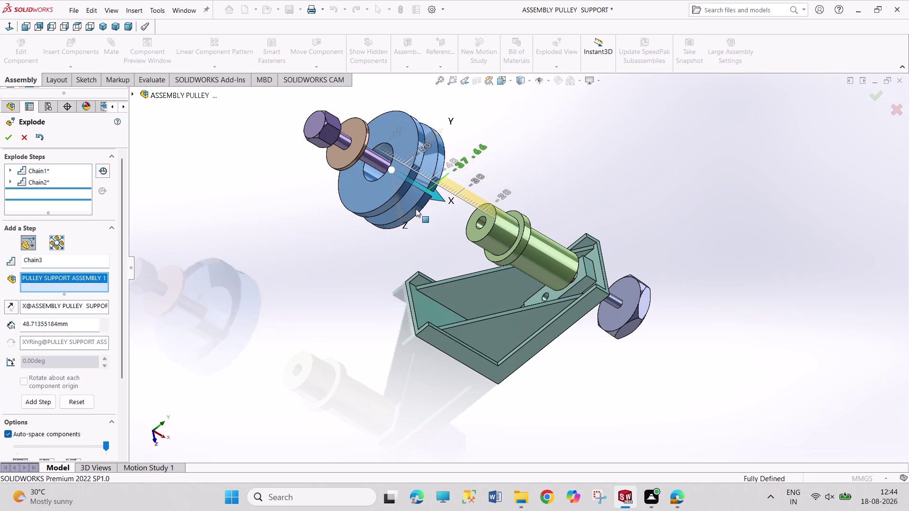
click(48, 413)
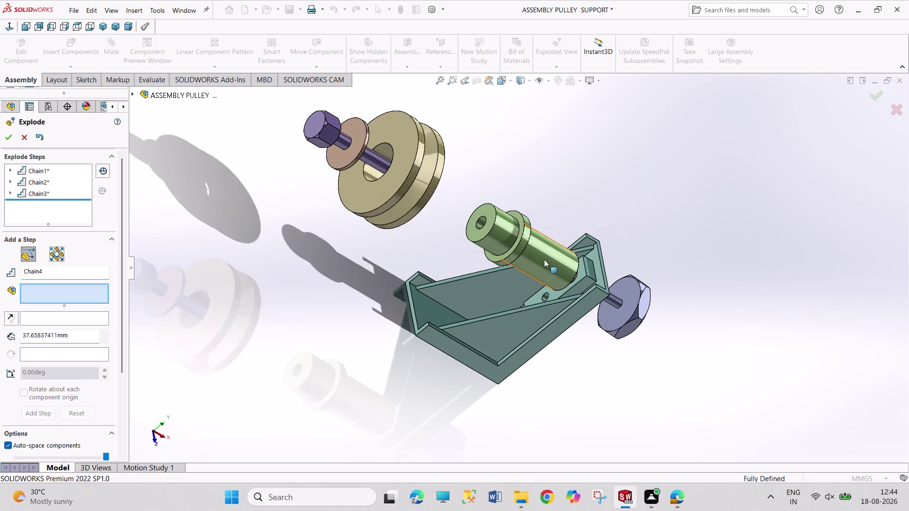
click(541, 262)
drag(556, 270, 480, 234)
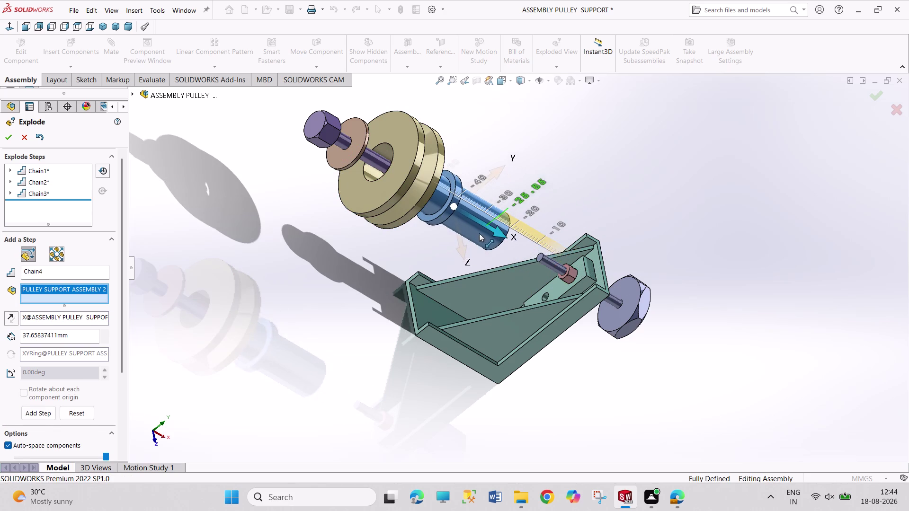
drag(480, 234, 469, 230)
click(46, 424)
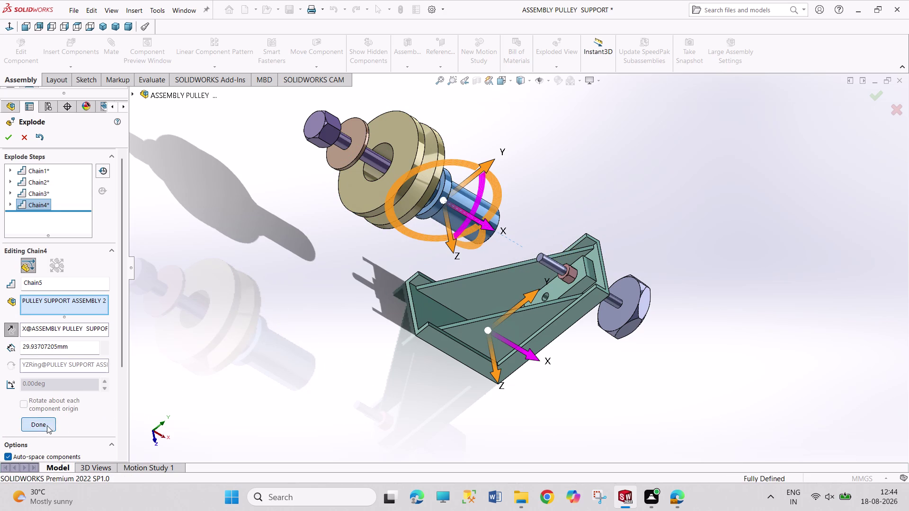
Explode the bracket nut beyond the sleeve and the knob bolt away from the bracket.
click(567, 275)
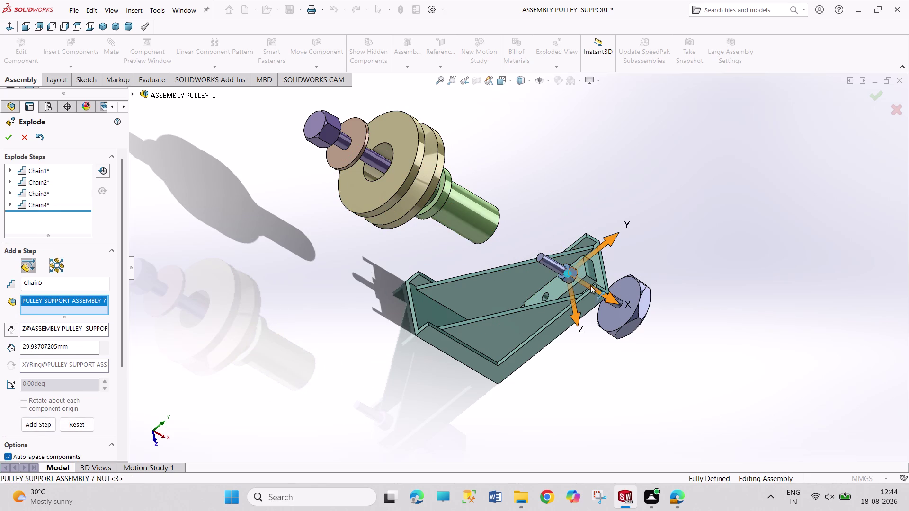
drag(596, 288, 519, 259)
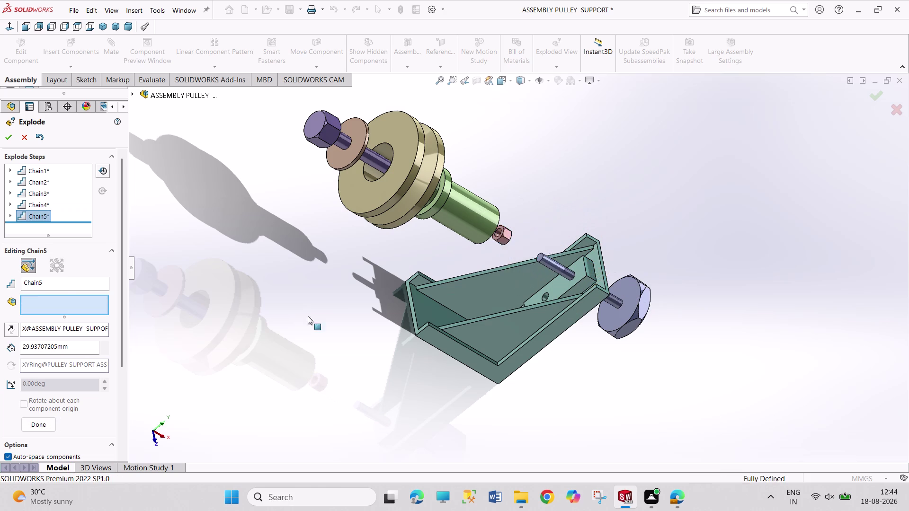
click(45, 435)
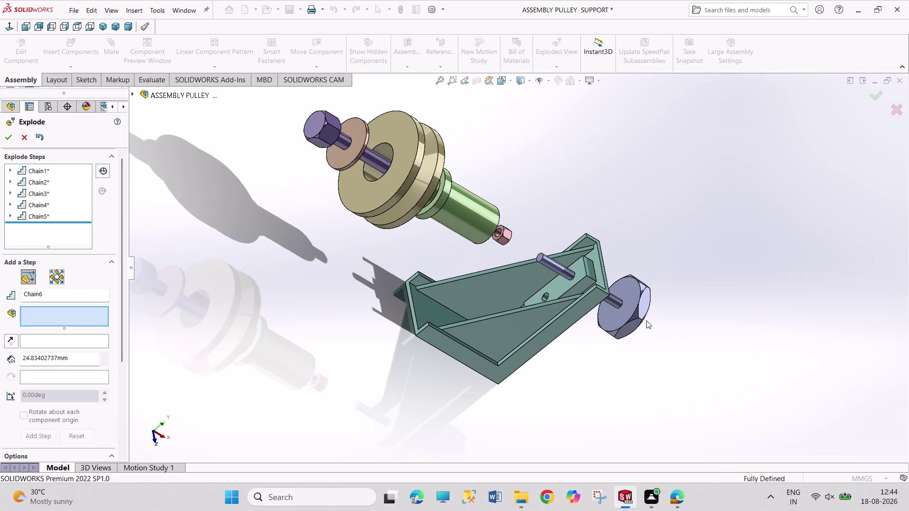
click(639, 316)
drag(626, 310, 631, 313)
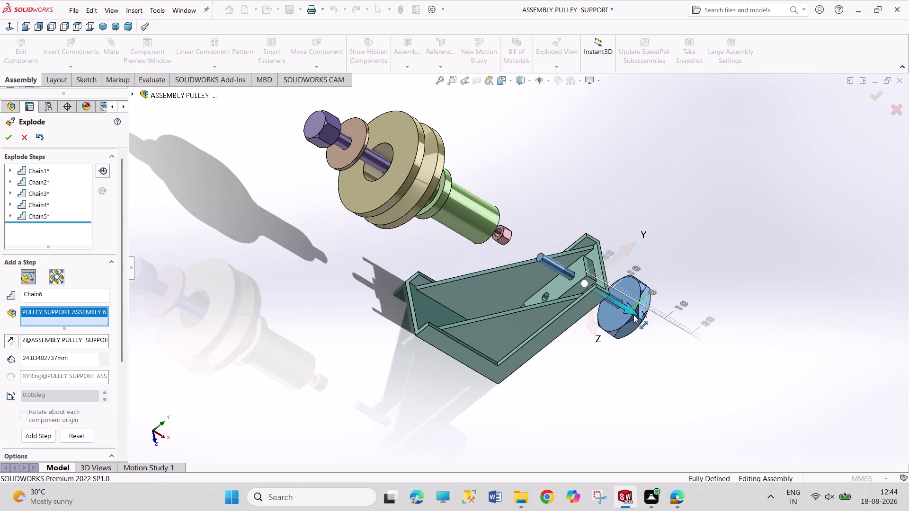
drag(630, 313, 687, 346)
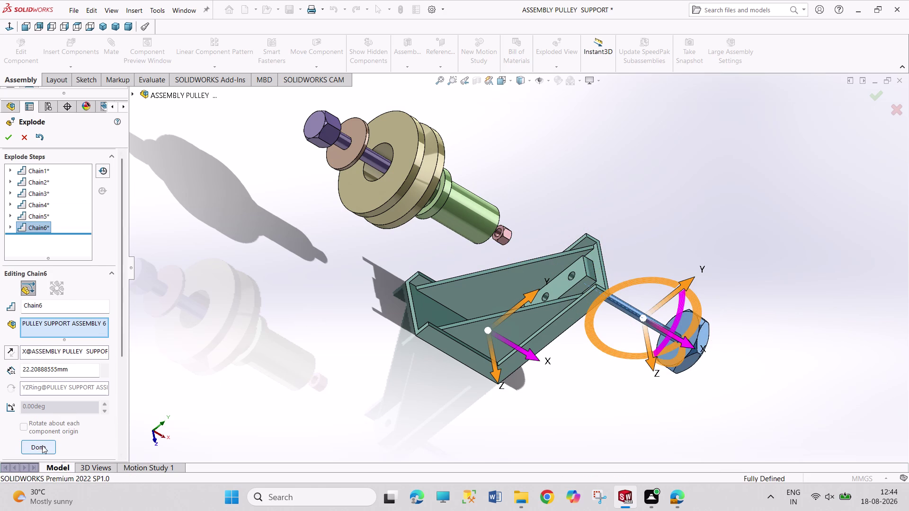
click(42, 445)
Slide the knob bolt's nut midway along it and accept the seven-step exploded view.
middle_drag(628, 383, 571, 328)
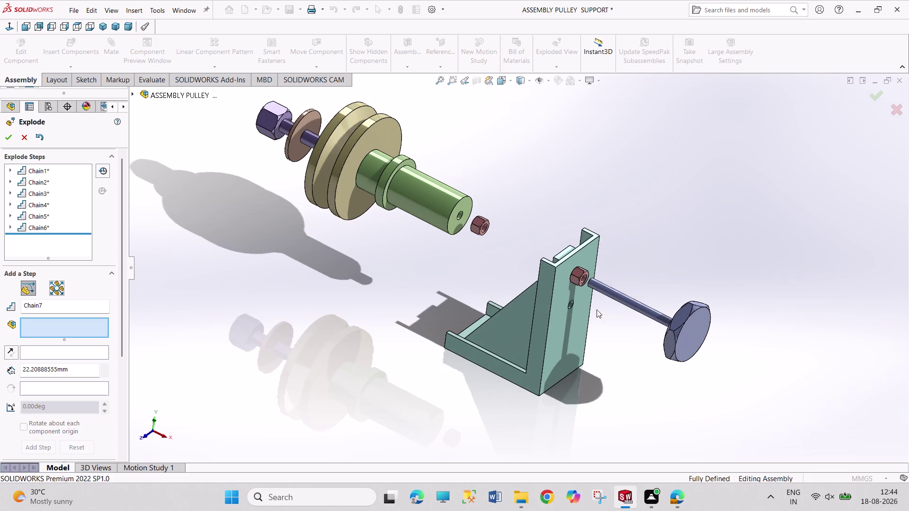
click(577, 278)
drag(588, 279, 603, 290)
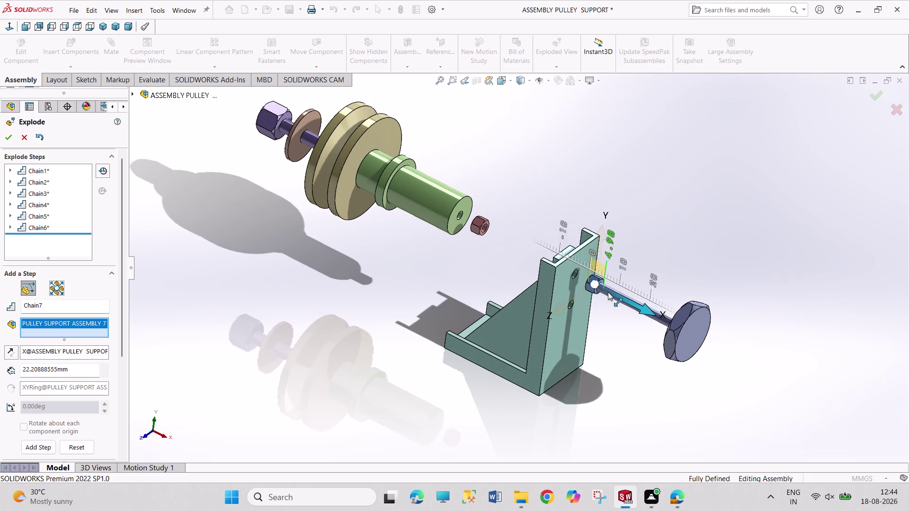
drag(603, 291, 625, 303)
click(46, 455)
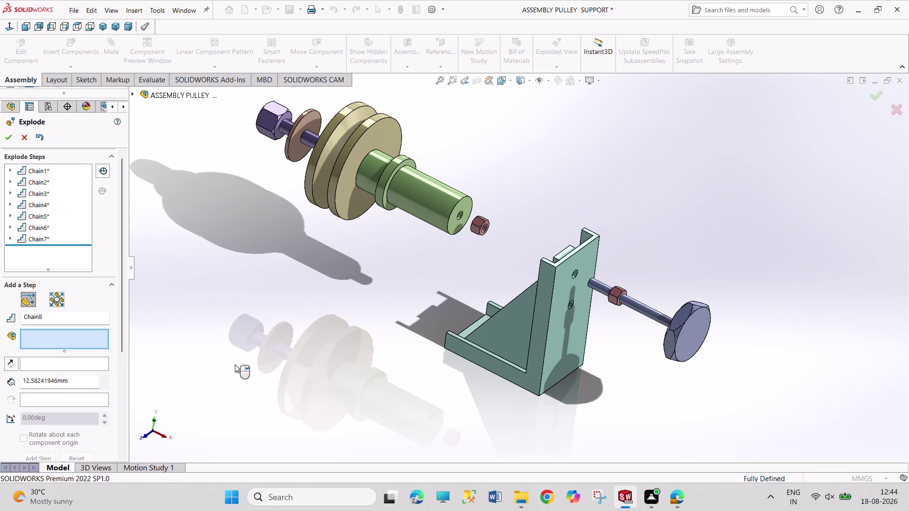
click(8, 137)
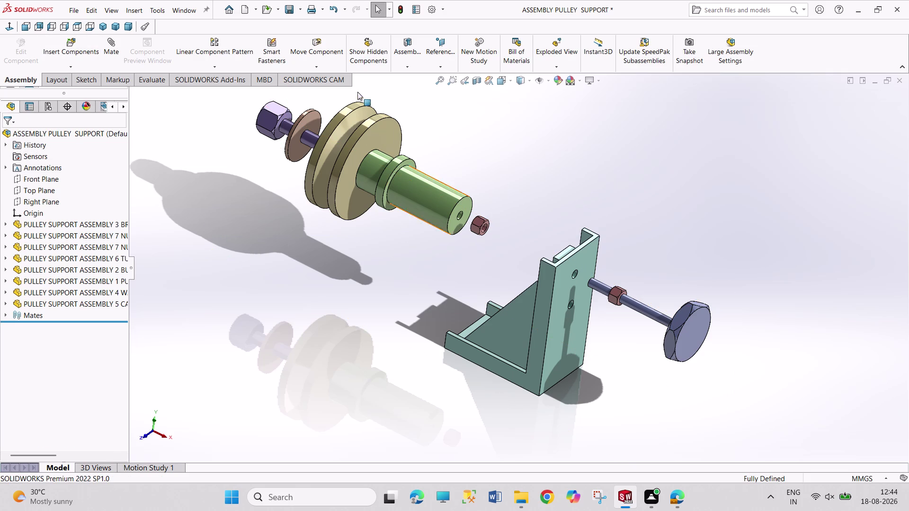
click(104, 31)
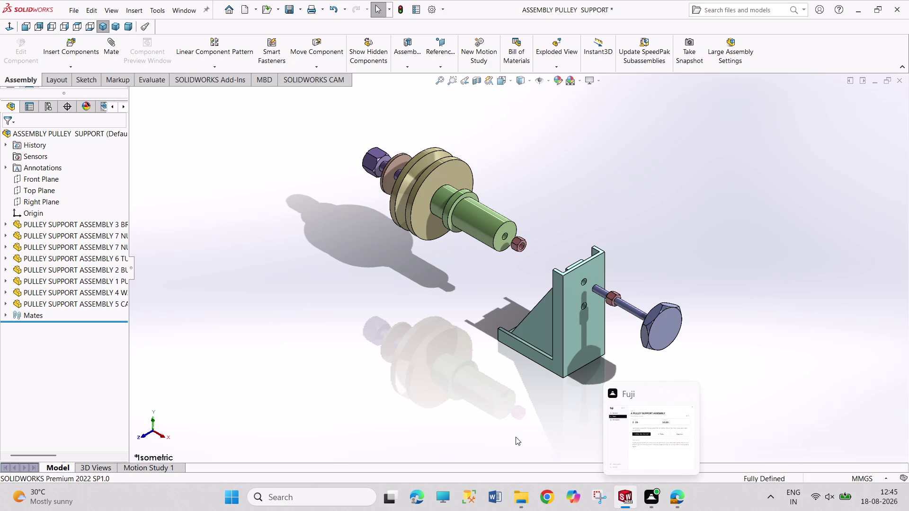
Undo with Ctrl+Z to collapse the pulley support back into its assembled state.
key(ctrl+z)
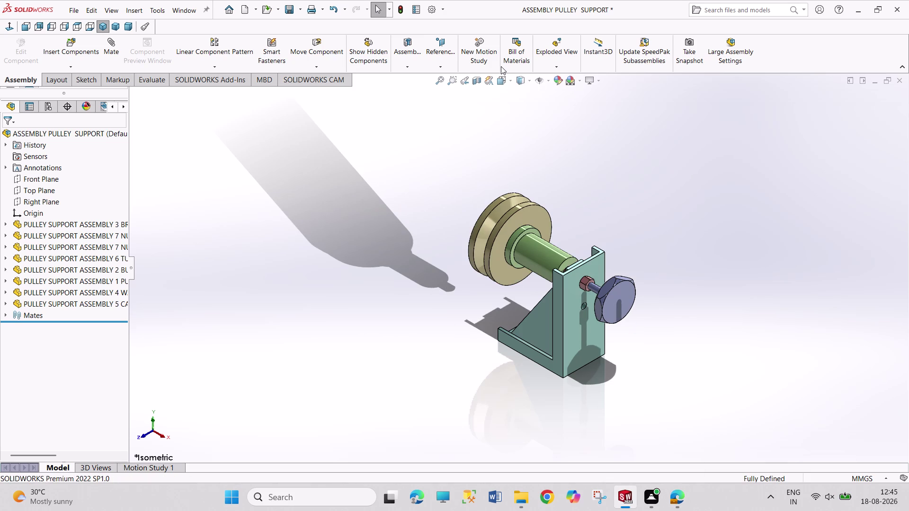
click(561, 46)
middle_drag(469, 280, 486, 324)
click(480, 225)
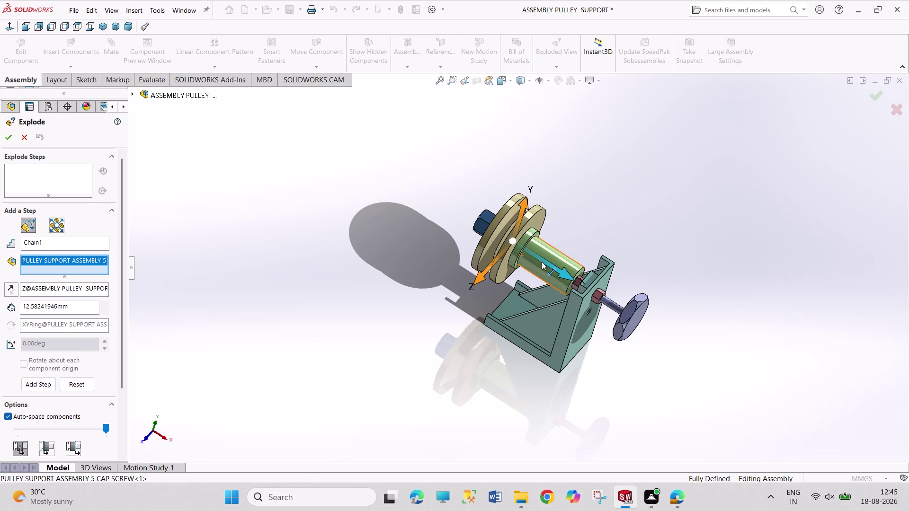
drag(541, 261, 468, 212)
click(43, 388)
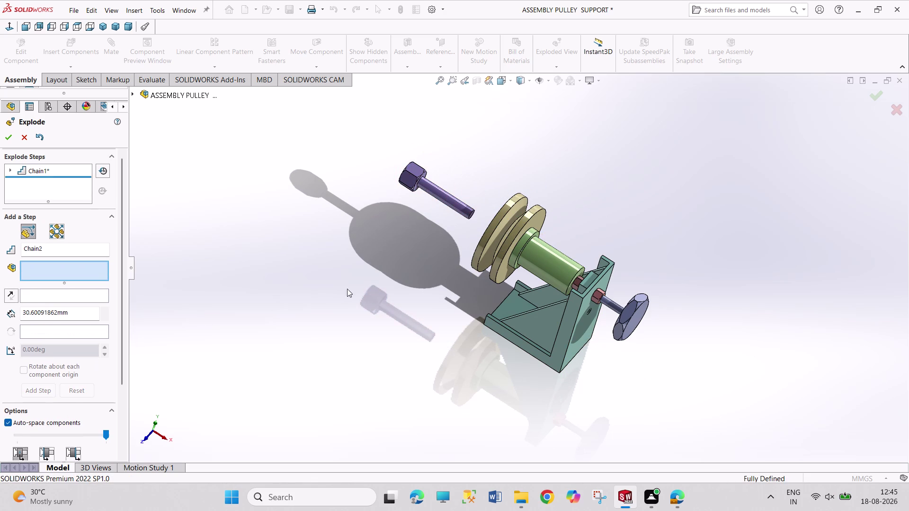
middle_drag(402, 322, 417, 390)
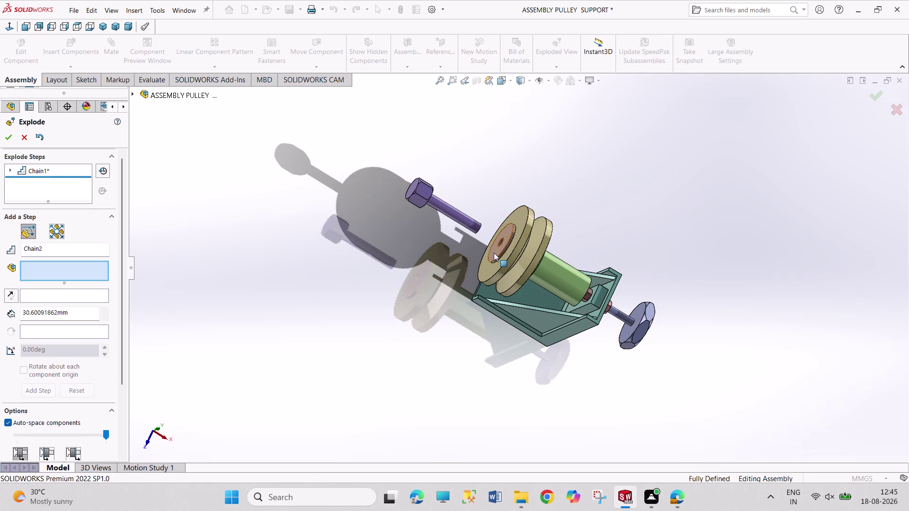
click(494, 252)
drag(528, 260, 498, 244)
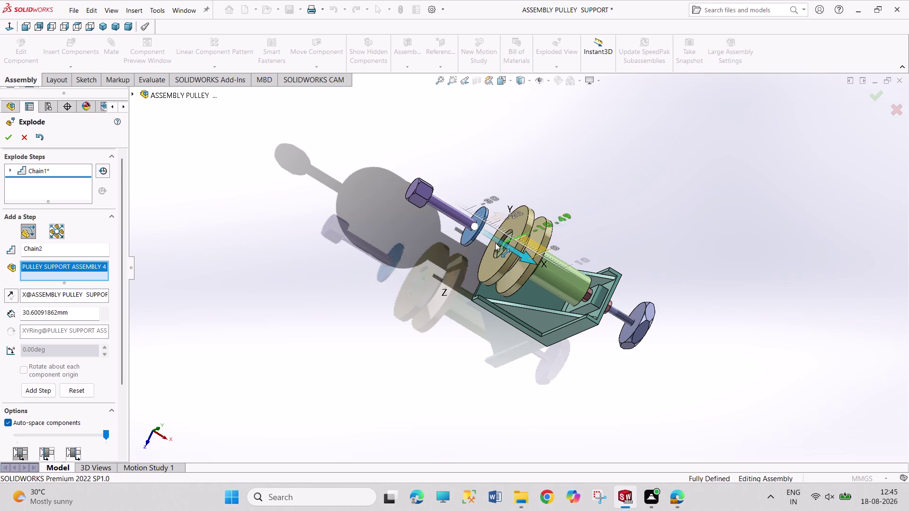
drag(498, 244, 475, 235)
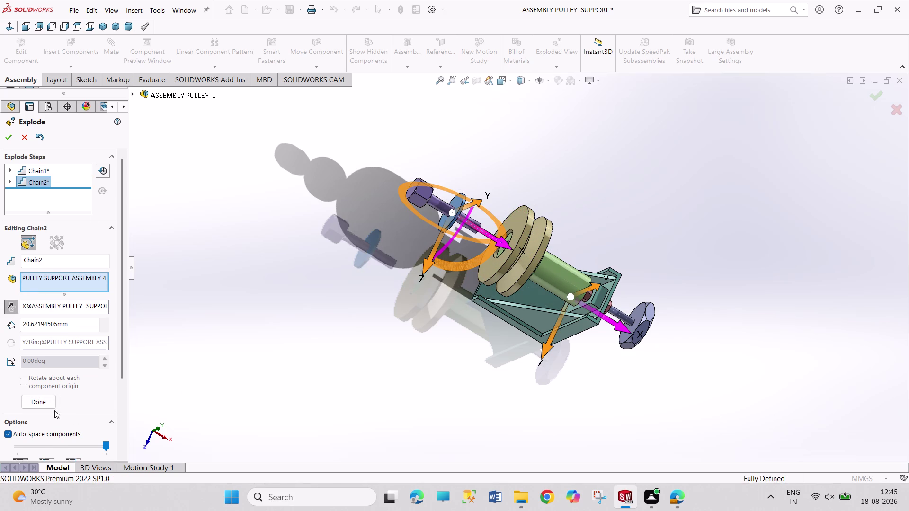
click(42, 402)
click(514, 268)
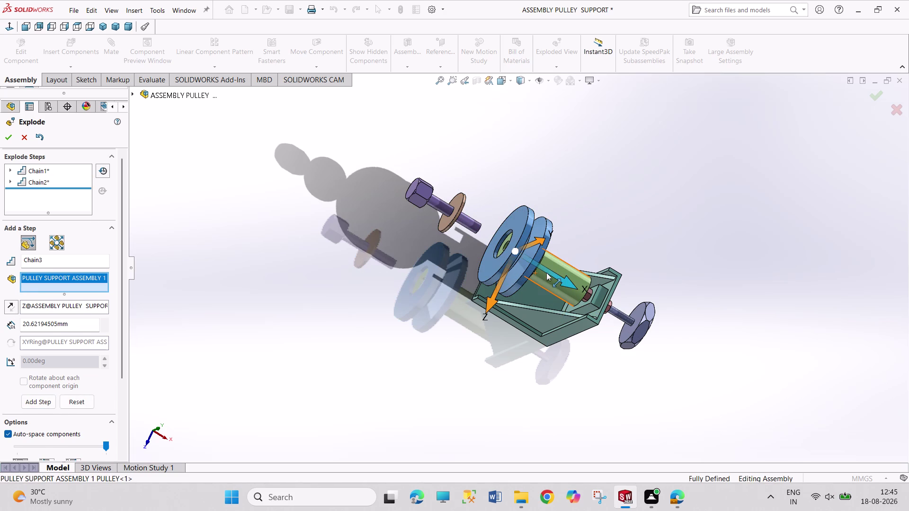
drag(551, 273, 517, 254)
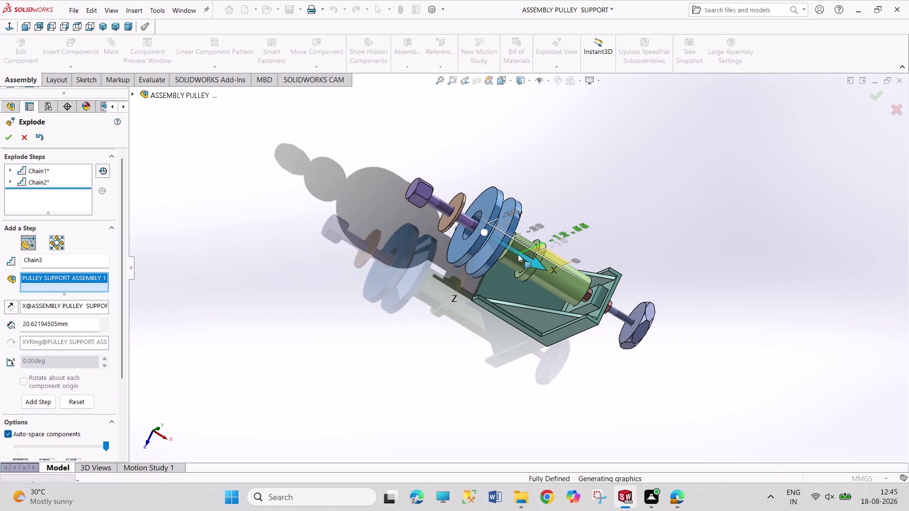
click(8, 137)
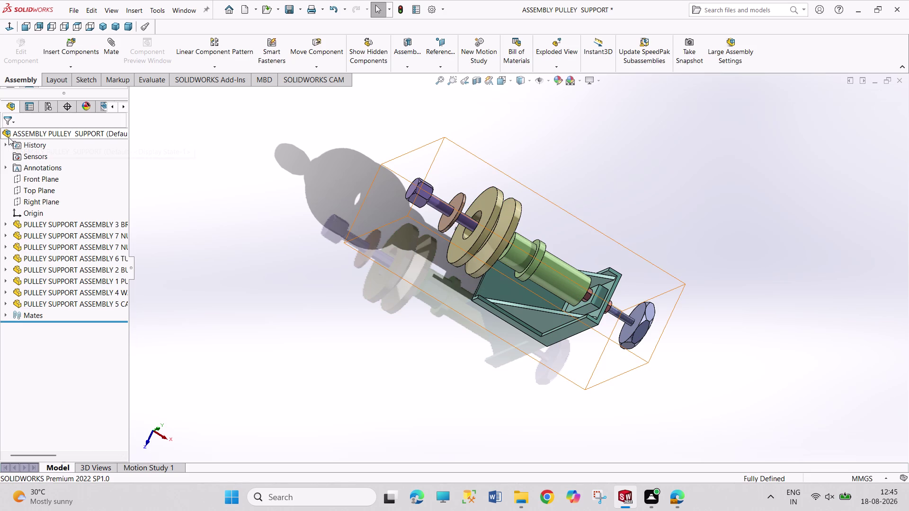
key(ctrl+z)
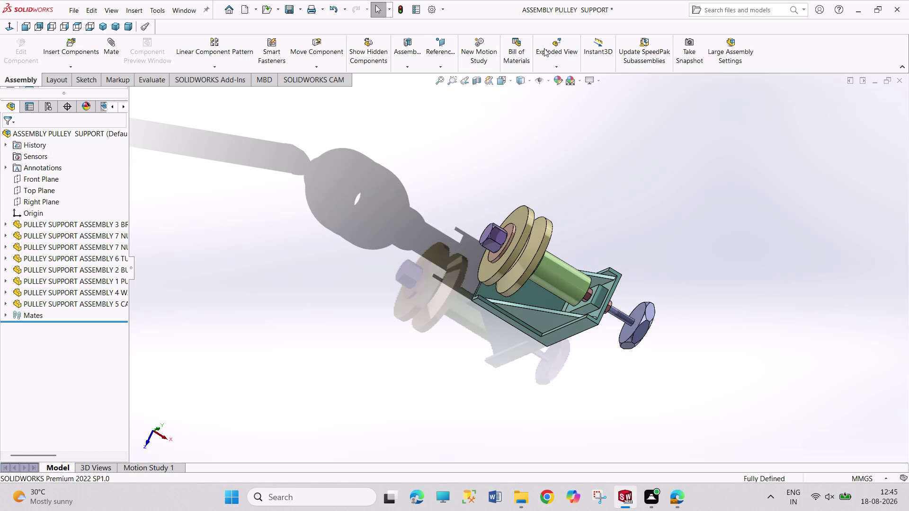
click(546, 48)
Explode the cap screw and then the washer out along the shaft.
click(498, 235)
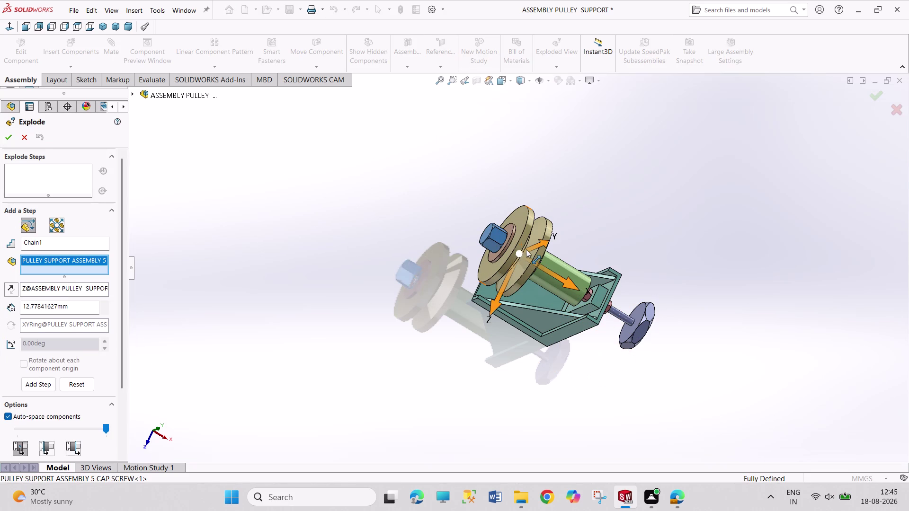
drag(559, 276, 470, 234)
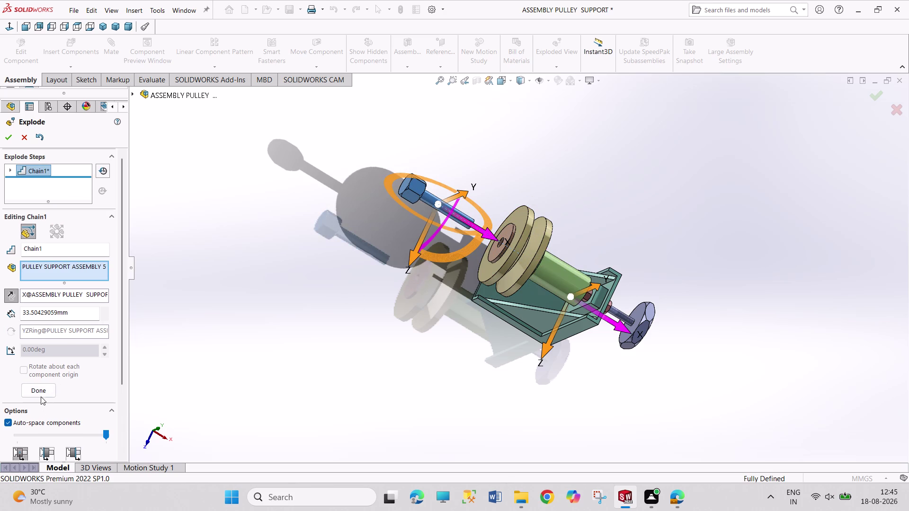
click(38, 389)
click(495, 251)
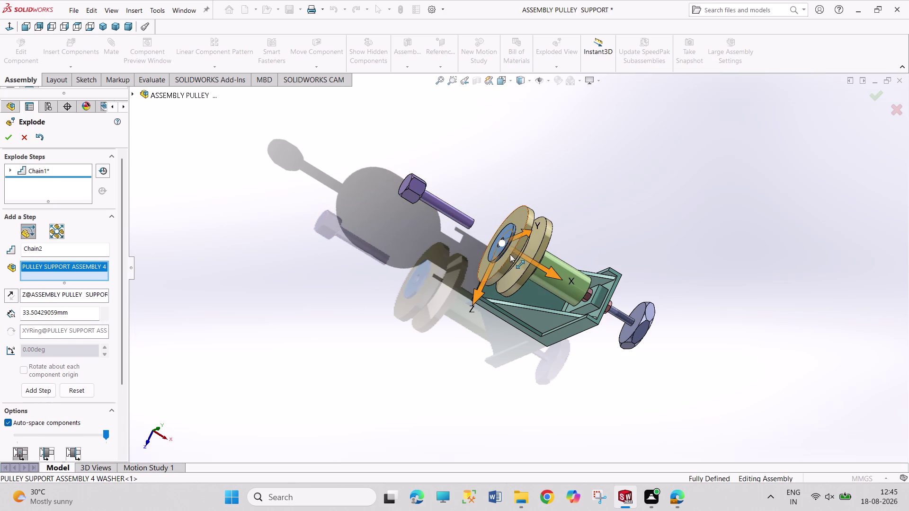
drag(524, 257, 465, 234)
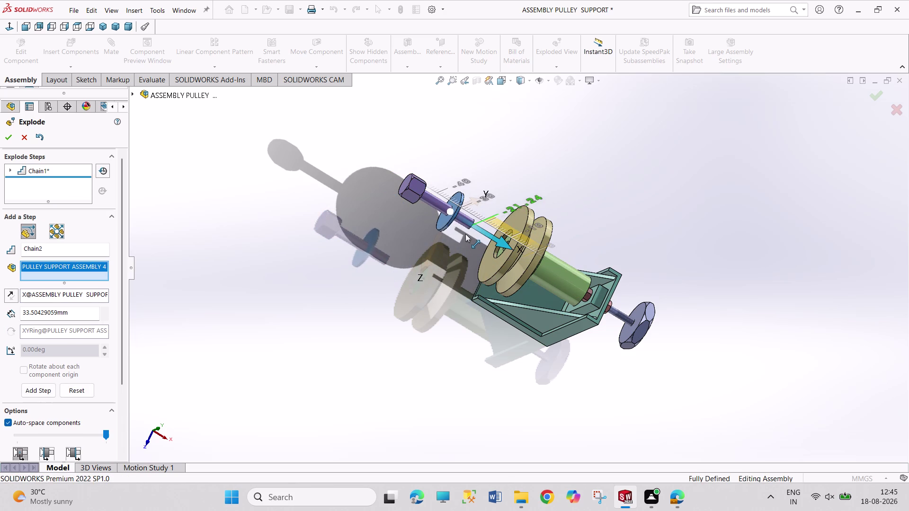
drag(465, 233, 463, 232)
click(38, 402)
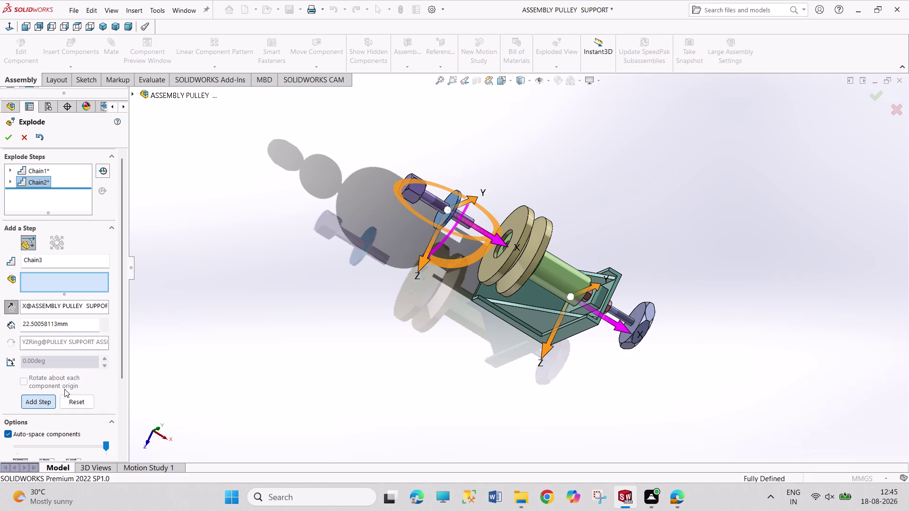
Add explode steps sliding the pulley and the bushing out along the shaft.
click(532, 252)
drag(559, 278, 551, 276)
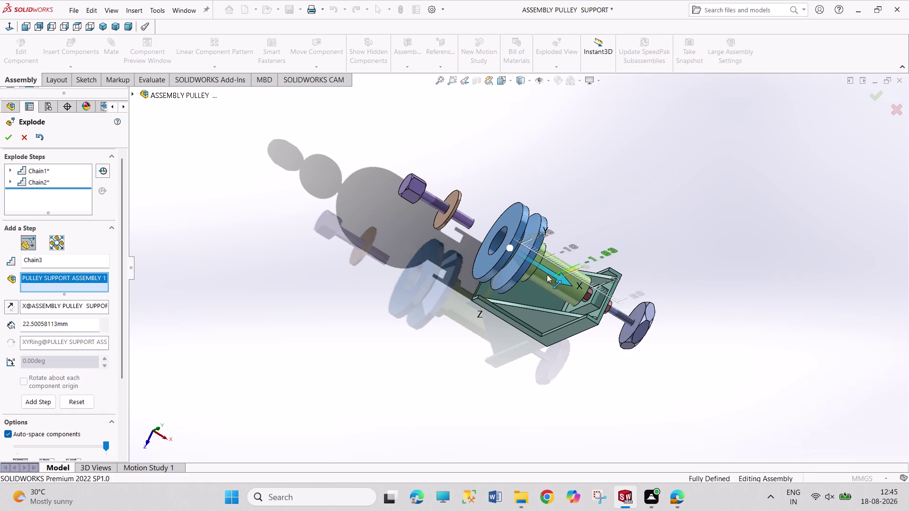
drag(551, 276, 517, 263)
click(517, 262)
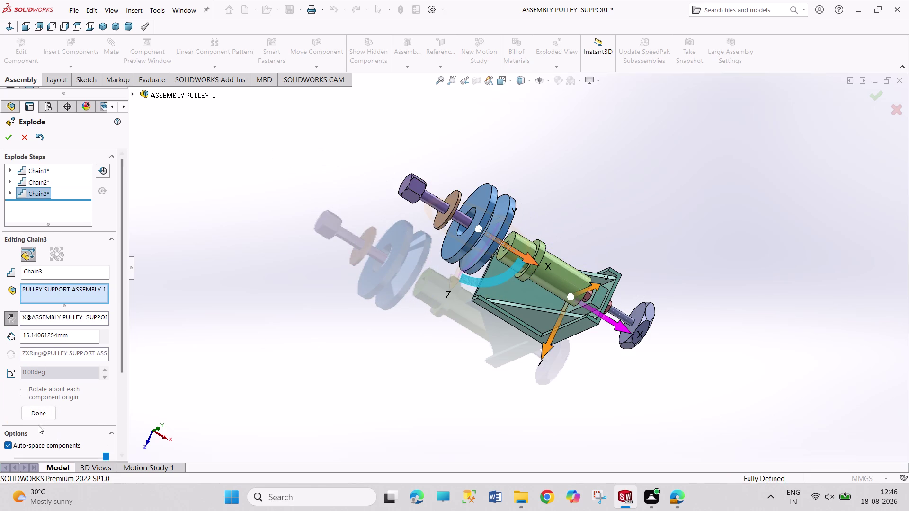
click(38, 414)
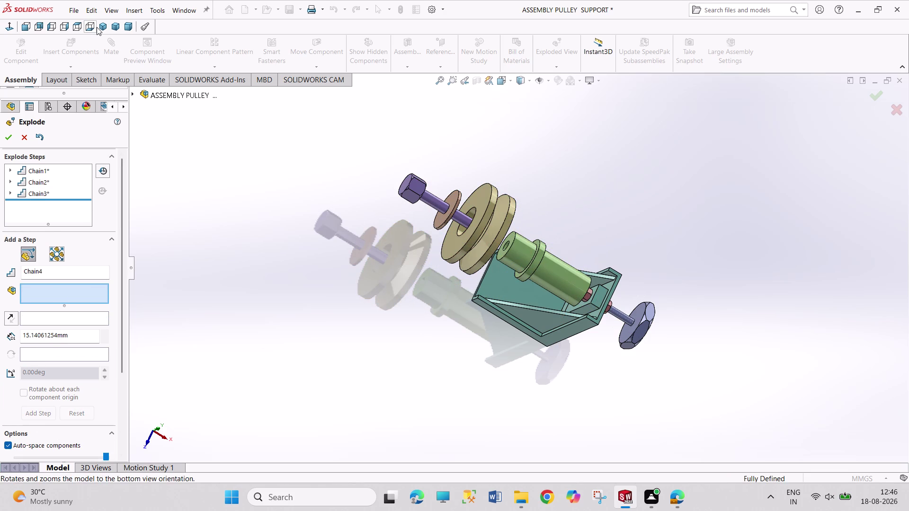
click(97, 27)
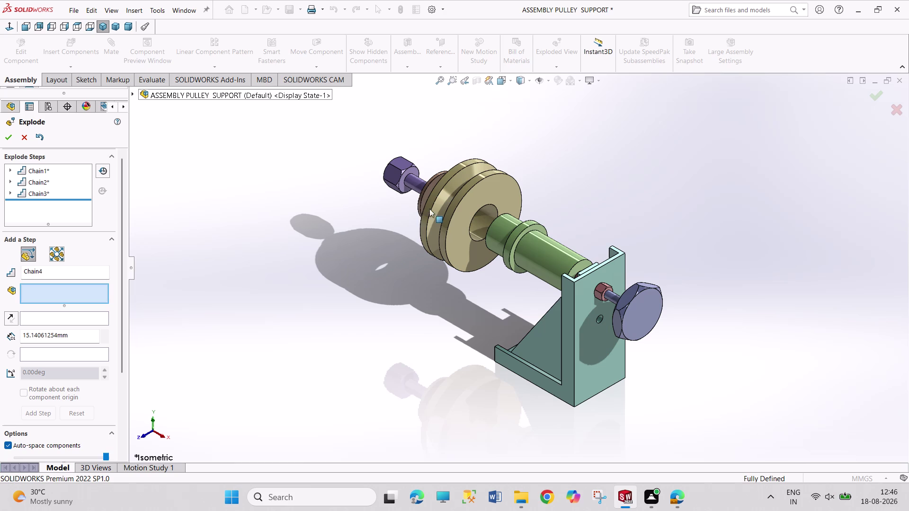
click(568, 263)
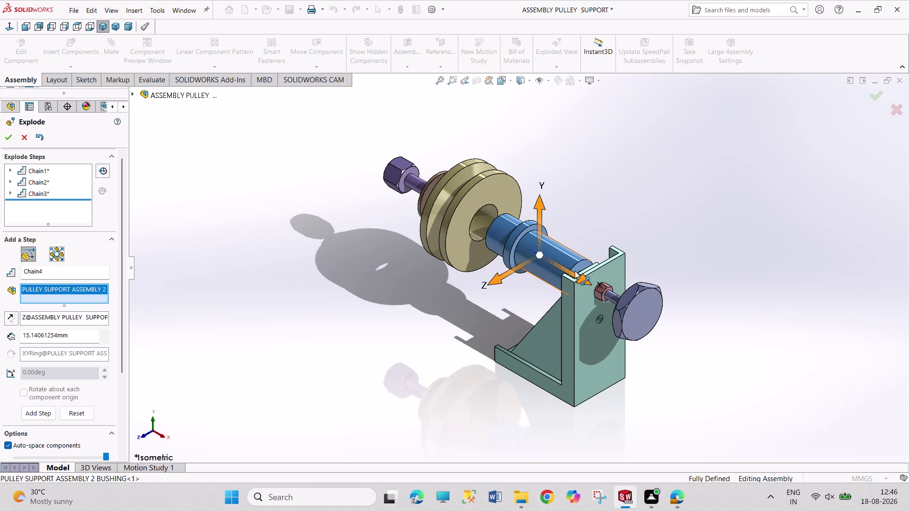
drag(575, 273, 548, 259)
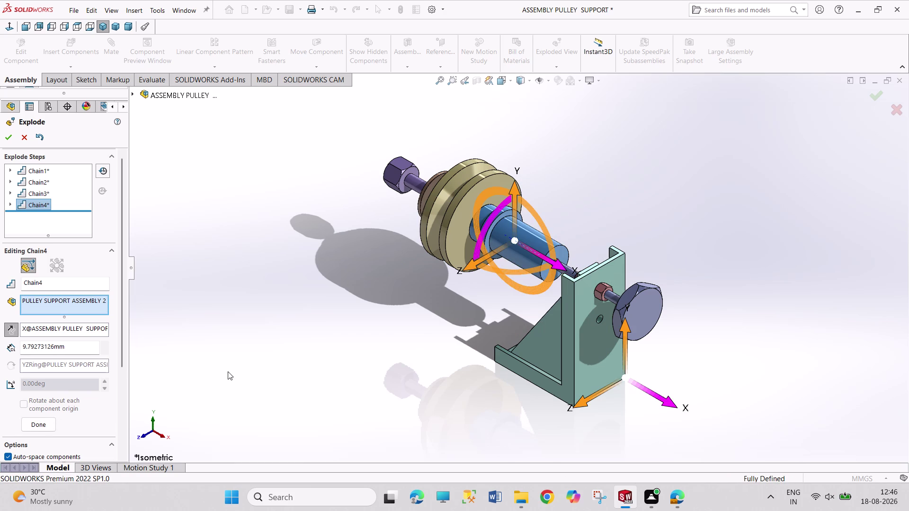
click(34, 427)
Explode the nut behind the bracket and pull the turn screw away from the bracket.
middle_drag(528, 306, 550, 358)
click(601, 303)
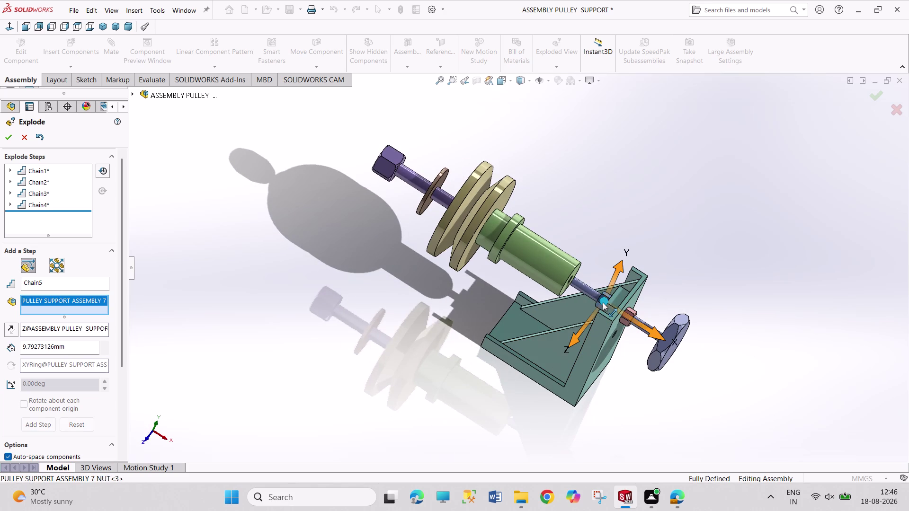
drag(639, 320, 618, 312)
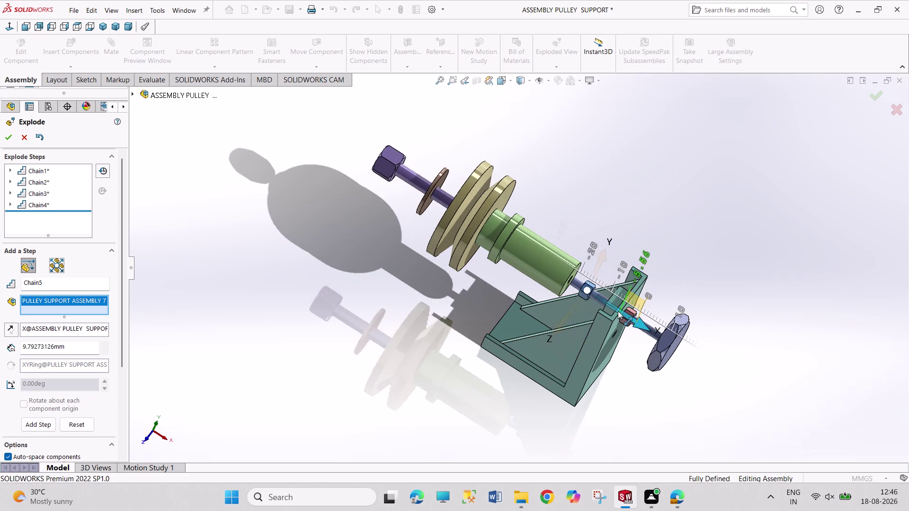
drag(618, 312, 614, 310)
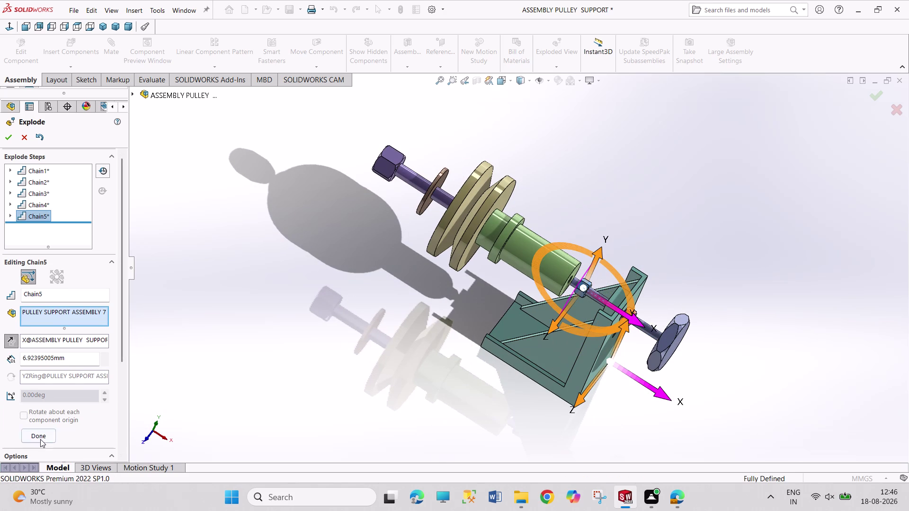
click(40, 439)
click(101, 27)
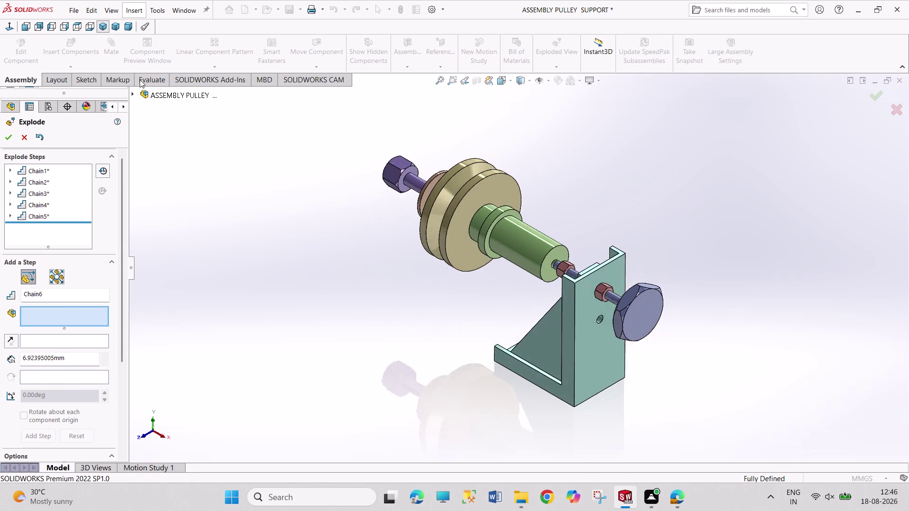
click(636, 321)
drag(635, 308, 669, 334)
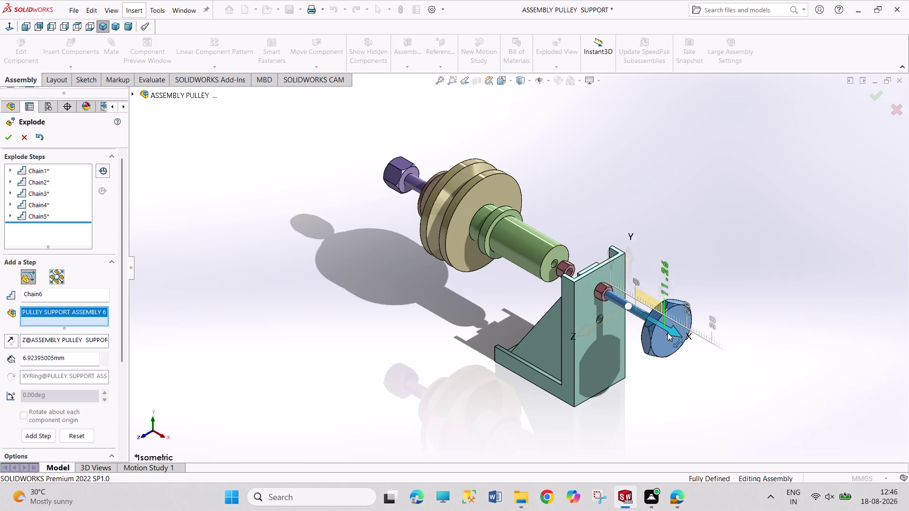
drag(669, 333, 684, 344)
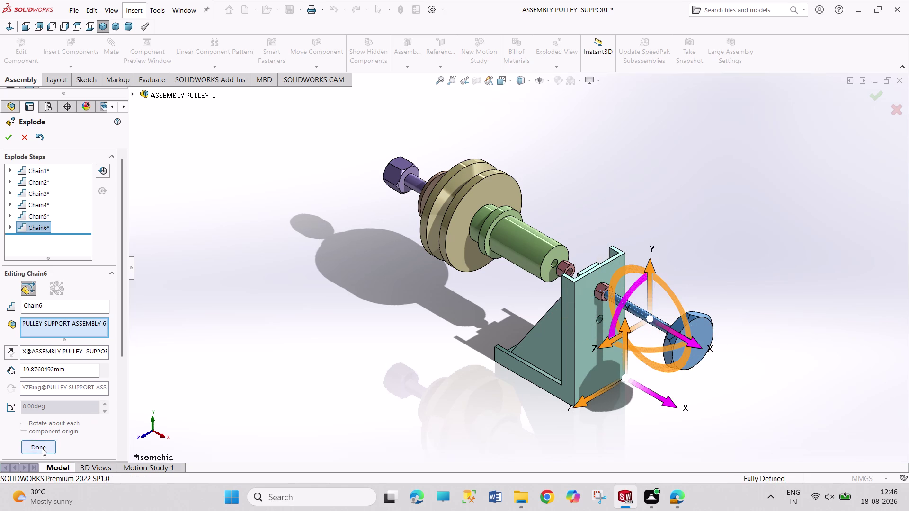
drag(42, 448, 51, 445)
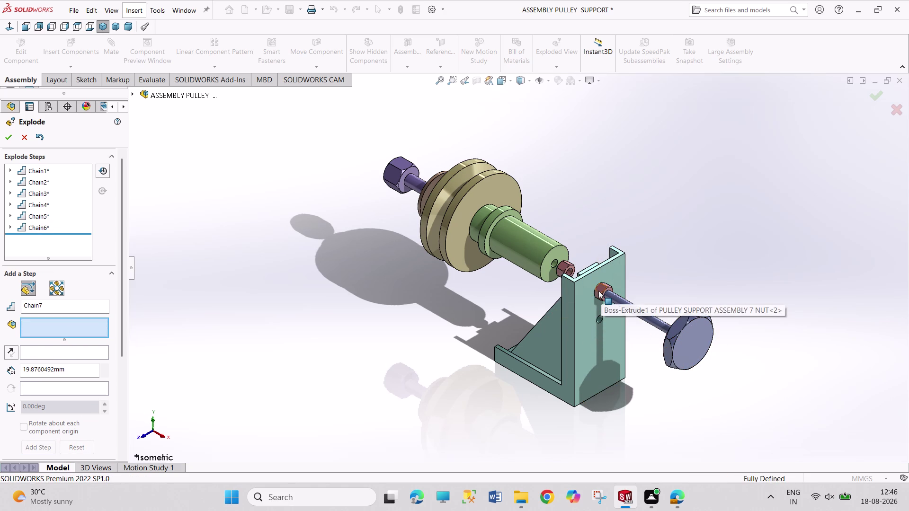
Slide the nut along the turn screw and accept the finished exploded view.
click(598, 290)
drag(606, 293, 632, 311)
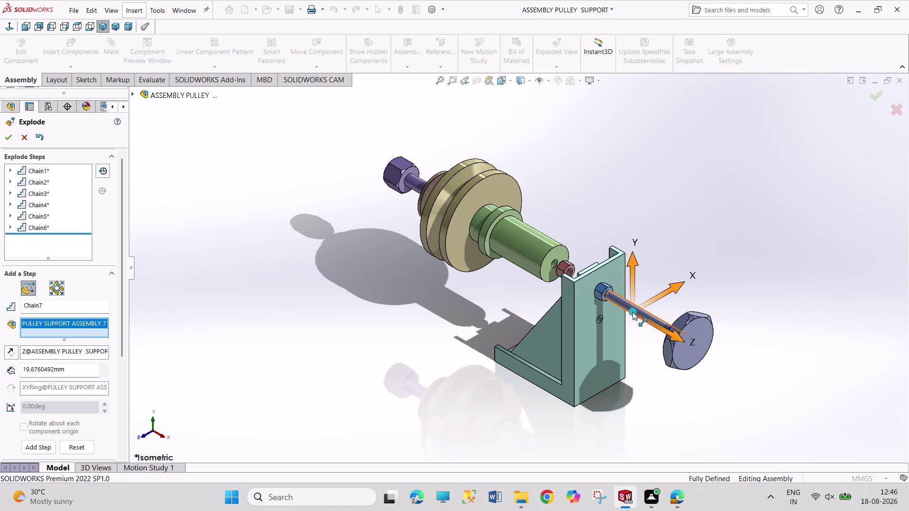
drag(632, 312, 636, 315)
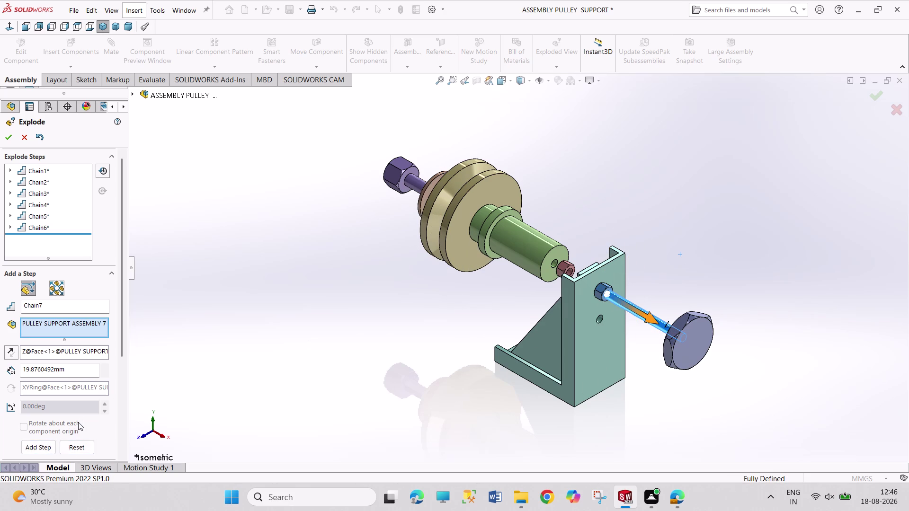
scroll(down, 3)
click(6, 138)
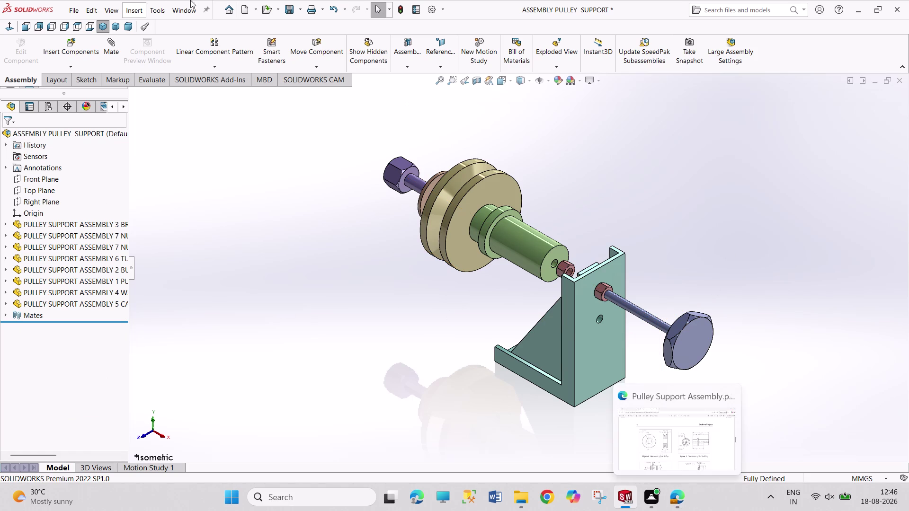
click(180, 3)
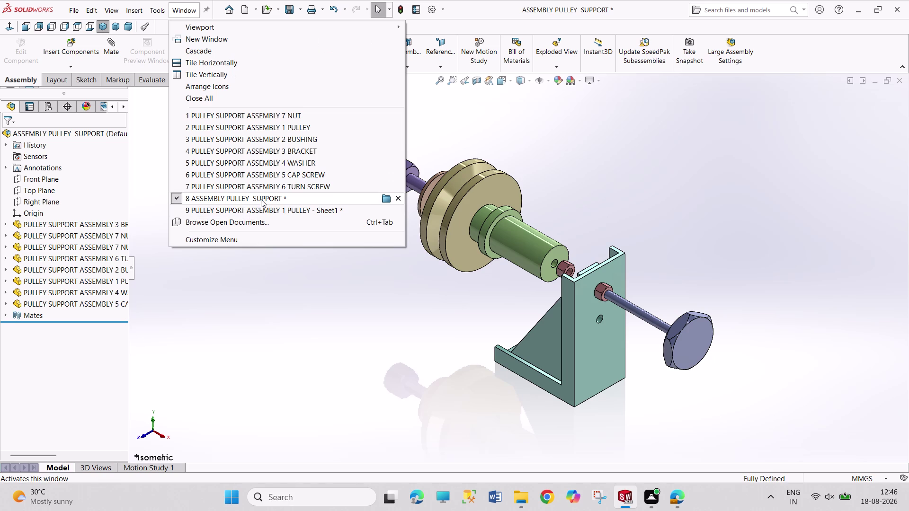
In the drawing, start a new model view of the pulley support assembly.
click(275, 207)
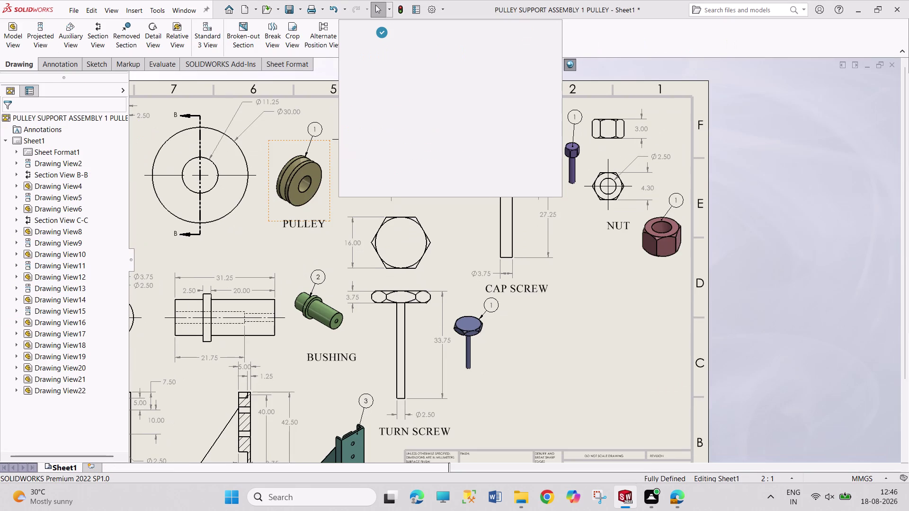
click(12, 39)
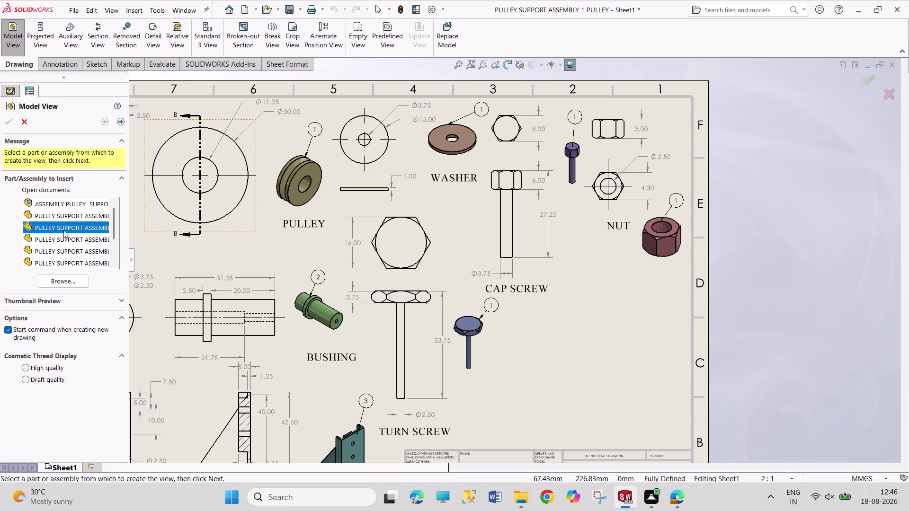
double_click(75, 204)
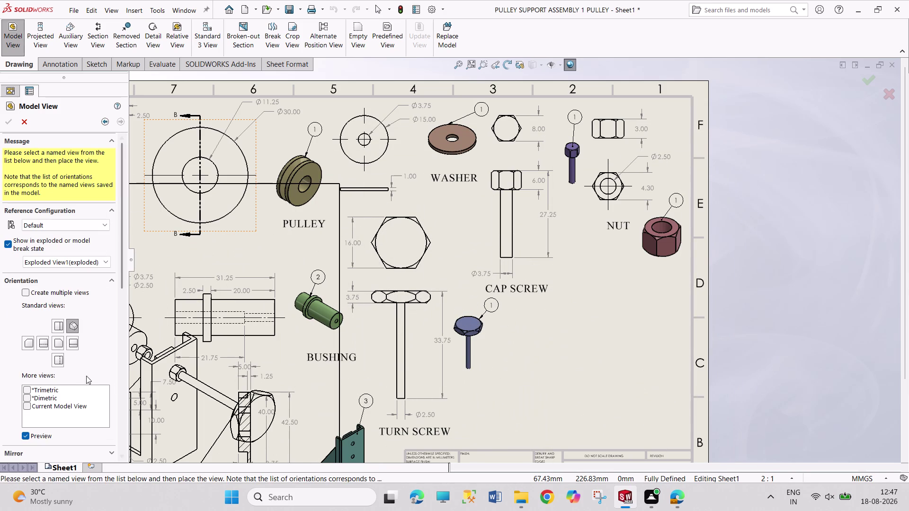
drag(118, 283, 120, 434)
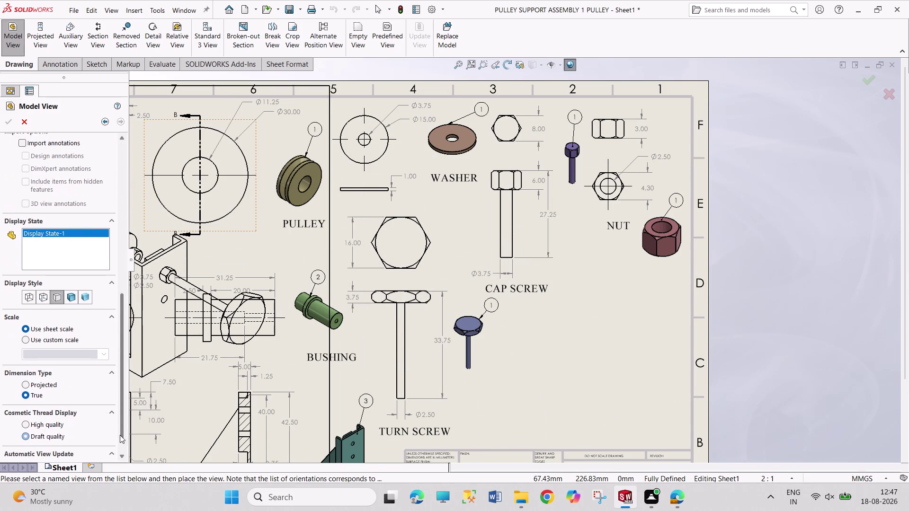
drag(120, 434, 119, 435)
Make the view shaded at custom scale 1 and place it at the sheet's lower right.
click(69, 298)
click(67, 337)
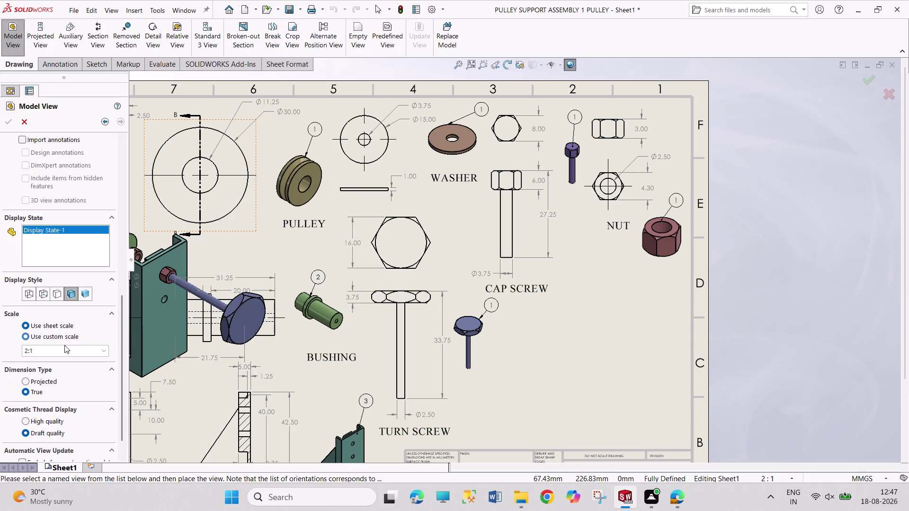
double_click(26, 350)
click(26, 351)
drag(28, 351, 22, 349)
key(1)
key(Return)
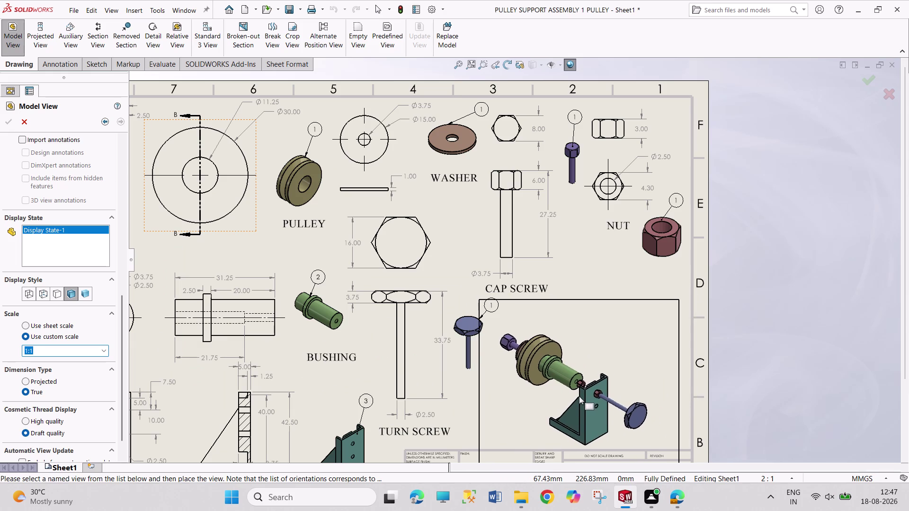
click(579, 396)
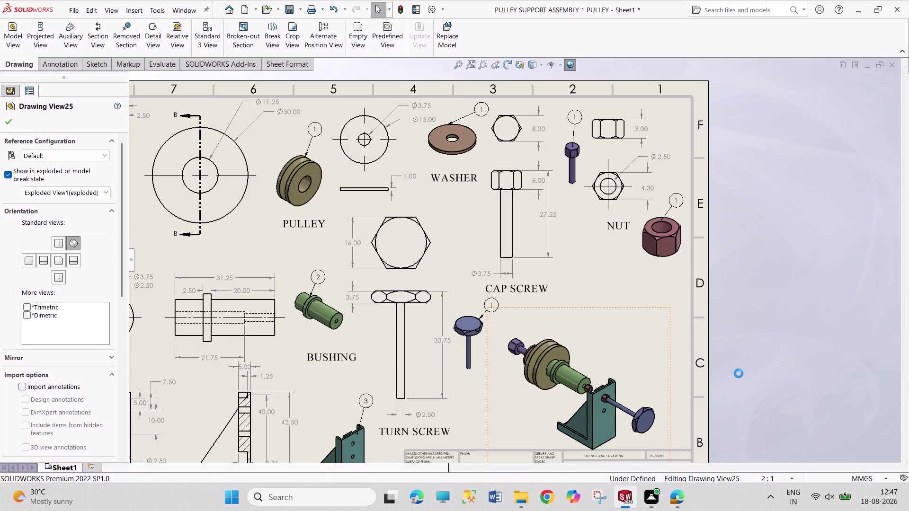
key(Escape)
Select the washer's balloon and change its balloon text to custom Text.
key(Escape)
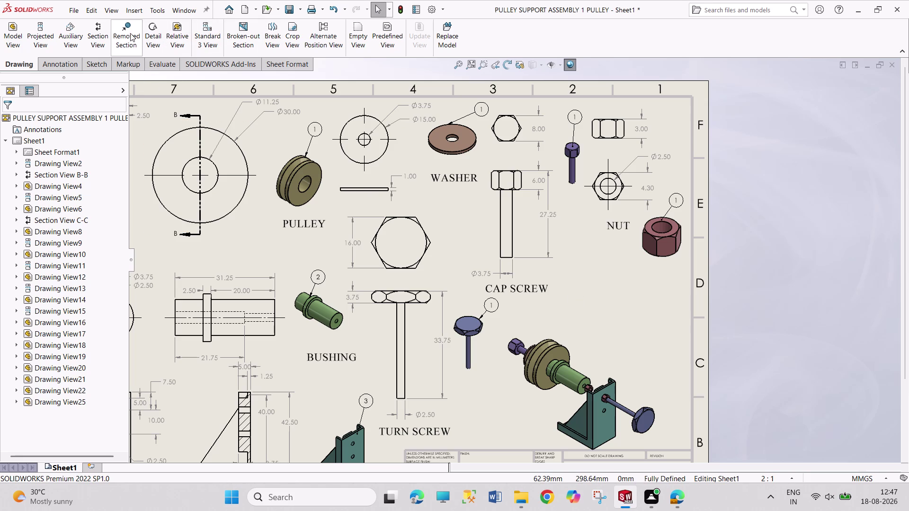
scroll(up, 3)
scroll(down, 3)
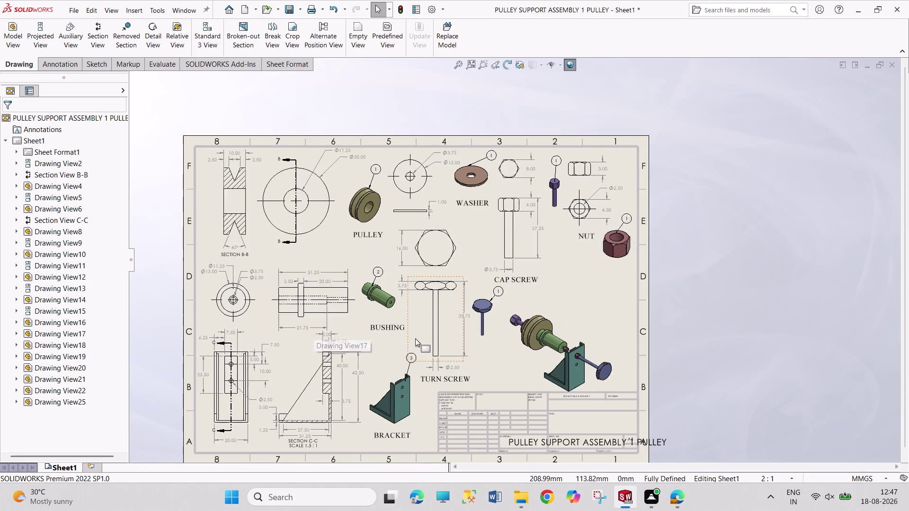
scroll(down, 3)
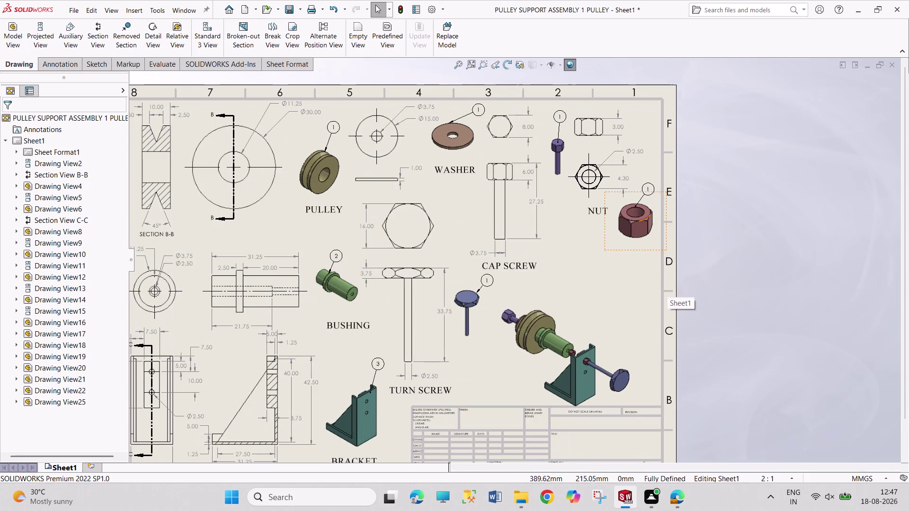
click(478, 110)
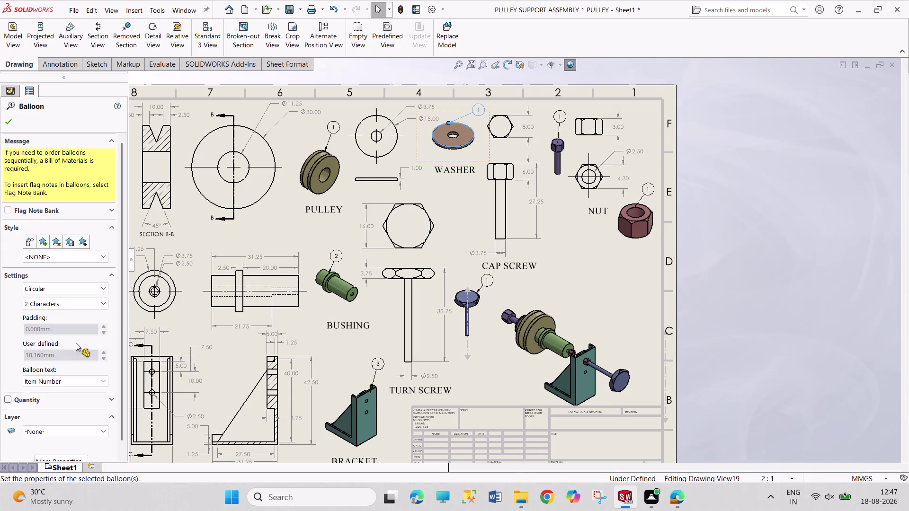
click(77, 380)
click(76, 394)
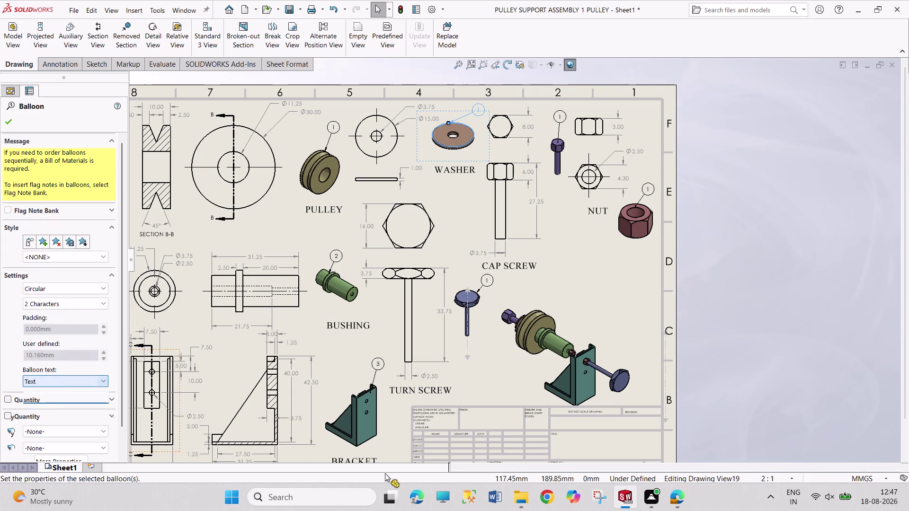
click(676, 492)
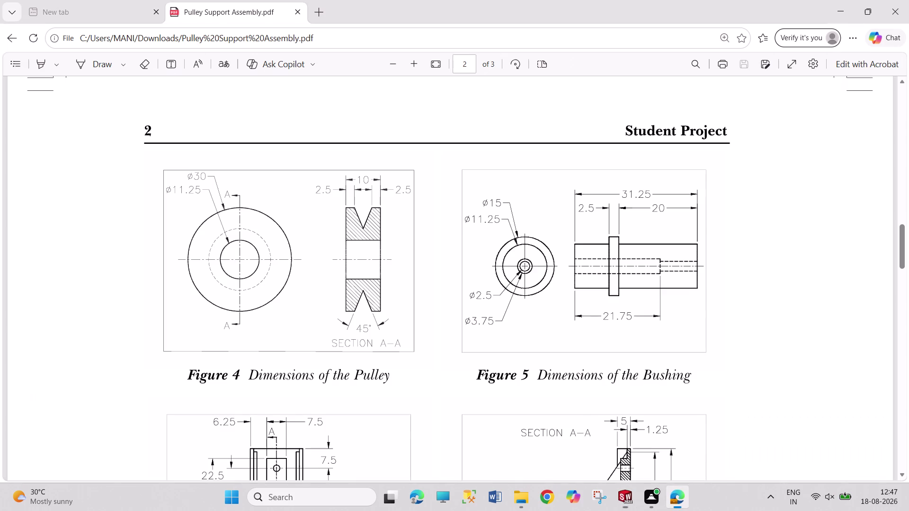
Scroll the reference PDF to the washer, nut and cap screw dimension figure.
scroll(down, 3)
scroll(up, 3)
scroll(down, 3)
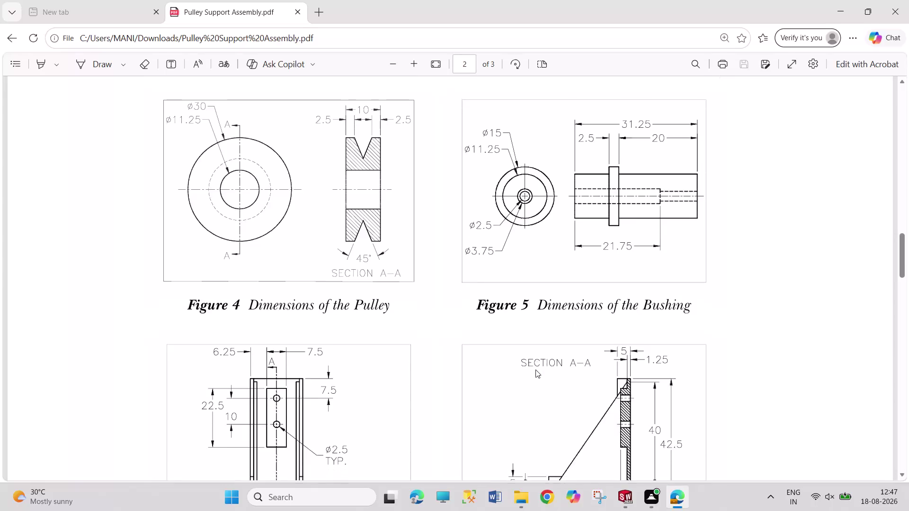
scroll(down, 3)
scroll(up, 3)
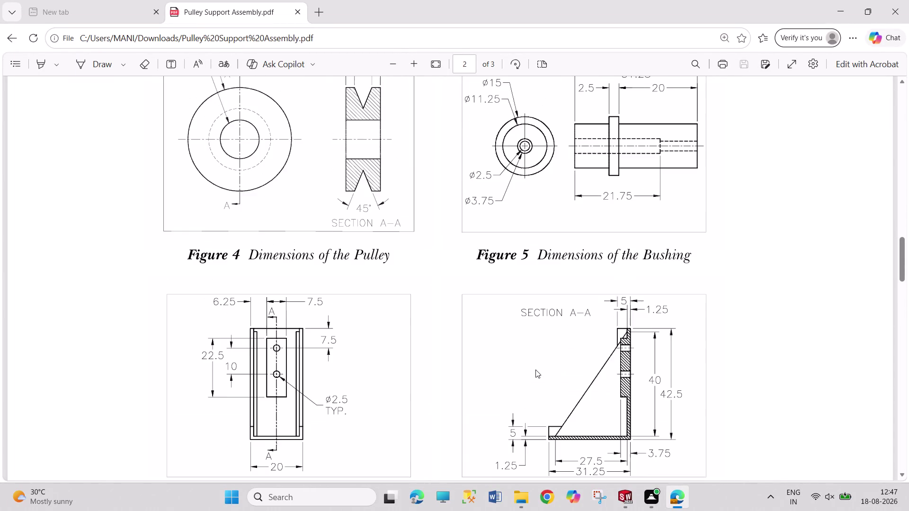
scroll(down, 3)
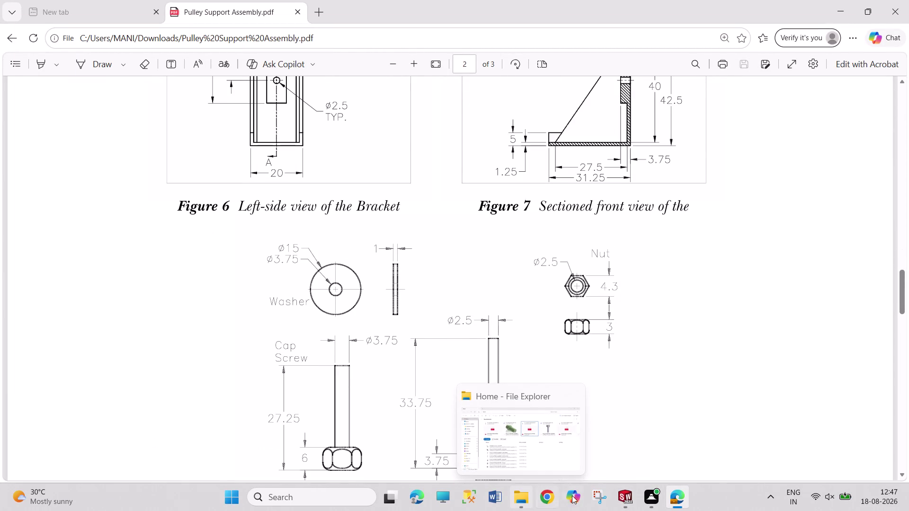
click(628, 499)
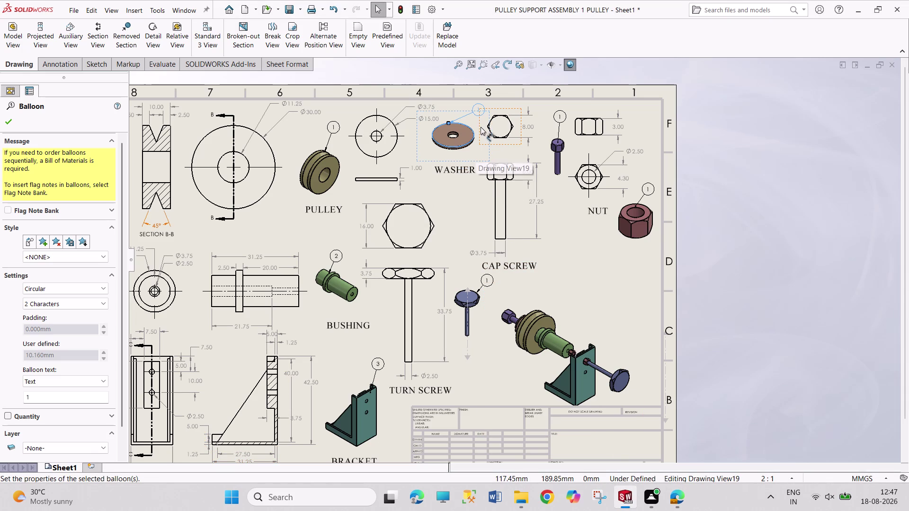
Set the washer balloon text to 4 and the cap screw balloon to 5.
click(478, 112)
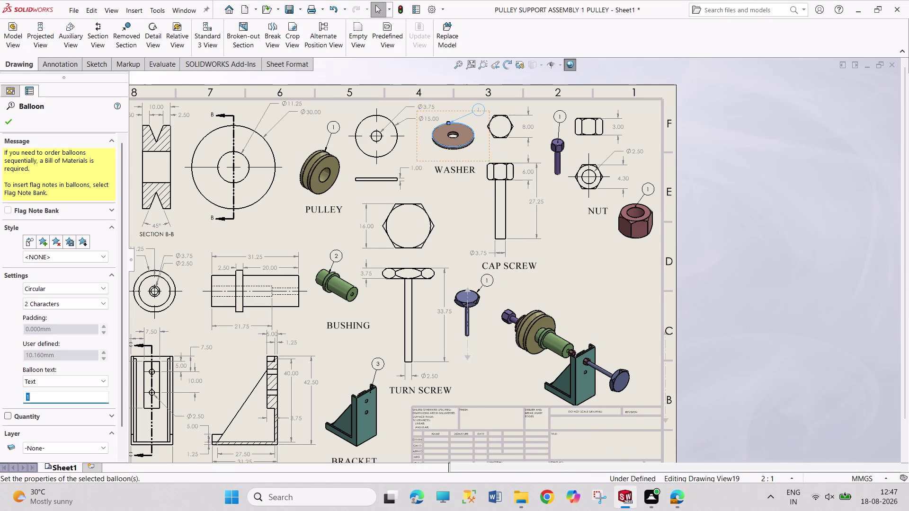
key(4)
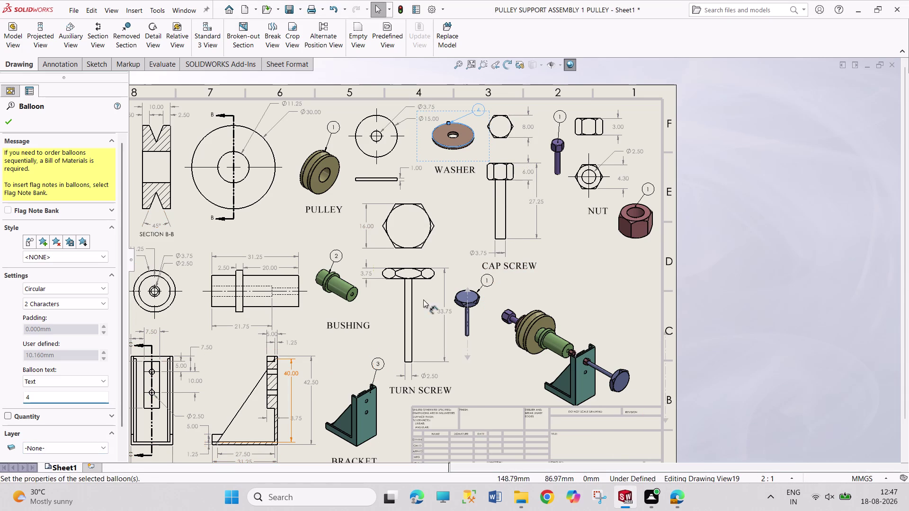
click(560, 117)
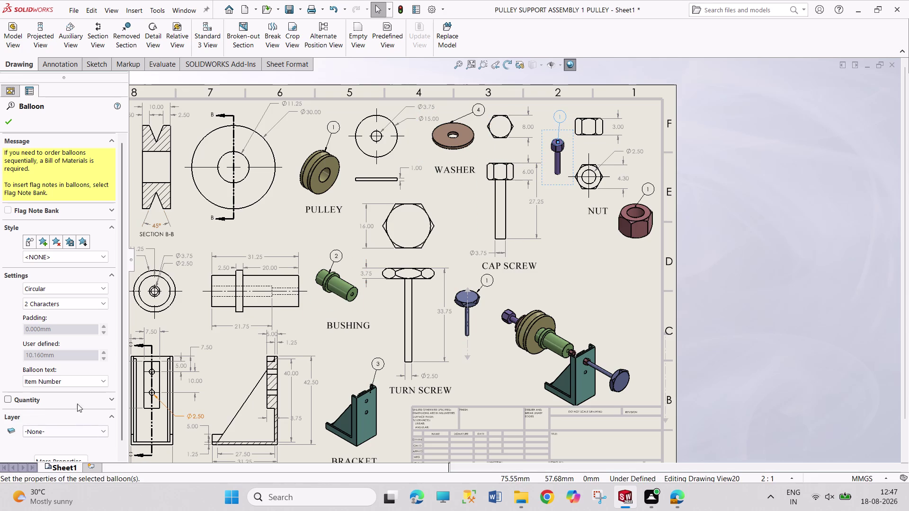
click(80, 382)
click(79, 391)
key(5)
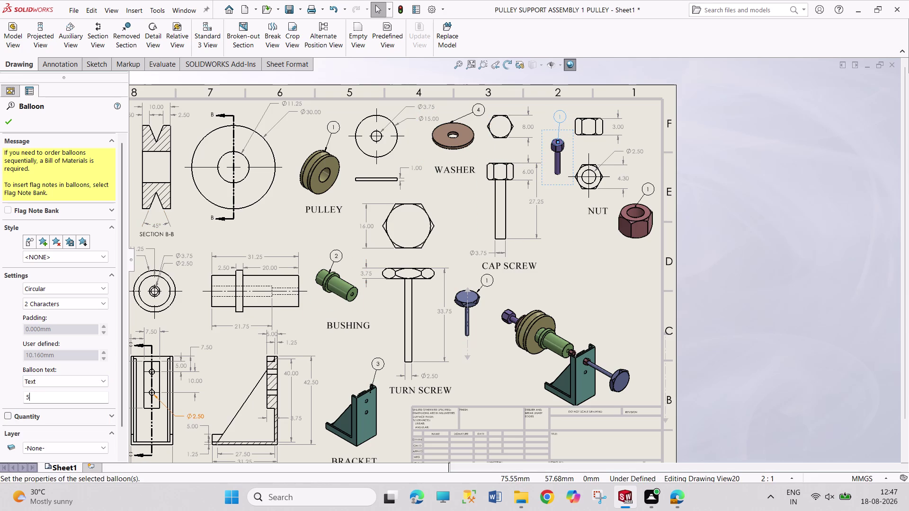
Set the nut balloon text to 6 and the turn screw balloon to 7.
click(649, 188)
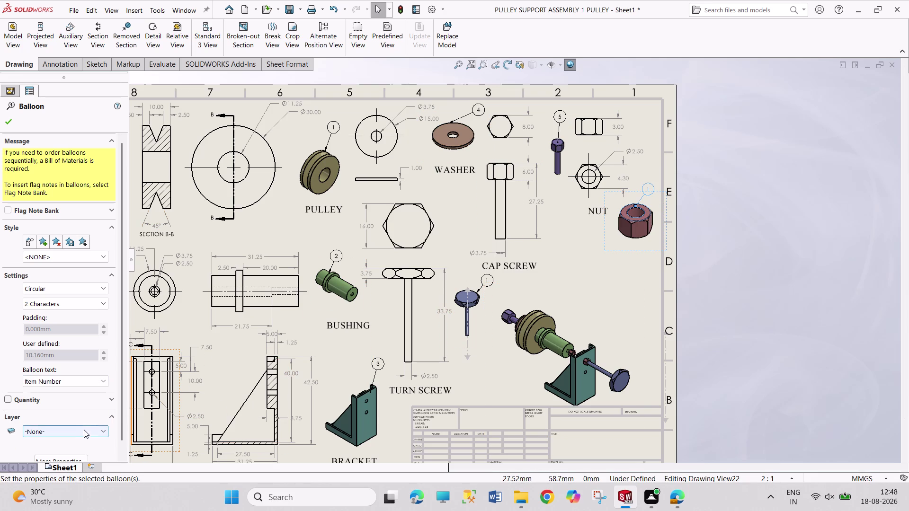
click(89, 383)
click(85, 393)
key(6)
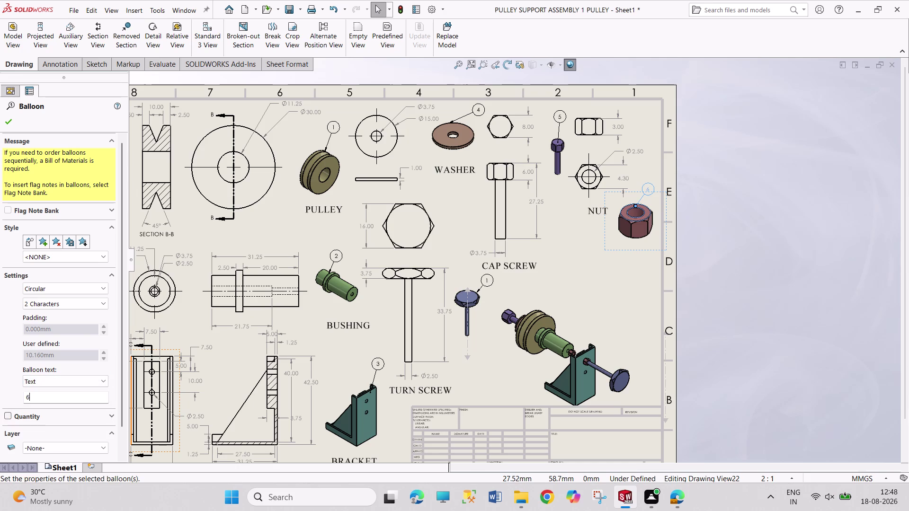
click(486, 282)
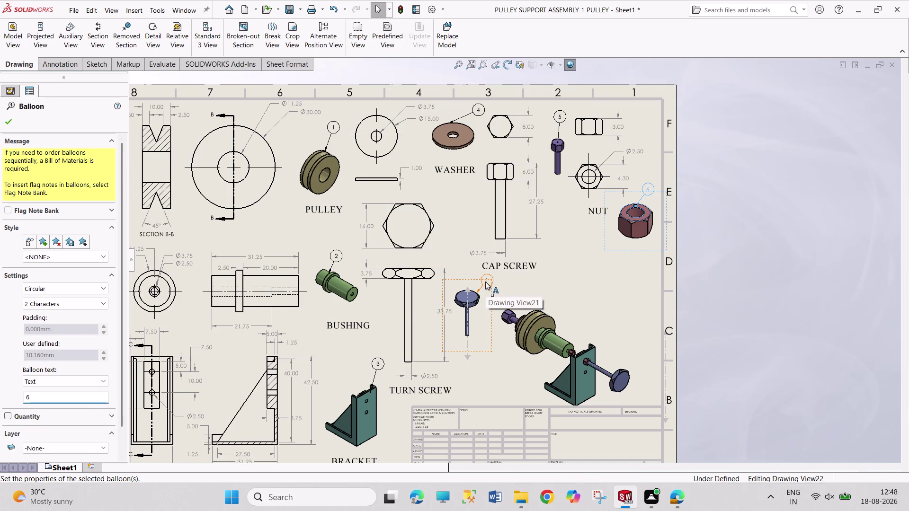
click(87, 380)
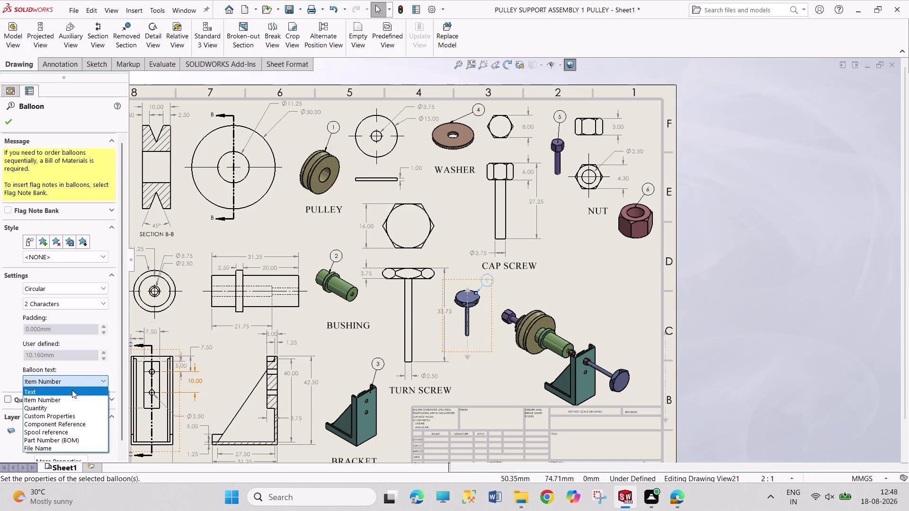
click(72, 391)
key(7)
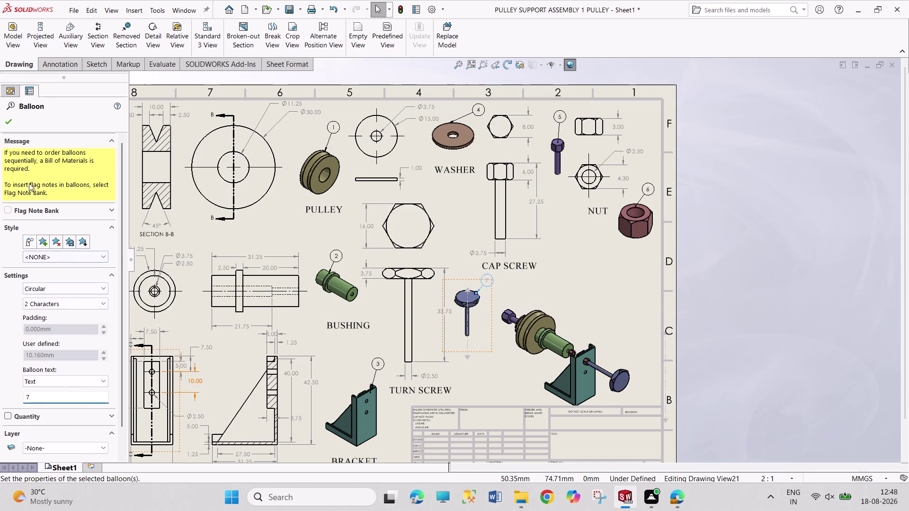
Close the Balloon PropertyManager and clear the selection.
click(6, 124)
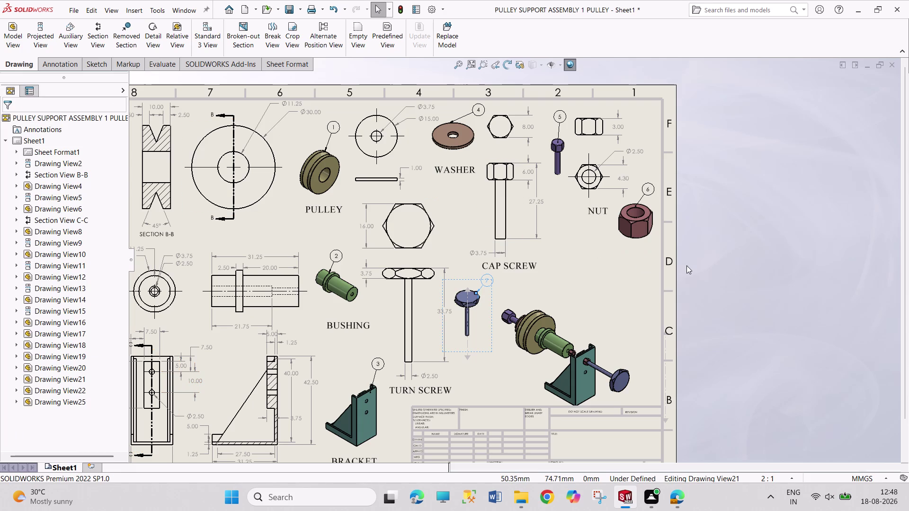
key(Escape)
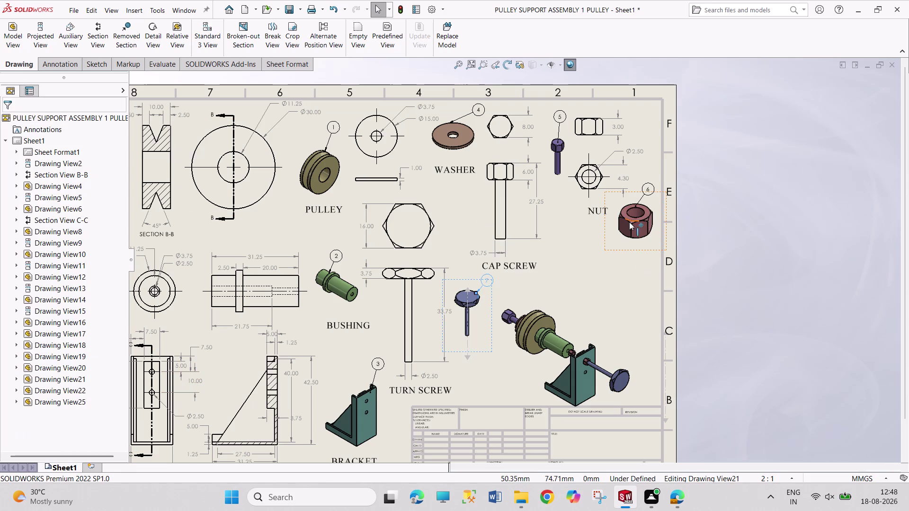
key(Escape)
key(Escape)
key(Escape)
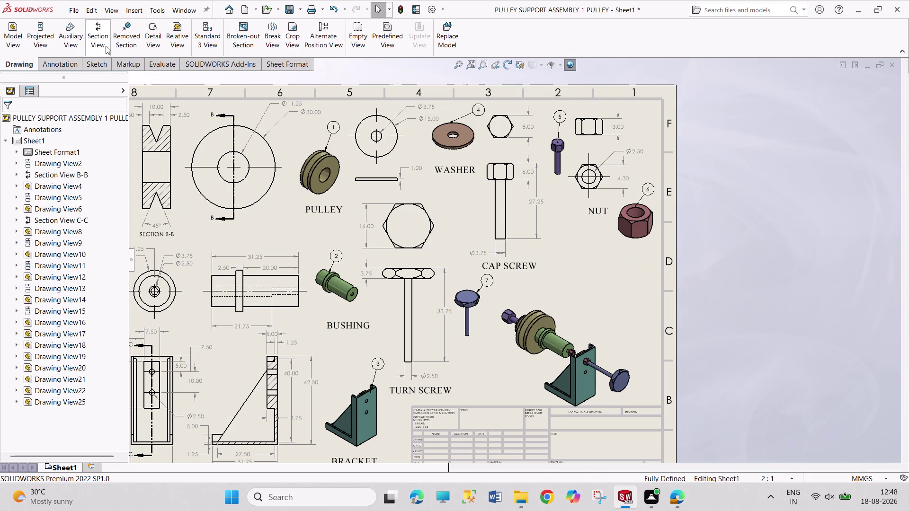
click(60, 60)
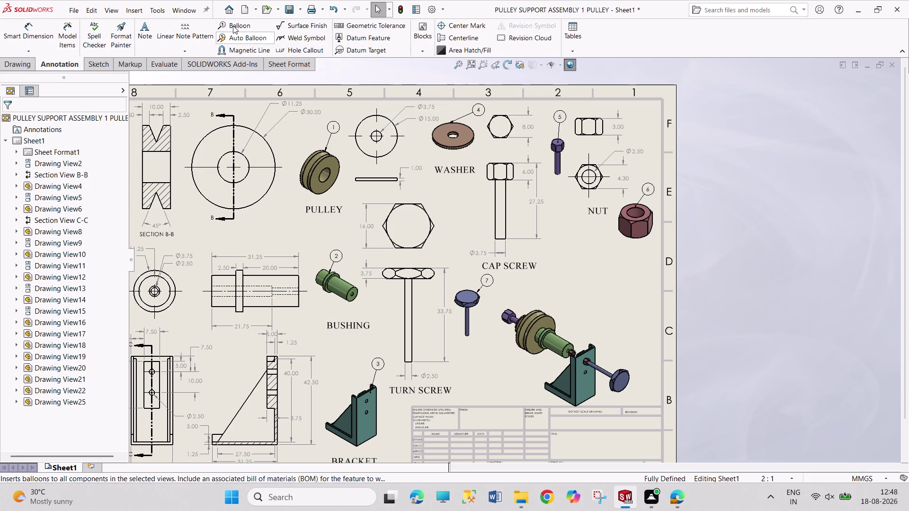
Place a first balloon on the assembly view with custom Text set to 1.
click(232, 26)
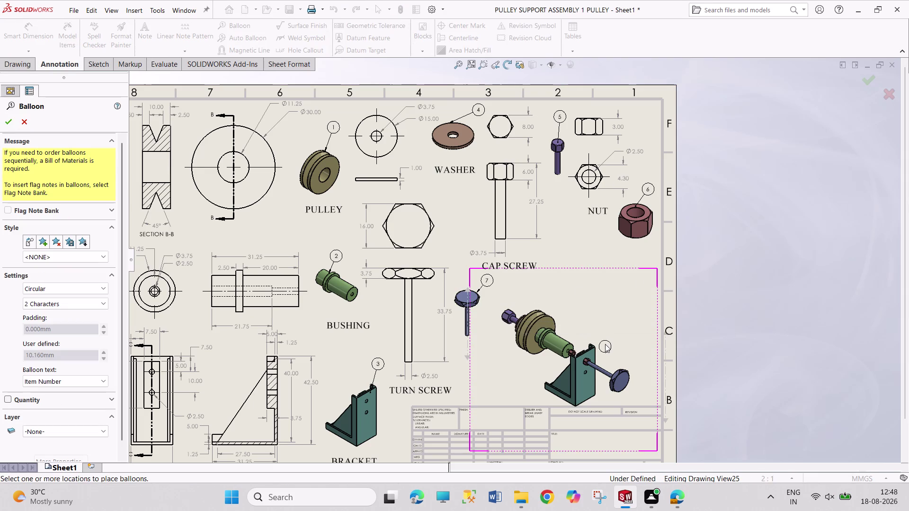
click(551, 317)
click(564, 303)
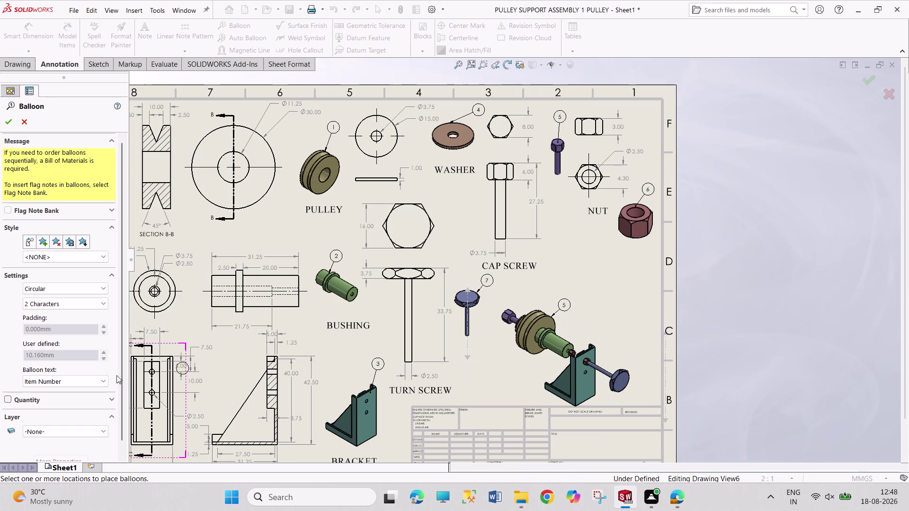
click(96, 379)
click(71, 392)
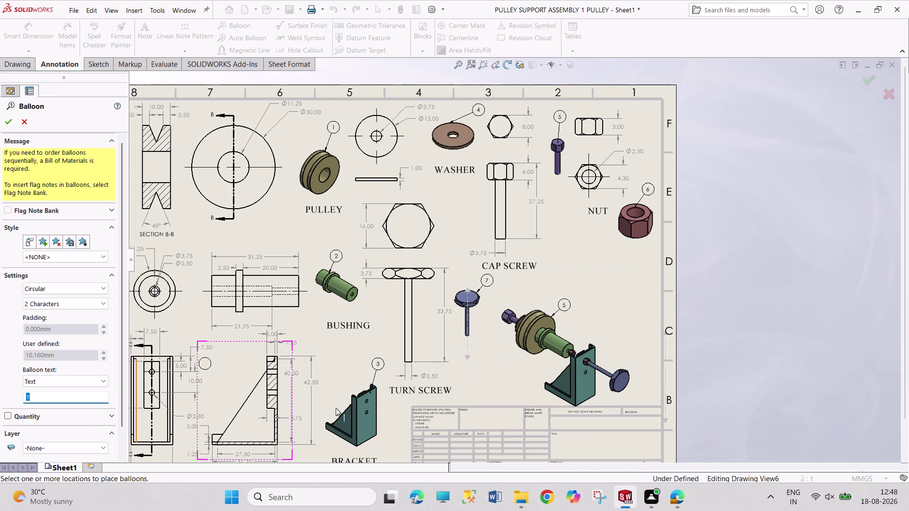
click(564, 340)
click(580, 315)
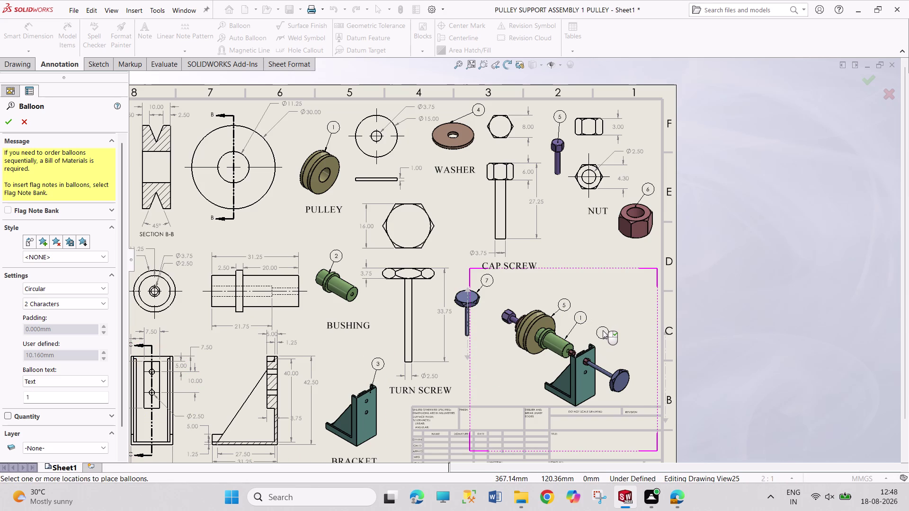
Attach balloons to the shaft, another assembled part and the nut.
drag(591, 347, 610, 328)
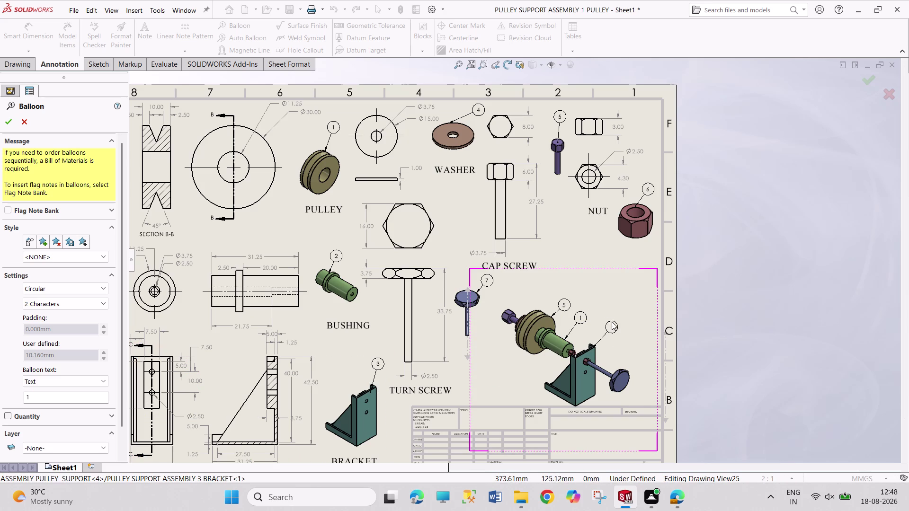
click(609, 320)
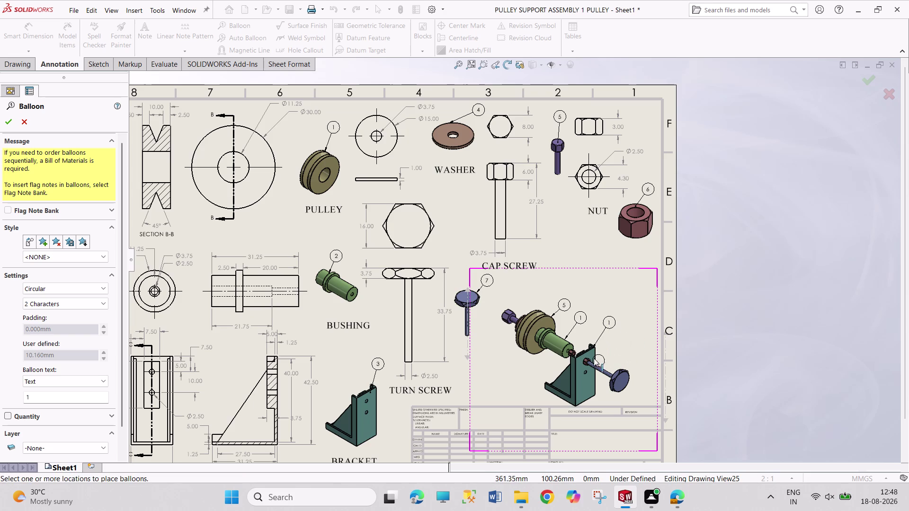
drag(588, 358, 607, 340)
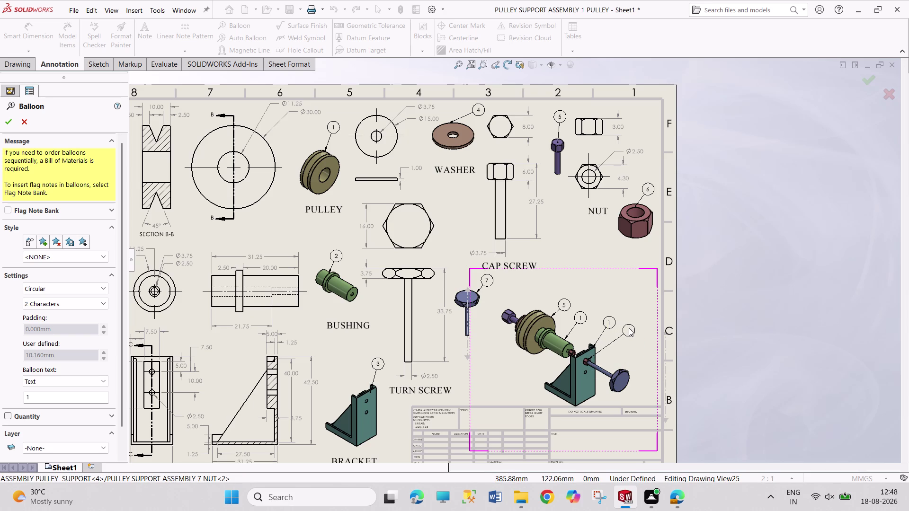
click(628, 328)
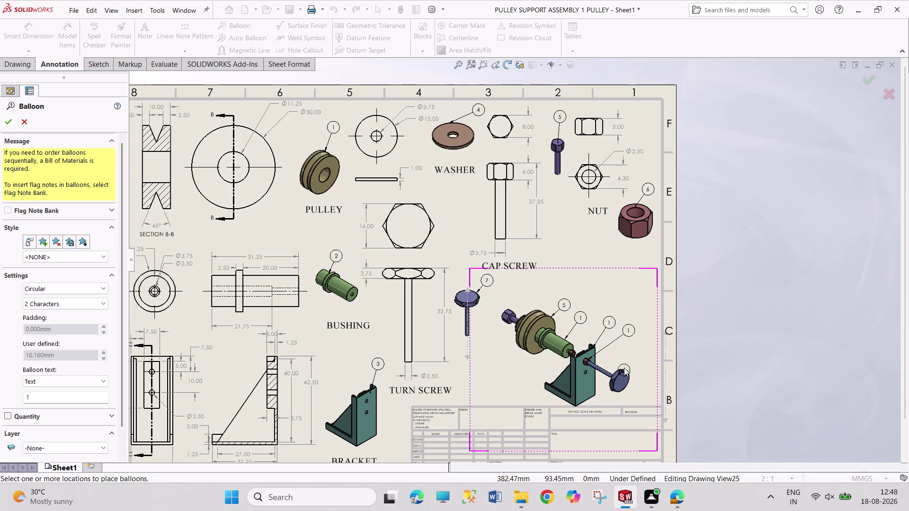
drag(620, 370, 638, 351)
click(642, 344)
scroll(down, 3)
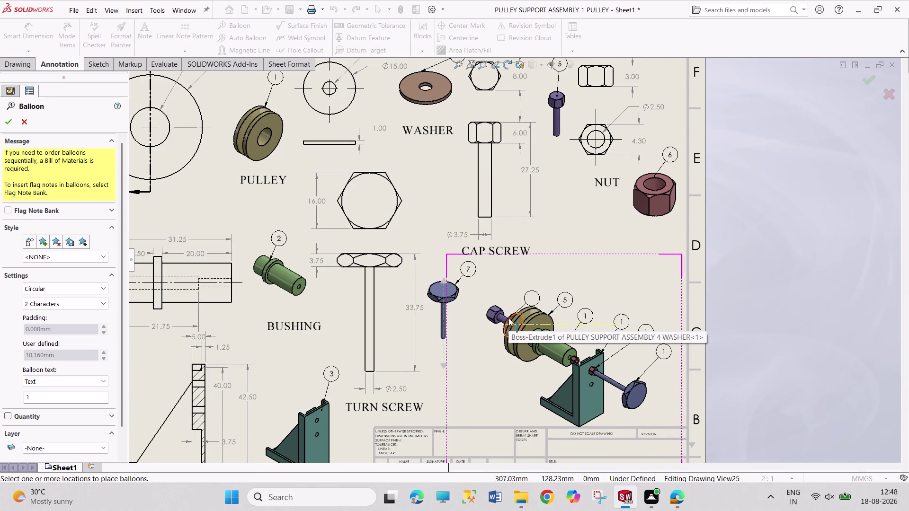
Attach balloons to the washer and cap screw head, then close the Balloon tool.
drag(509, 318, 533, 294)
click(534, 280)
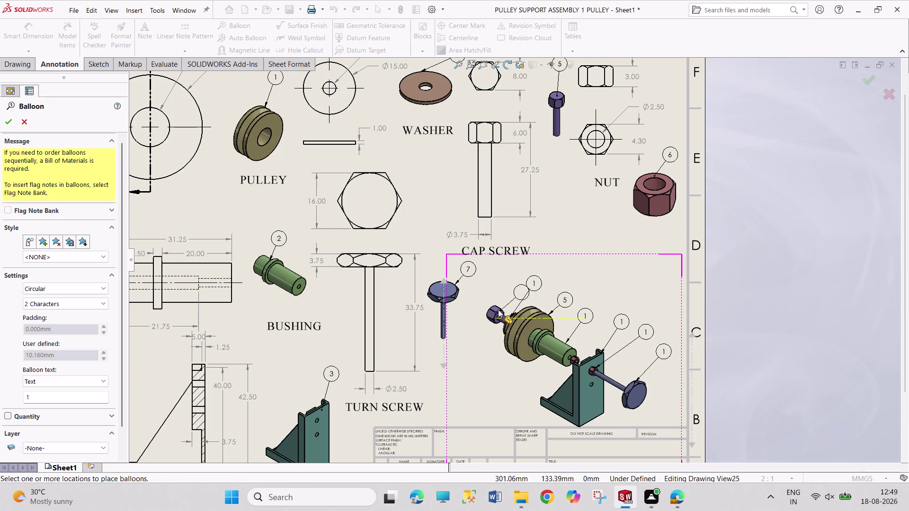
drag(498, 310, 521, 288)
click(513, 269)
key(Escape)
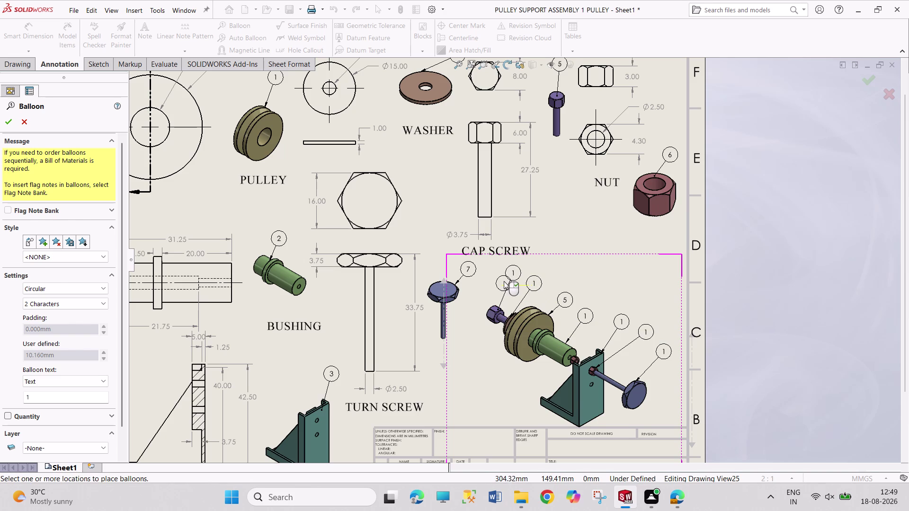
key(Escape)
key(Escape)
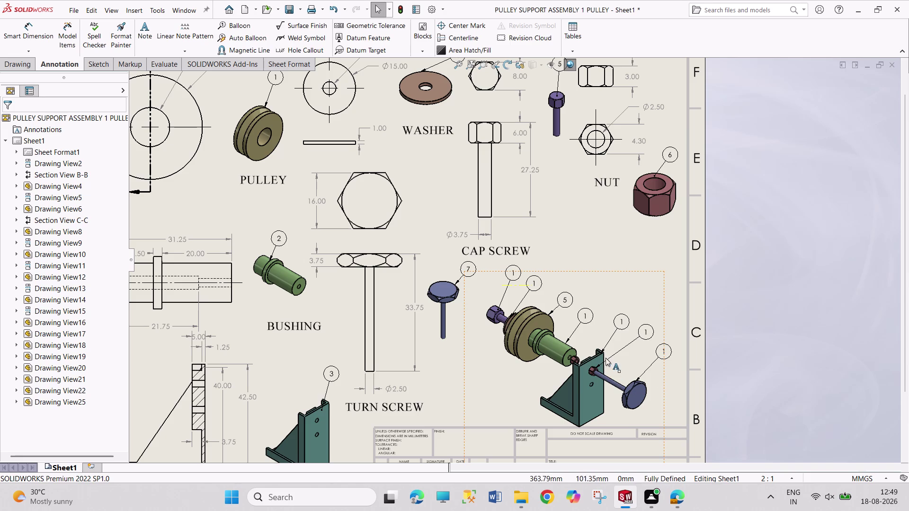
Switch the first assembly balloon to custom Text and number it 1.
scroll(up, 3)
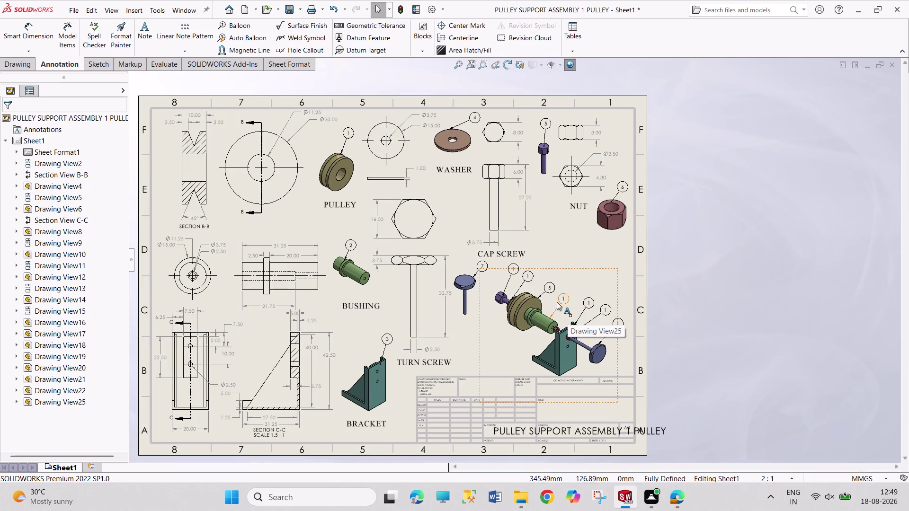
click(548, 288)
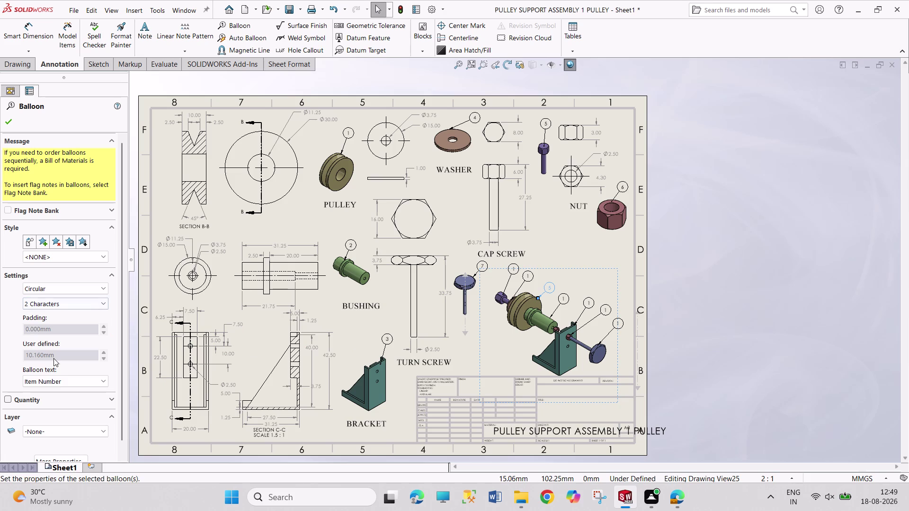
click(57, 381)
click(55, 390)
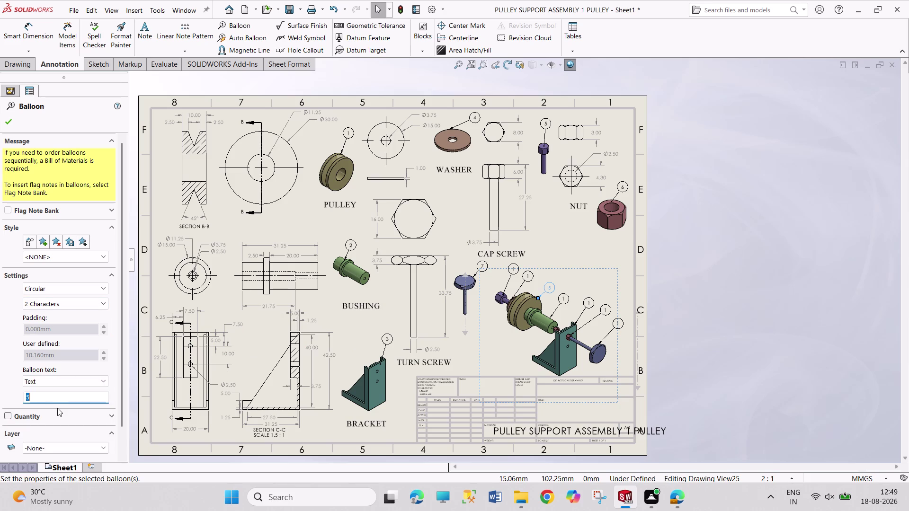
key(1)
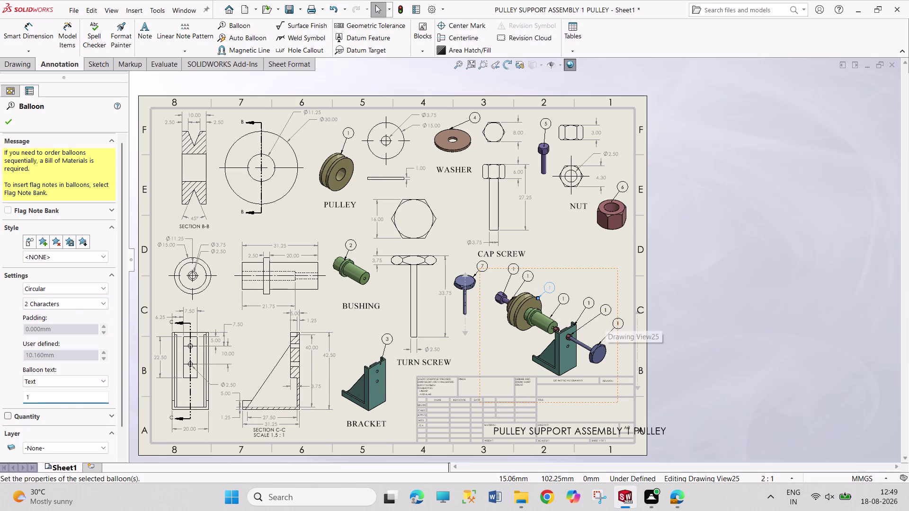
Renumber the next four balloons as 2, 3, 4 and 5.
click(564, 298)
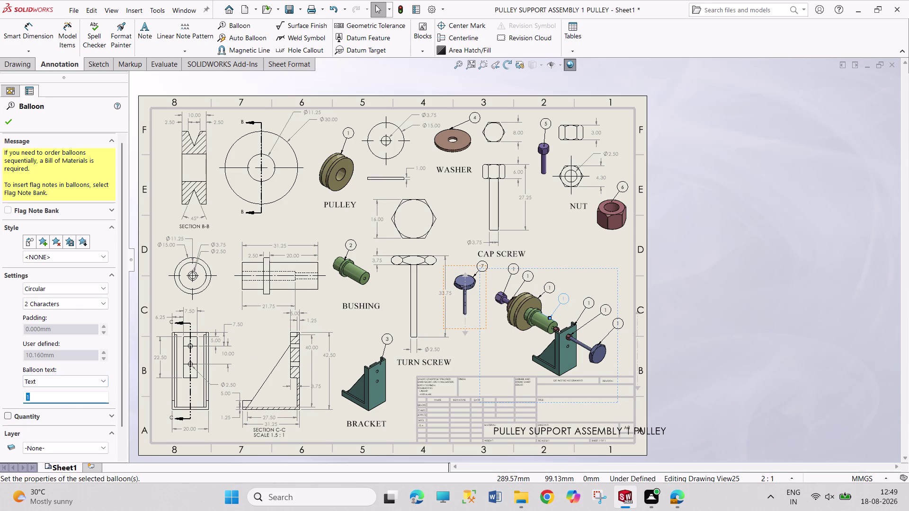
key(2)
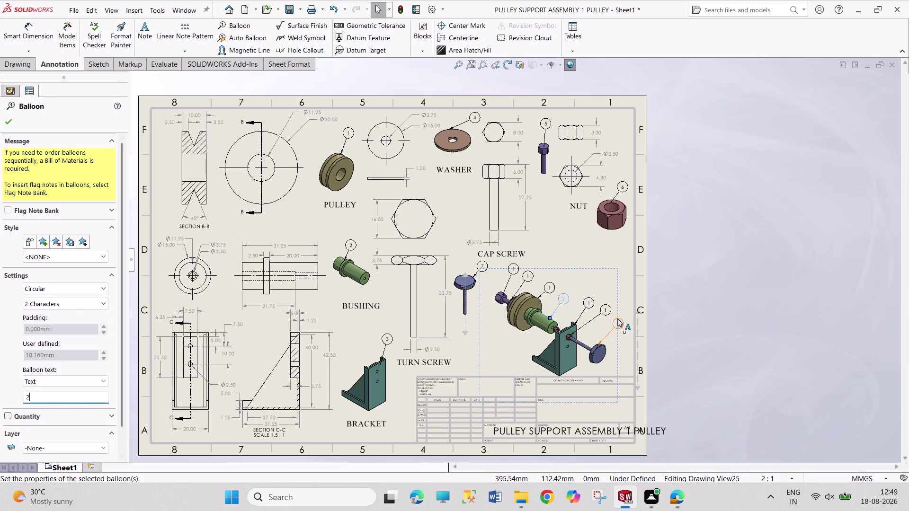
click(587, 303)
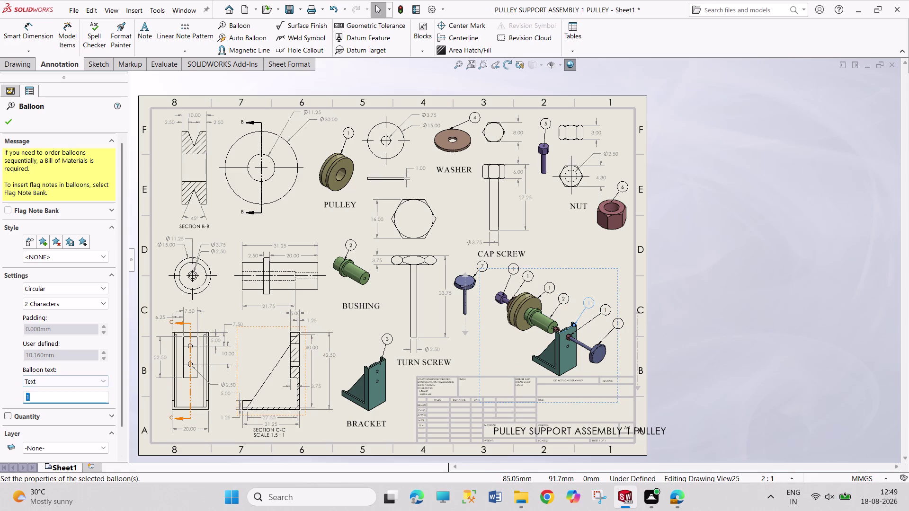
key(3)
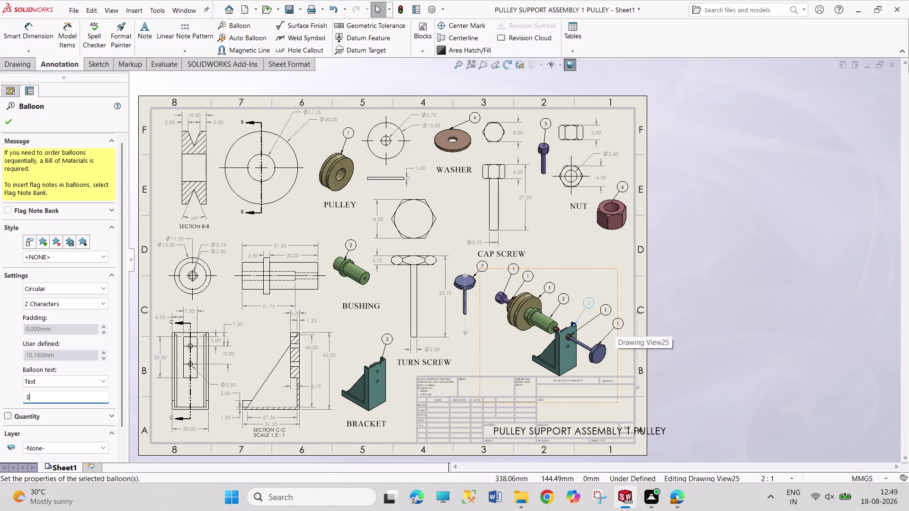
click(527, 276)
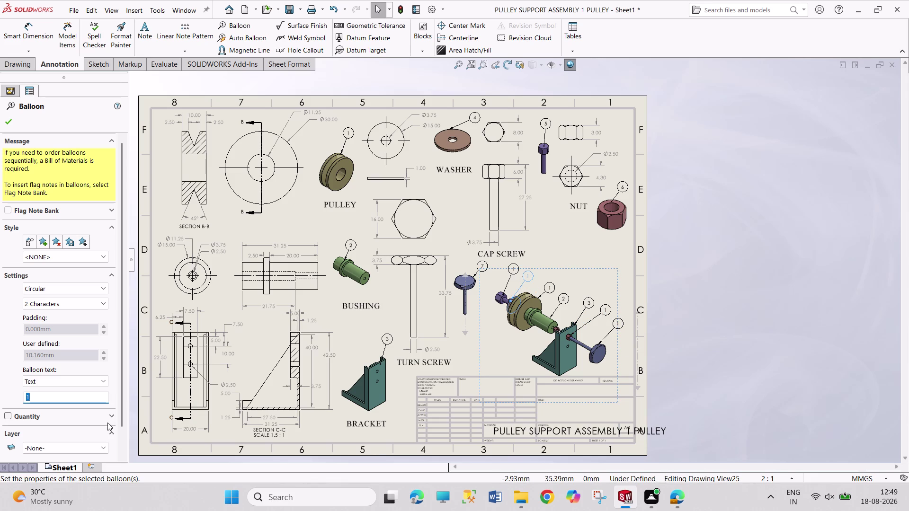
key(4)
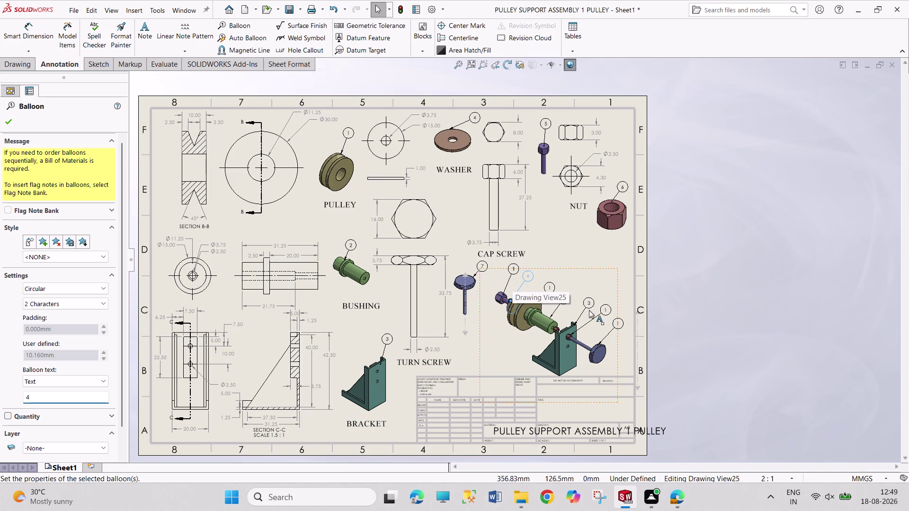
click(513, 269)
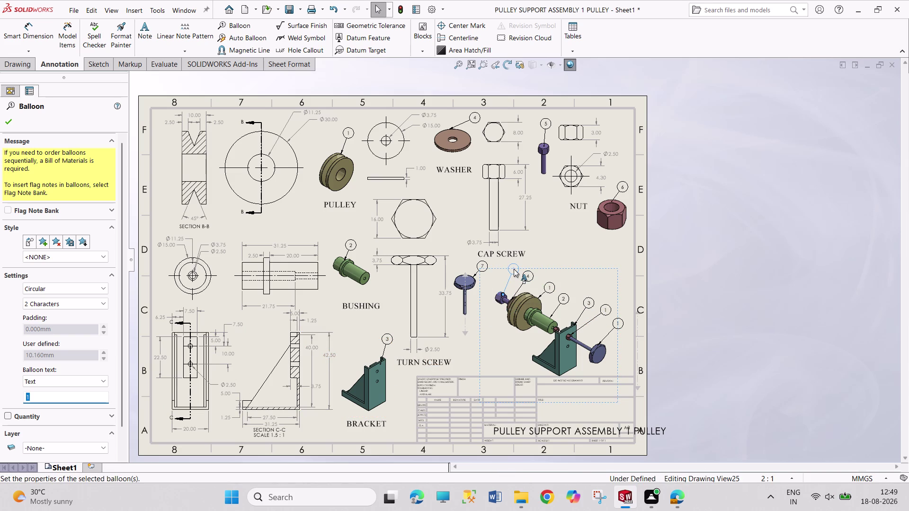
key(5)
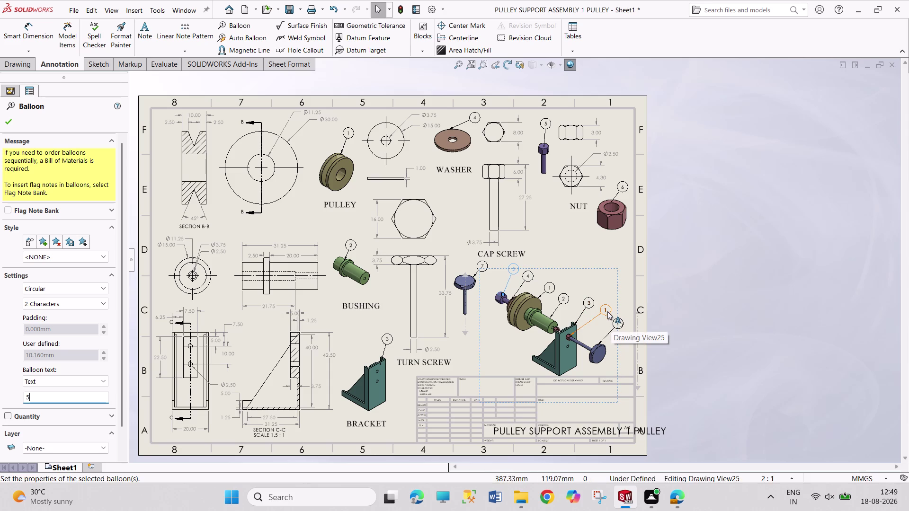
Number the last two balloons 6 and 7 and finish balloon editing.
click(607, 312)
key(6)
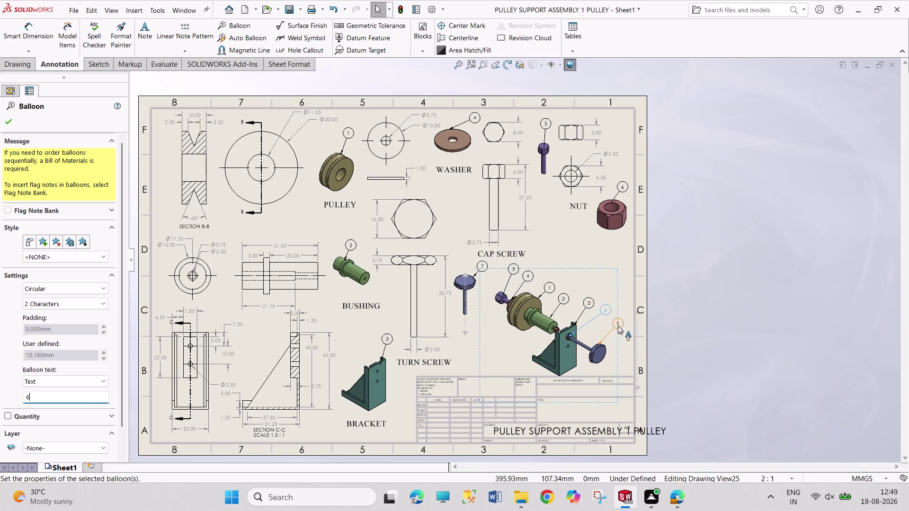
click(618, 326)
key(7)
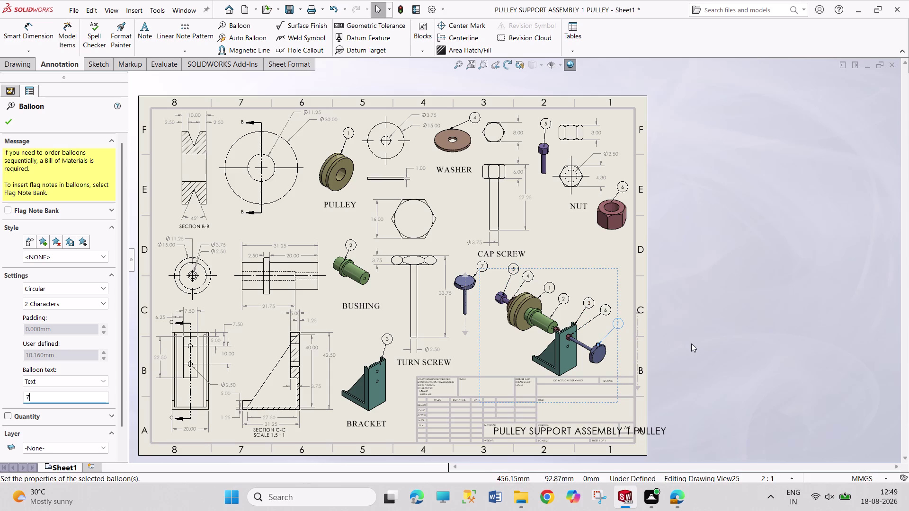
key(Escape)
key(Escape)
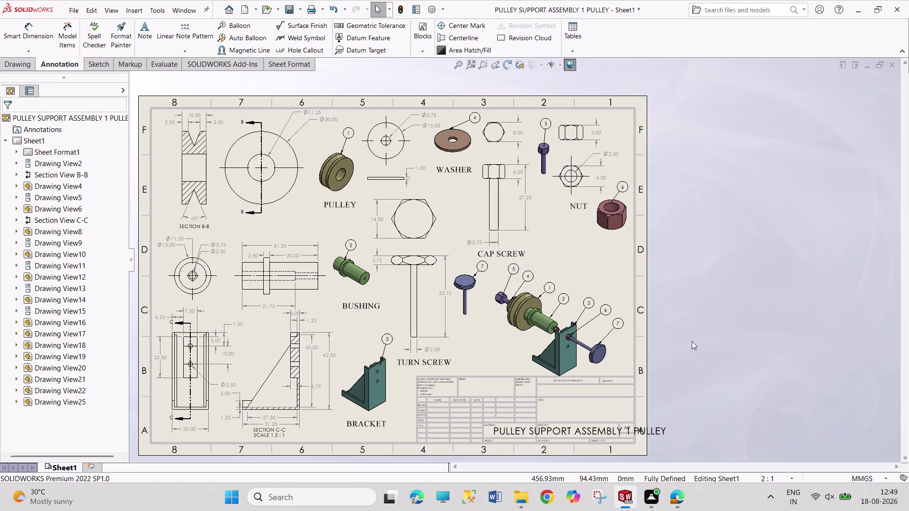
key(Escape)
key(Escape)
Place a new note beside the exploded view and set its font size to 20.
click(134, 39)
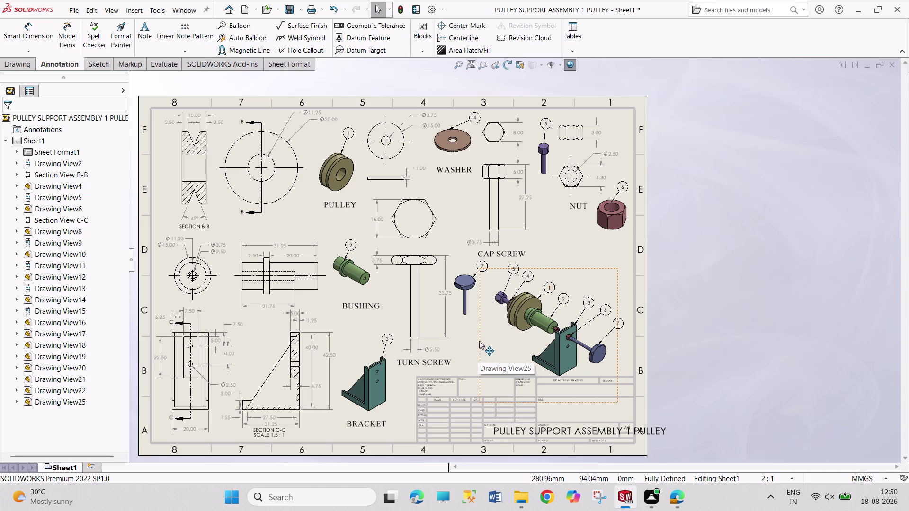
click(146, 31)
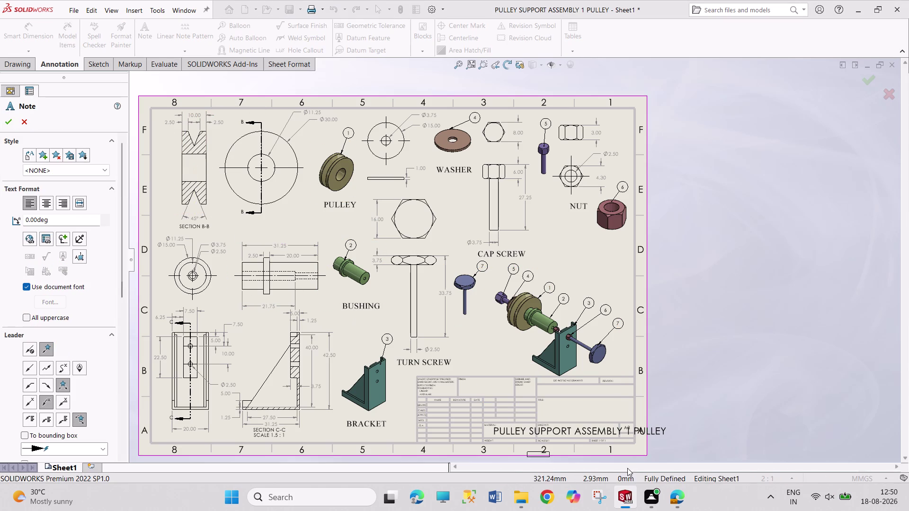
click(572, 278)
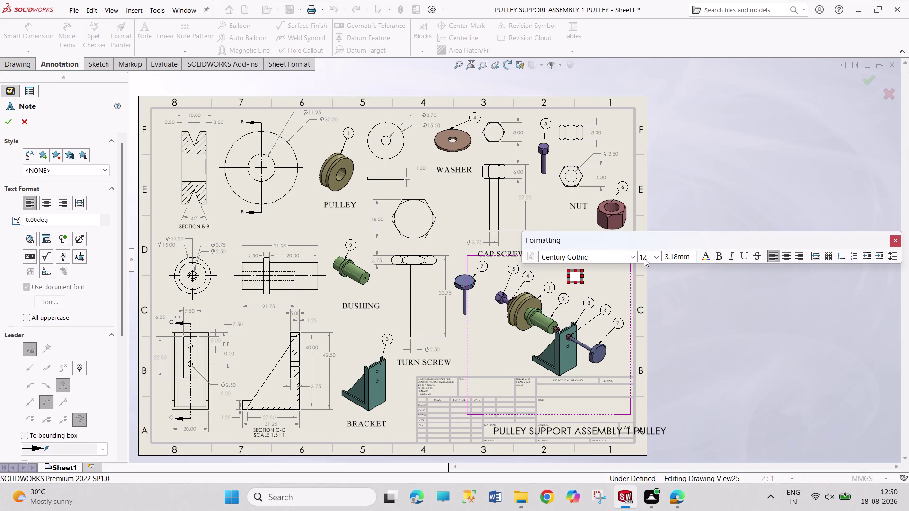
click(657, 260)
click(644, 348)
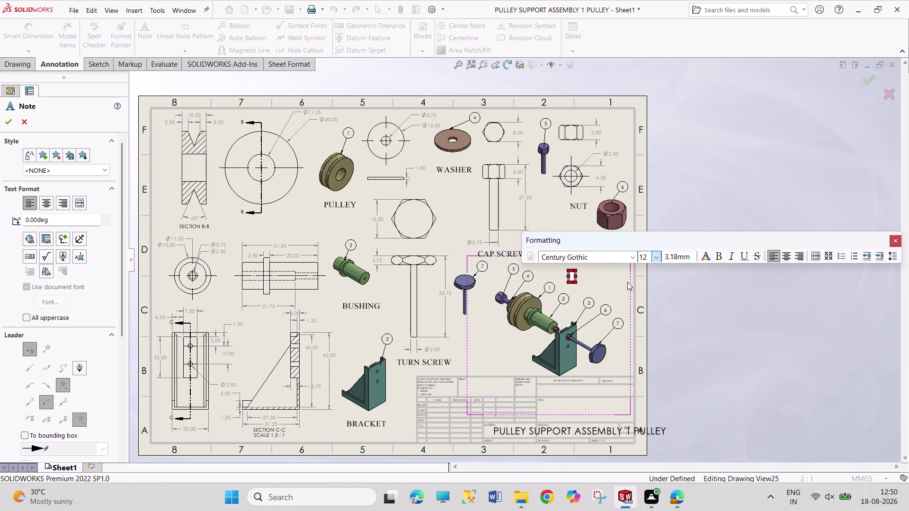
Set the note's font to Times New Roman.
click(630, 257)
scroll(down, 3)
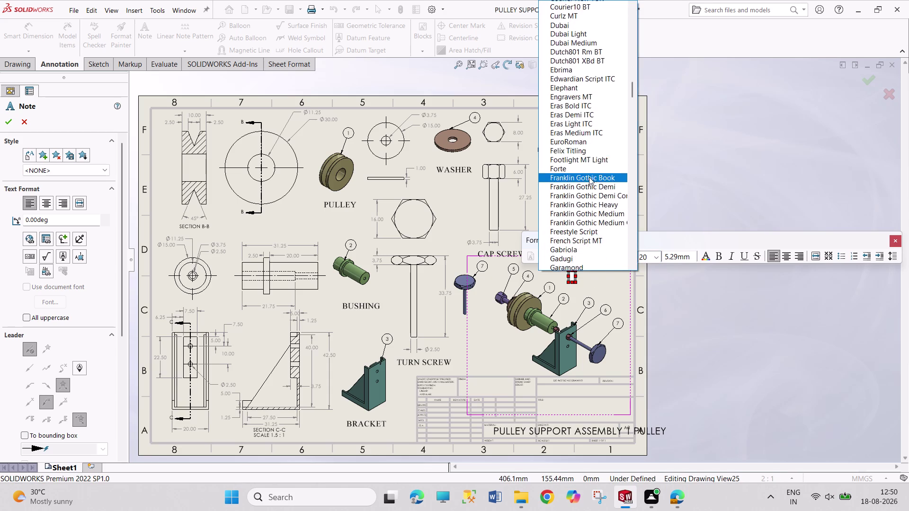
scroll(down, 3)
scroll(up, 3)
scroll(down, 3)
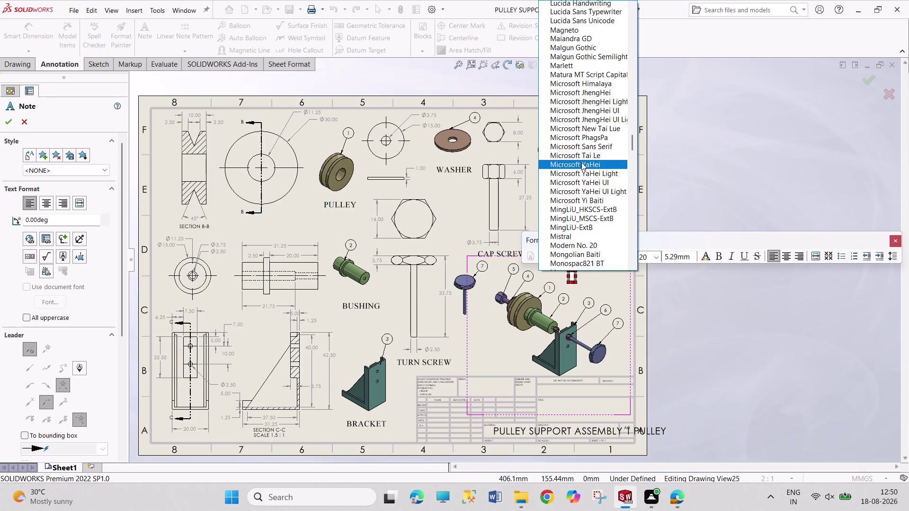
scroll(down, 3)
scroll(up, 3)
scroll(down, 3)
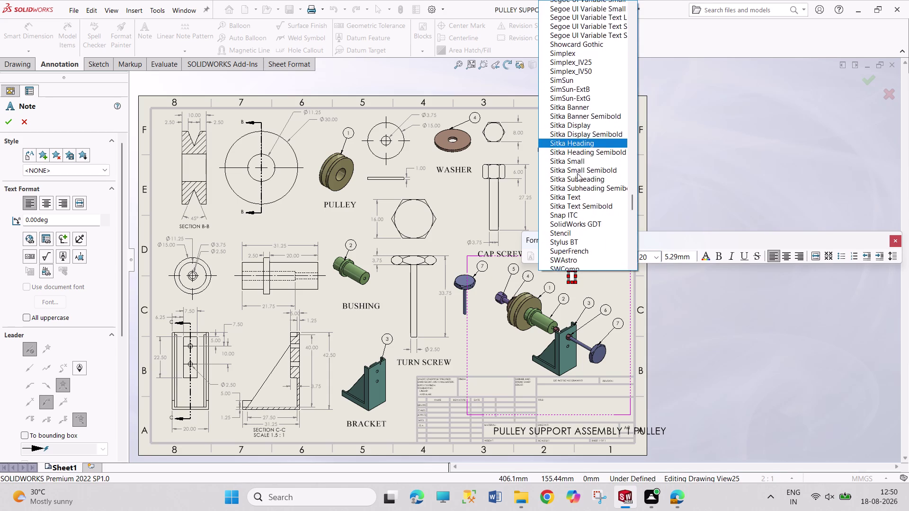
scroll(down, 3)
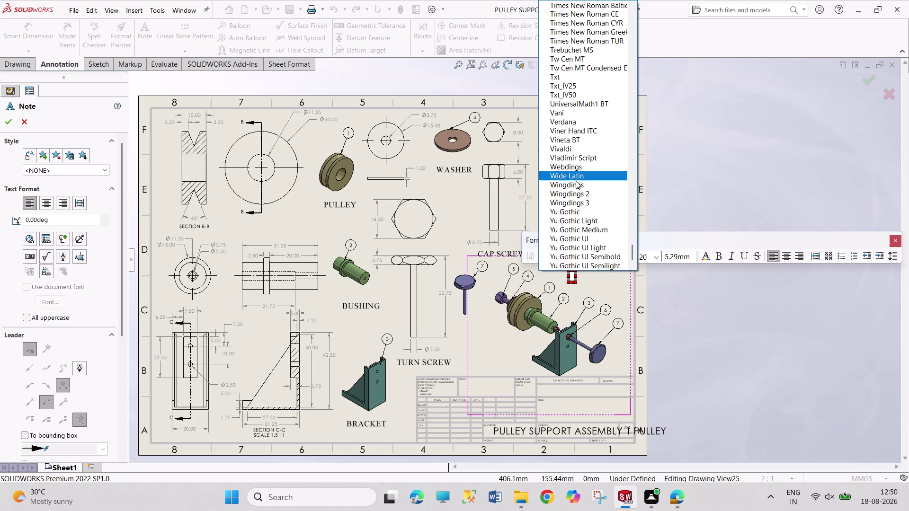
scroll(up, 3)
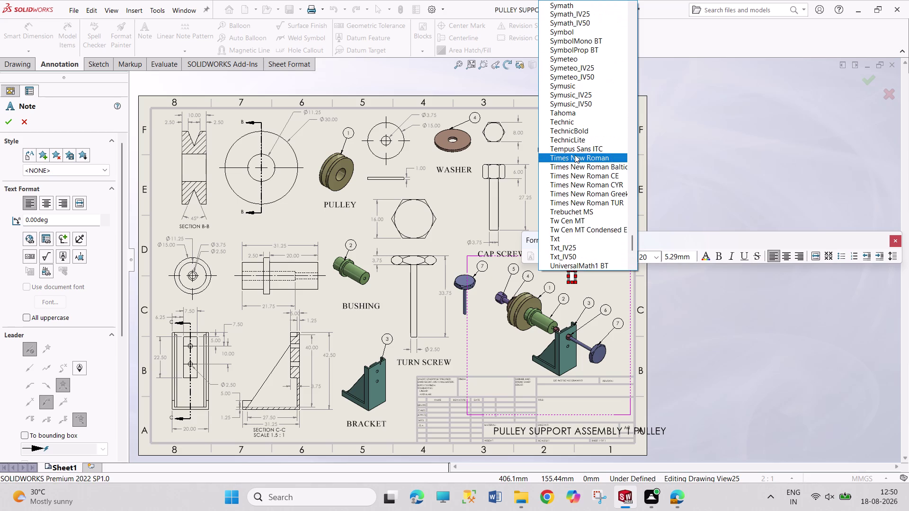
click(575, 155)
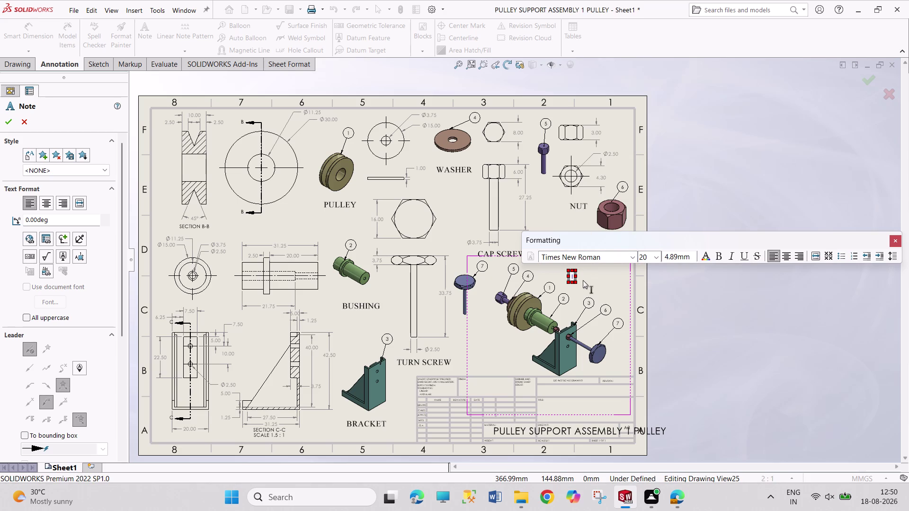
Enter the note text 'PULLEY SUPPORT ASSEMBLY' and confirm the note.
text(PU)
text(LE)
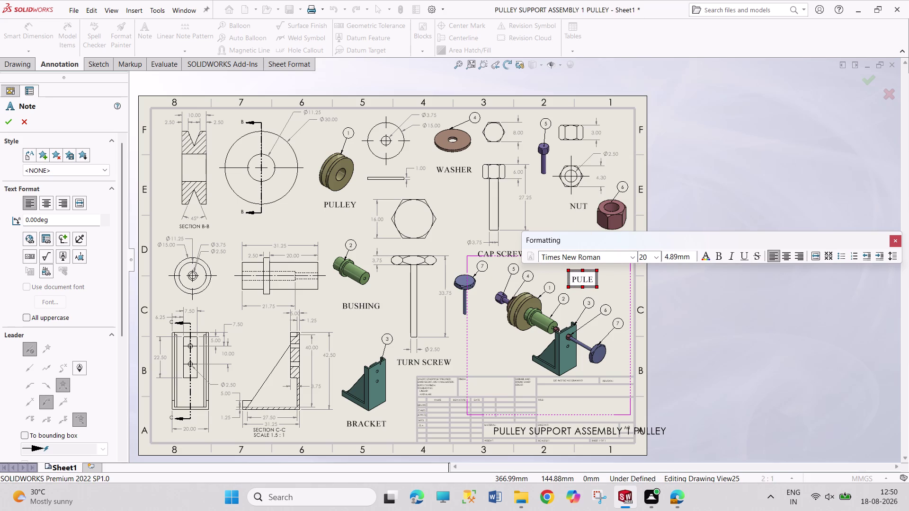
text(Y)
key(space)
text(S)
text(UPPORT)
key(space)
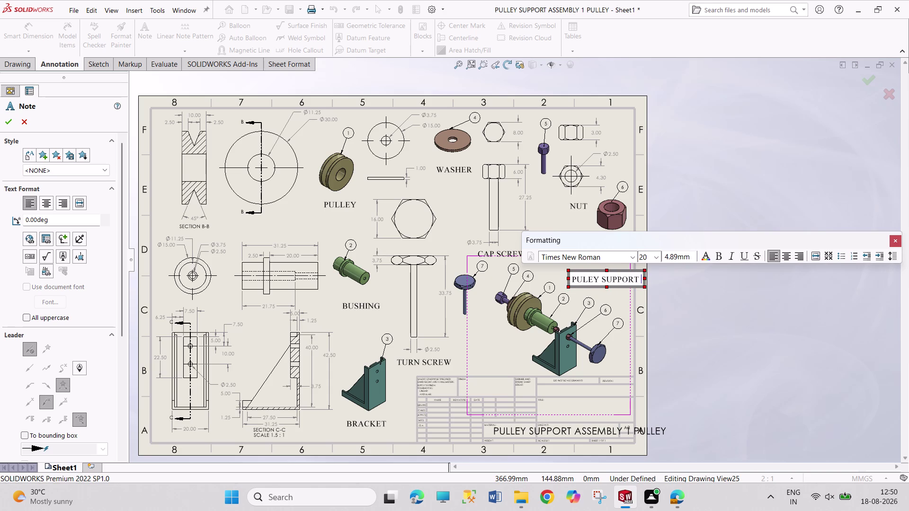
text(ASSEMB)
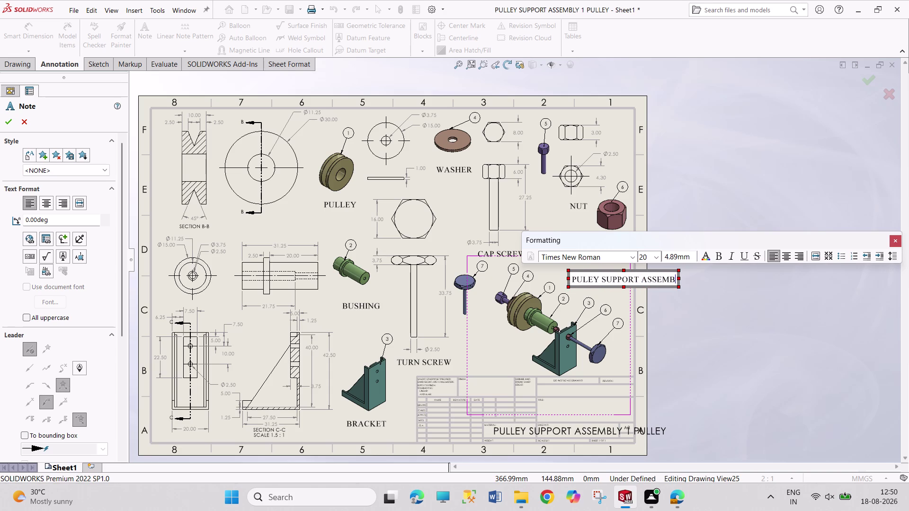
text(LY)
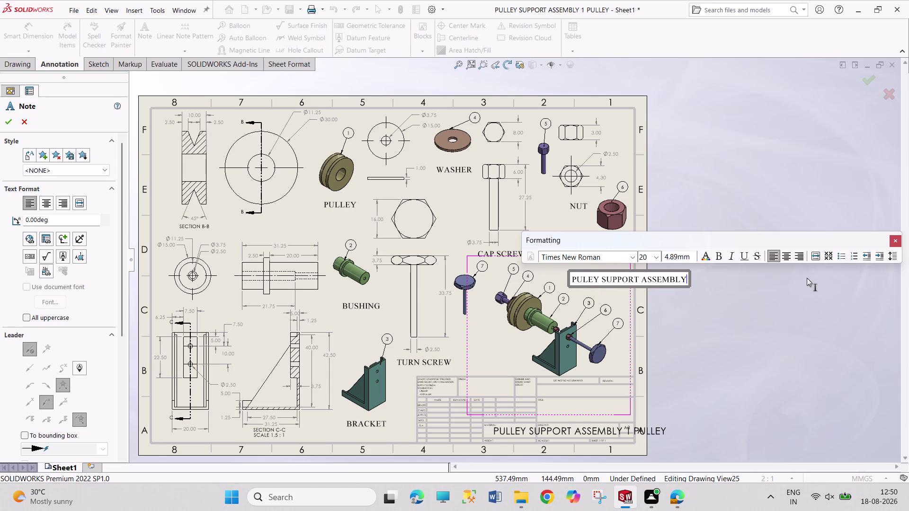
click(897, 240)
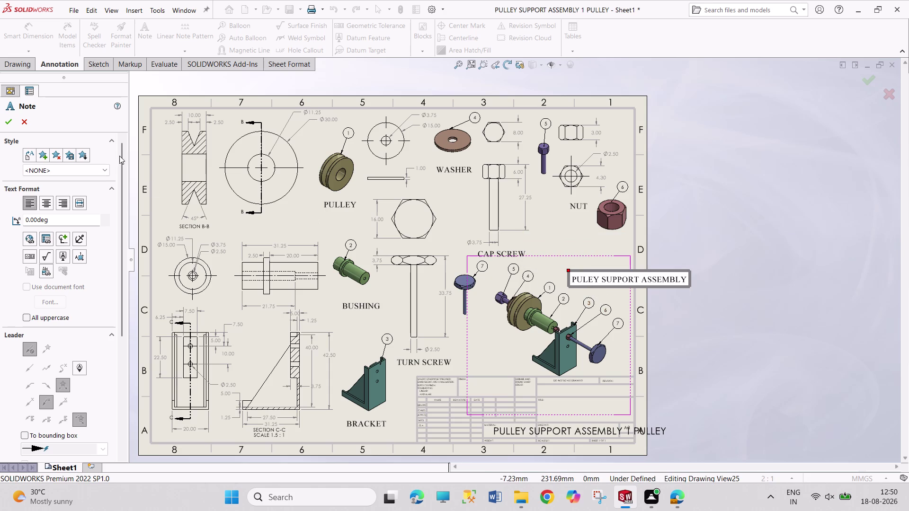
click(8, 122)
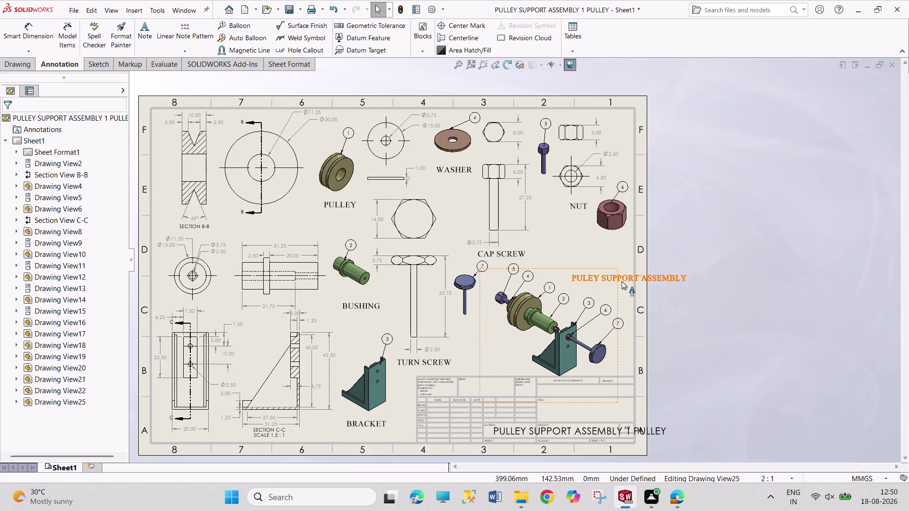
Drag the title note and Drawing View25 so the title sits just above the exploded view.
drag(621, 281, 560, 266)
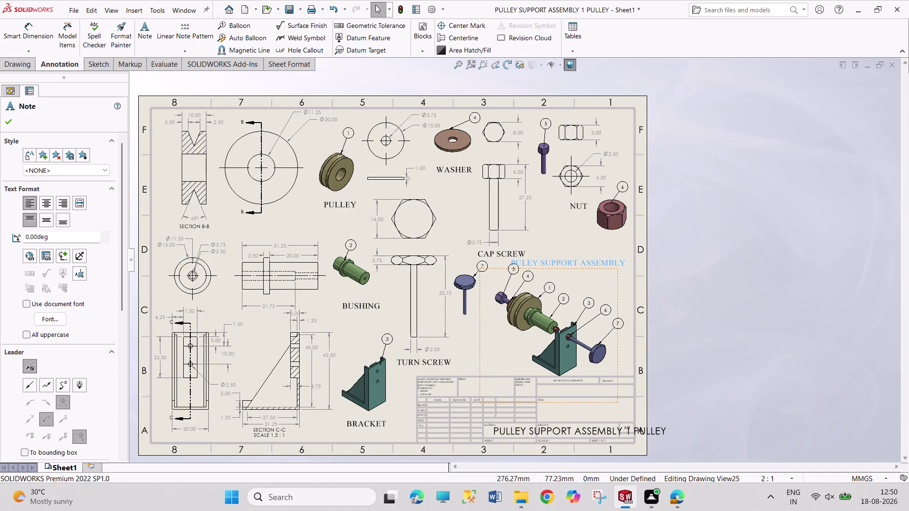
drag(482, 360, 473, 359)
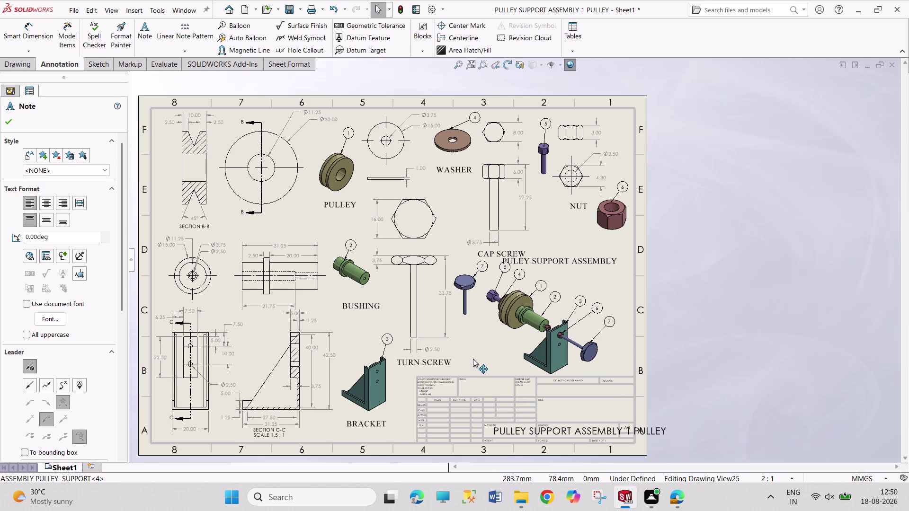
drag(473, 359, 468, 360)
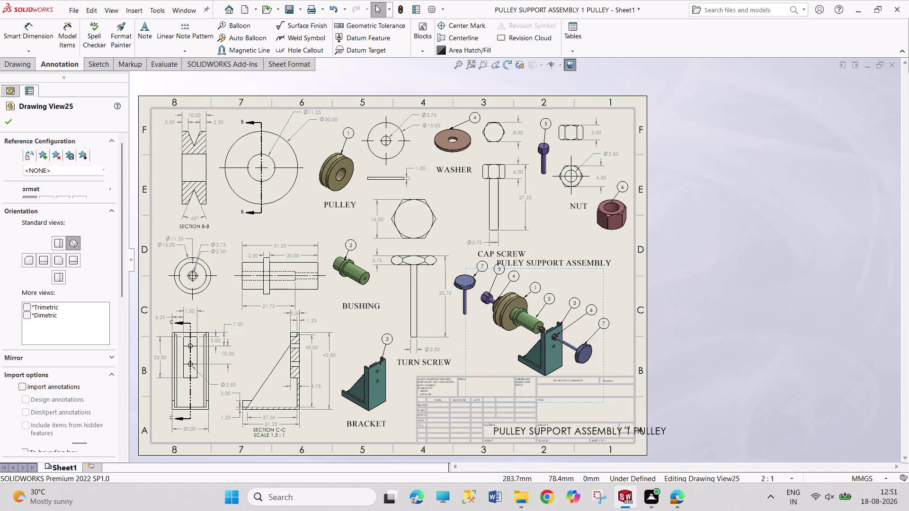
drag(569, 266, 582, 267)
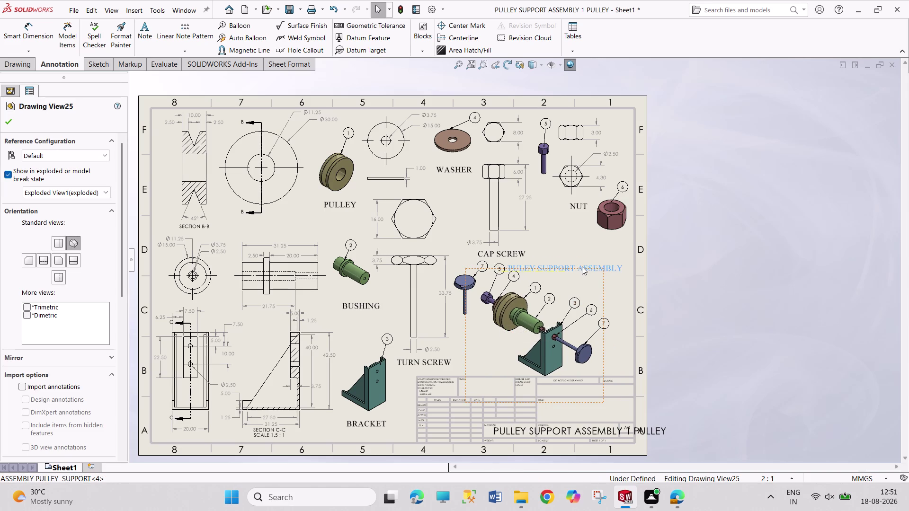
drag(582, 267, 582, 265)
click(733, 320)
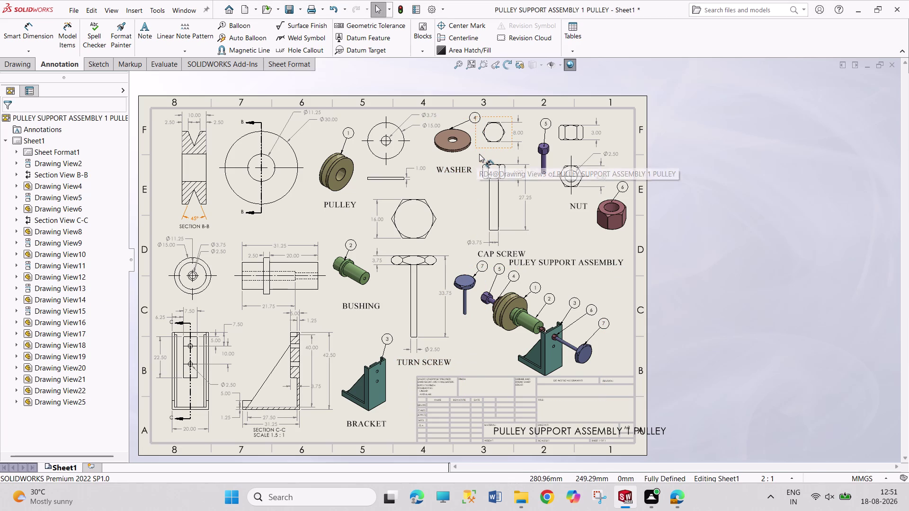
Move the washer 3D view beside its drawings with the WASHER label beneath it.
drag(483, 155, 477, 157)
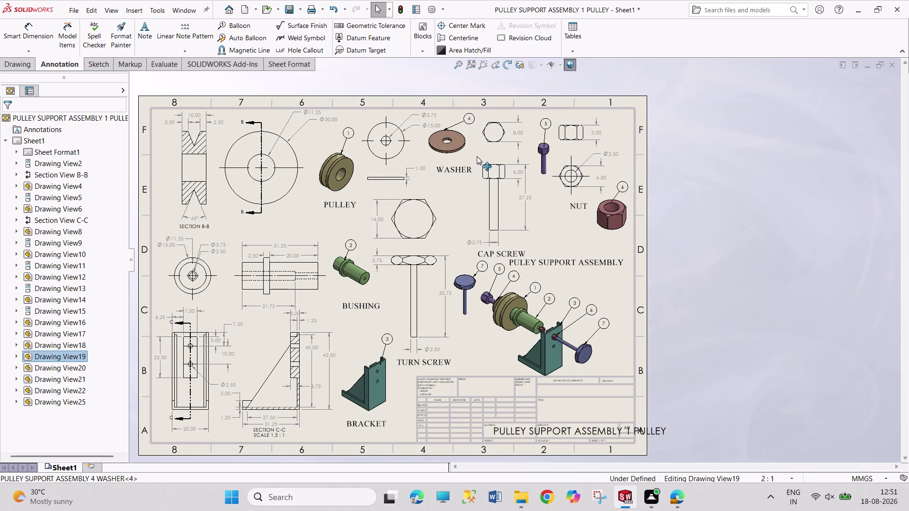
drag(477, 156, 470, 160)
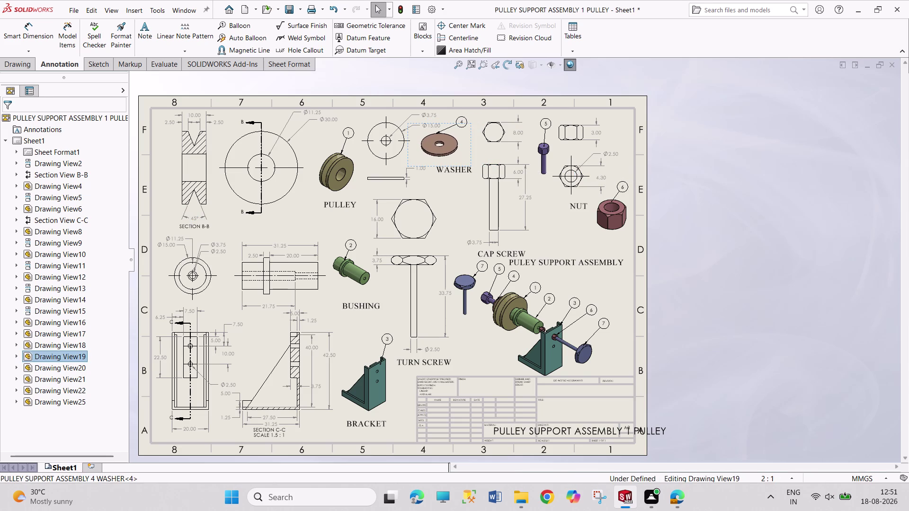
drag(450, 170, 442, 165)
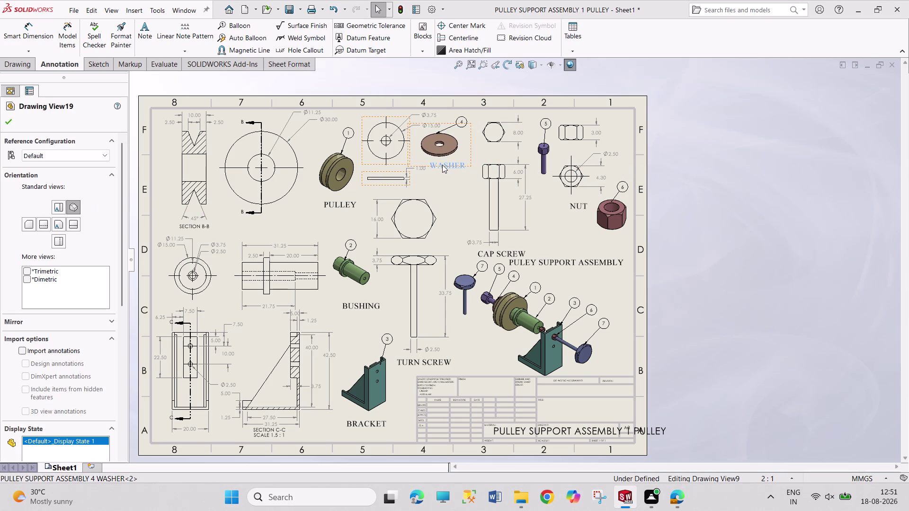
drag(442, 165, 438, 163)
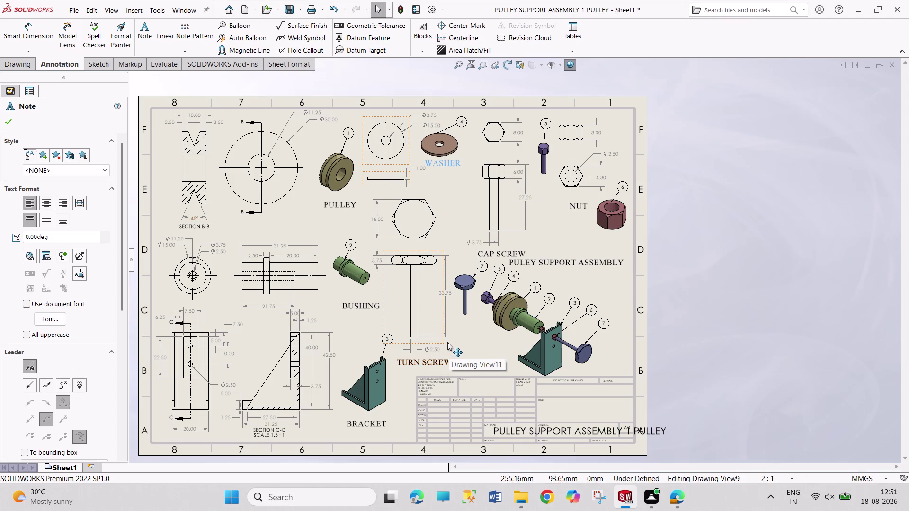
Raise the turn screw view and its TURN SCREW label.
drag(446, 341, 432, 337)
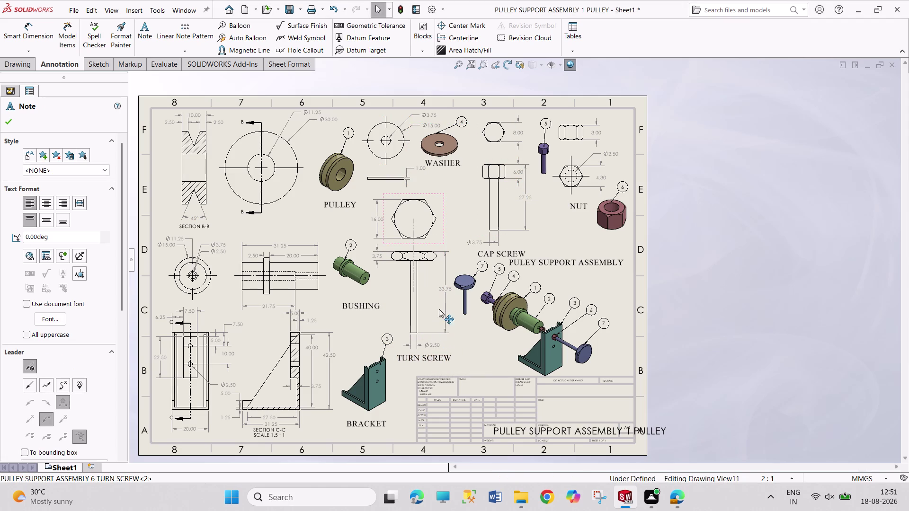
drag(444, 221, 436, 221)
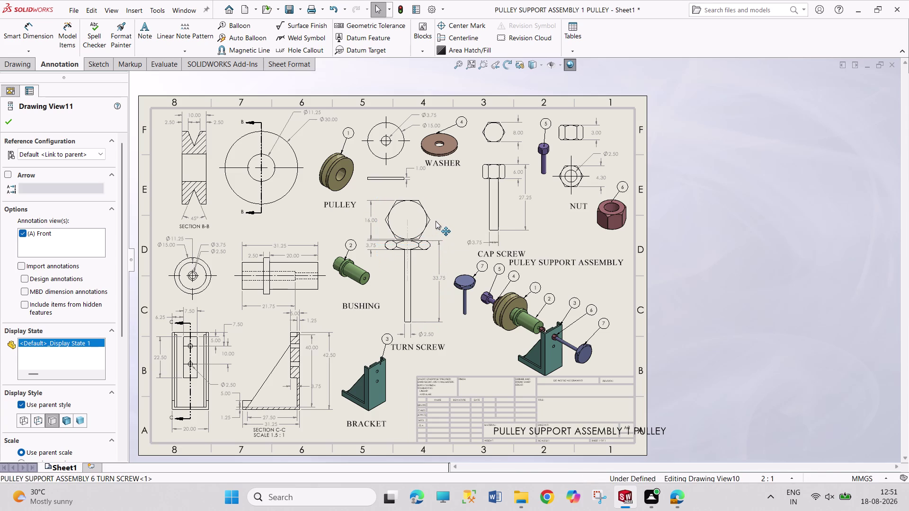
drag(436, 221, 430, 221)
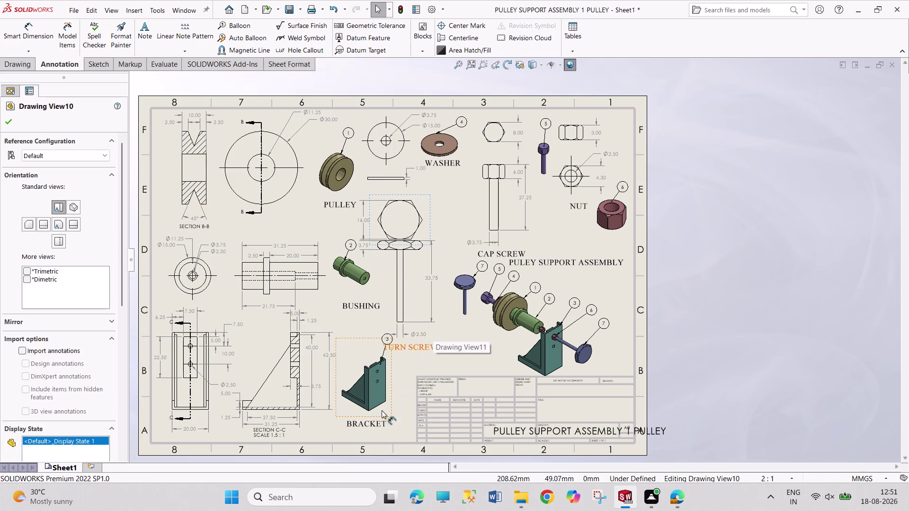
Place the BRACKET label under the bracket and shift the bracket 3D view left.
drag(389, 415, 382, 414)
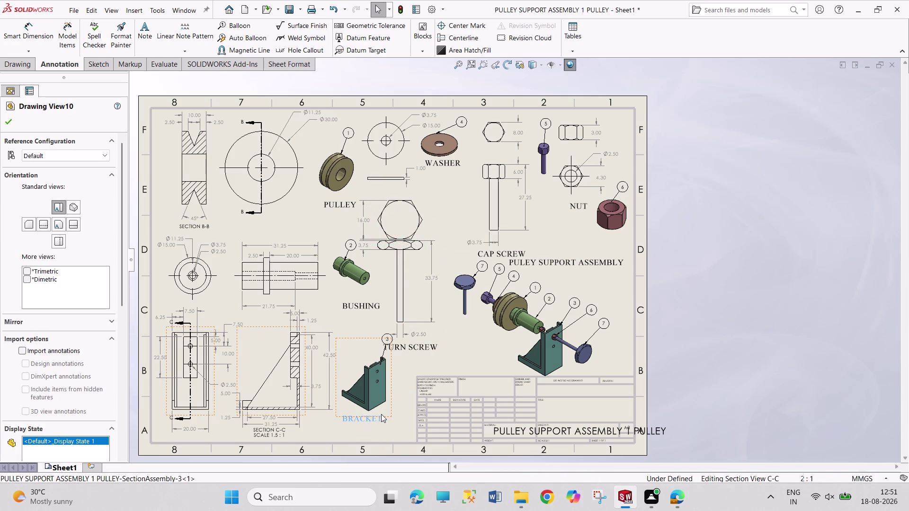
drag(382, 414, 381, 414)
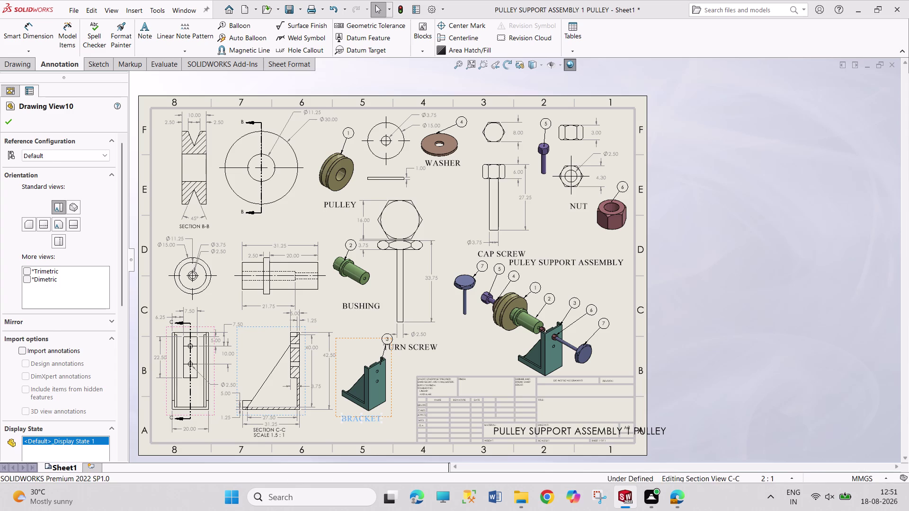
drag(394, 386, 391, 385)
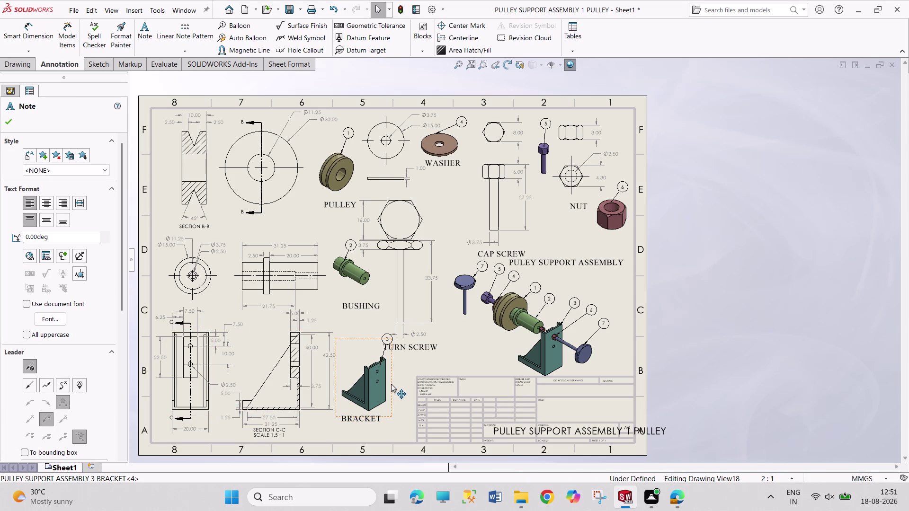
drag(392, 385, 380, 383)
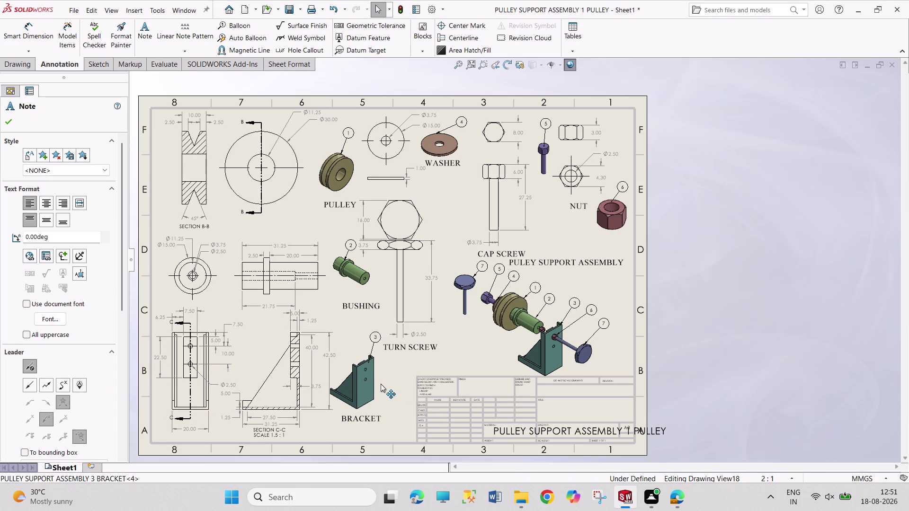
drag(381, 384, 381, 385)
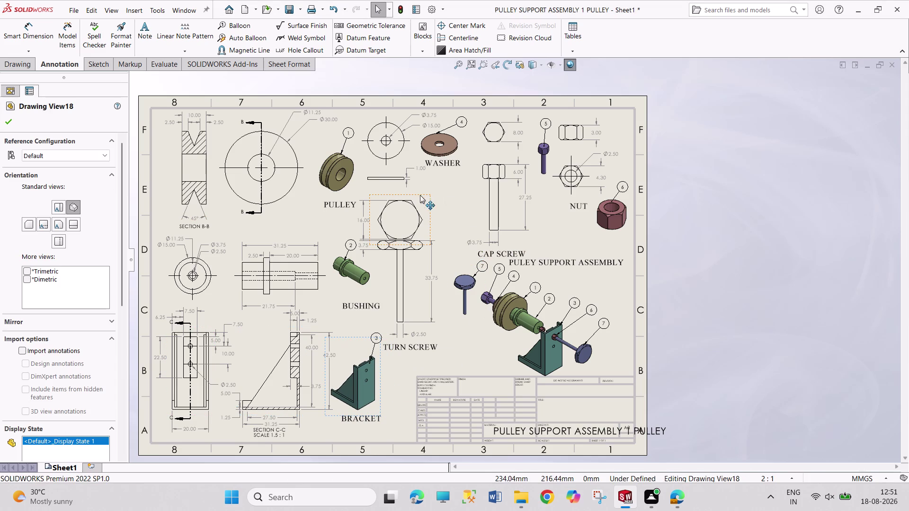
Raise the 3D turn screw beside its views and nudge the exploded assembly view left.
drag(415, 195, 415, 187)
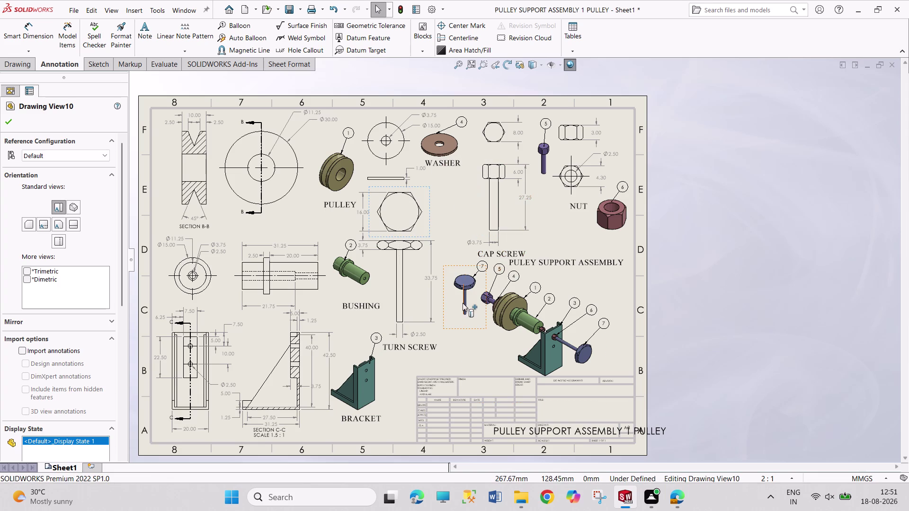
drag(460, 329, 434, 250)
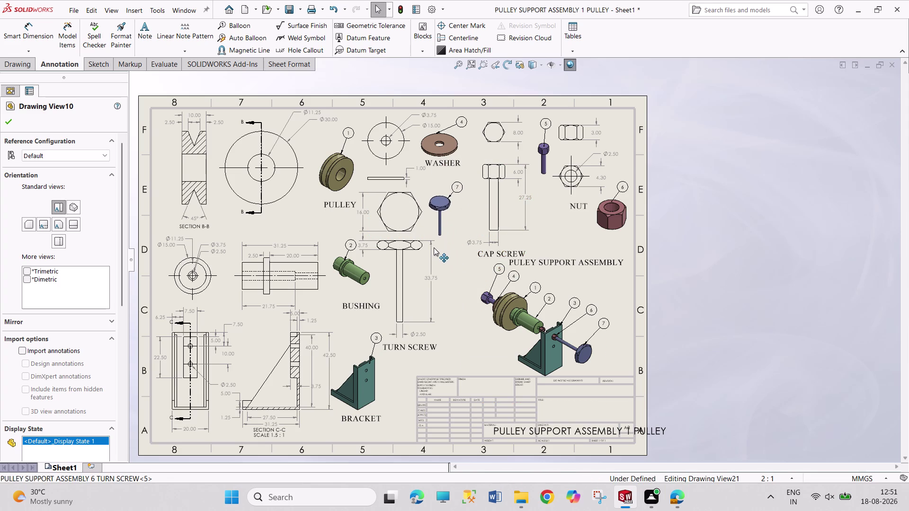
drag(434, 249, 429, 245)
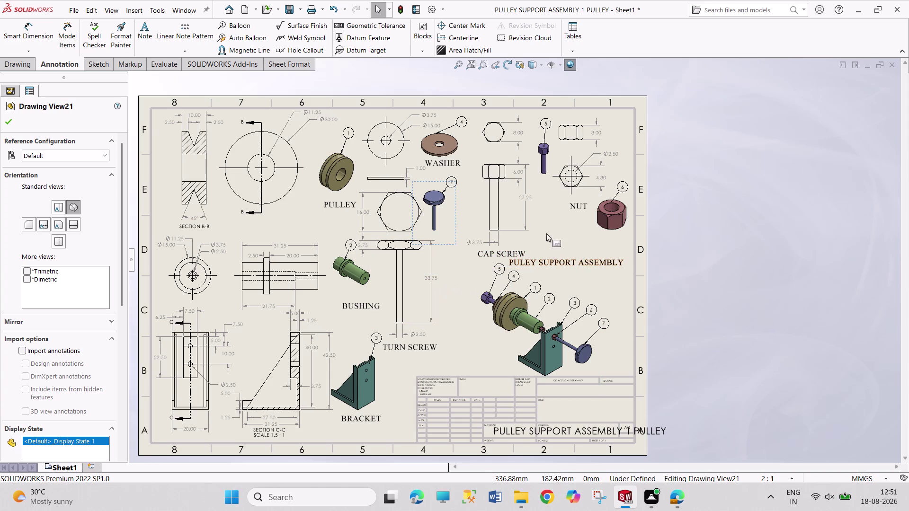
drag(462, 346, 433, 346)
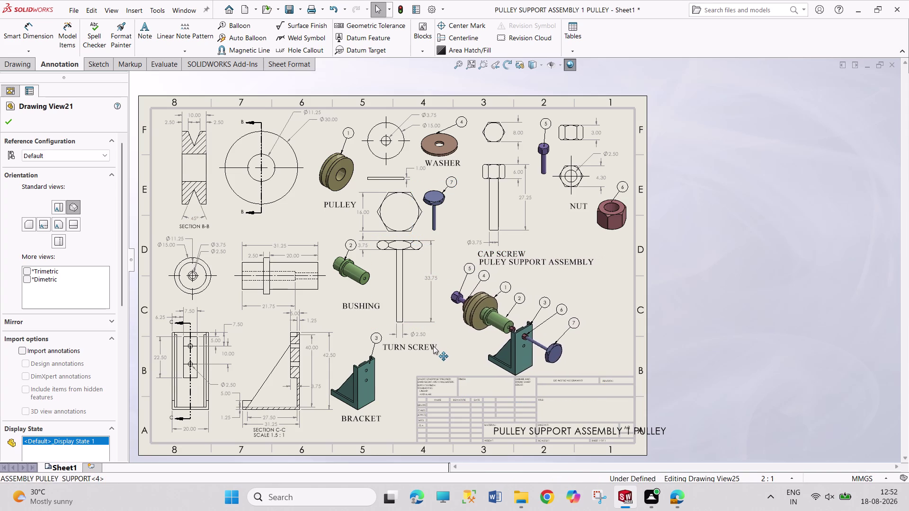
drag(433, 346, 426, 346)
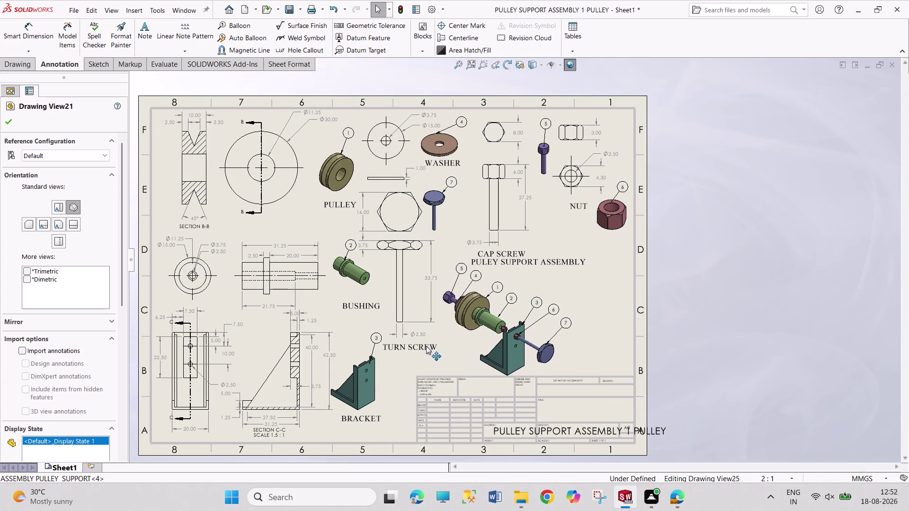
drag(426, 346, 424, 346)
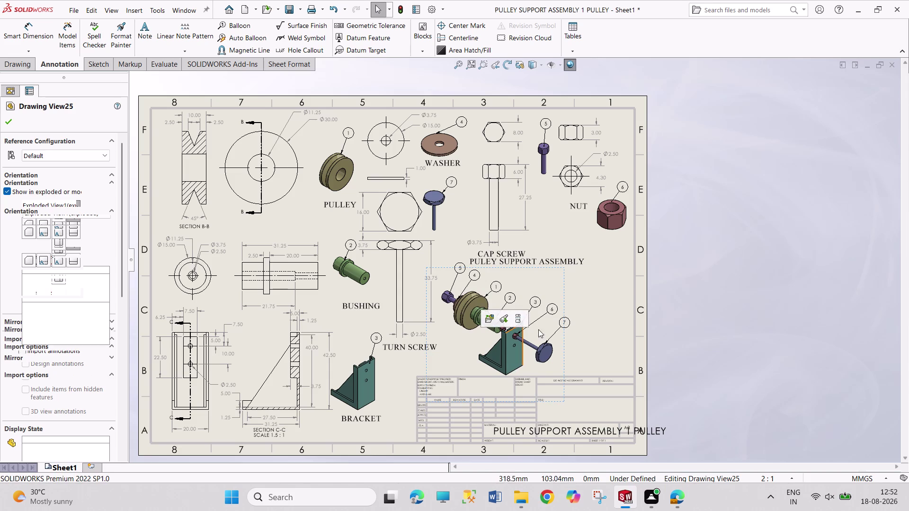
Drop the assembly title below the exploded view and shift the cap screw front views left.
drag(563, 263, 525, 329)
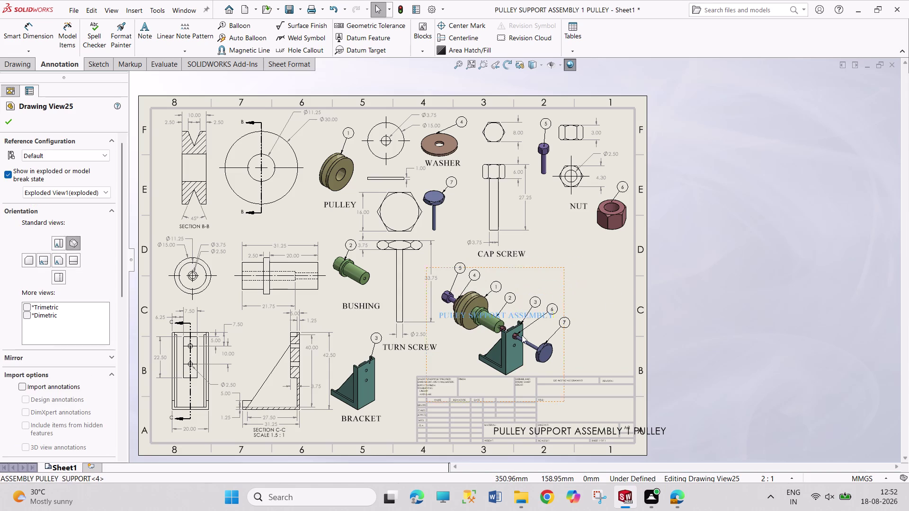
drag(525, 328, 465, 371)
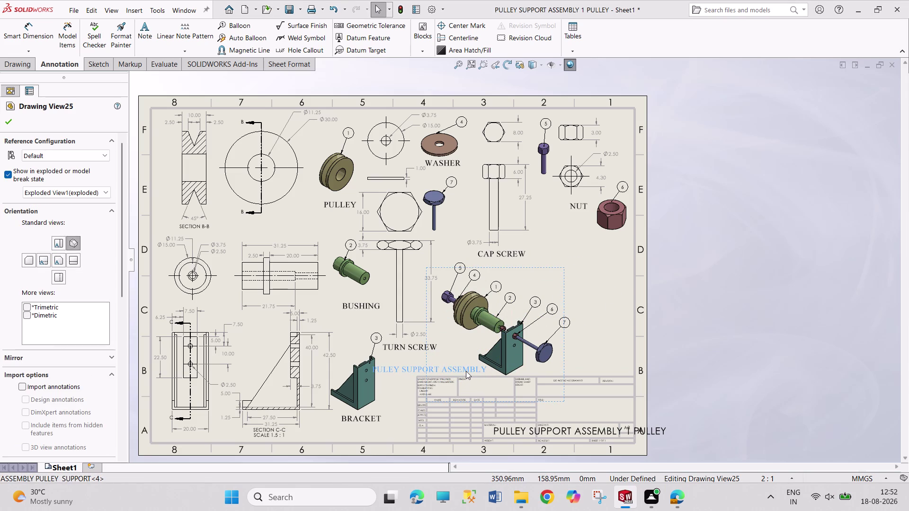
drag(466, 371, 469, 371)
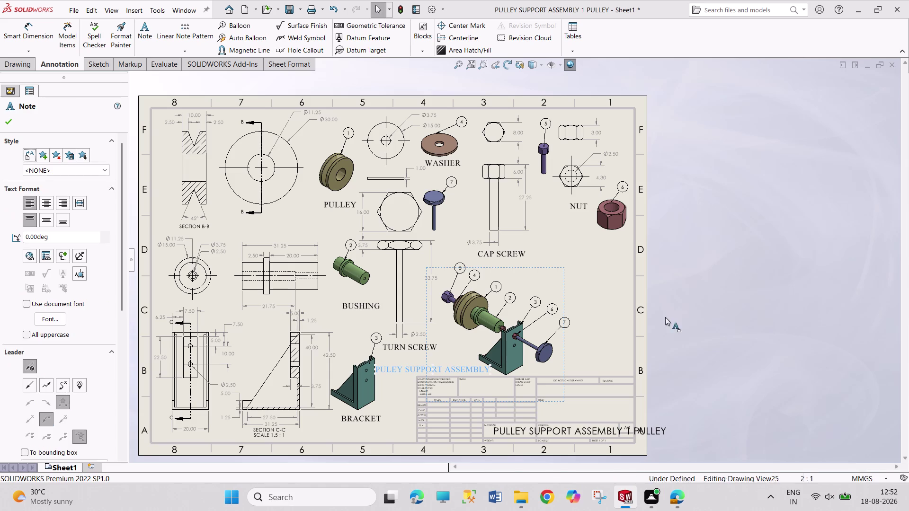
click(665, 328)
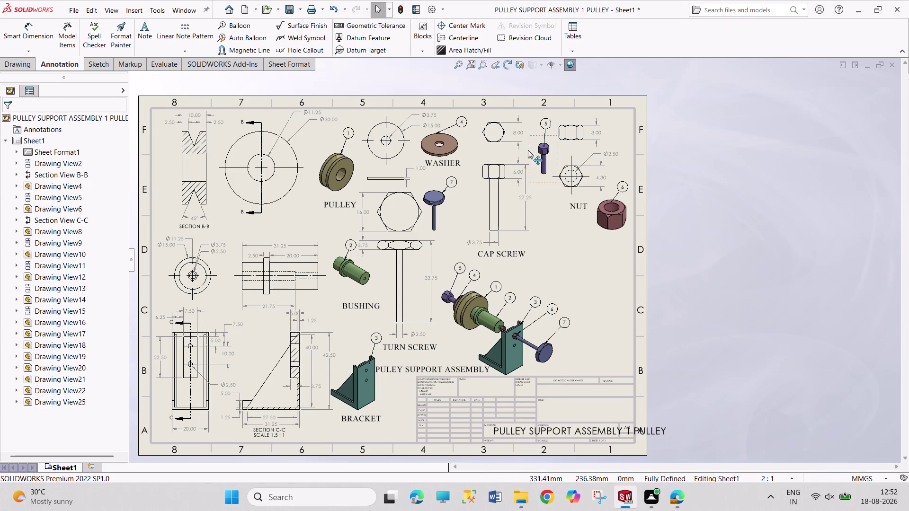
drag(506, 147, 496, 146)
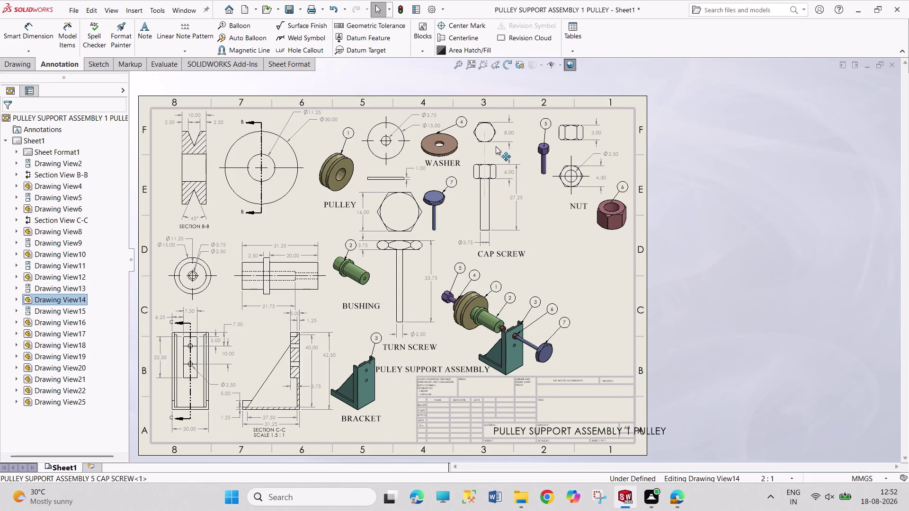
Move the cap screw 3D view up beside its front views.
drag(495, 146, 492, 146)
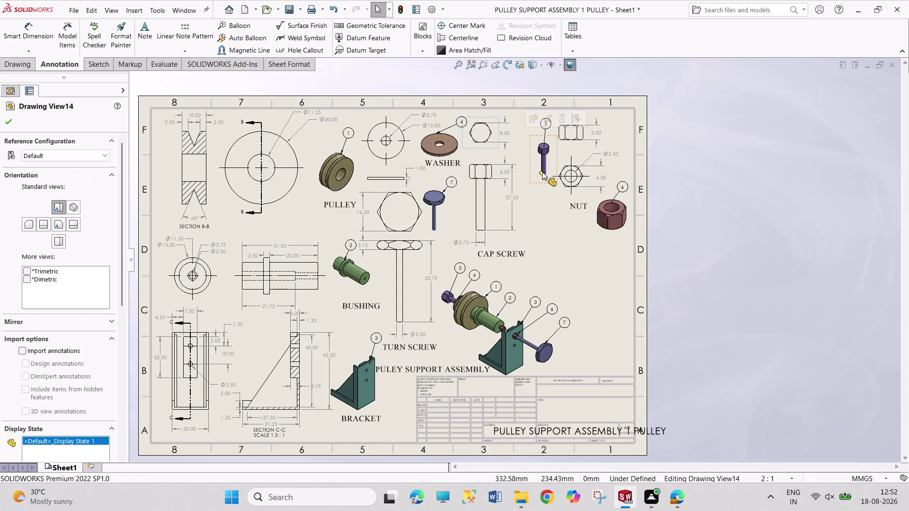
drag(558, 156, 550, 149)
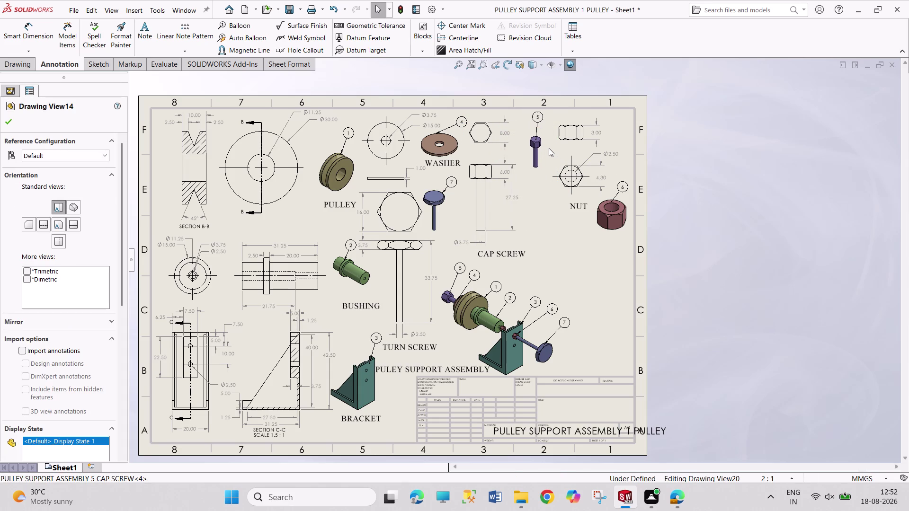
drag(549, 148, 535, 144)
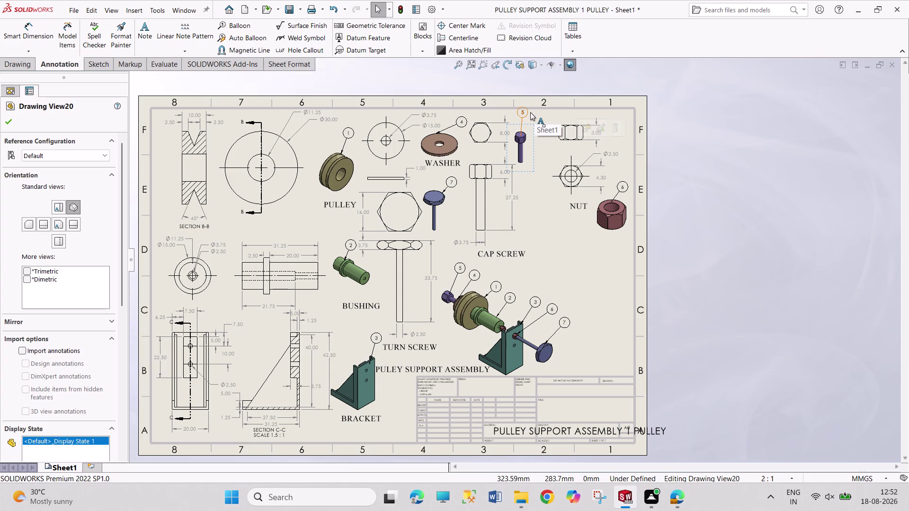
drag(530, 112, 545, 125)
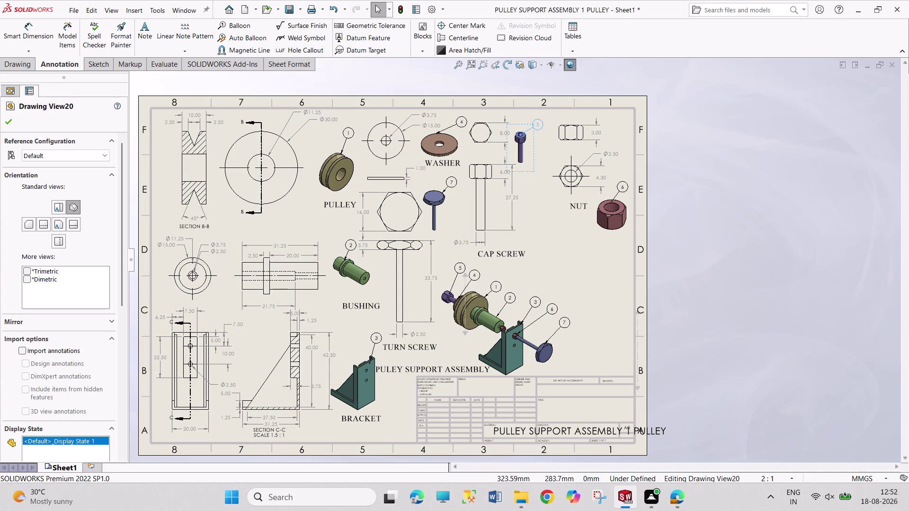
drag(535, 171, 536, 162)
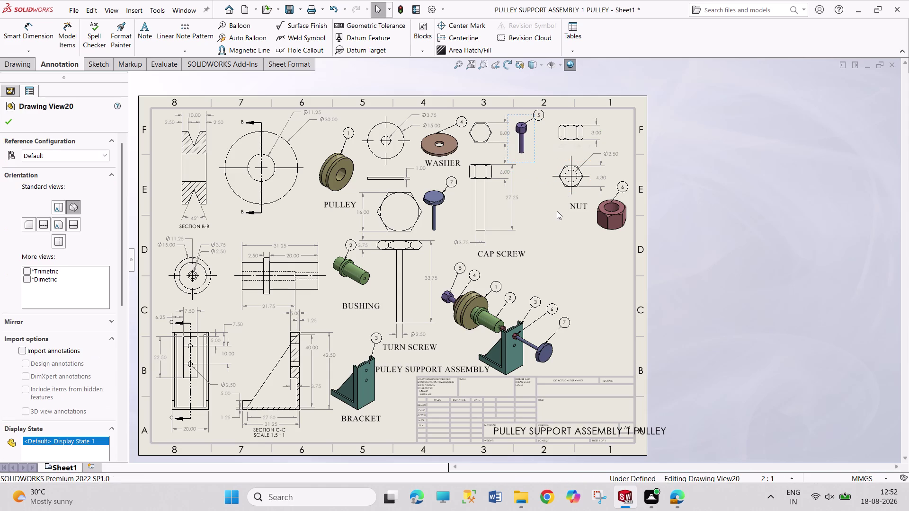
Shift the nut views left and raise the nut 3D view beside its top view.
drag(557, 148, 538, 148)
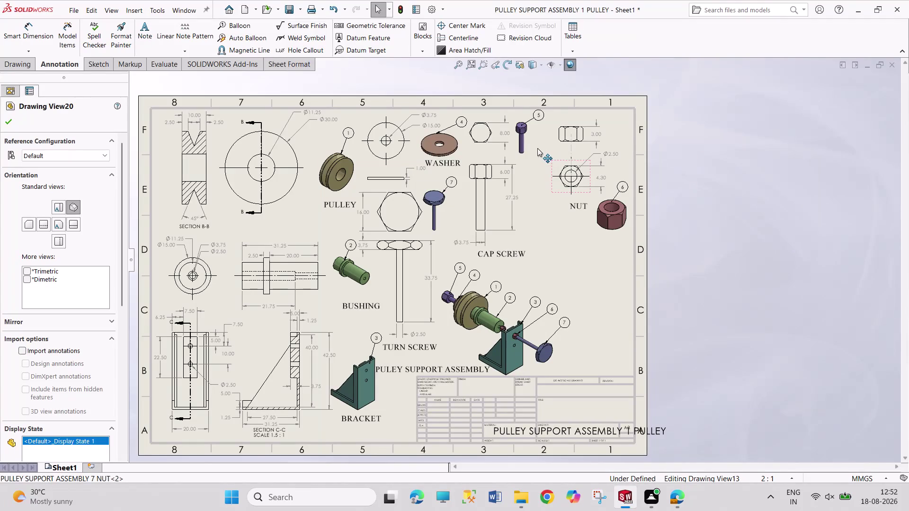
drag(538, 148, 537, 148)
drag(562, 148, 553, 149)
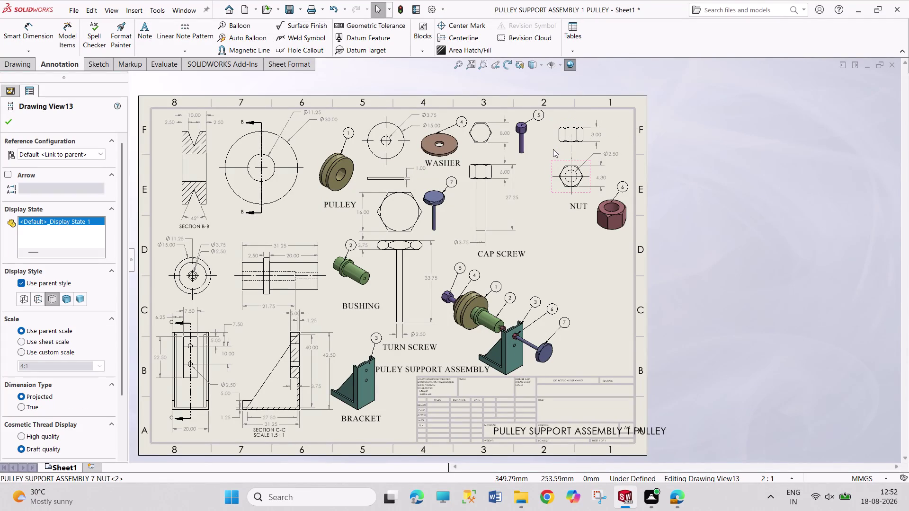
drag(552, 149, 550, 149)
drag(556, 192, 542, 190)
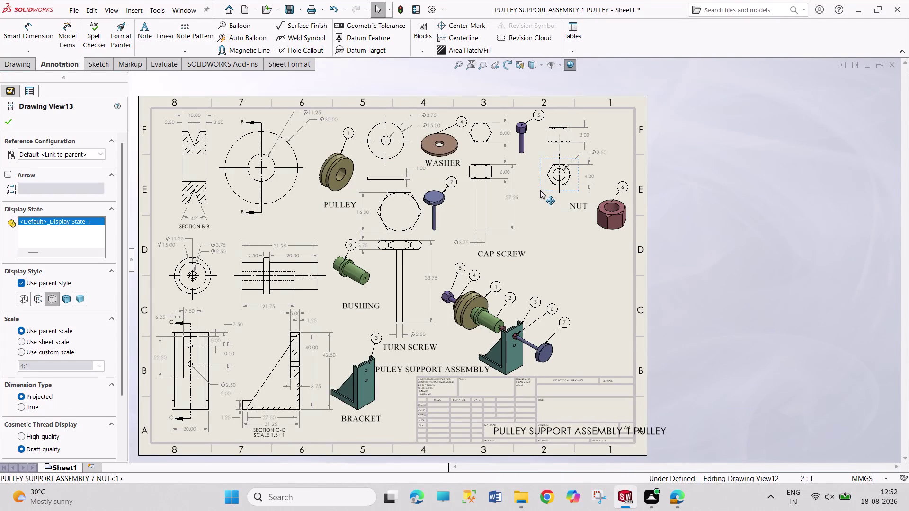
drag(541, 190, 534, 190)
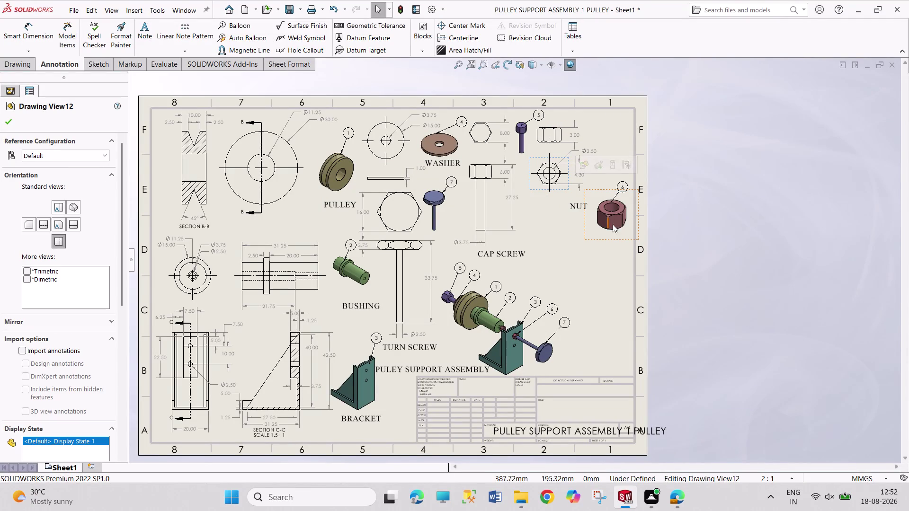
drag(617, 241, 611, 201)
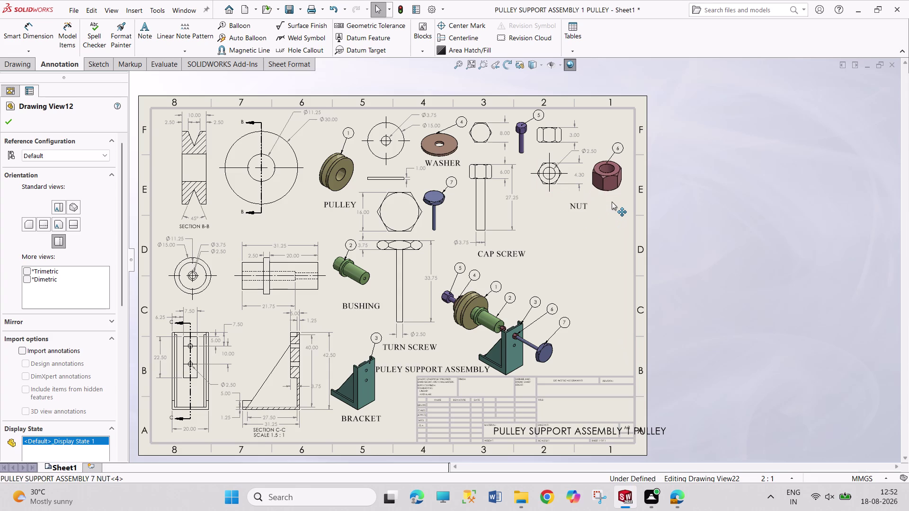
drag(611, 201, 616, 192)
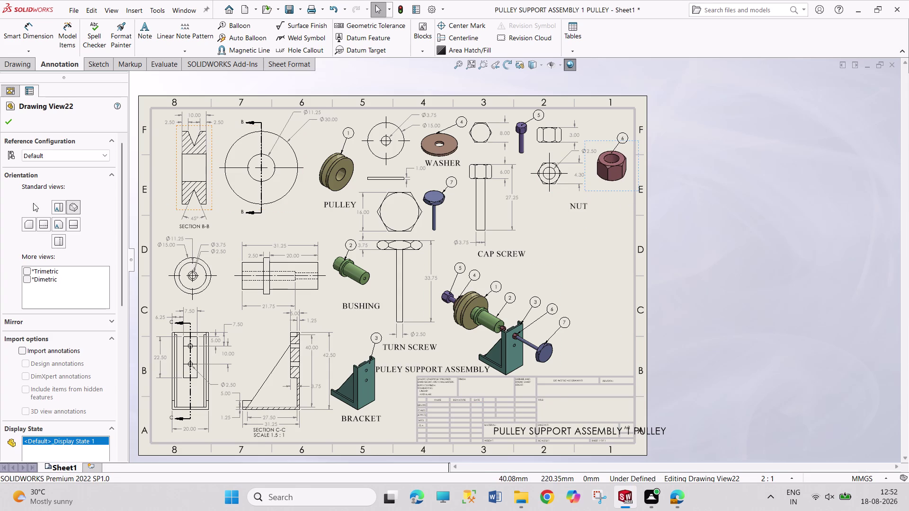
click(8, 121)
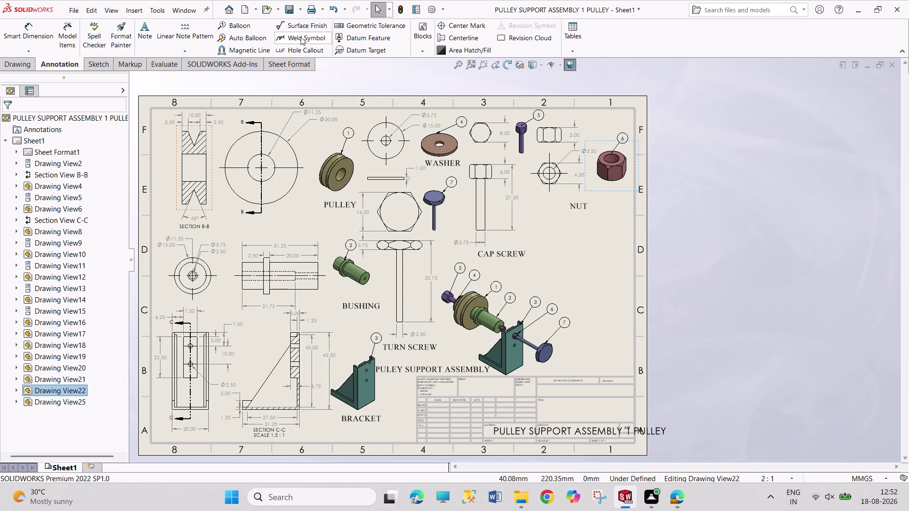
click(581, 42)
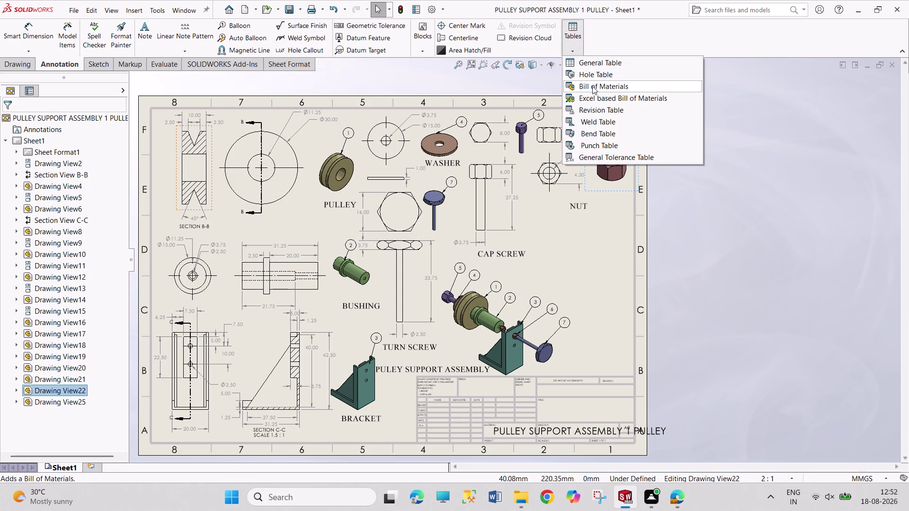
Insert a bill of materials based on the exploded assembly view.
click(592, 86)
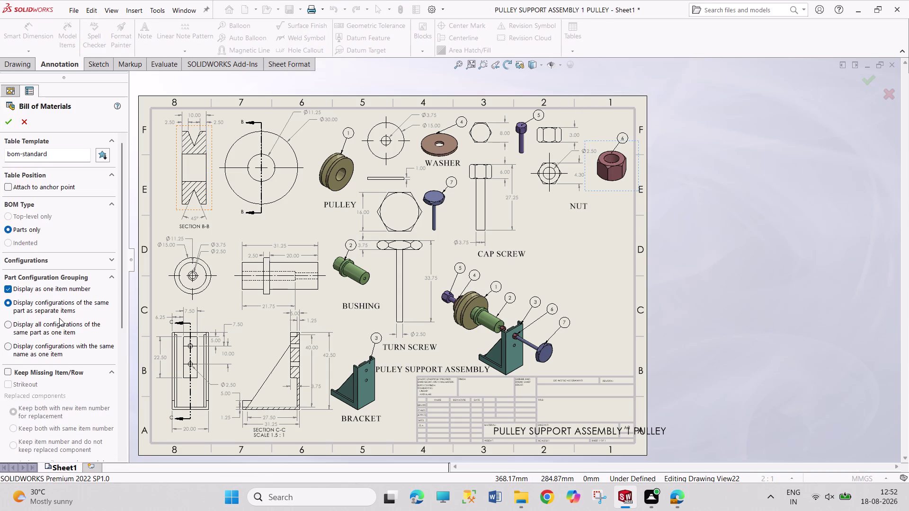
click(511, 359)
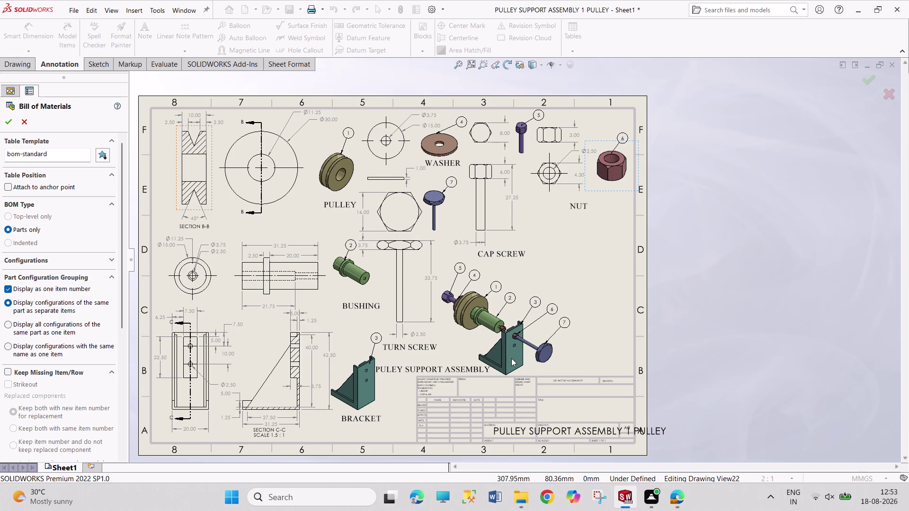
key(Escape)
key(Escape)
key(Escape)
click(529, 356)
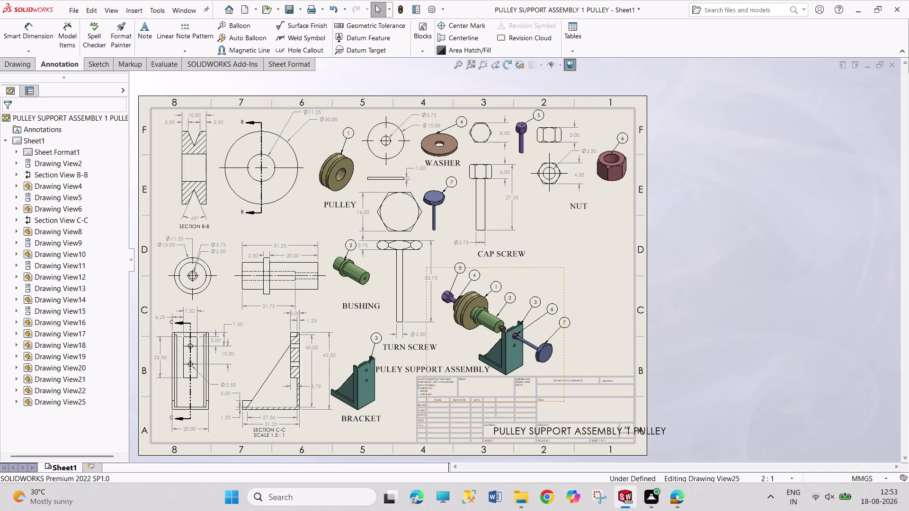
click(569, 42)
click(581, 84)
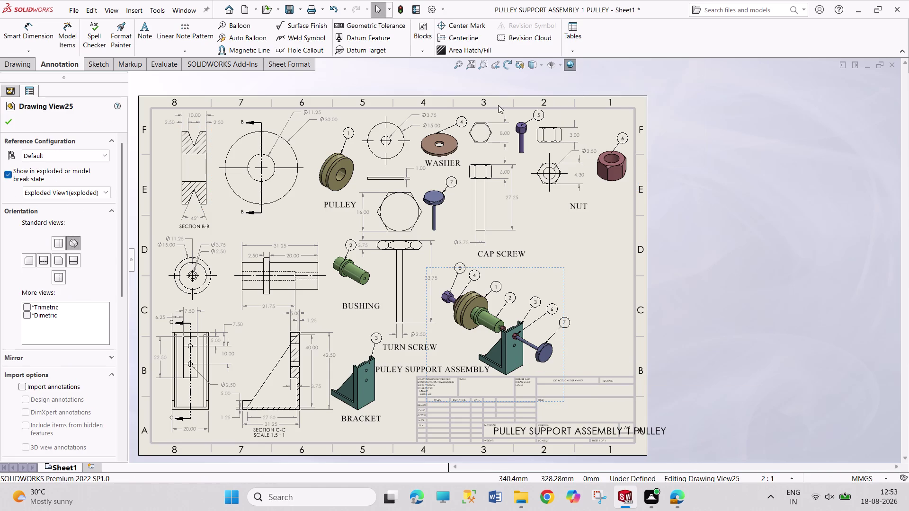
click(11, 125)
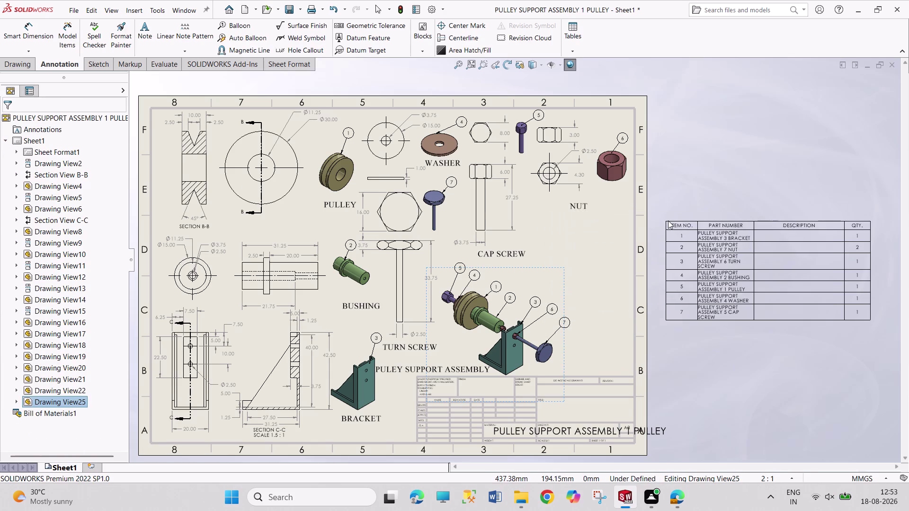
Delete the BOM's empty DESCRIPTION column and move the table above the exploded assembly.
click(668, 221)
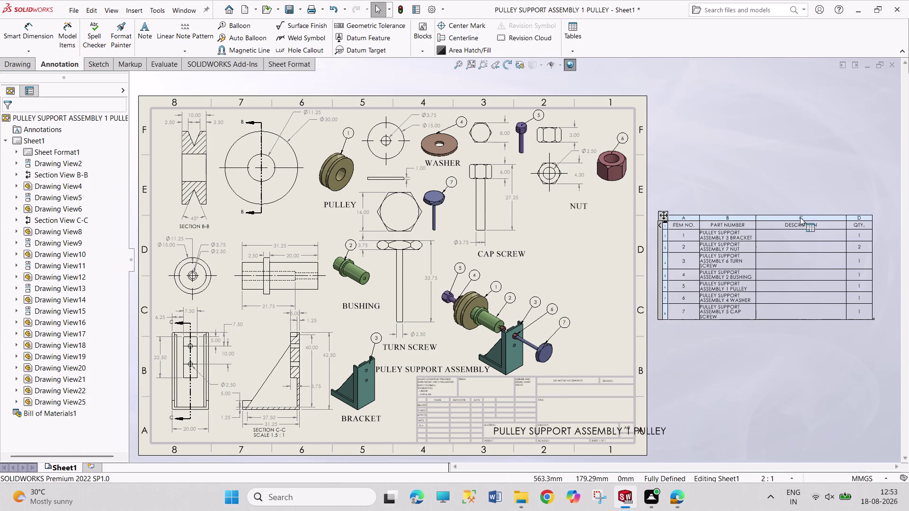
click(800, 216)
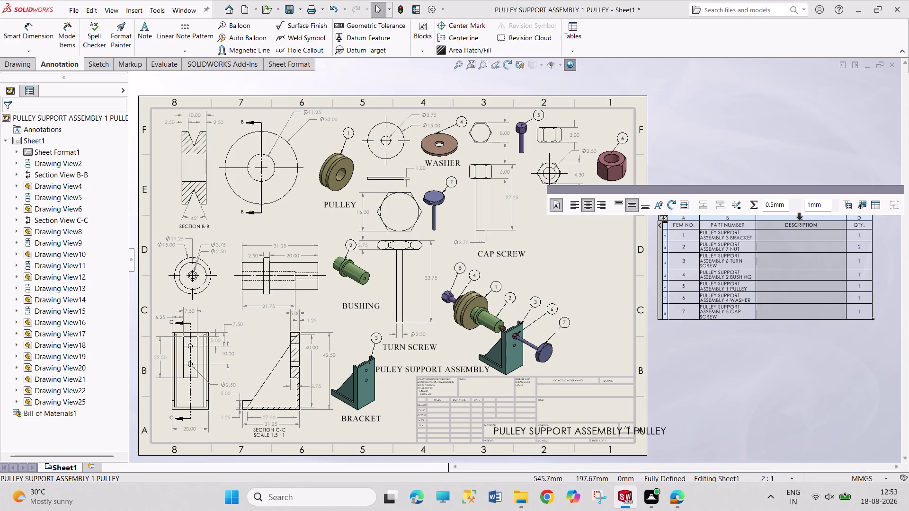
key(Delete)
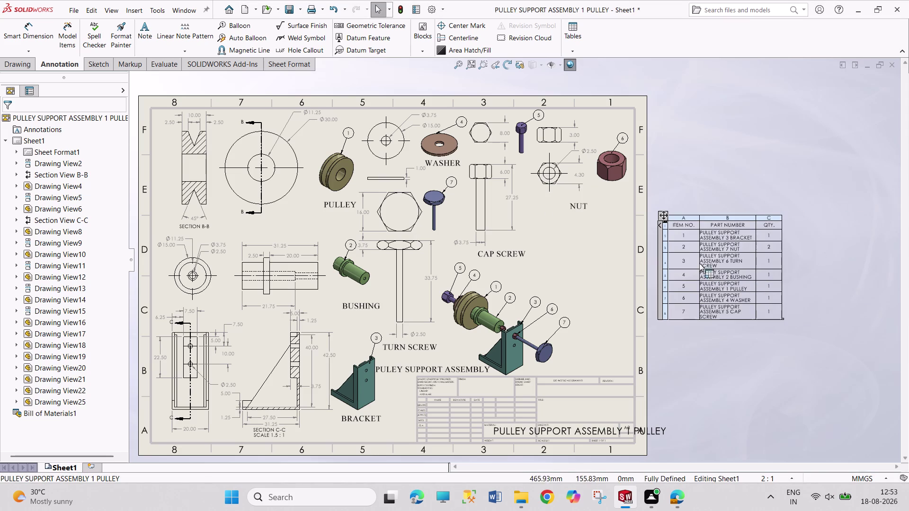
drag(665, 216, 582, 218)
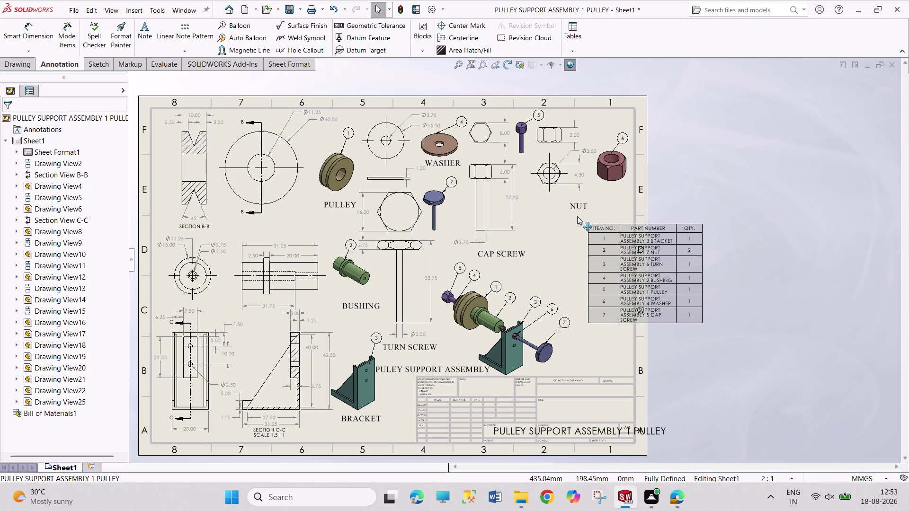
drag(583, 218, 532, 204)
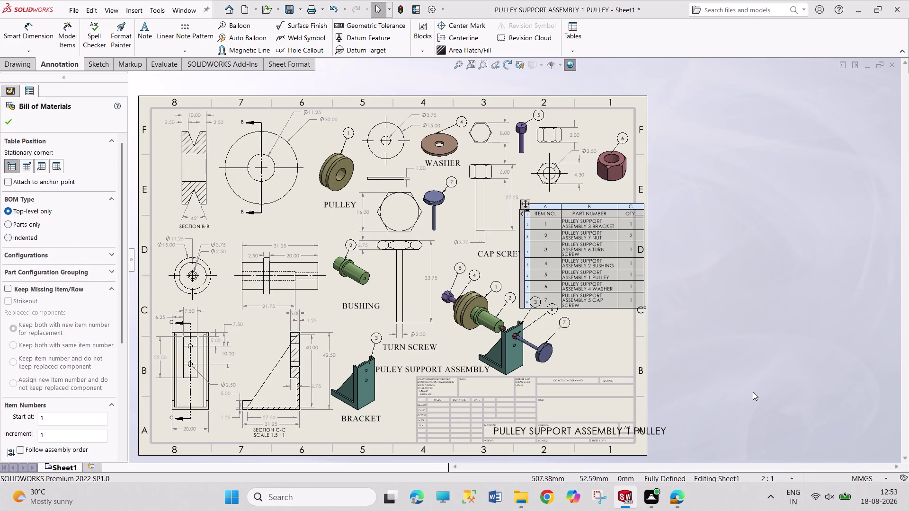
key(Escape)
key(Escape)
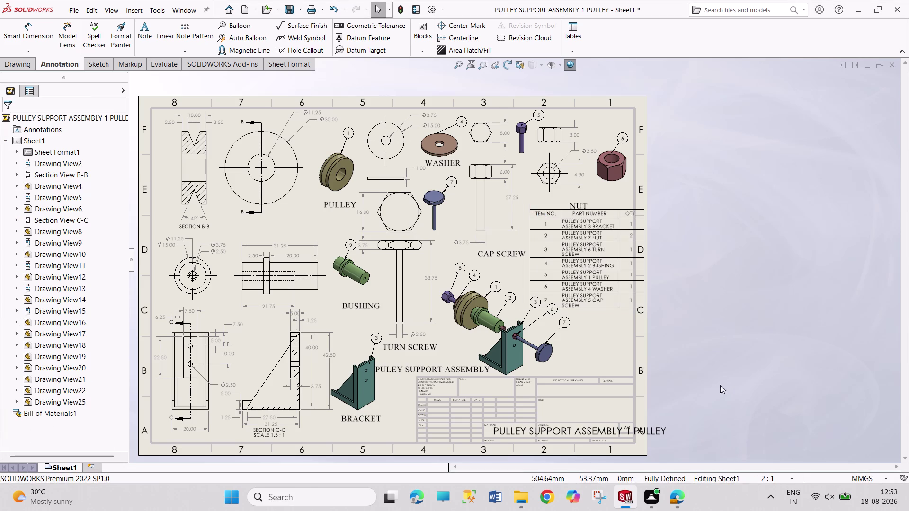
drag(562, 325, 568, 338)
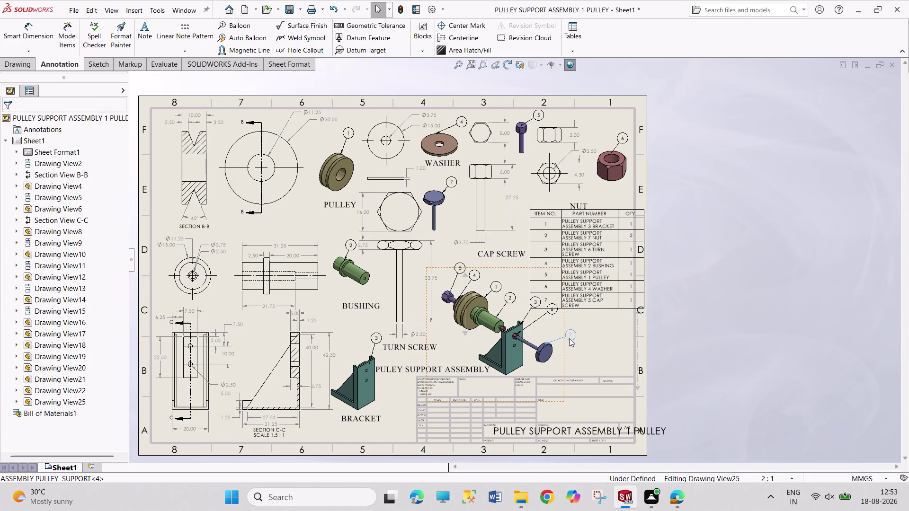
Renumber the nut's balloon as 6 and move the NUT label beside the nut view.
drag(569, 339, 569, 339)
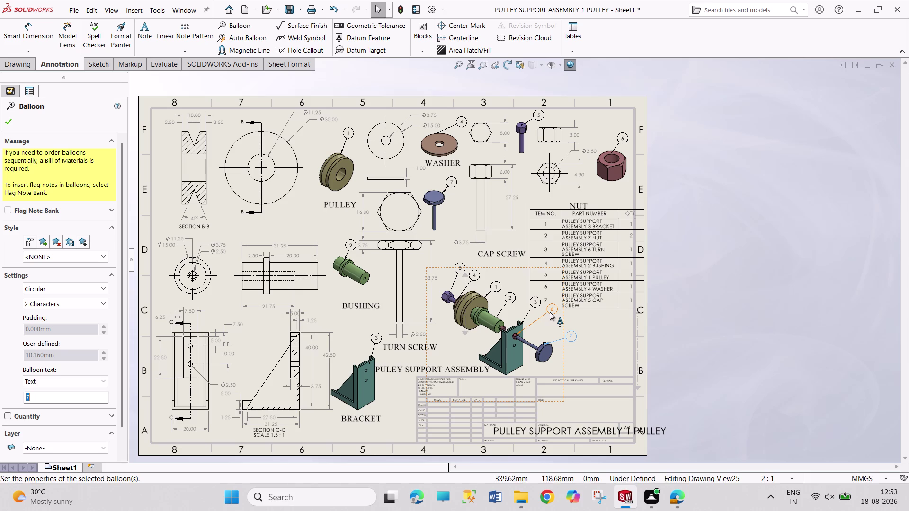
drag(549, 312, 556, 327)
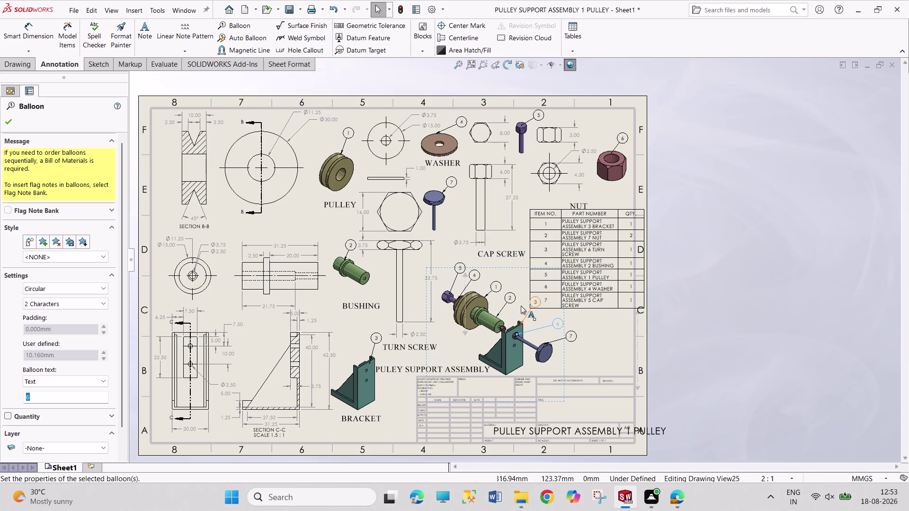
drag(539, 303, 533, 299)
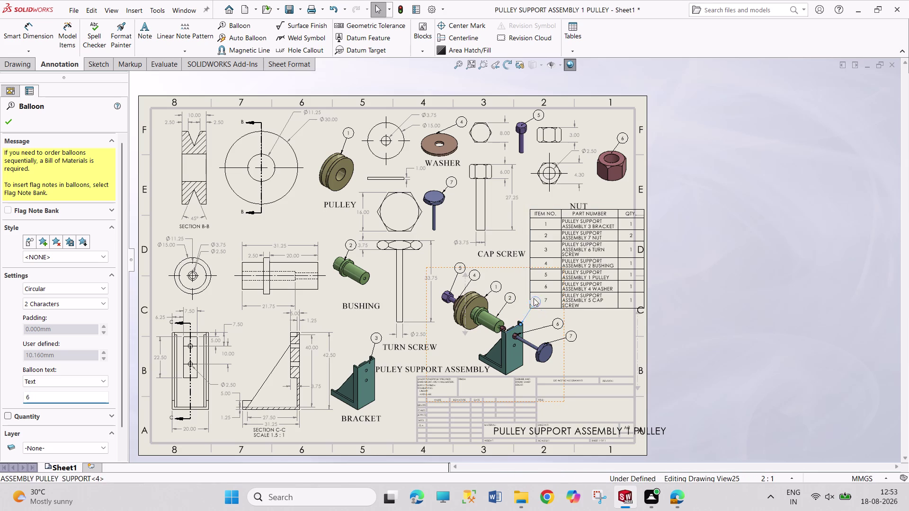
drag(534, 299, 525, 286)
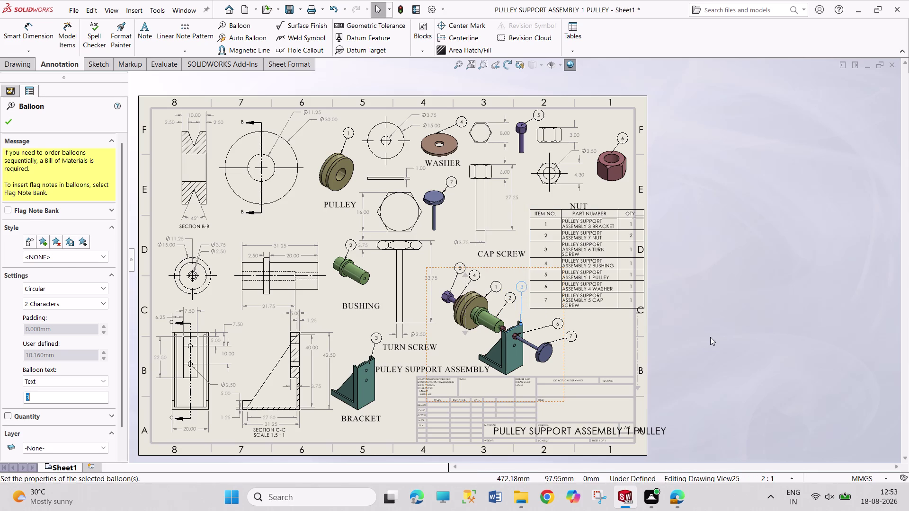
click(710, 337)
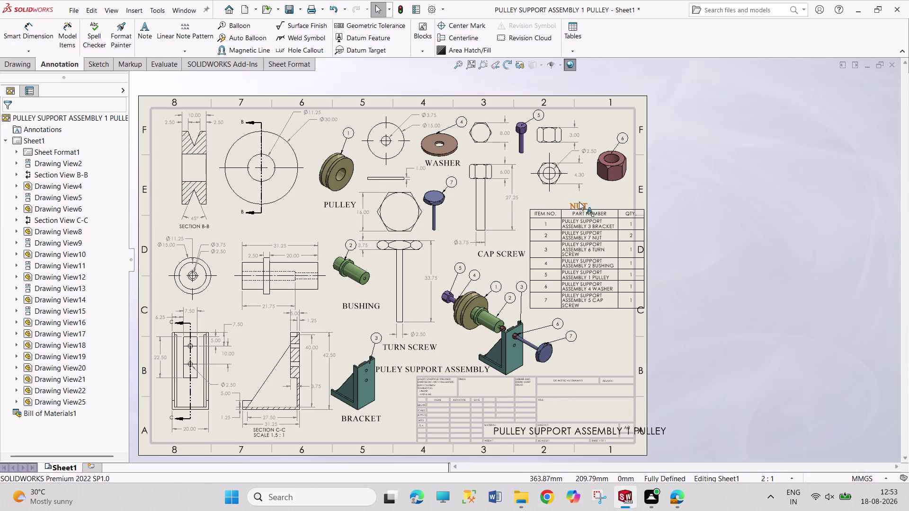
drag(578, 202, 607, 190)
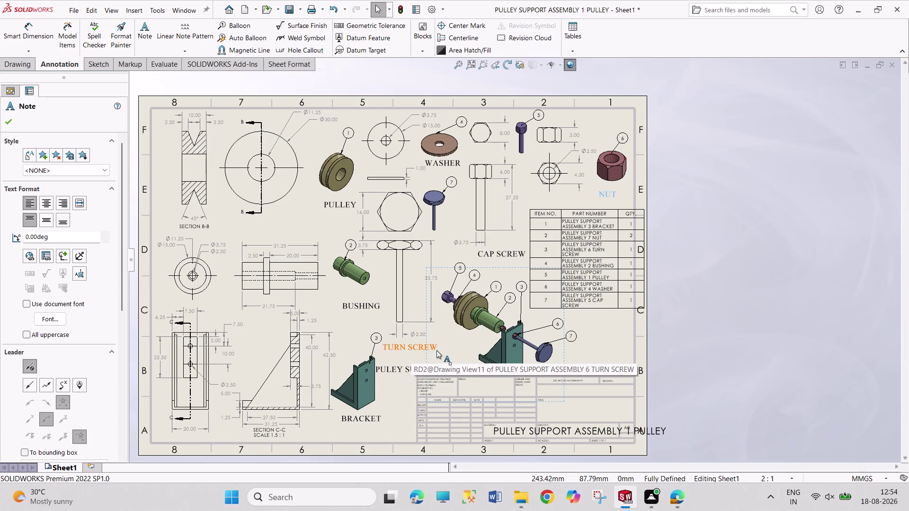
Reposition the turn screw front, isometric and hexagon views.
drag(409, 327, 413, 328)
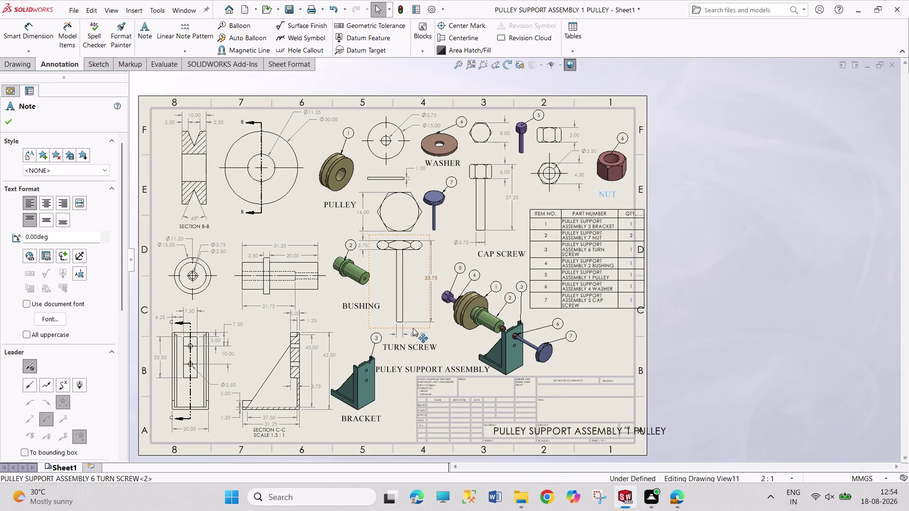
drag(412, 328, 427, 328)
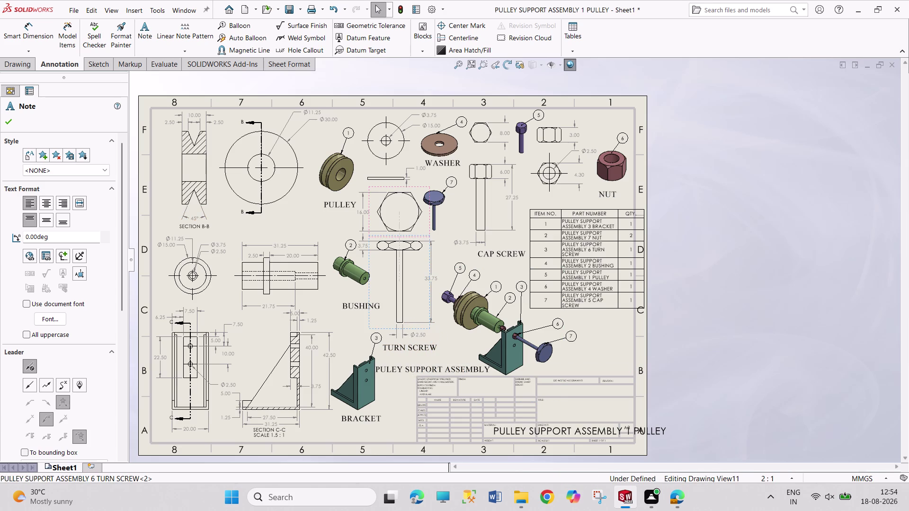
drag(455, 220, 457, 220)
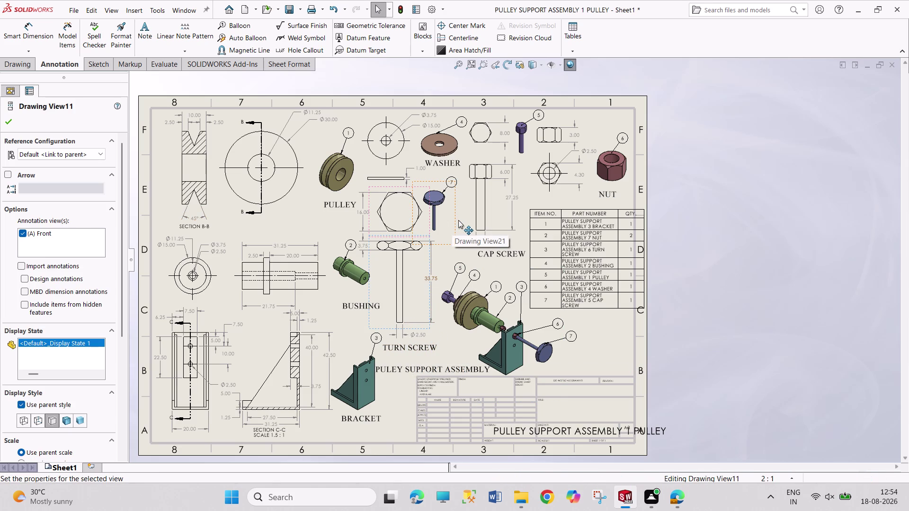
drag(457, 220, 466, 218)
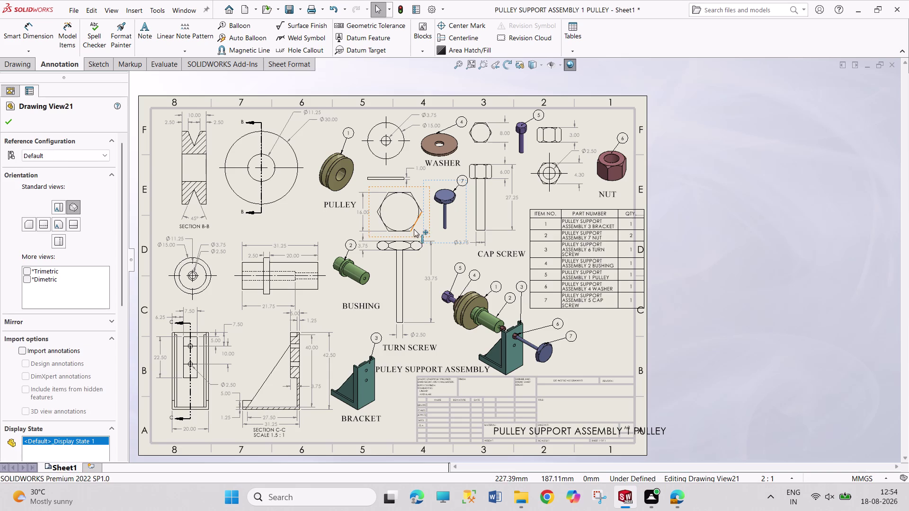
drag(422, 230, 429, 230)
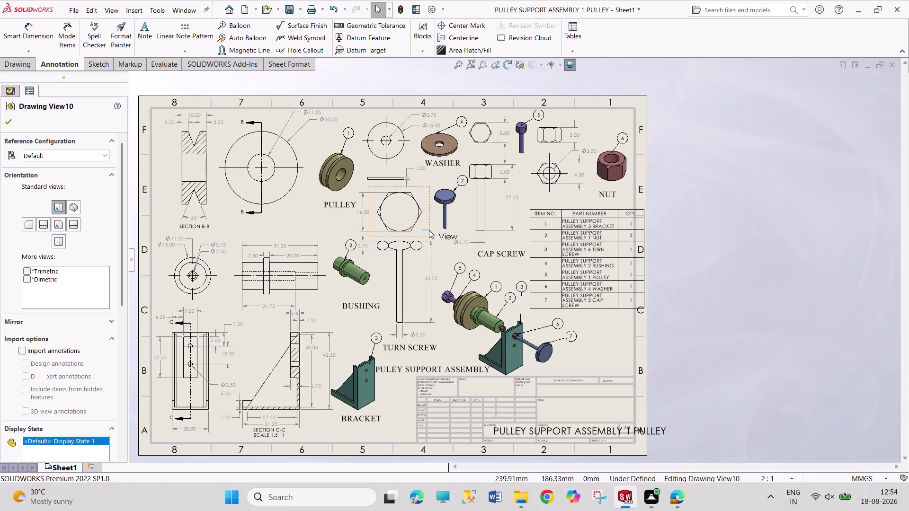
drag(429, 230, 432, 230)
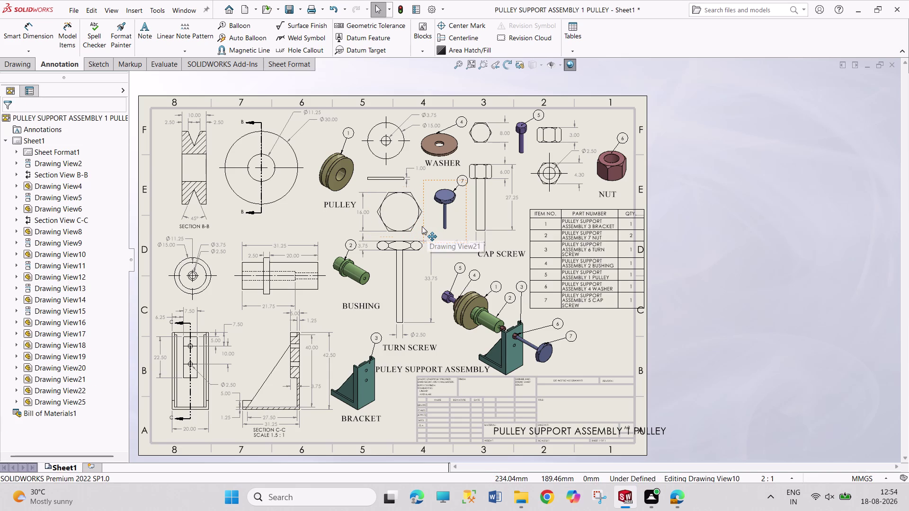
Fine-tune the turn screw views' placement and nudge the washer view.
drag(420, 225, 422, 227)
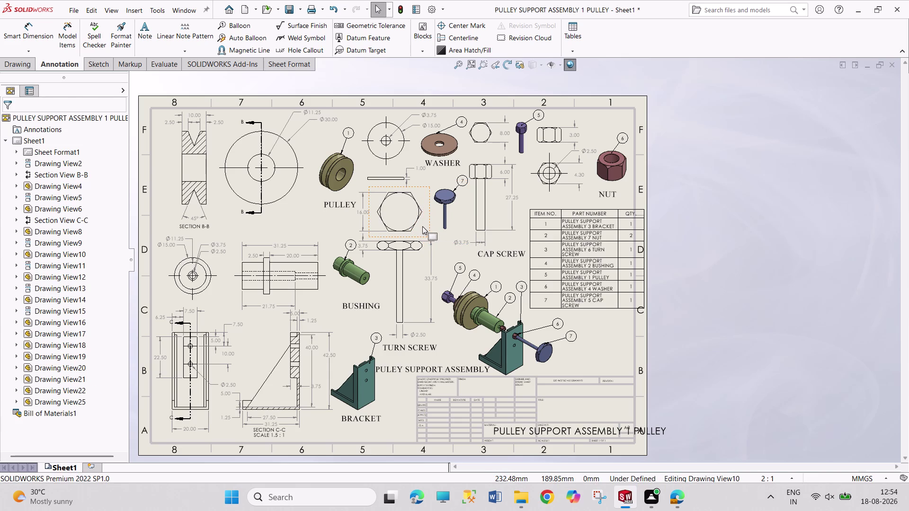
drag(422, 226, 427, 229)
drag(369, 199, 376, 201)
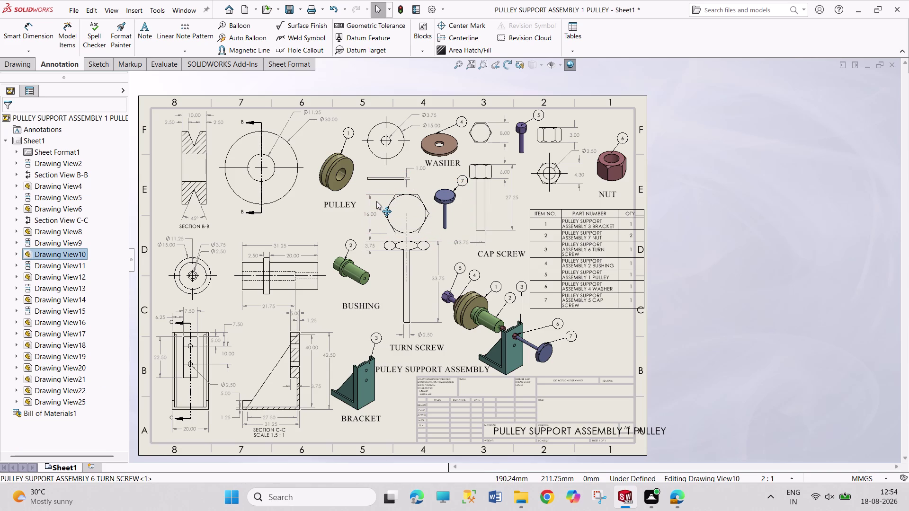
drag(376, 202, 378, 201)
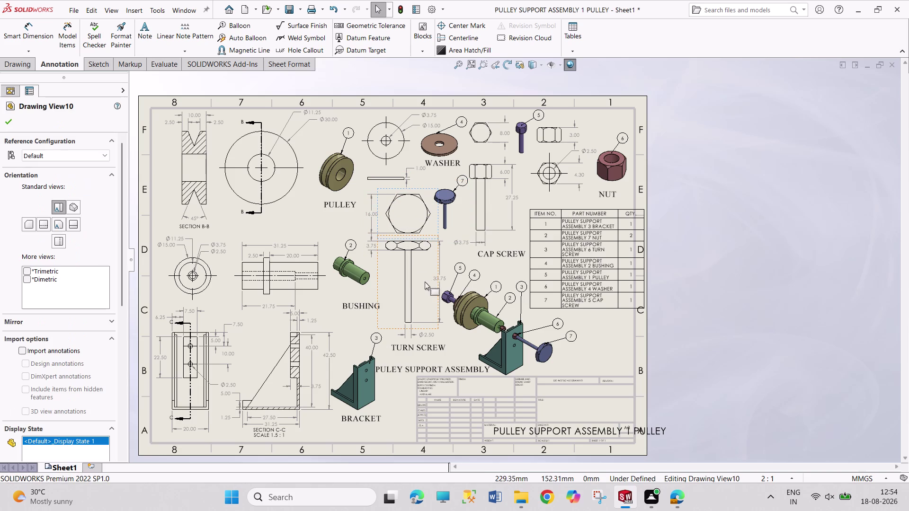
drag(436, 277, 422, 276)
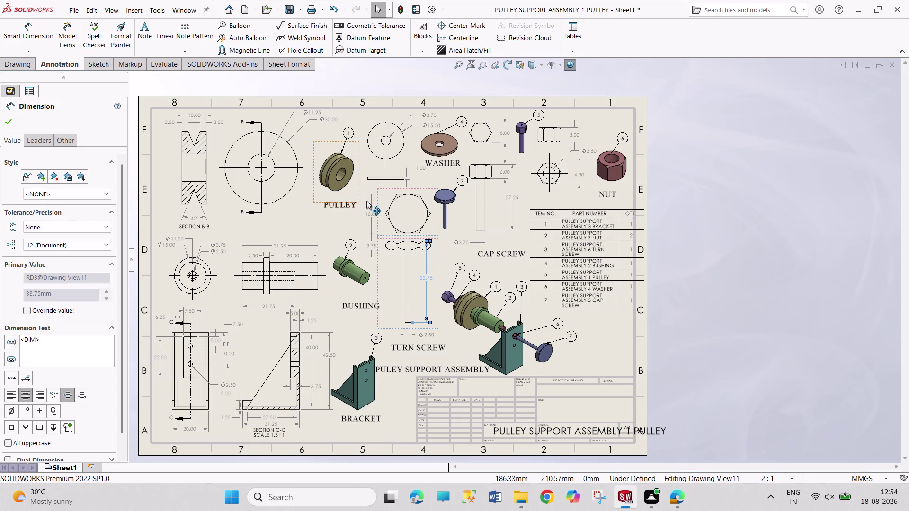
drag(379, 190, 384, 189)
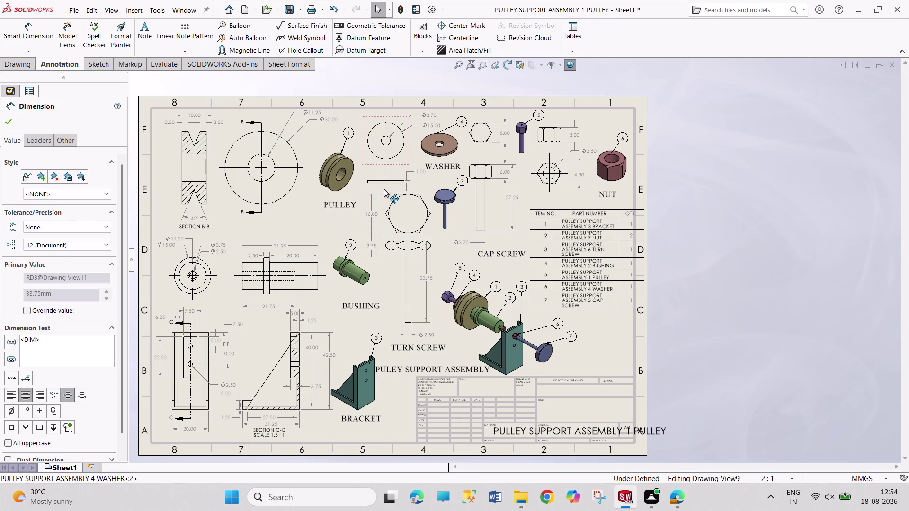
drag(384, 189, 382, 184)
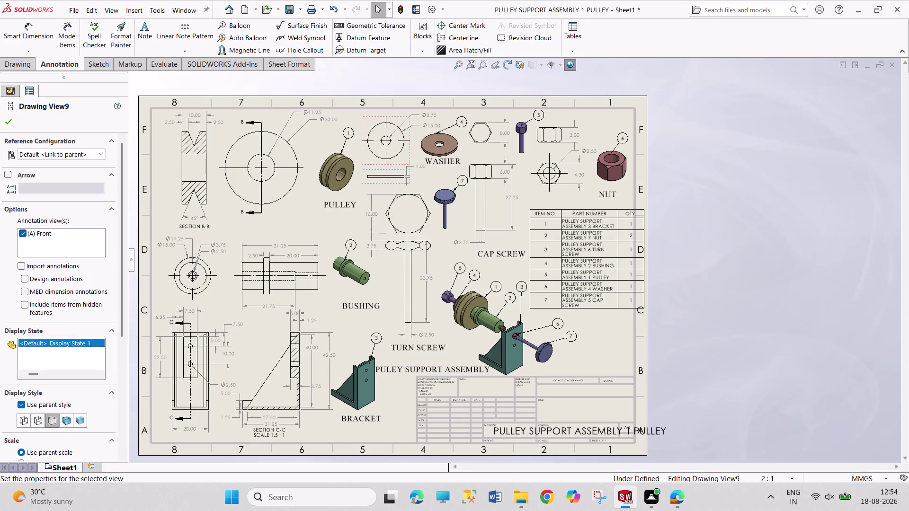
click(738, 221)
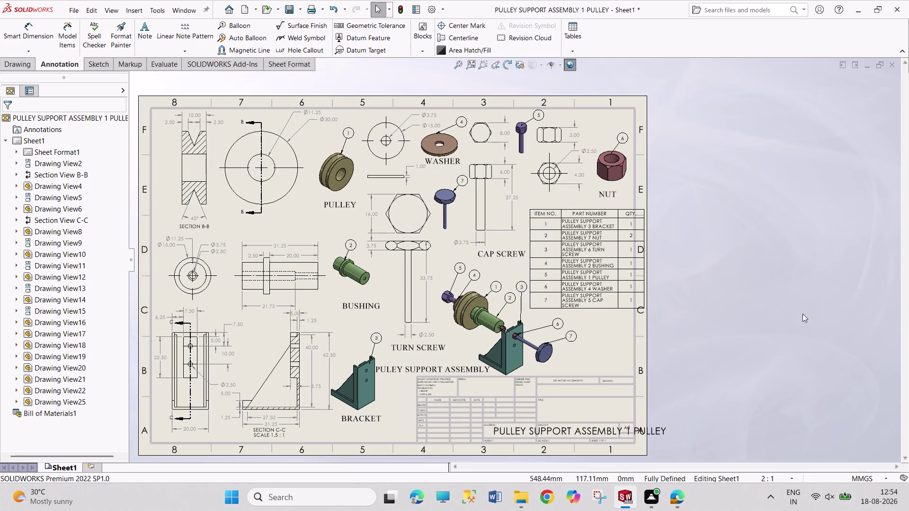
Undo the recent layout changes, including the NUT label move and BOM placement.
key(Escape)
key(ctrl+z)
key(ctrl+z)
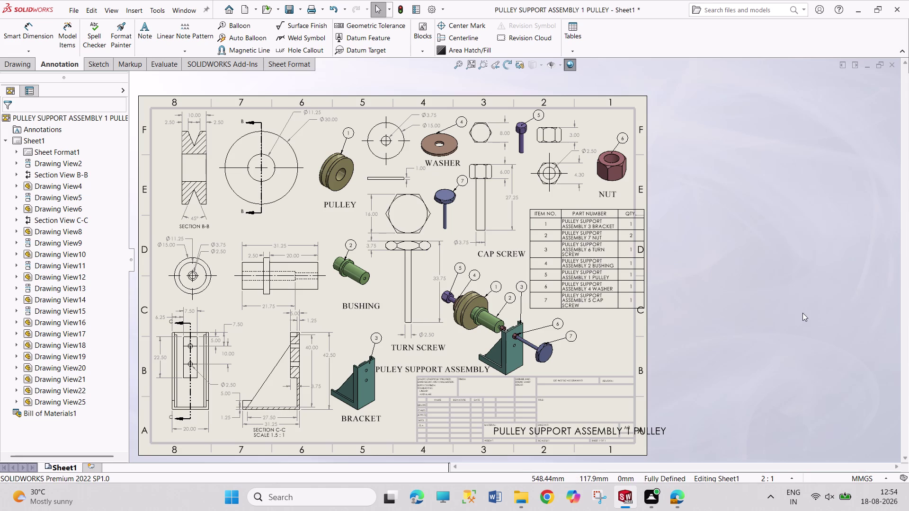
key(ctrl+z)
key(ctrl+z)
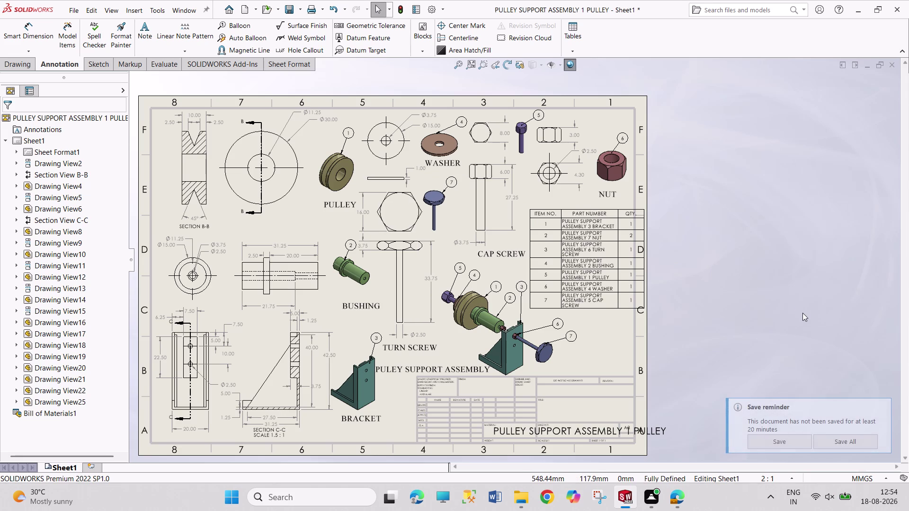
key(ctrl+z)
key(ctrl+z)
key(ctrl+z)
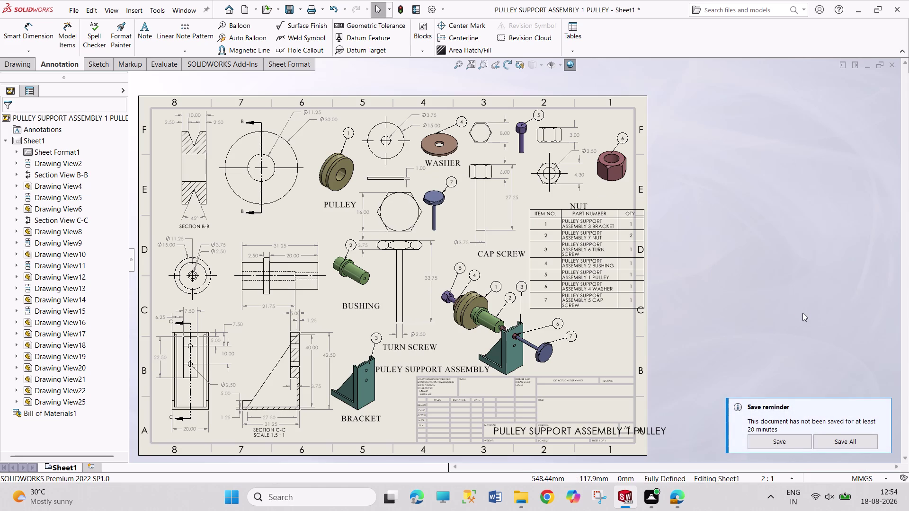
key(ctrl+z)
key(ctrl+z)
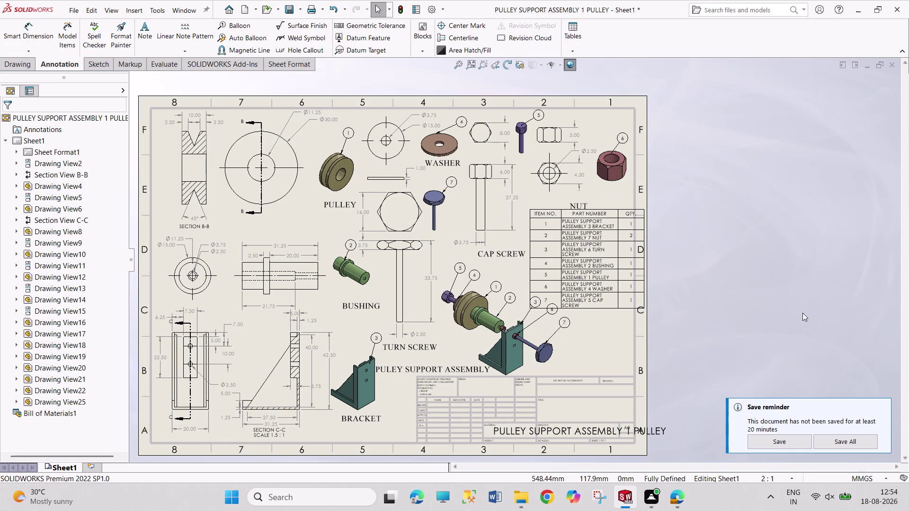
key(ctrl+z)
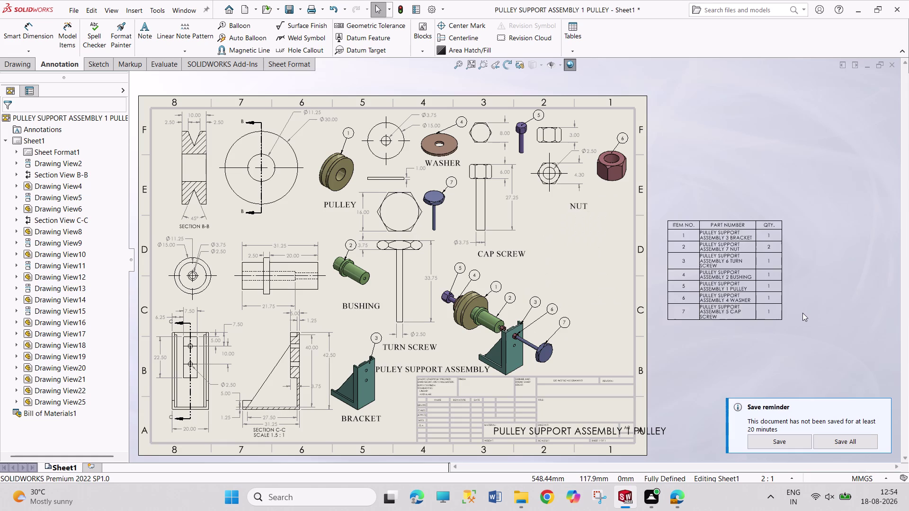
key(ctrl+y)
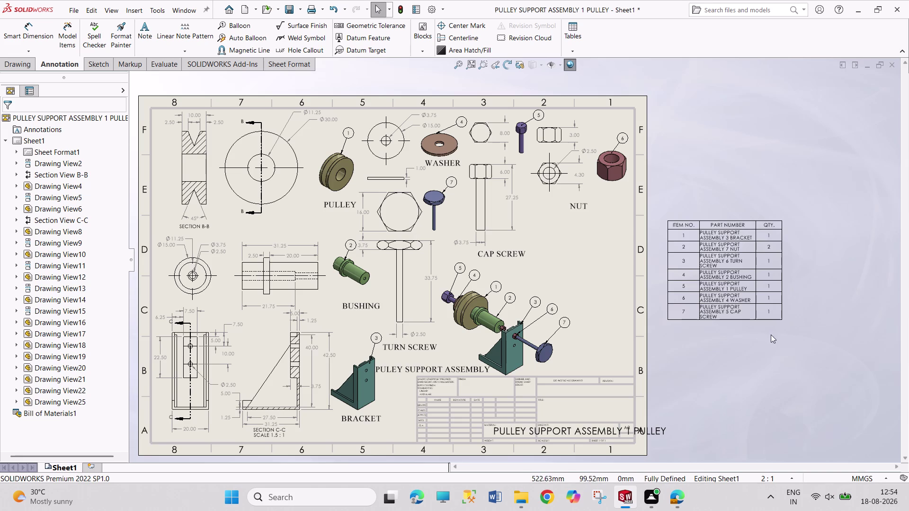
Reposition the BOM table beside the assembly view, directly under the NUT note.
click(769, 322)
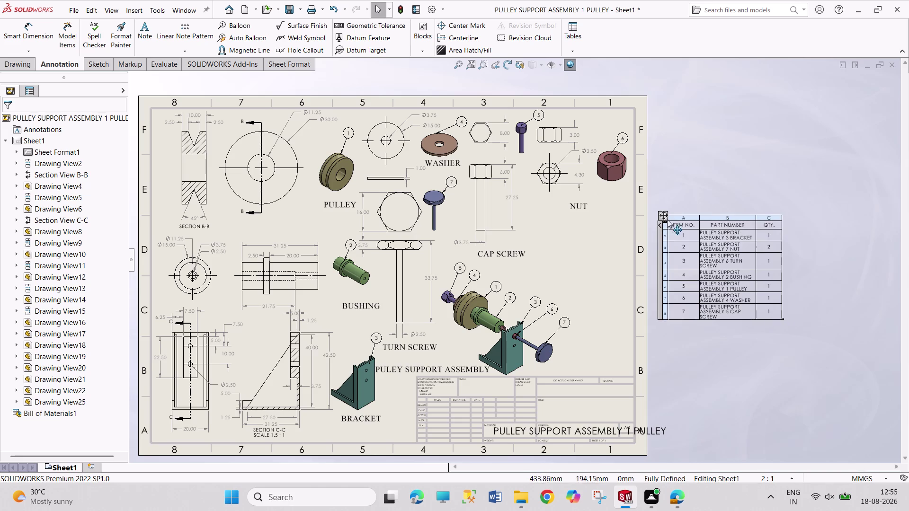
drag(663, 215, 546, 208)
click(535, 206)
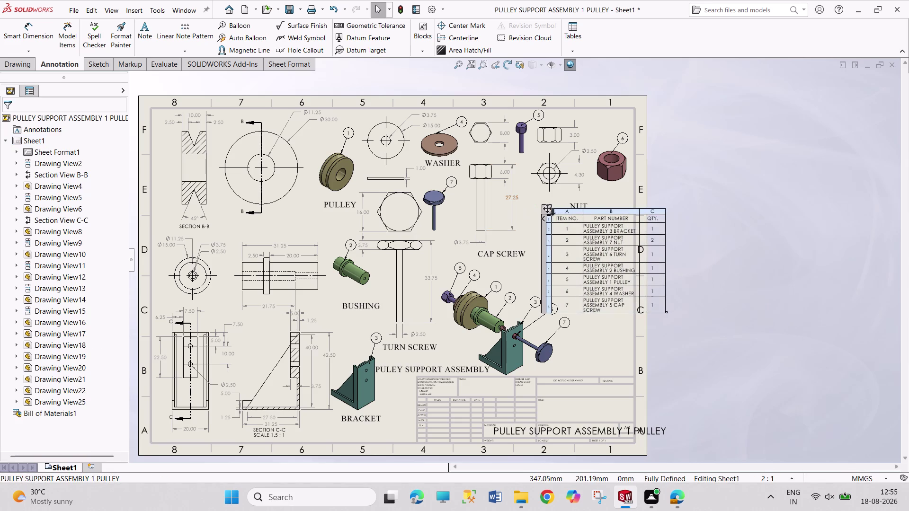
drag(547, 210, 512, 205)
click(775, 308)
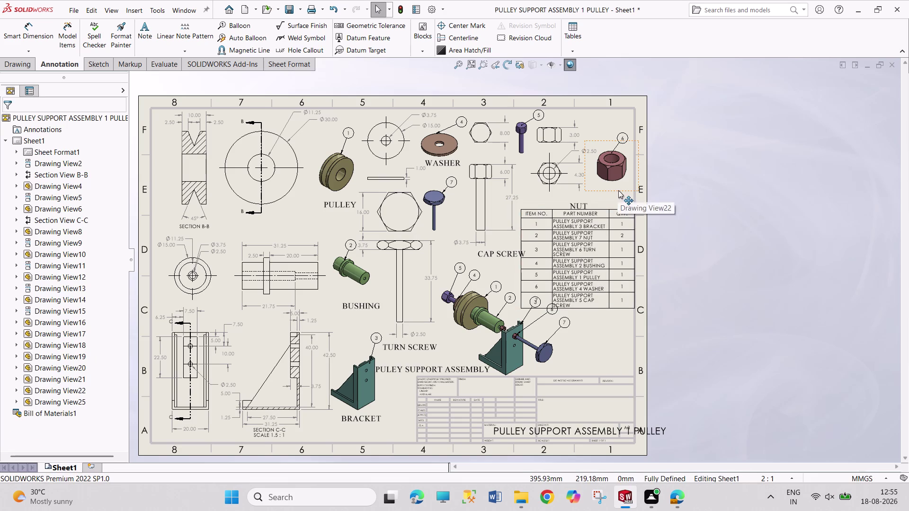
Reposition the isometric nut view and shift the CAP SCREW label clear of the parts list.
drag(618, 191, 621, 173)
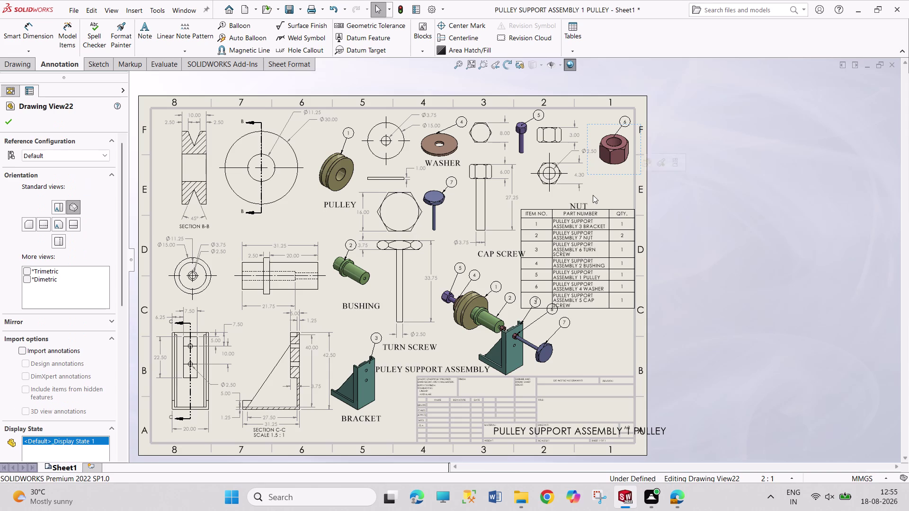
drag(580, 205, 611, 179)
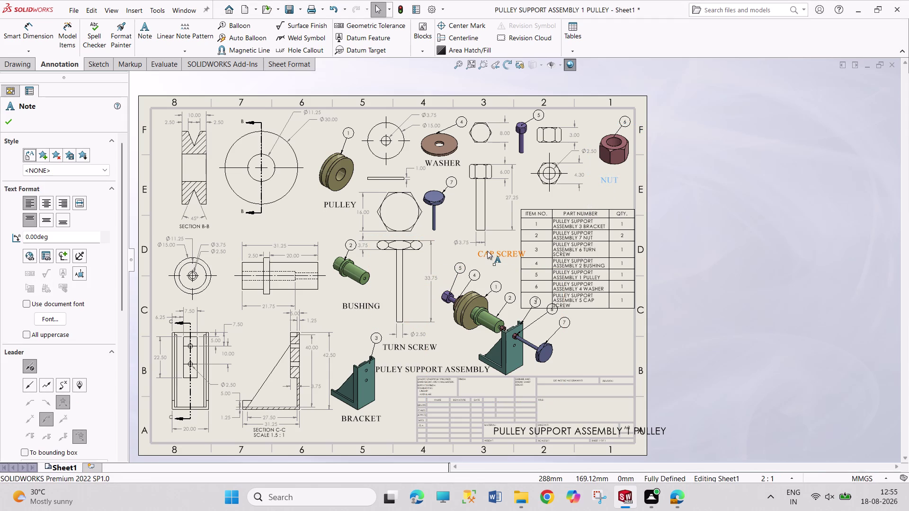
drag(488, 251, 466, 250)
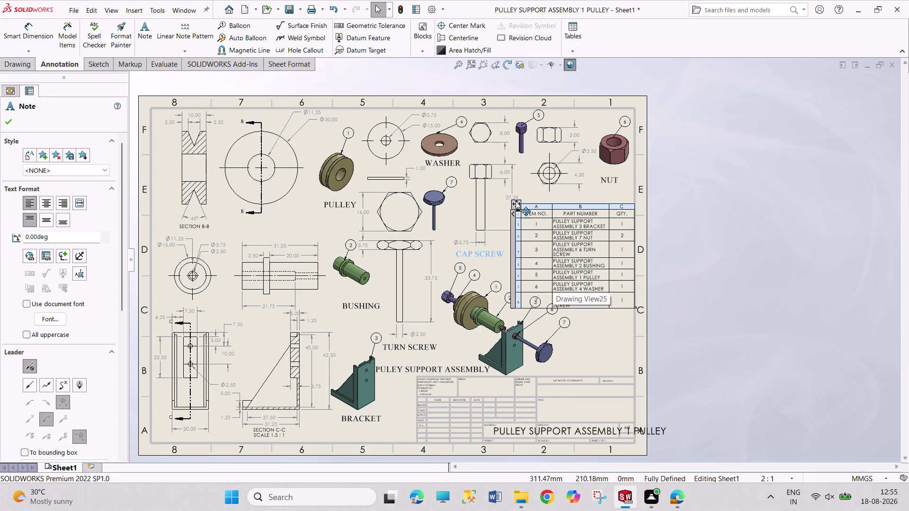
drag(505, 172, 499, 172)
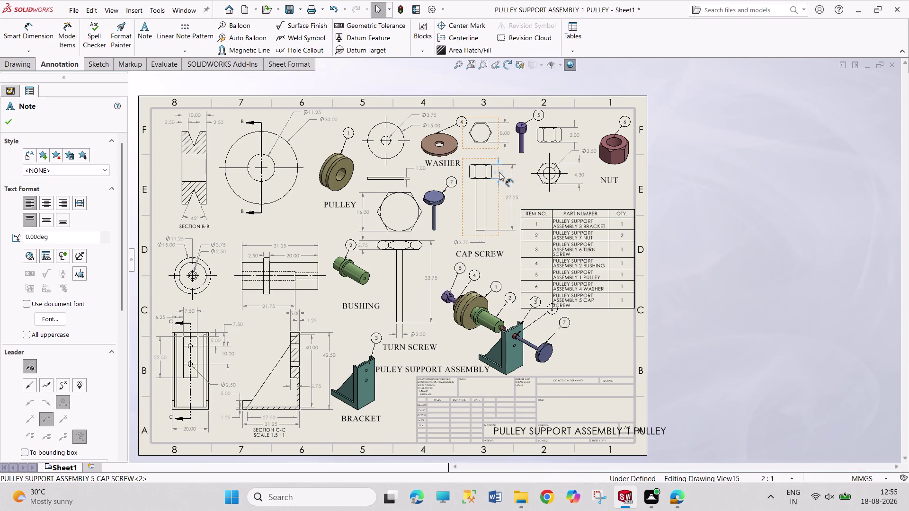
drag(499, 172, 500, 172)
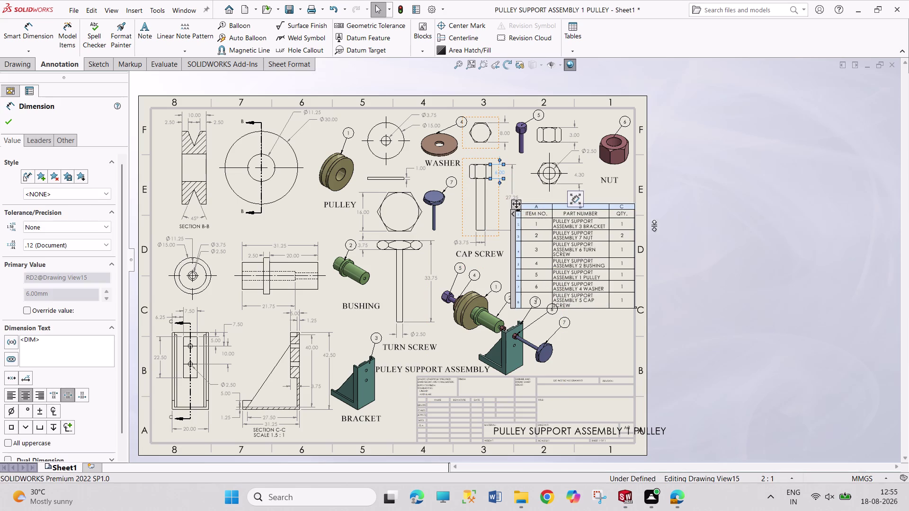
Raise the parts list slightly higher on the sheet.
click(727, 241)
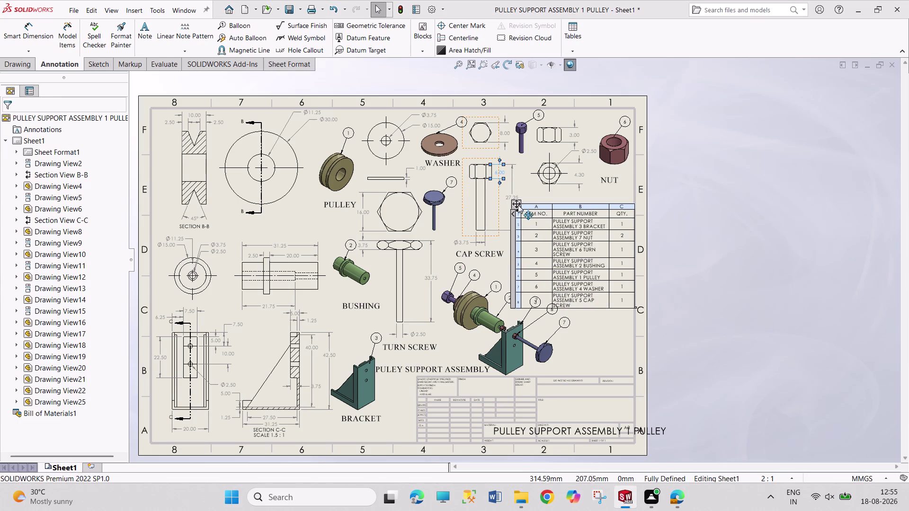
drag(517, 204, 517, 195)
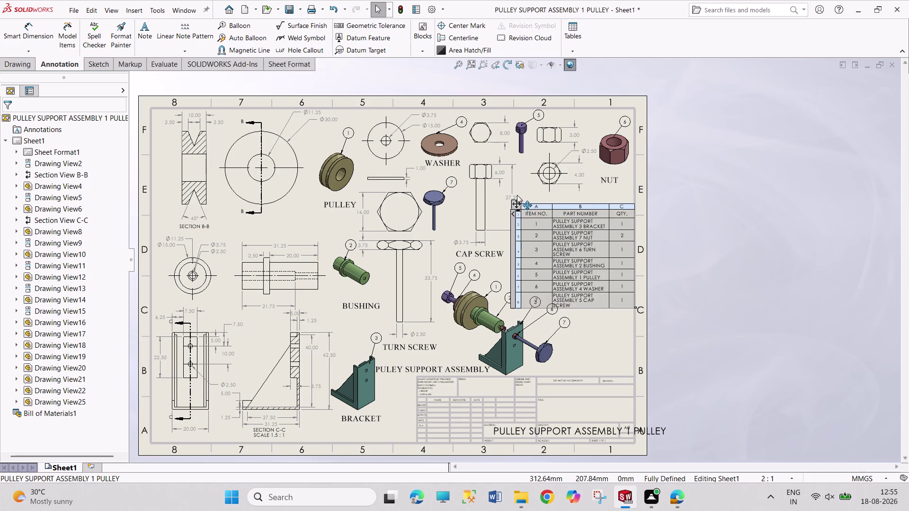
drag(517, 195, 515, 188)
click(734, 269)
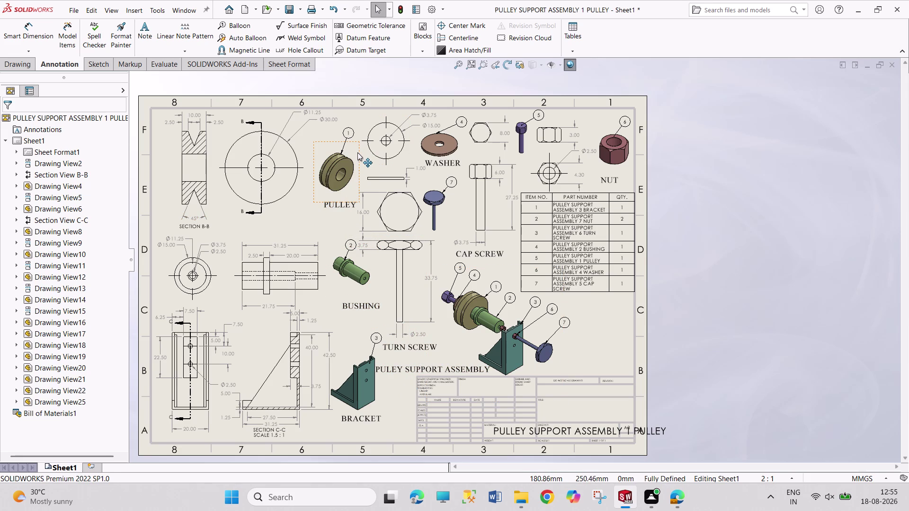
Shift the pulley view, its PULLEY label and the washer front view leftward.
drag(357, 153, 345, 152)
drag(335, 206, 309, 201)
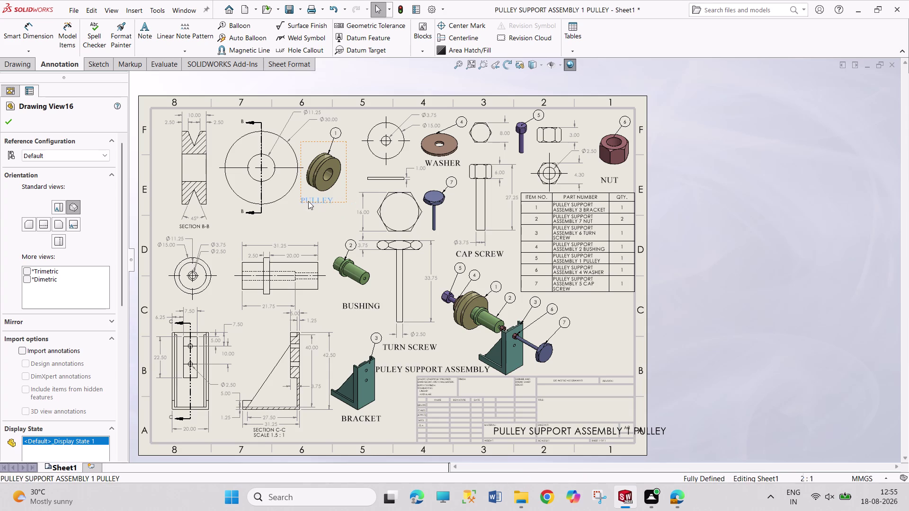
drag(308, 201, 315, 200)
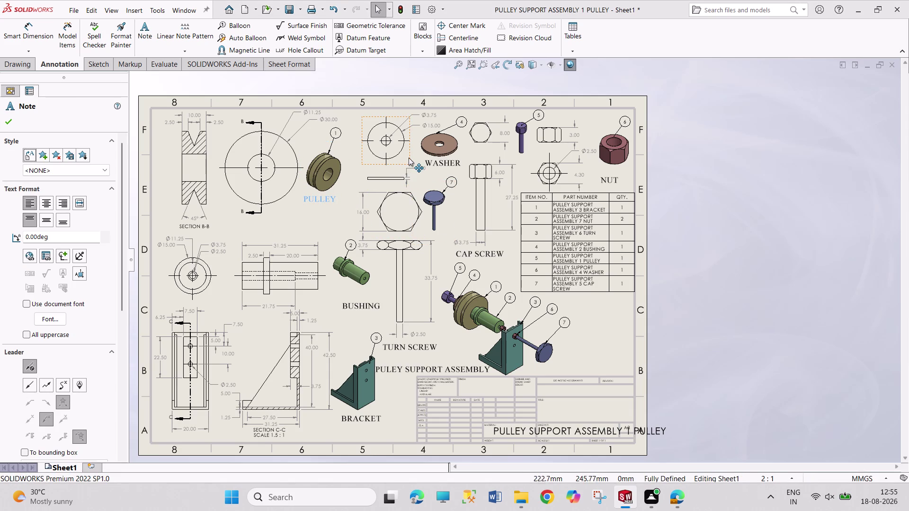
drag(409, 158, 396, 157)
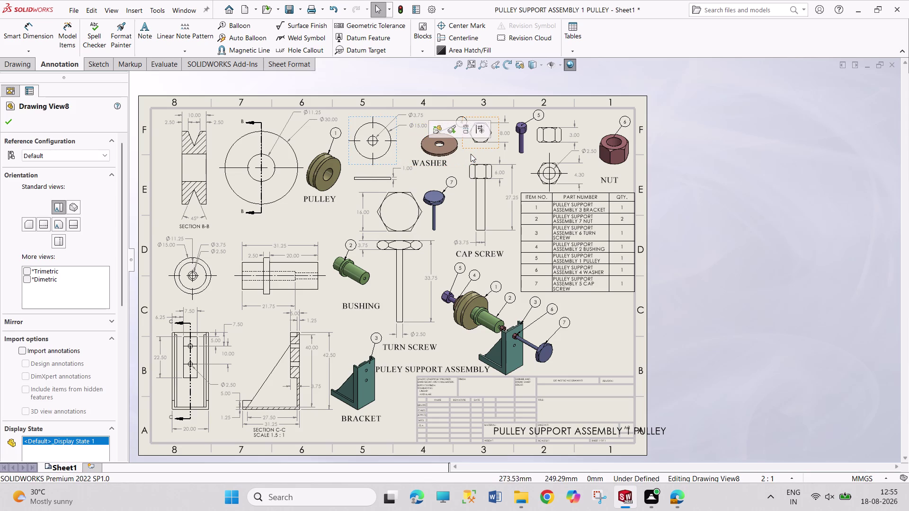
drag(470, 159, 463, 155)
click(729, 254)
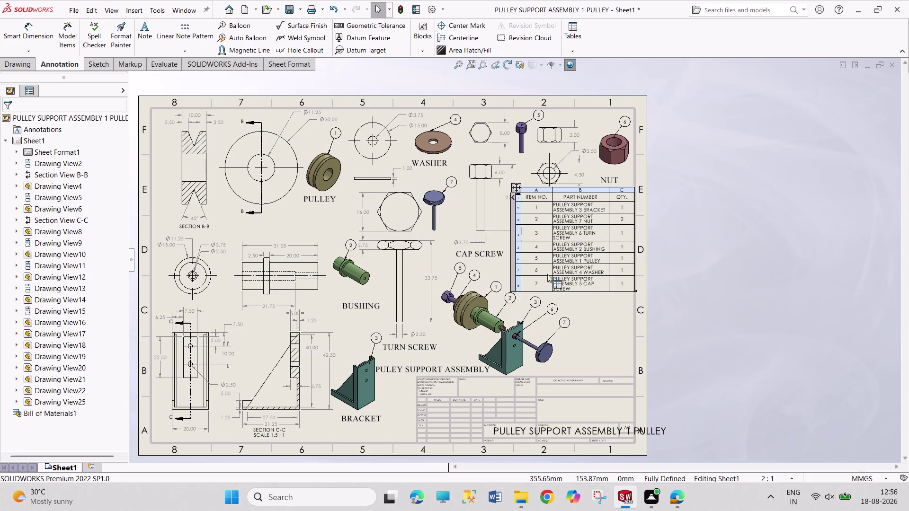
Move the bushing view up and left, with its BUSHING label close beneath it.
drag(365, 295, 357, 294)
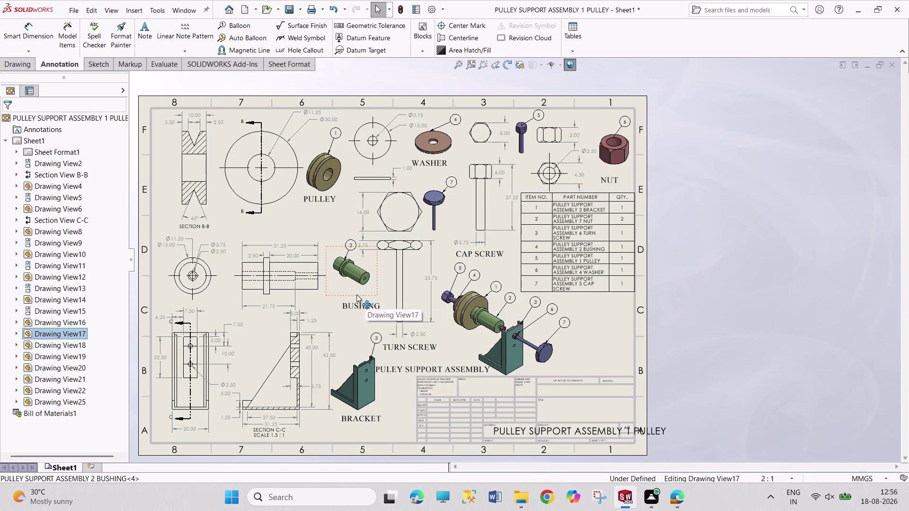
drag(357, 294, 356, 293)
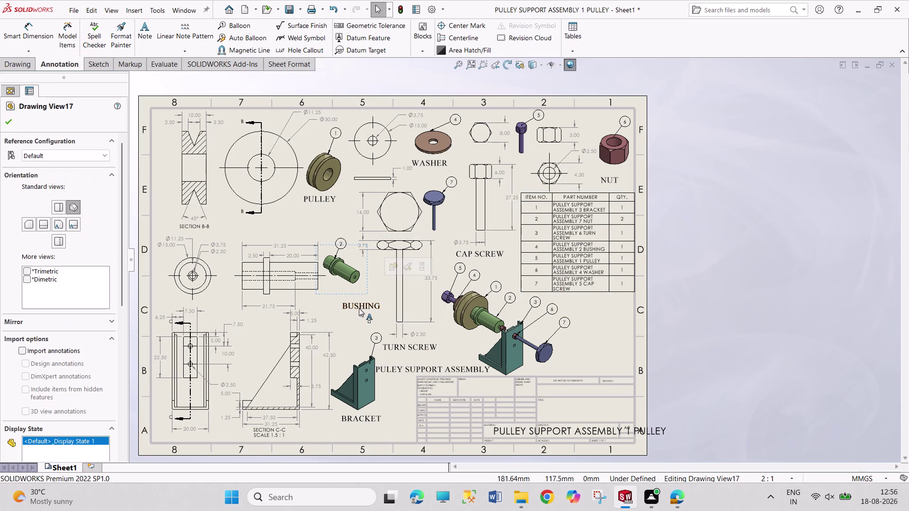
drag(359, 307, 344, 301)
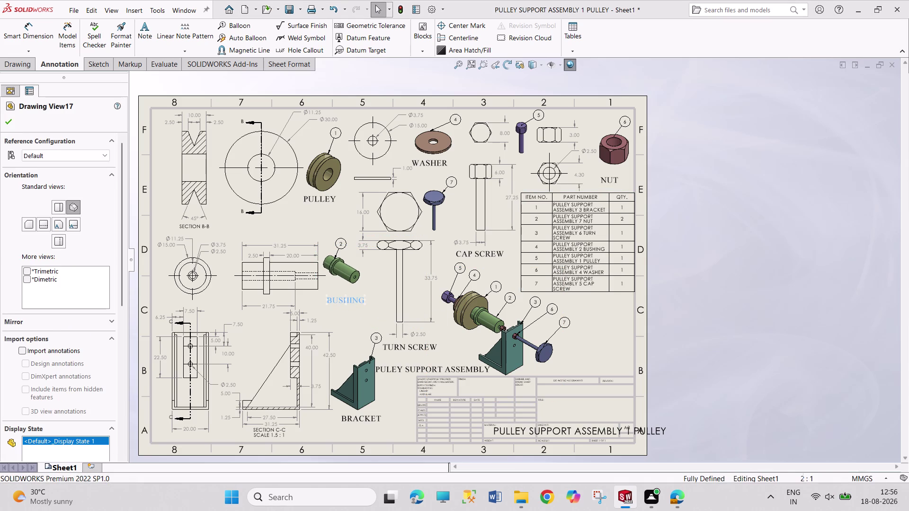
click(719, 365)
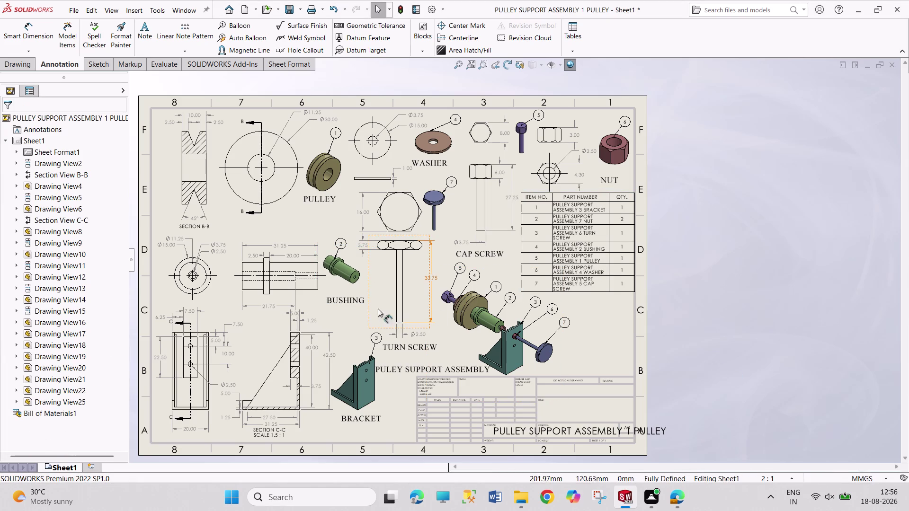
Replace the bushing view's note text with BUSHING and dismiss the formatting toolbar.
double_click(355, 304)
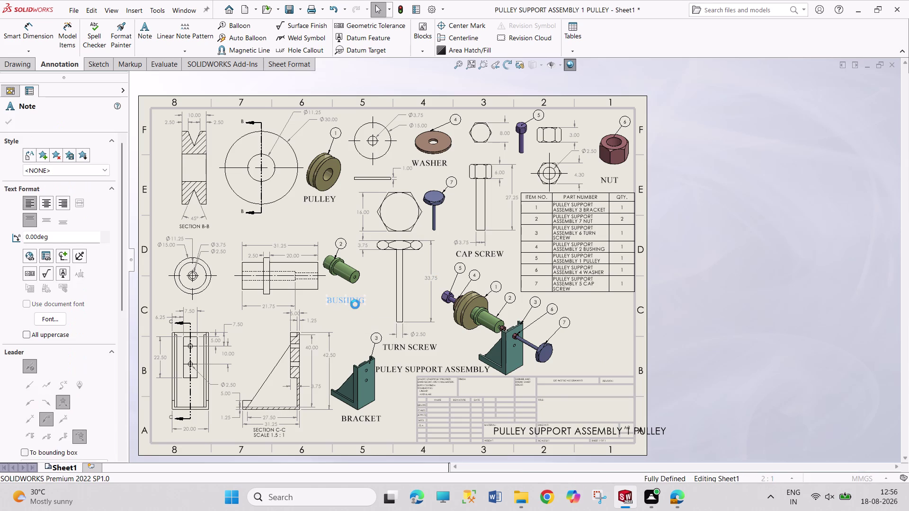
key(b)
text(U)
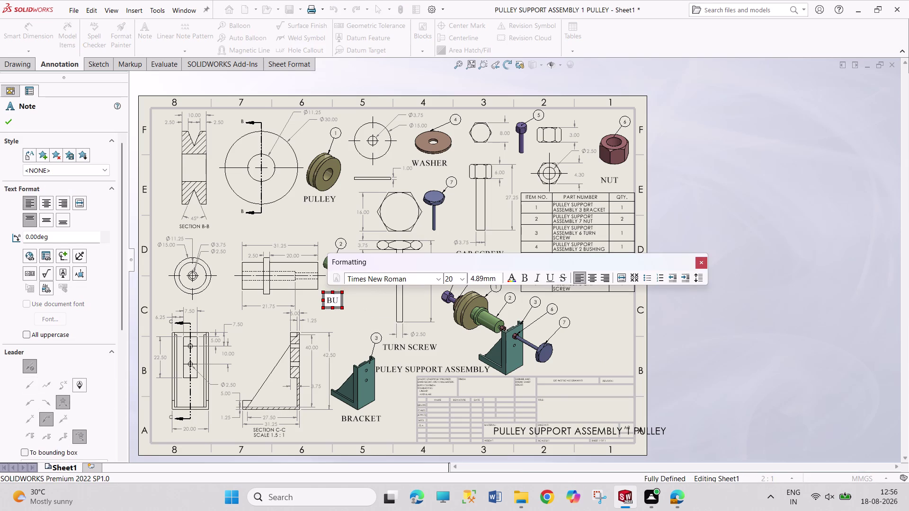
text(SHING)
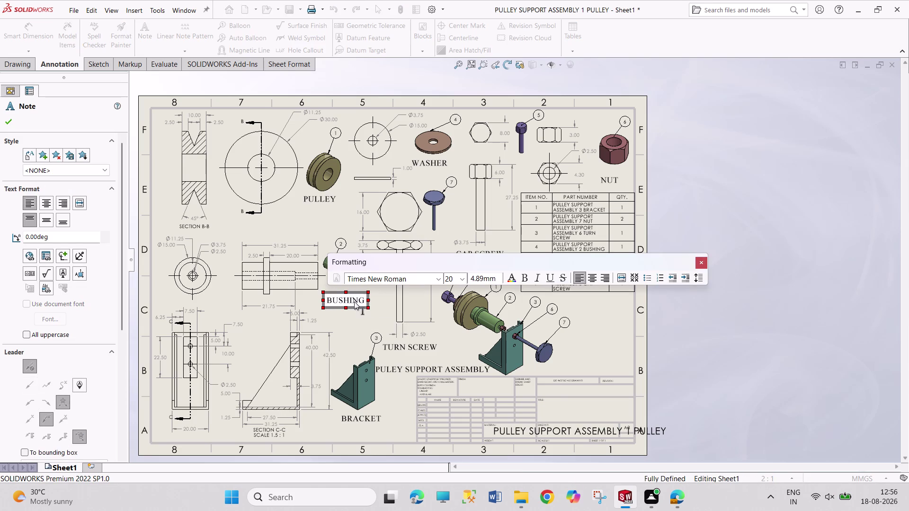
click(705, 264)
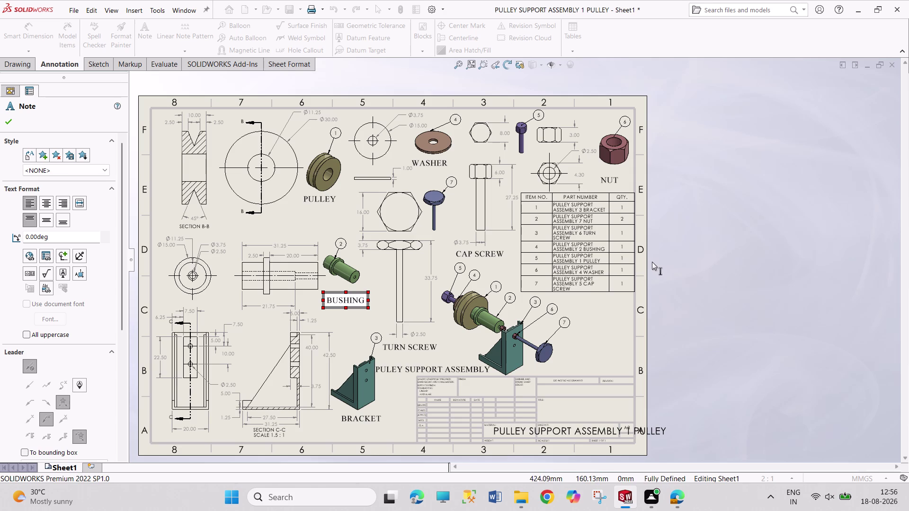
scroll(down, 3)
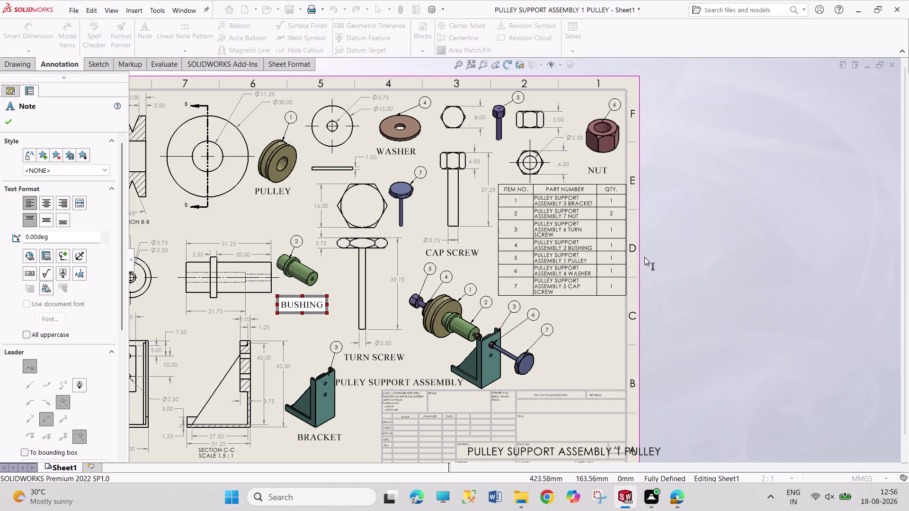
double_click(579, 215)
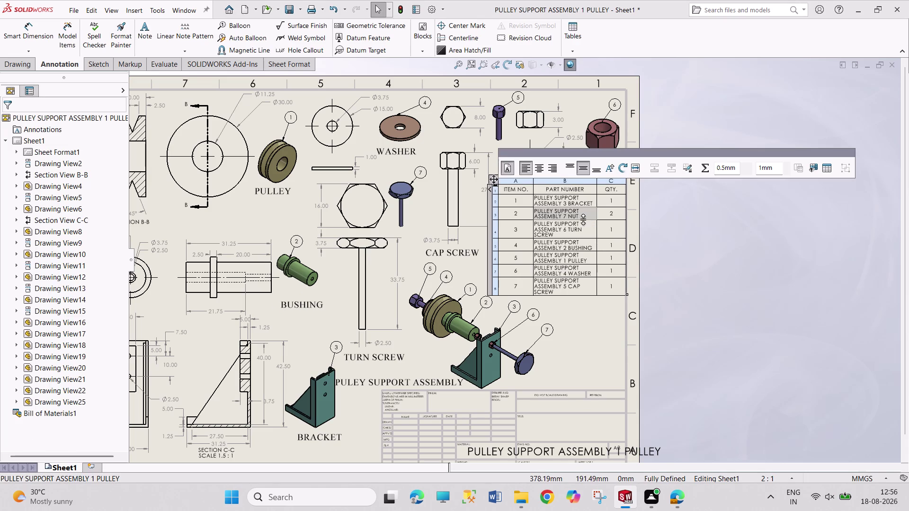
click(580, 214)
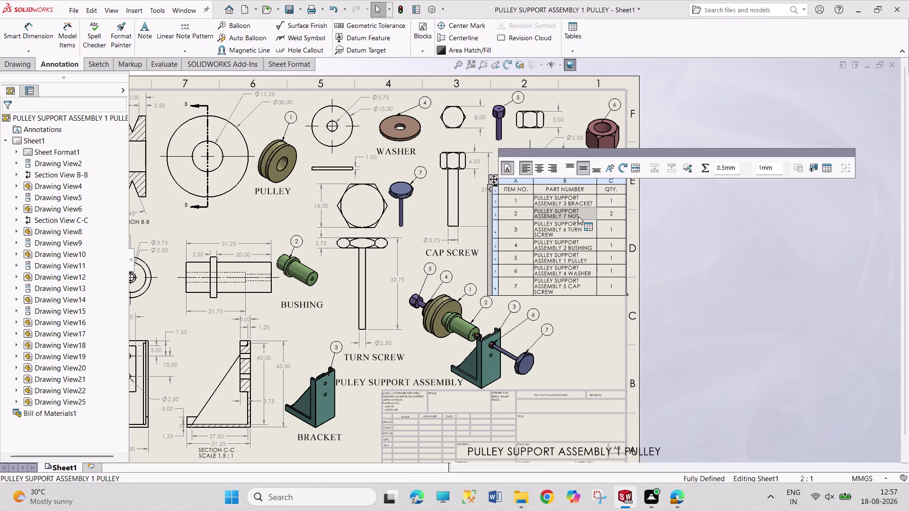
double_click(576, 216)
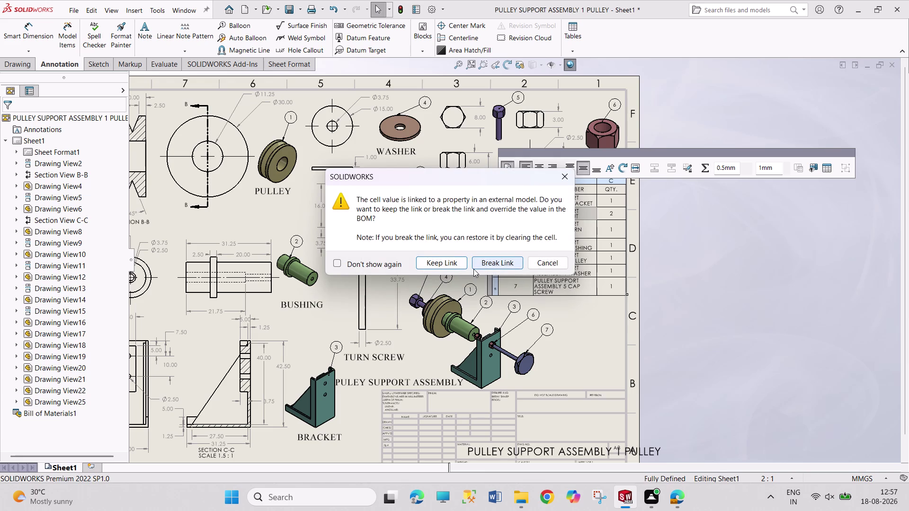
click(562, 178)
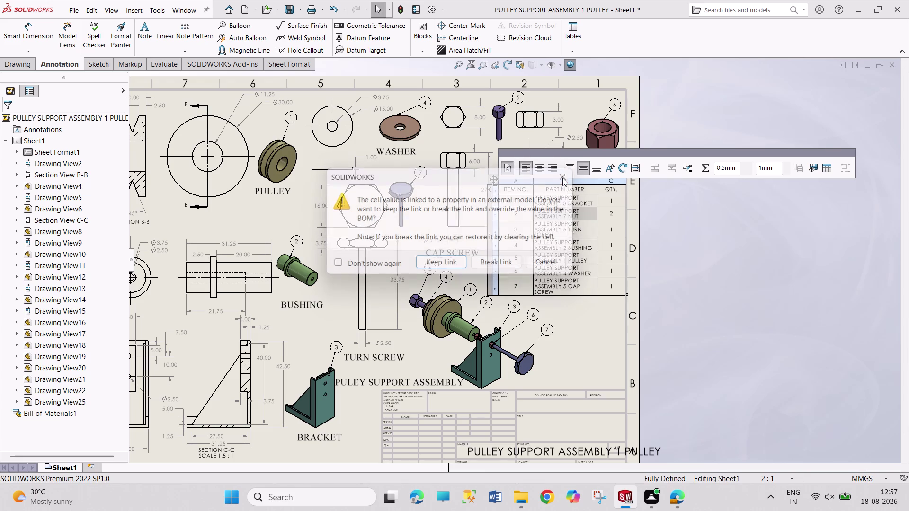
click(569, 210)
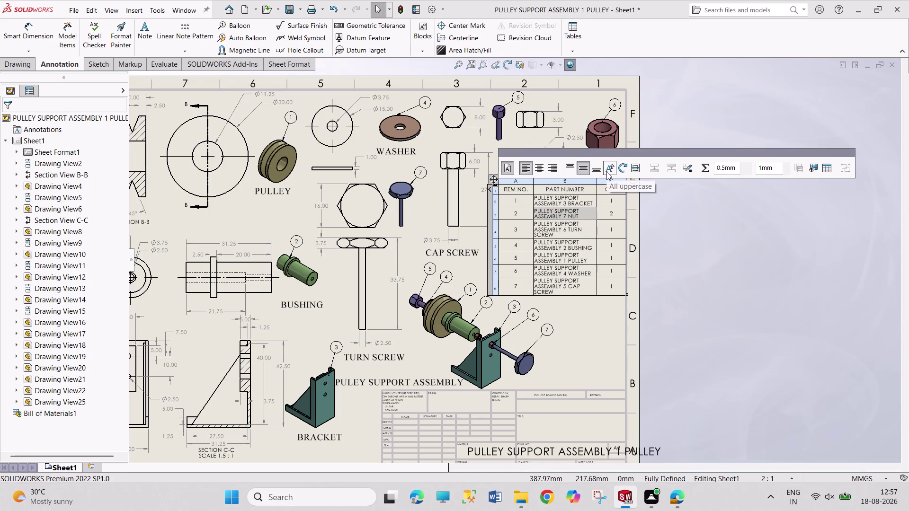
click(565, 216)
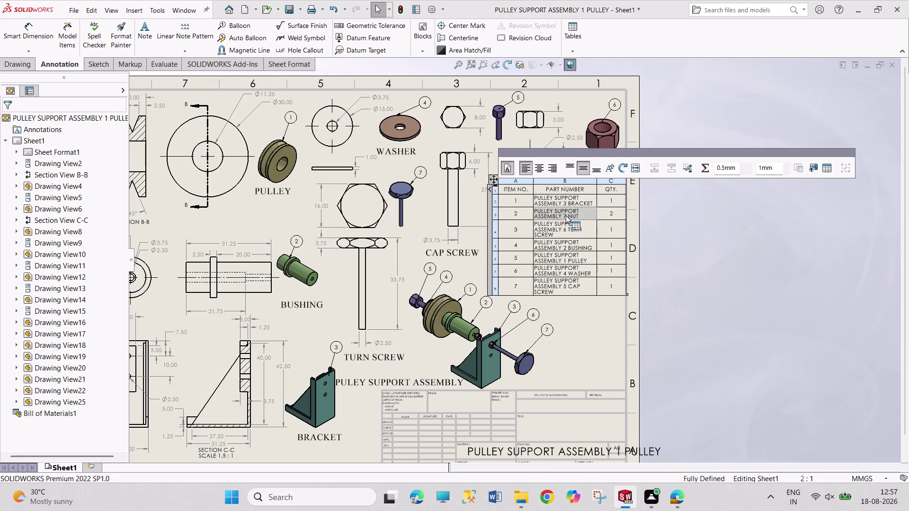
double_click(566, 215)
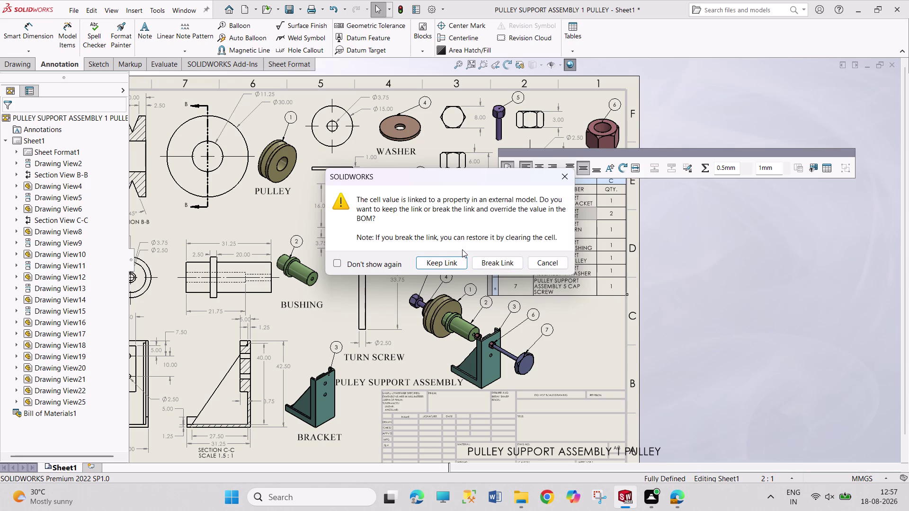
click(564, 180)
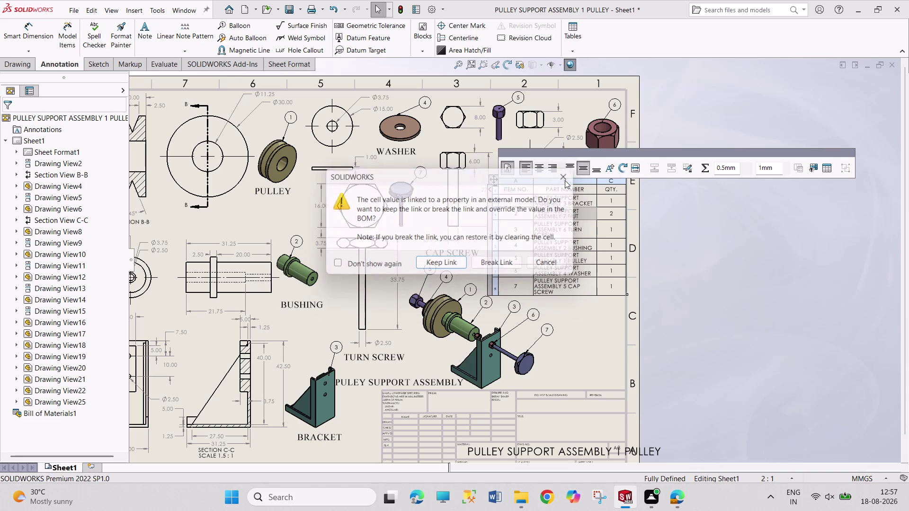
click(705, 252)
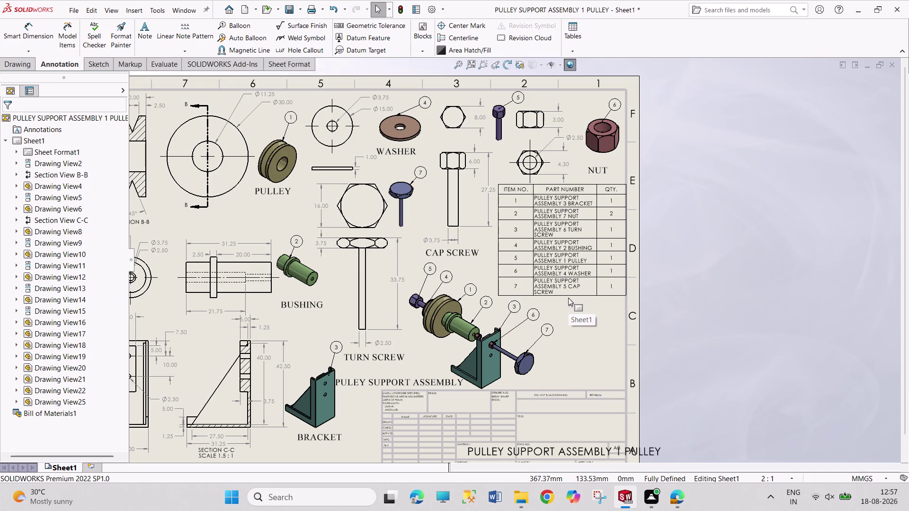
scroll(down, 3)
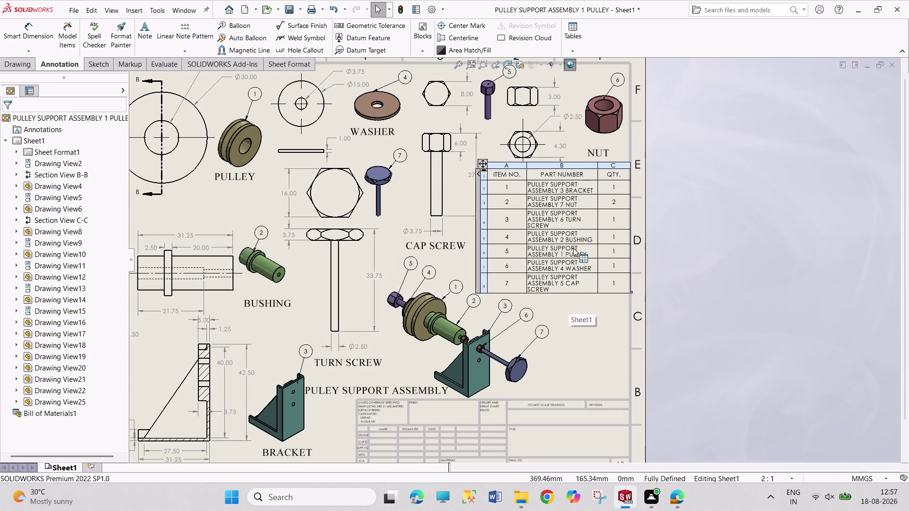
Delete balloons 7, 6, 3 and 2 from the exploded assembly view.
click(541, 333)
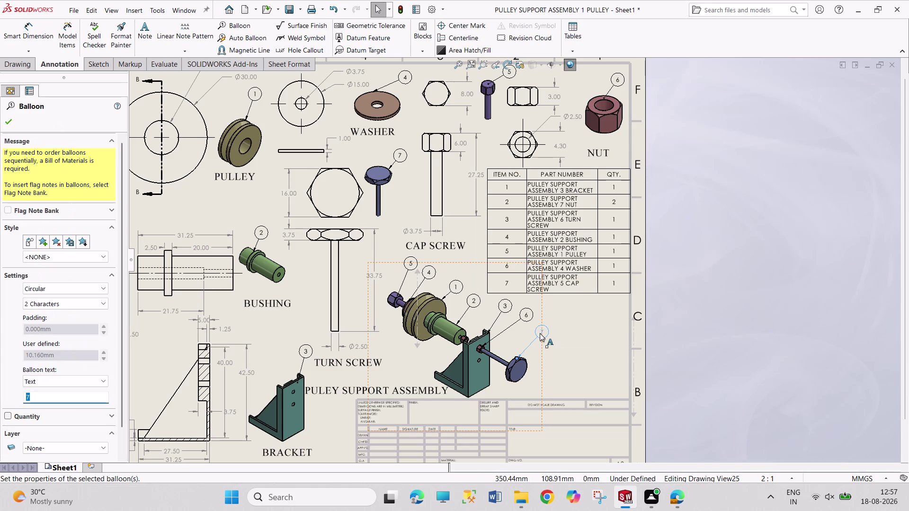
key(Delete)
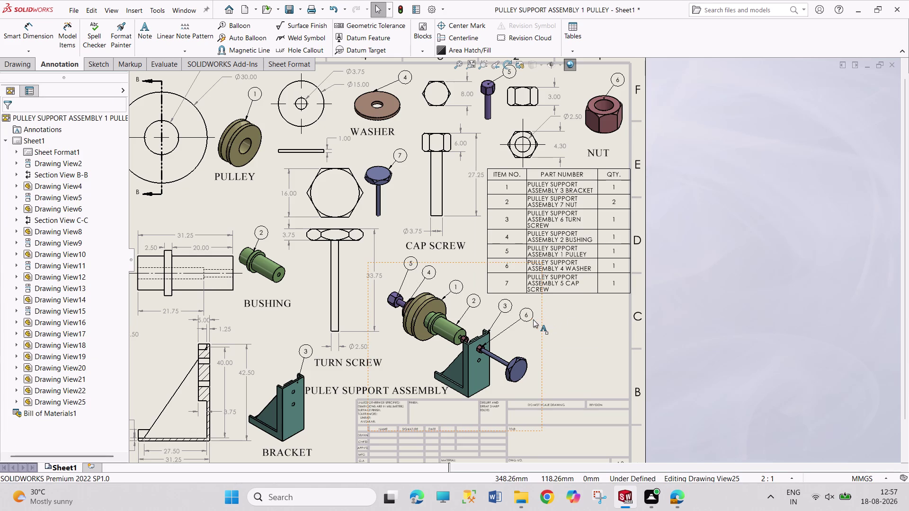
click(533, 320)
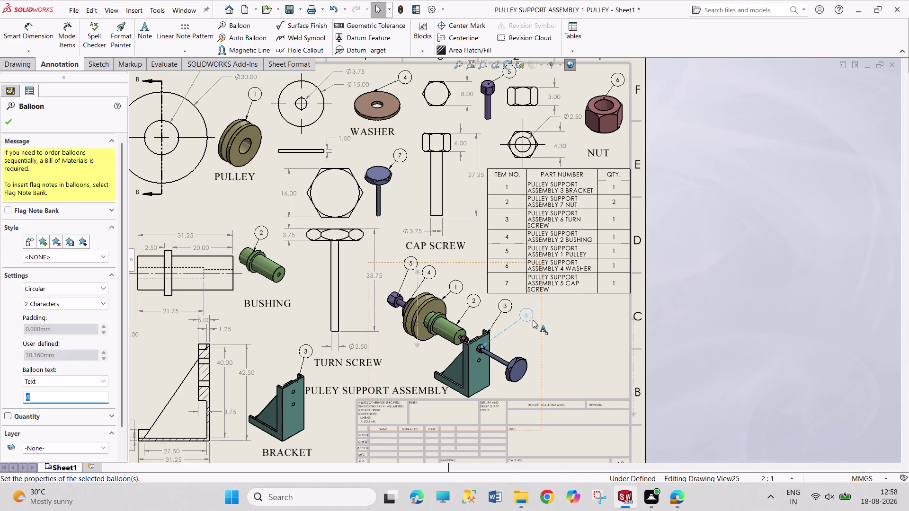
key(Delete)
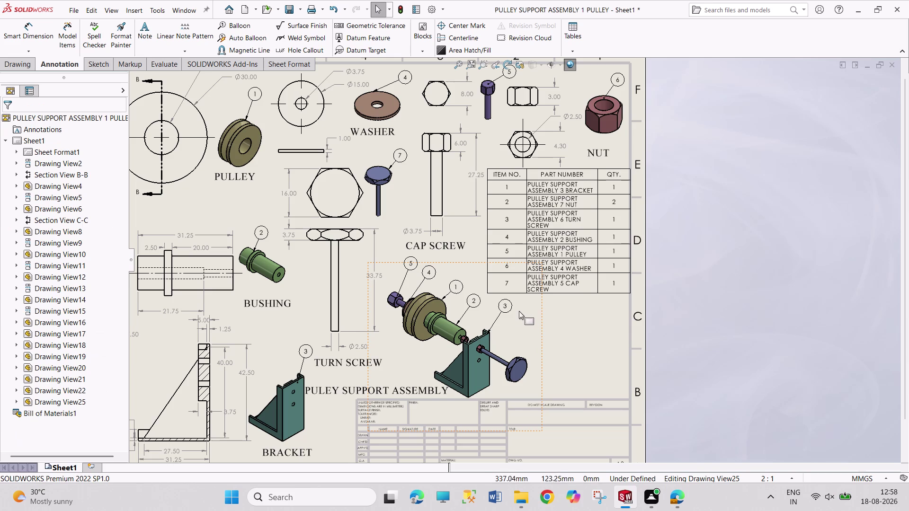
click(510, 309)
key(Delete)
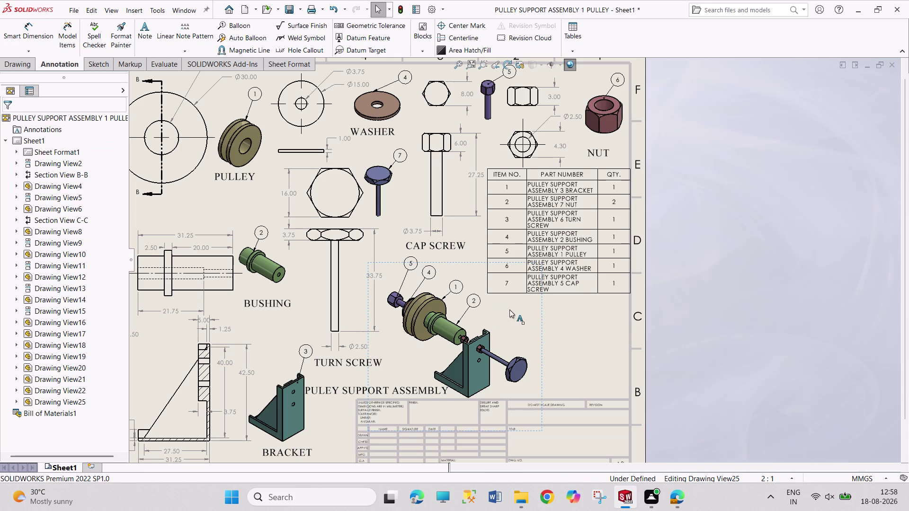
click(477, 307)
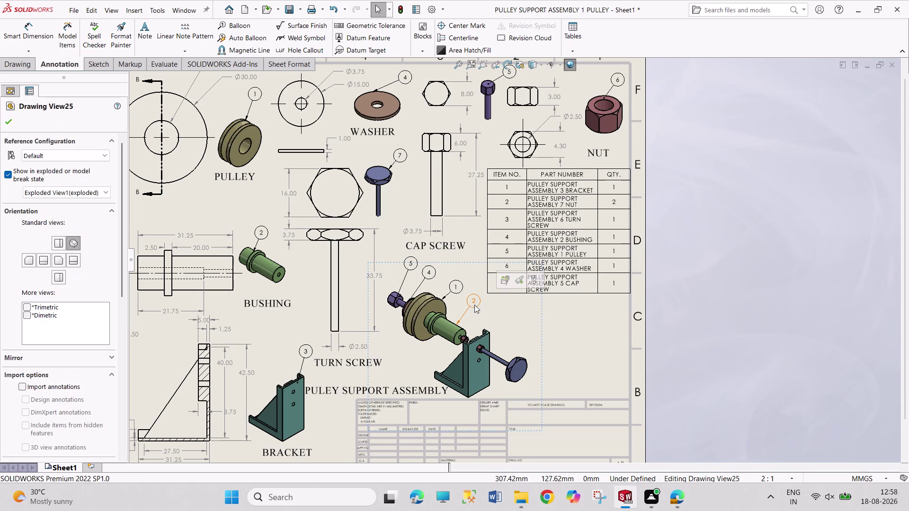
click(475, 304)
key(Delete)
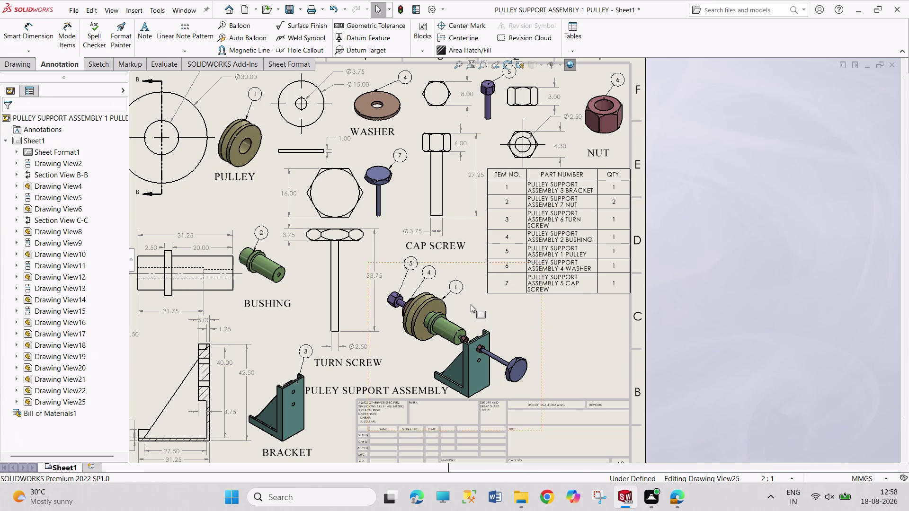
Delete the remaining balloons 1, 4 and 5.
click(463, 290)
key(Delete)
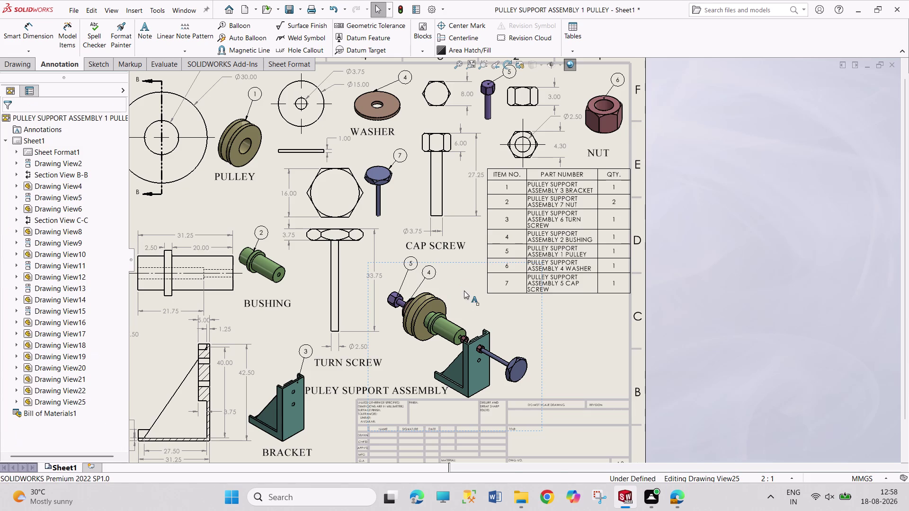
click(437, 276)
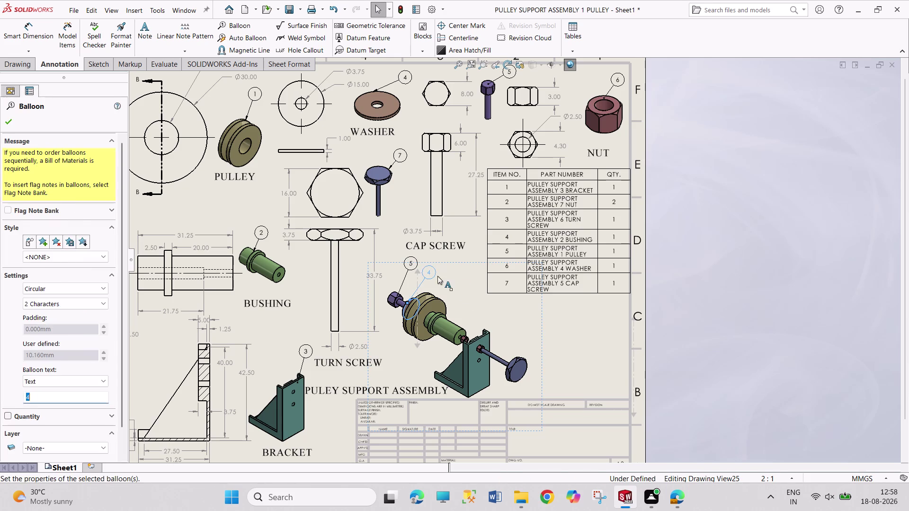
key(Delete)
click(416, 270)
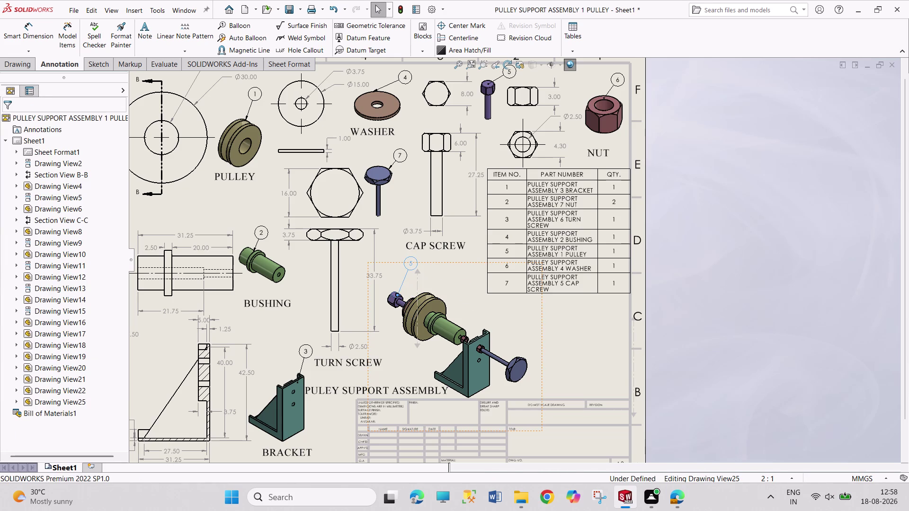
key(Delete)
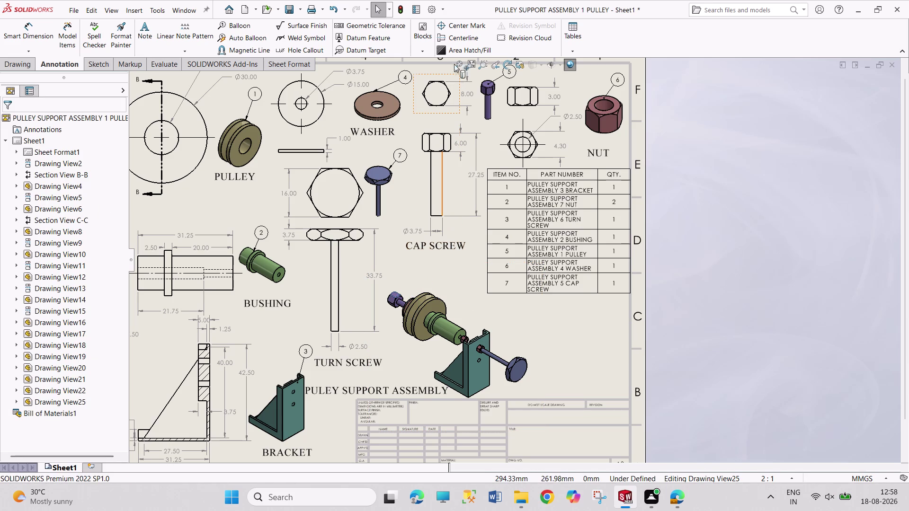
click(240, 41)
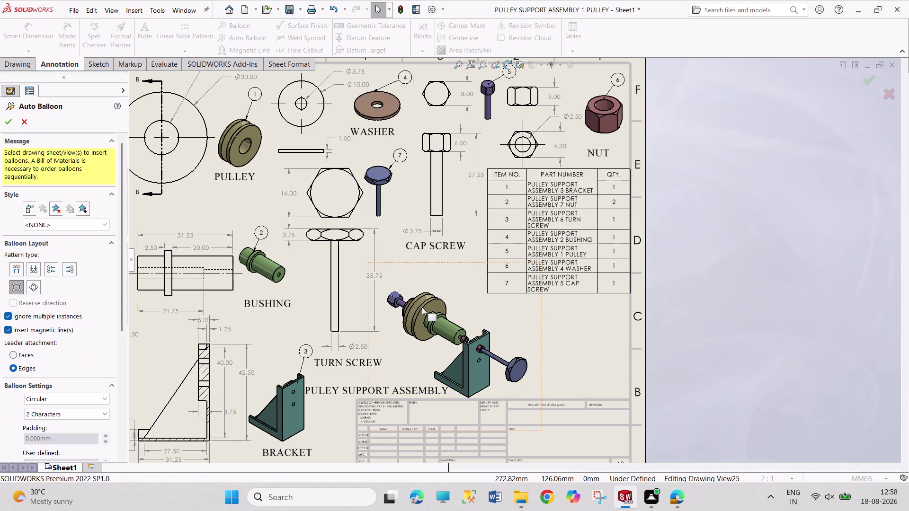
Auto Balloon the exploded assembly view, retrying once, and insert the previewed balloons.
click(426, 310)
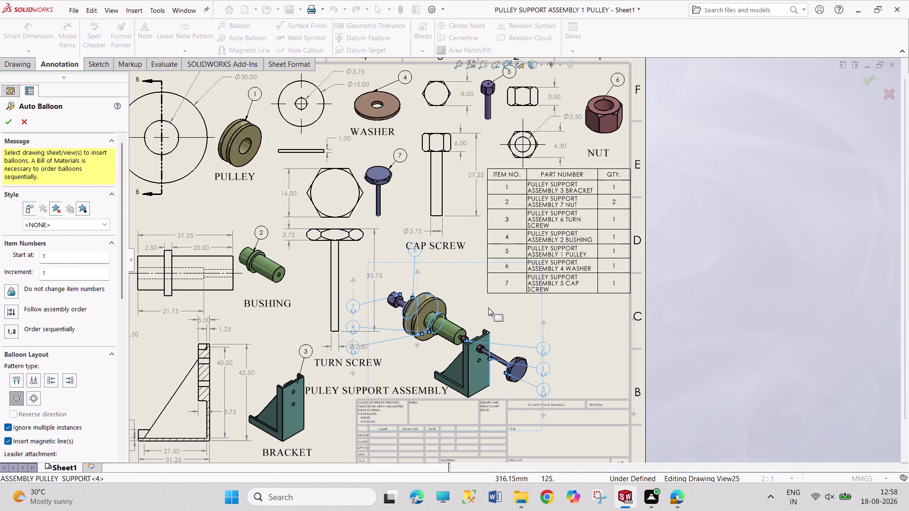
click(488, 308)
key(Escape)
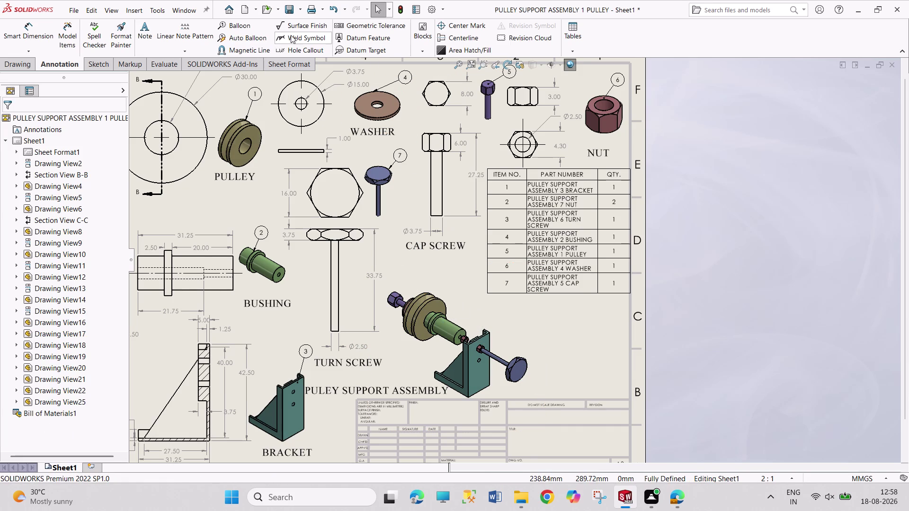
click(248, 37)
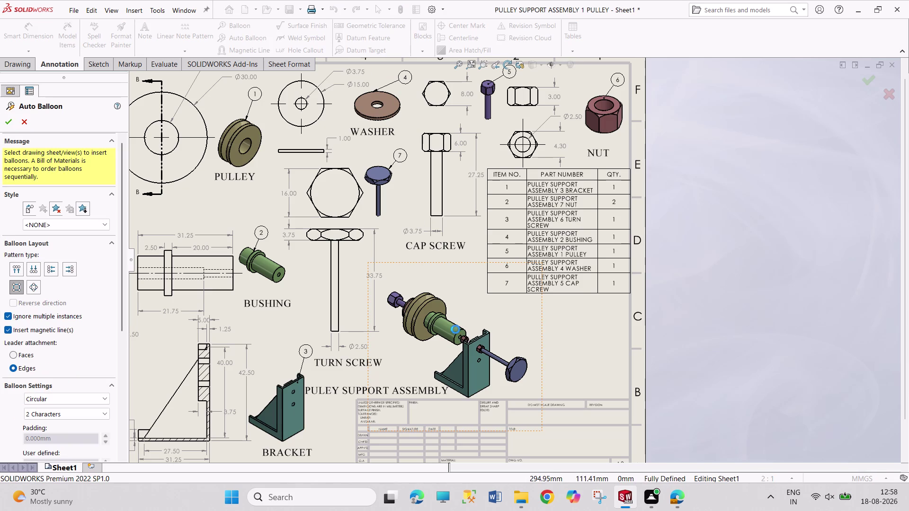
click(453, 332)
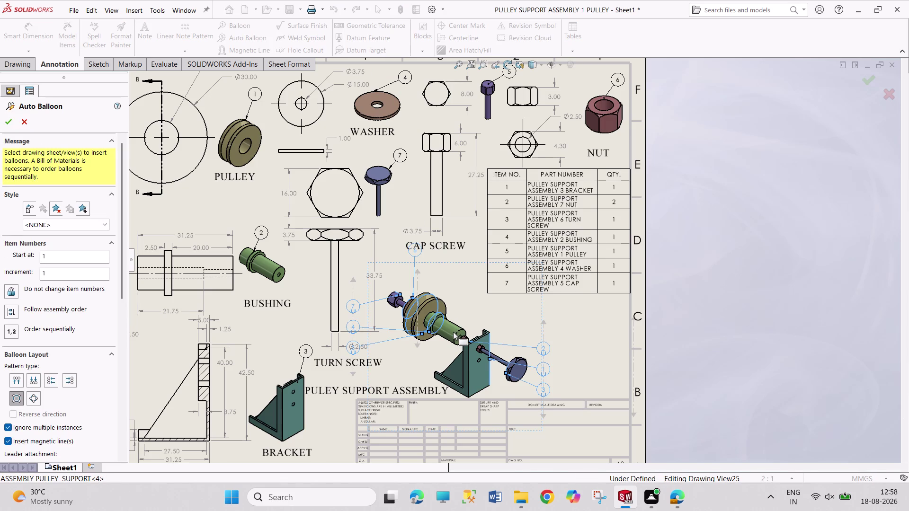
click(10, 115)
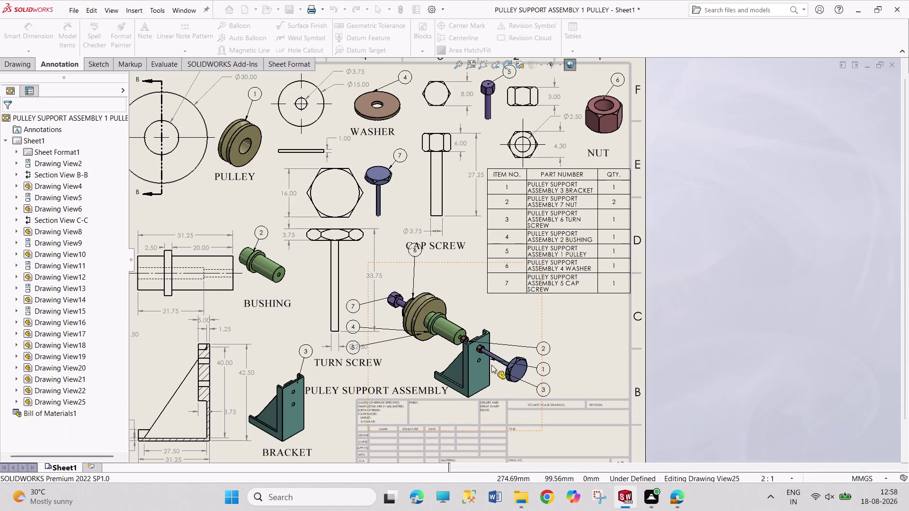
drag(543, 350, 495, 306)
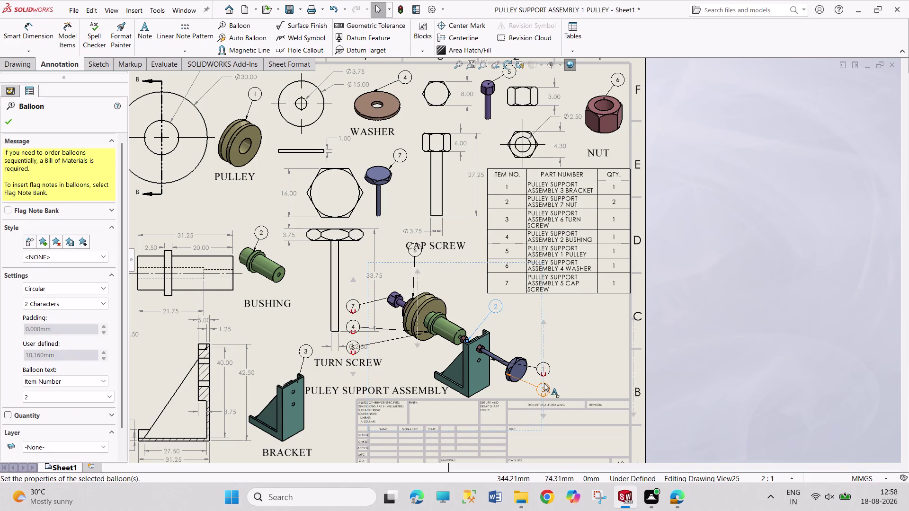
Move balloons 2, 1, 3, 7 and 6 beside the bushing, bracket, knob, cap screw and pulley.
drag(545, 374, 517, 317)
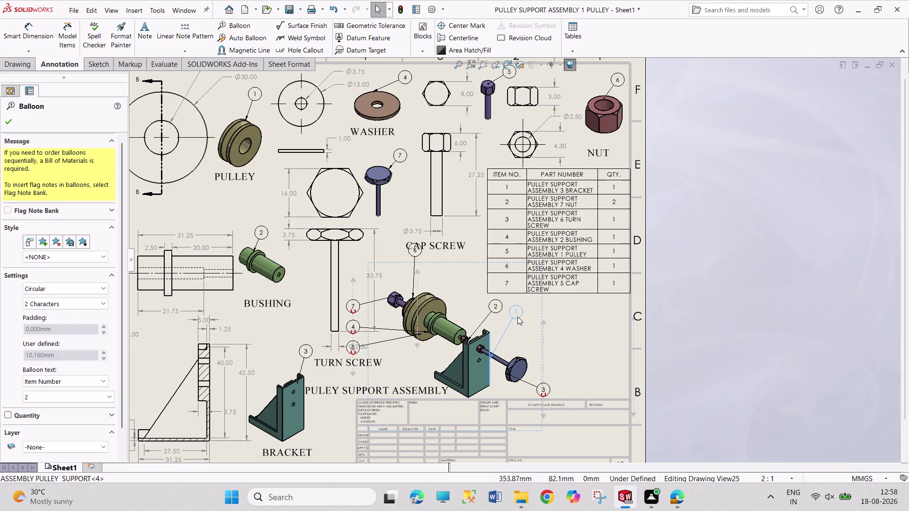
drag(517, 317, 488, 358)
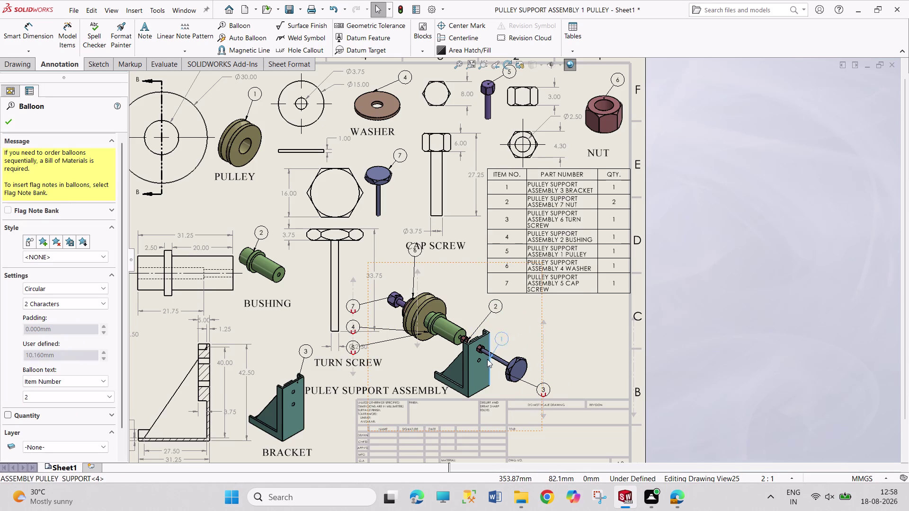
drag(487, 358, 509, 330)
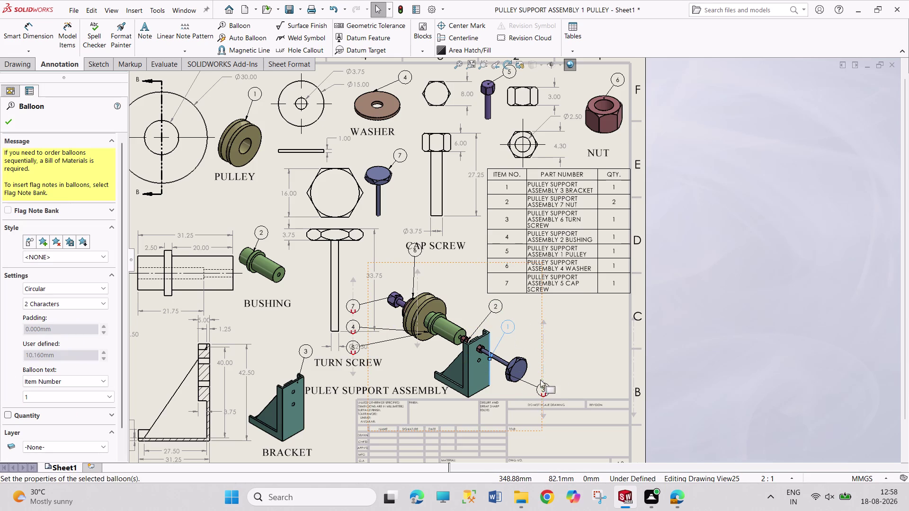
drag(546, 388, 533, 330)
drag(351, 306, 381, 287)
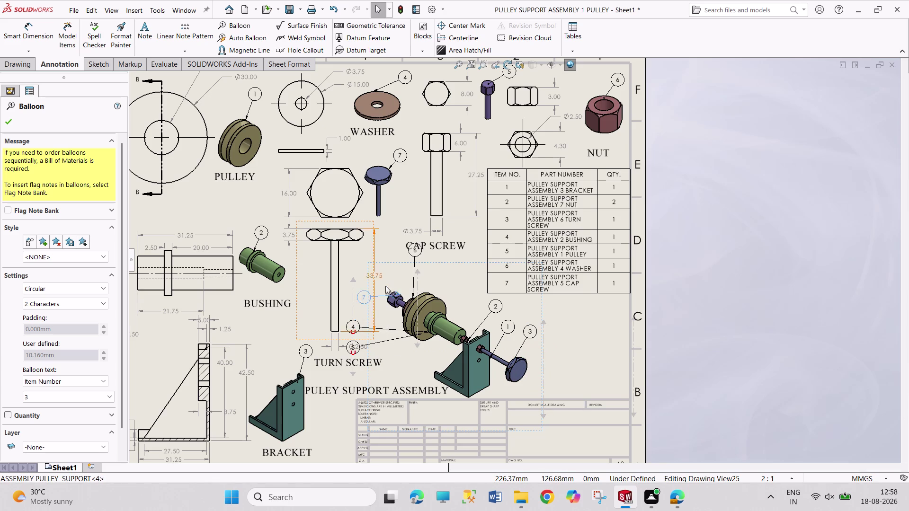
drag(381, 288, 398, 271)
drag(417, 253, 418, 253)
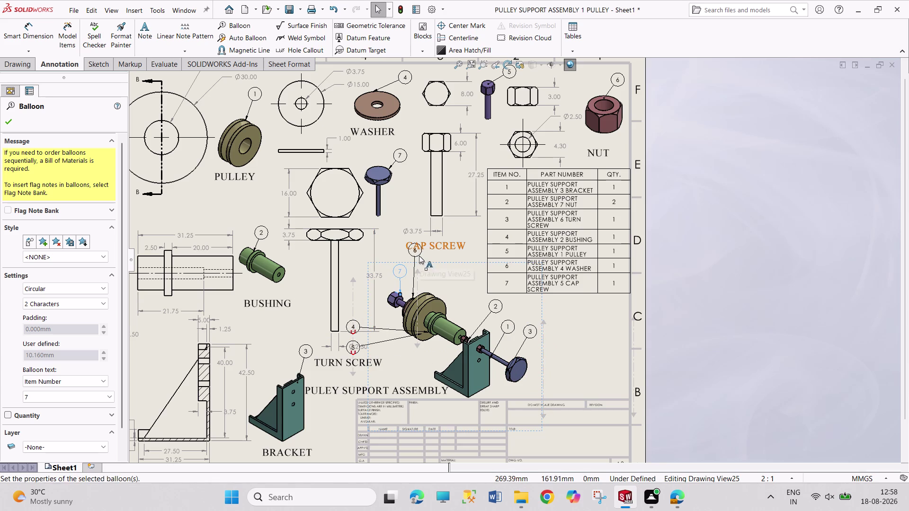
drag(417, 253, 435, 247)
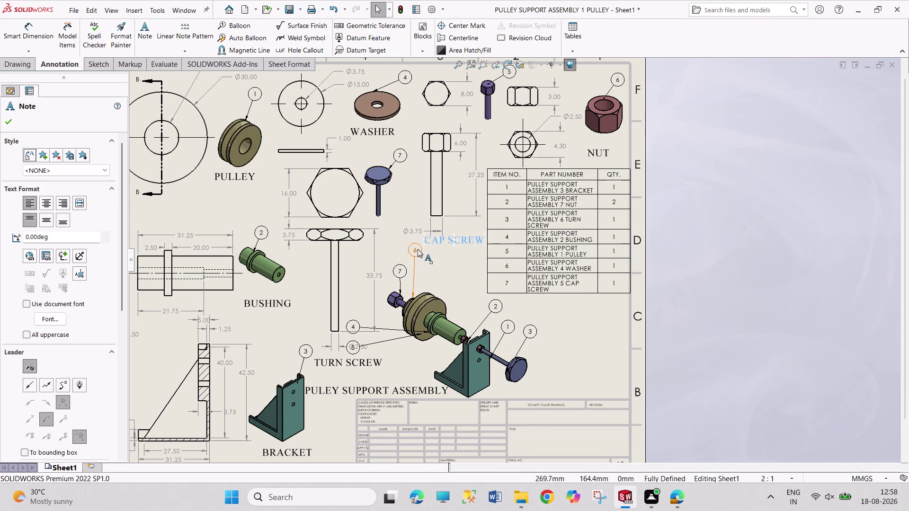
drag(419, 249, 425, 249)
drag(416, 251, 436, 267)
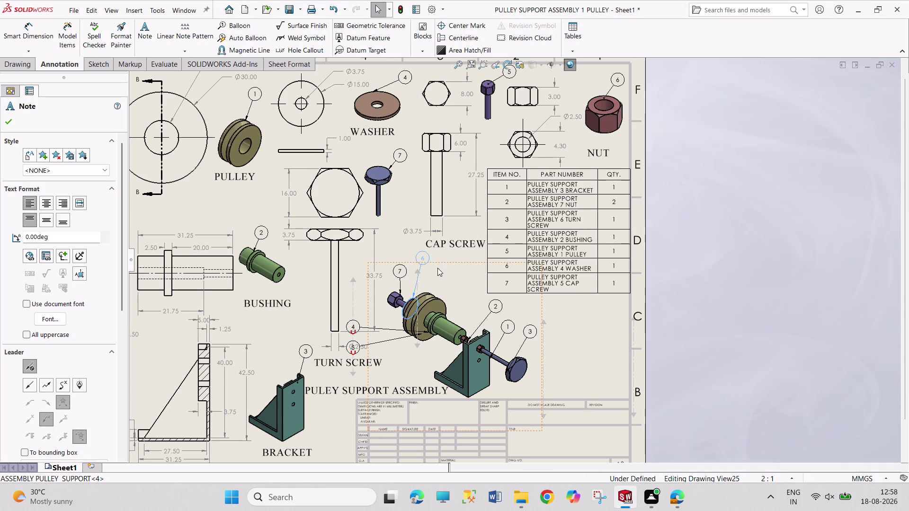
drag(435, 268, 441, 271)
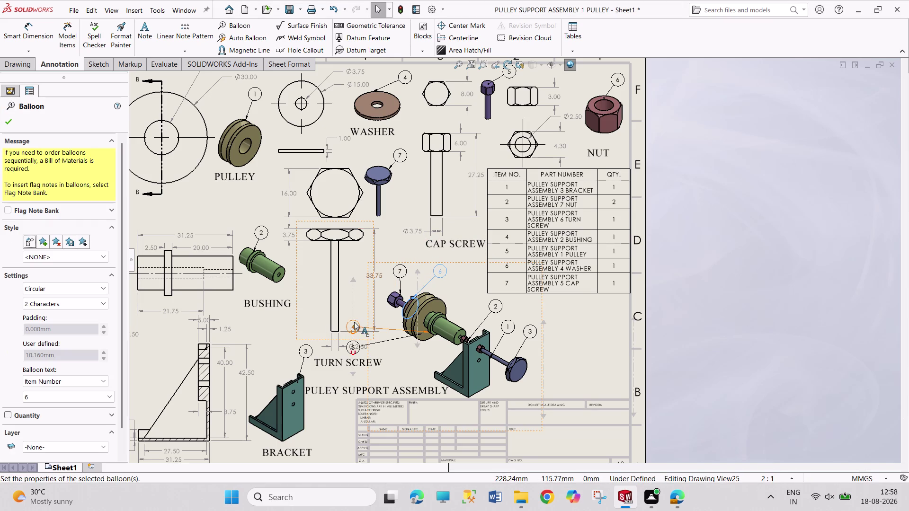
Align the balloons and place balloon 4 between 7 and 6, and balloon 5 below the pulley.
drag(354, 321, 366, 297)
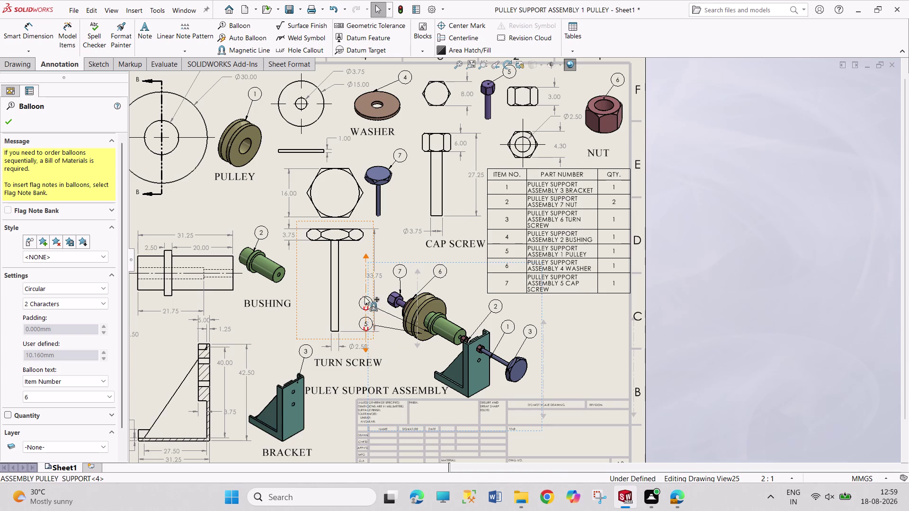
drag(366, 297, 358, 295)
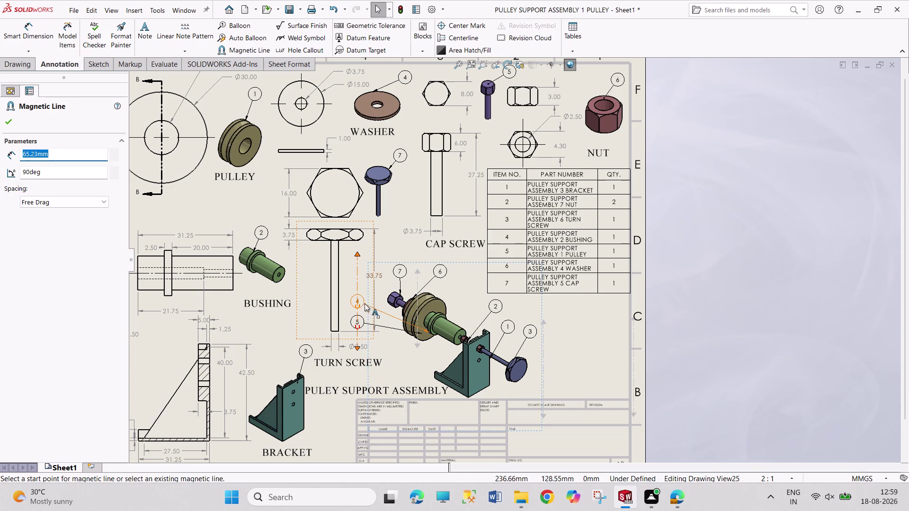
drag(364, 300, 392, 280)
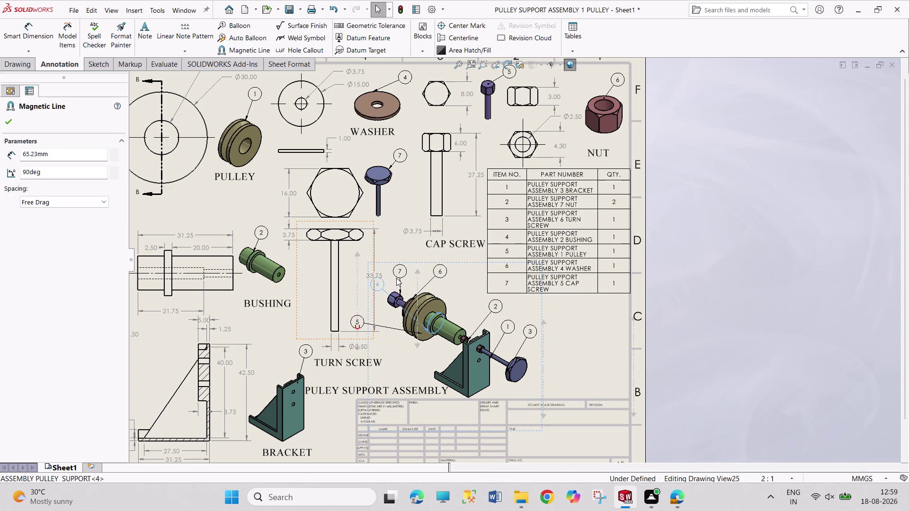
drag(392, 280, 428, 267)
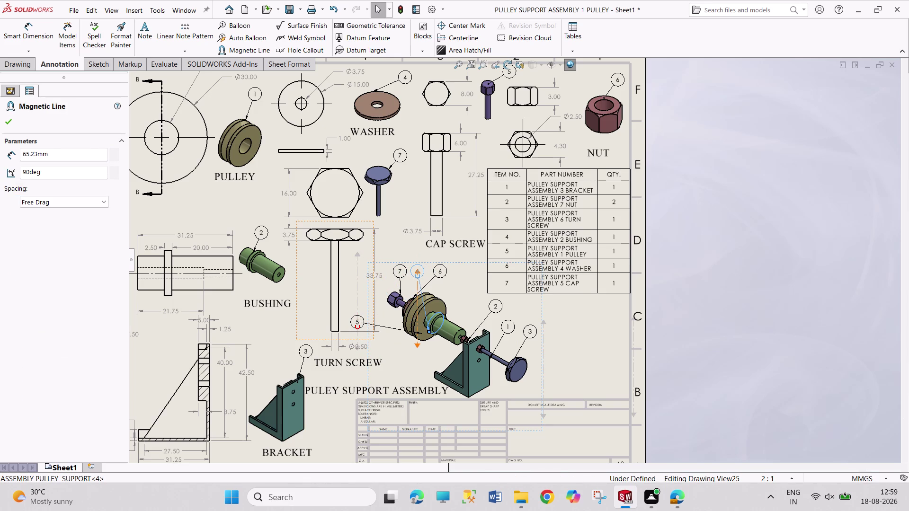
drag(354, 325, 390, 335)
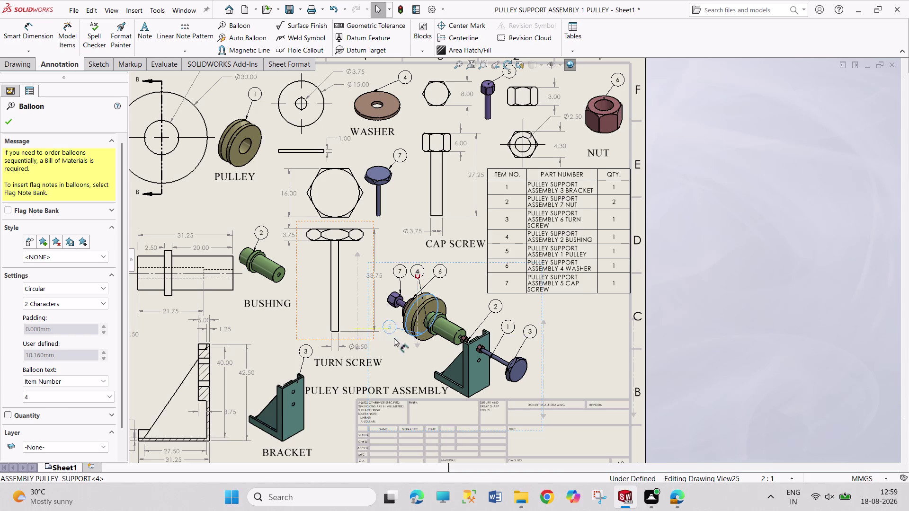
drag(391, 335, 401, 361)
key(Escape)
key(Escape)
key(Escape)
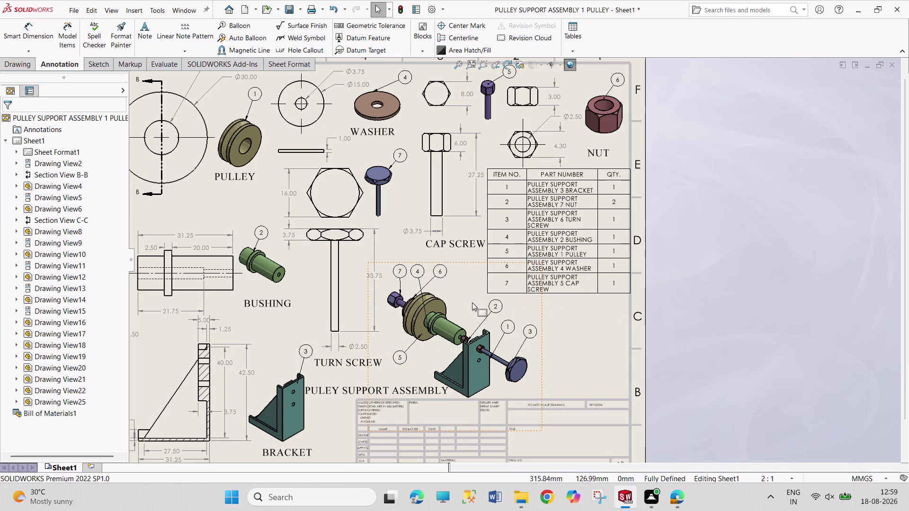
drag(422, 274, 462, 281)
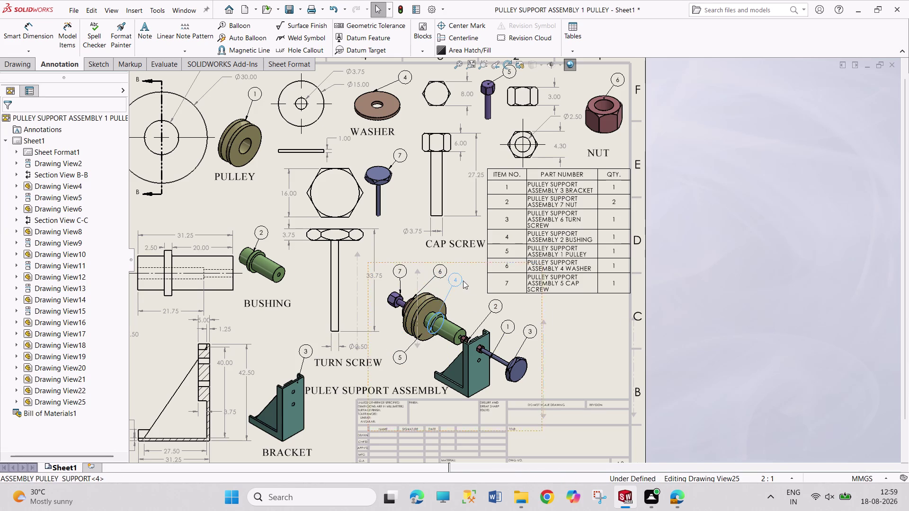
drag(462, 281, 465, 280)
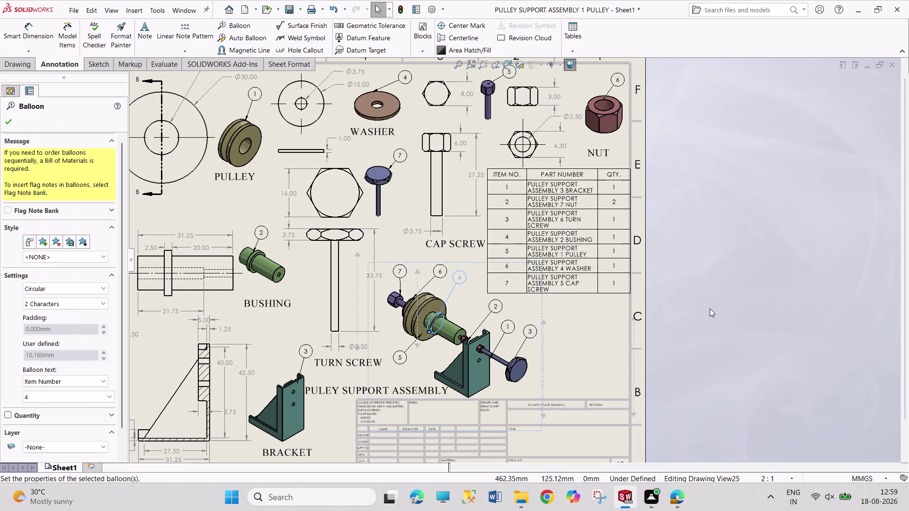
Give the bracket balloon text 1, the turn screw balloon 3 and the bushing balloon 4.
key(Escape)
key(Escape)
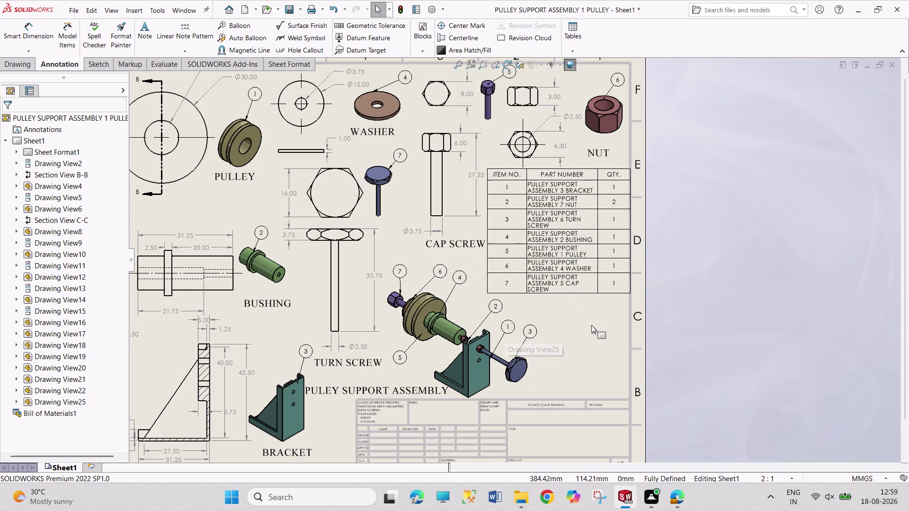
click(305, 354)
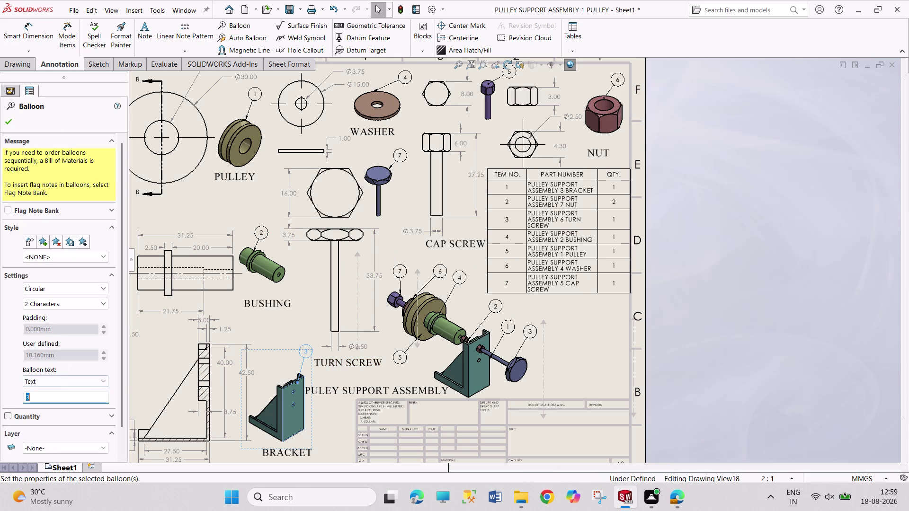
key(1)
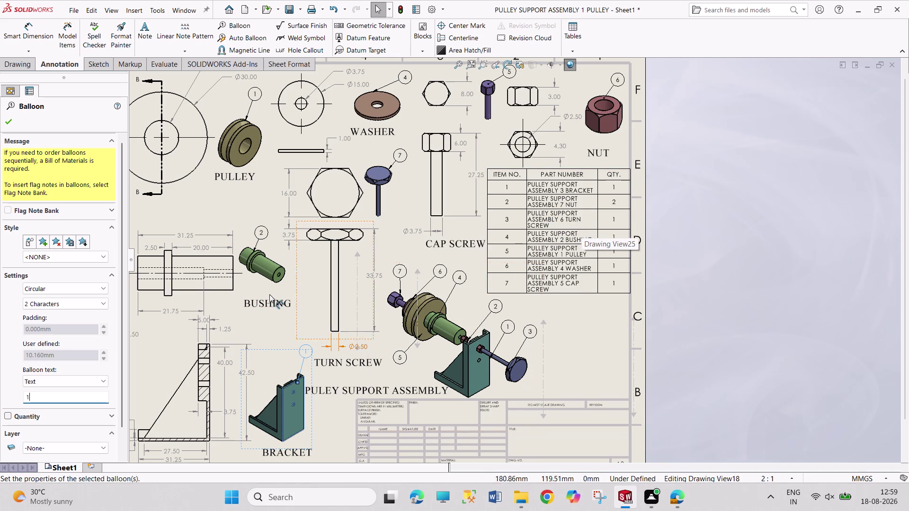
click(397, 156)
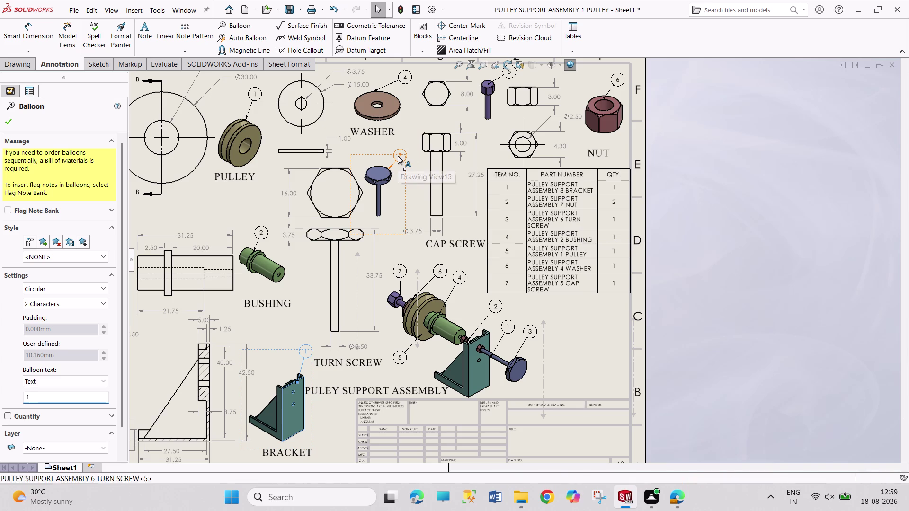
key(3)
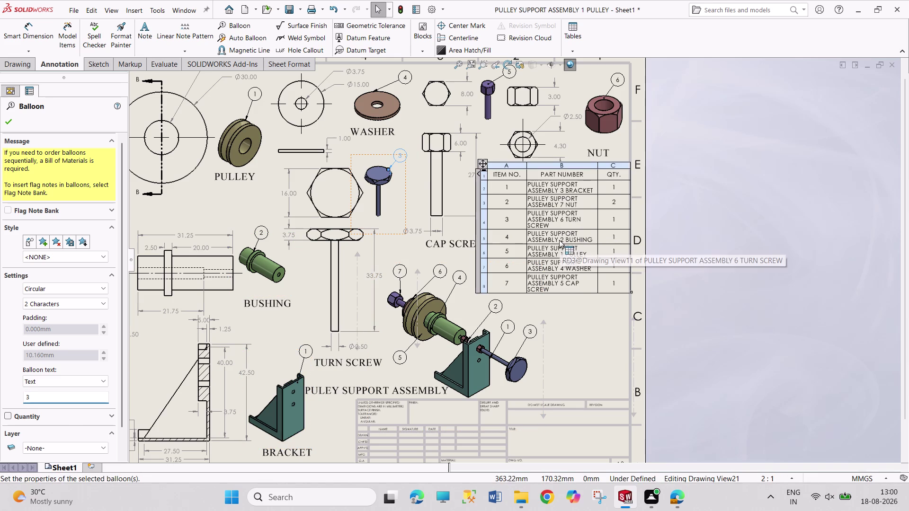
click(260, 233)
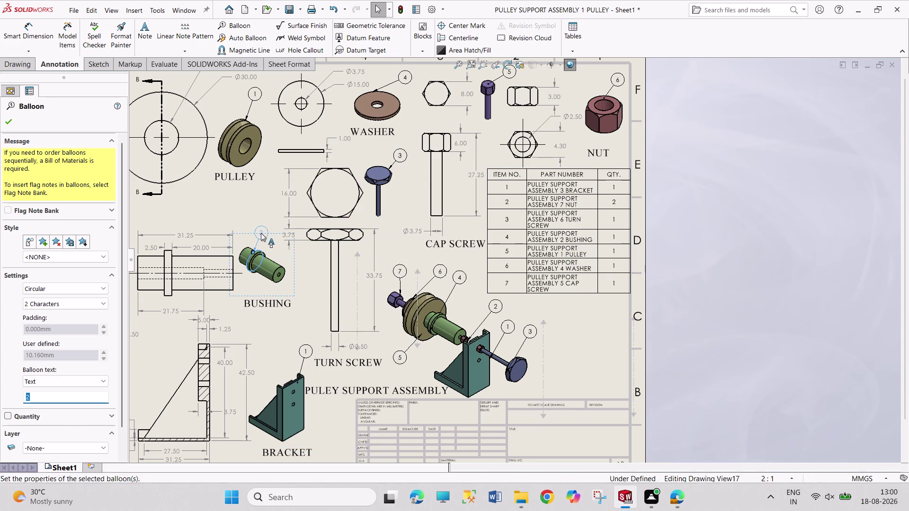
key(4)
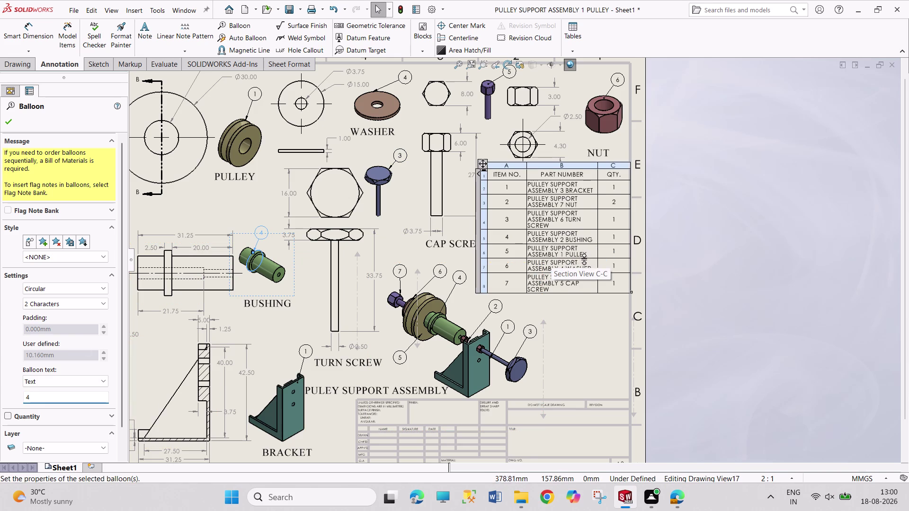
click(256, 96)
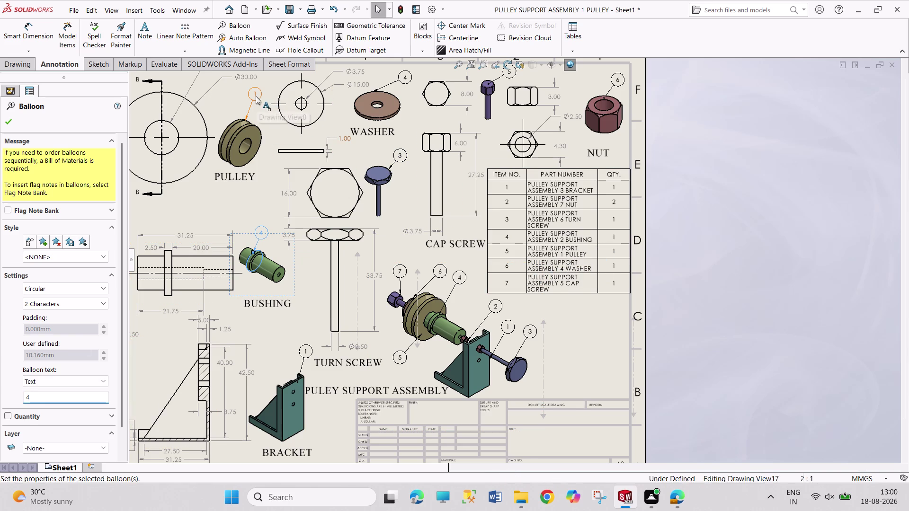
Set the pulley balloon to show custom text 5.
key(5)
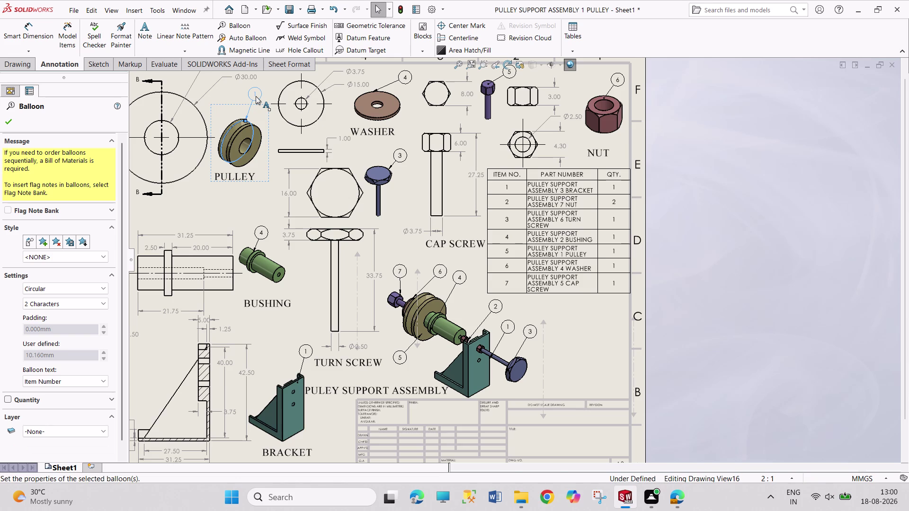
click(86, 382)
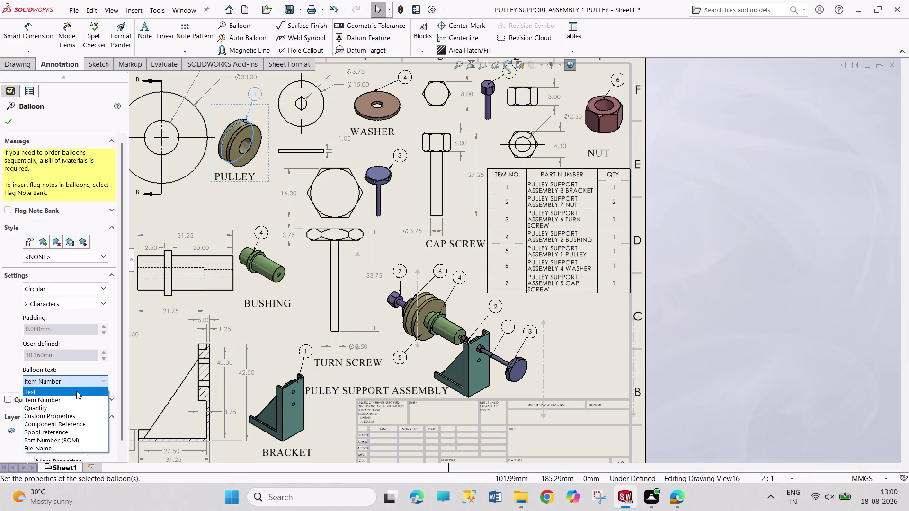
click(76, 391)
key(5)
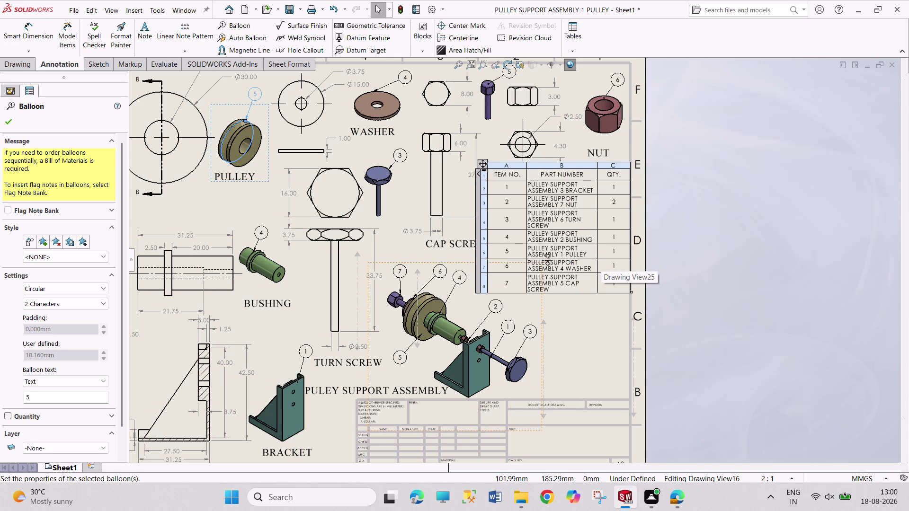
Set the washer, nut and cap screw balloons to 6, 2 and 7 and apply.
click(405, 79)
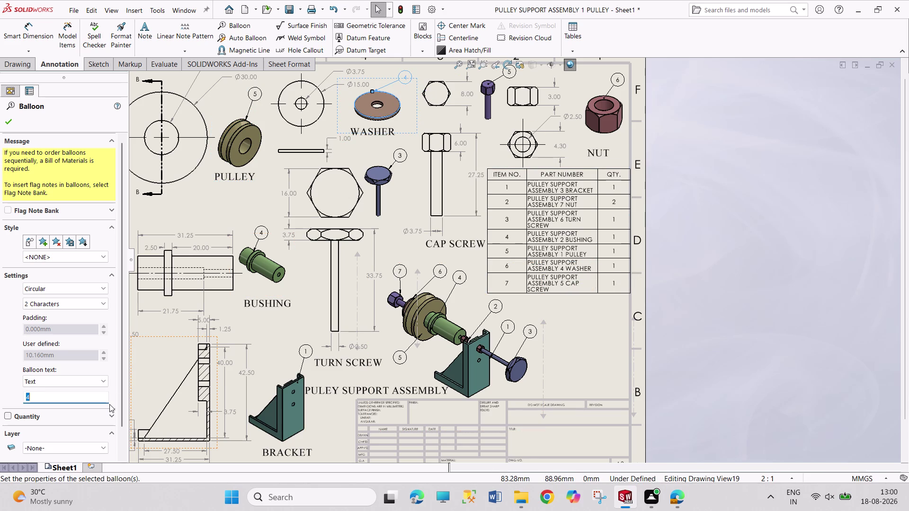
key(6)
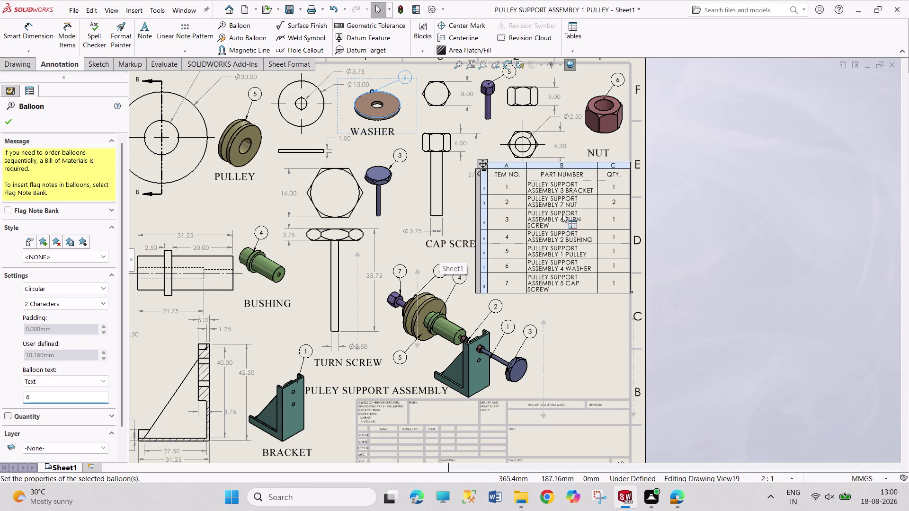
click(617, 81)
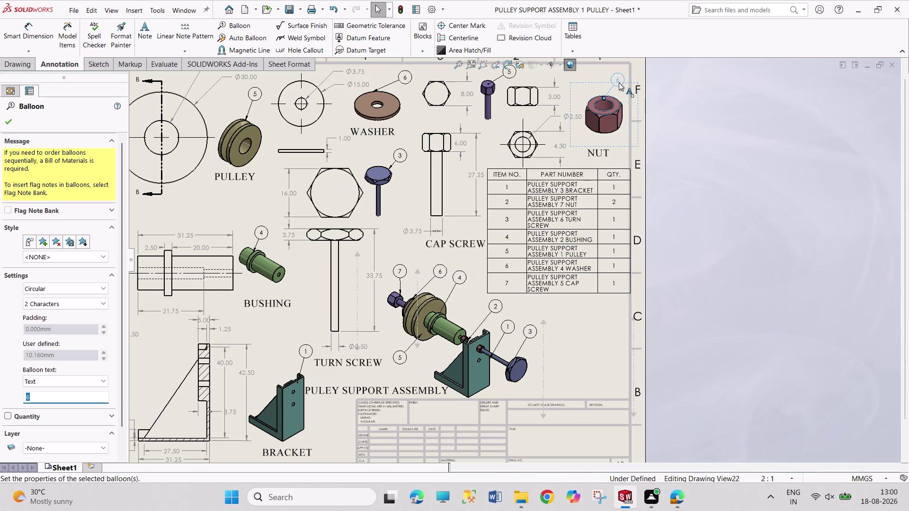
key(2)
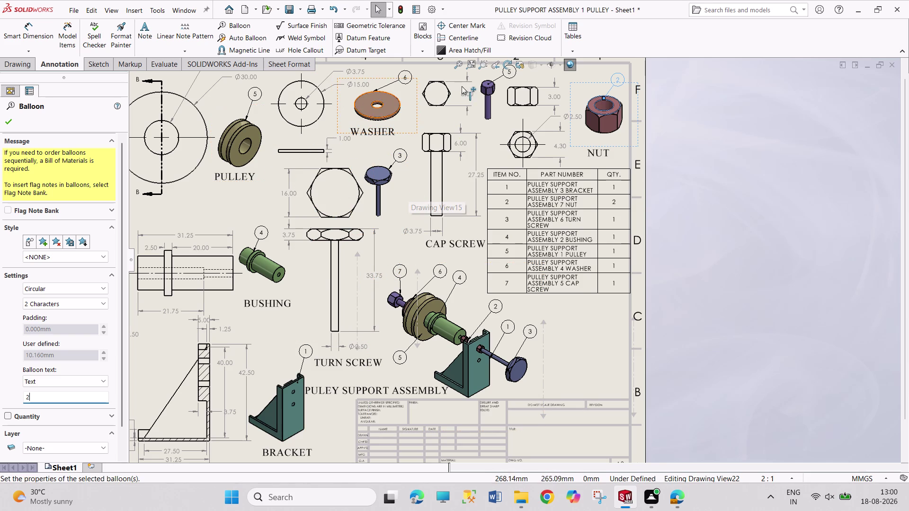
click(510, 72)
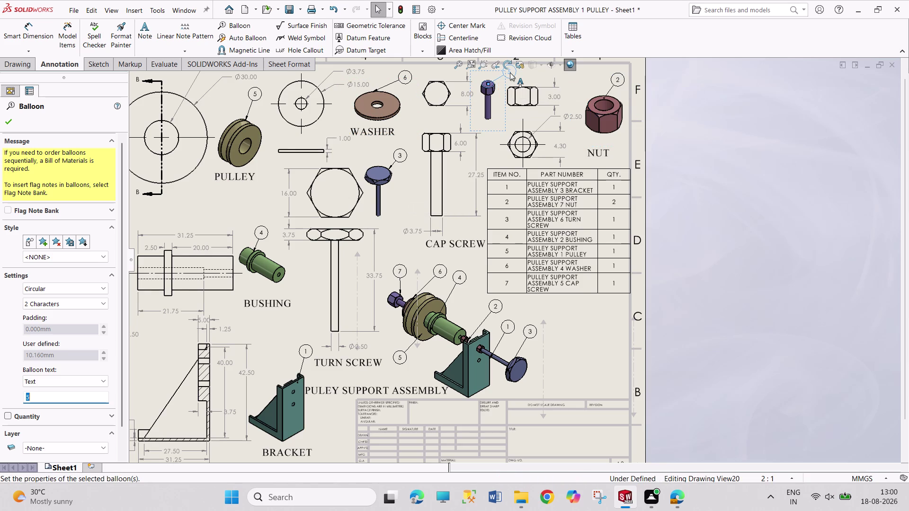
key(7)
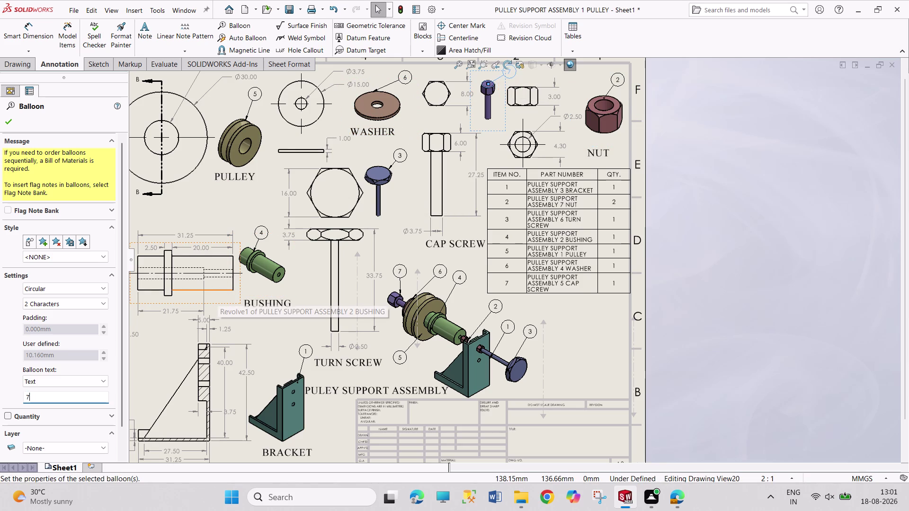
click(9, 123)
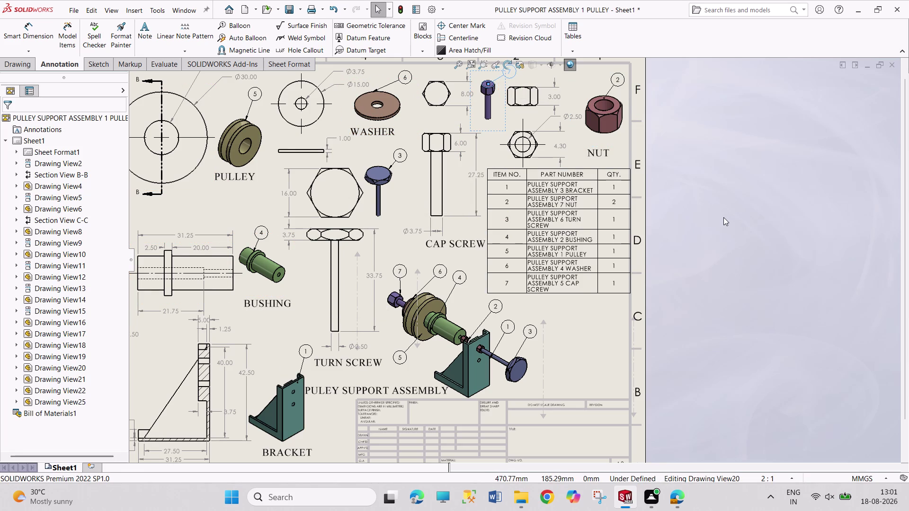
Save All, storing the drawing as 'PULLEY SUPPORT ASSEMBLY SHEET' with its assembly.
key(ctrl+s)
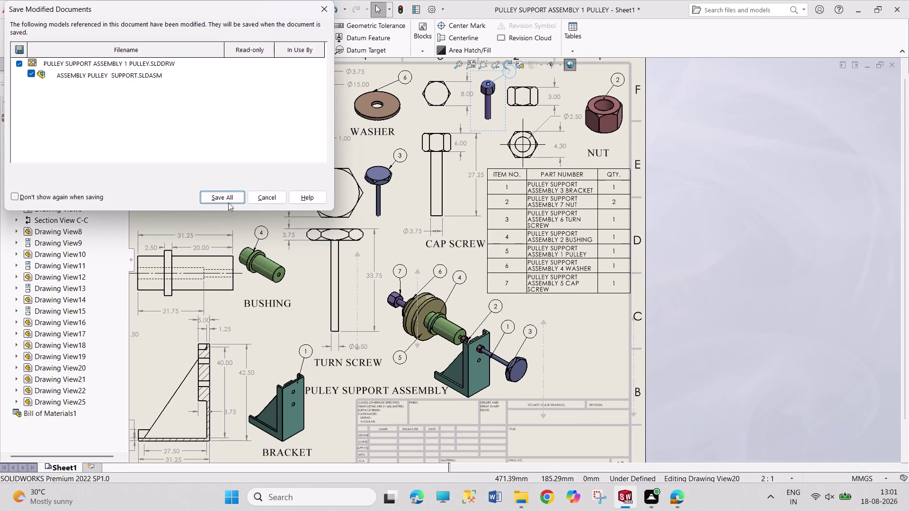
click(230, 198)
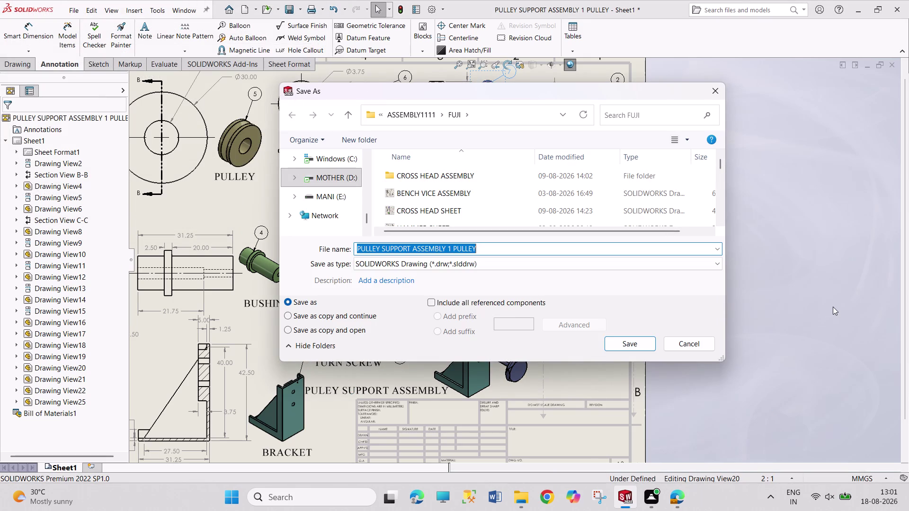
text(PU)
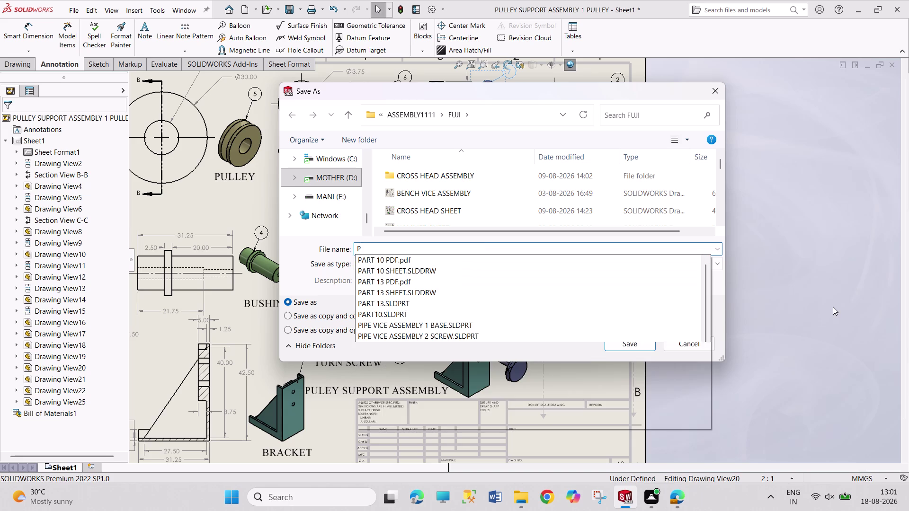
text(LLEY SU)
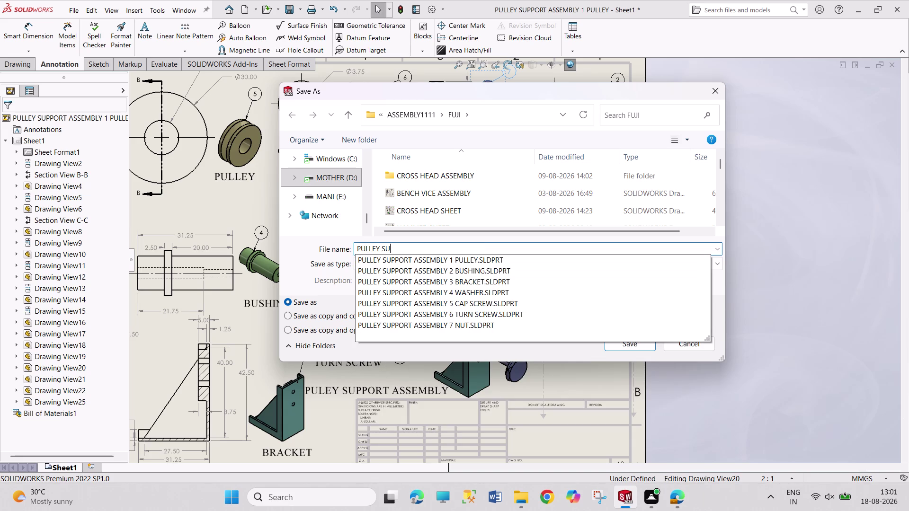
text(PPORT)
key(space)
text(ASSE)
text(M)
text(BLY S)
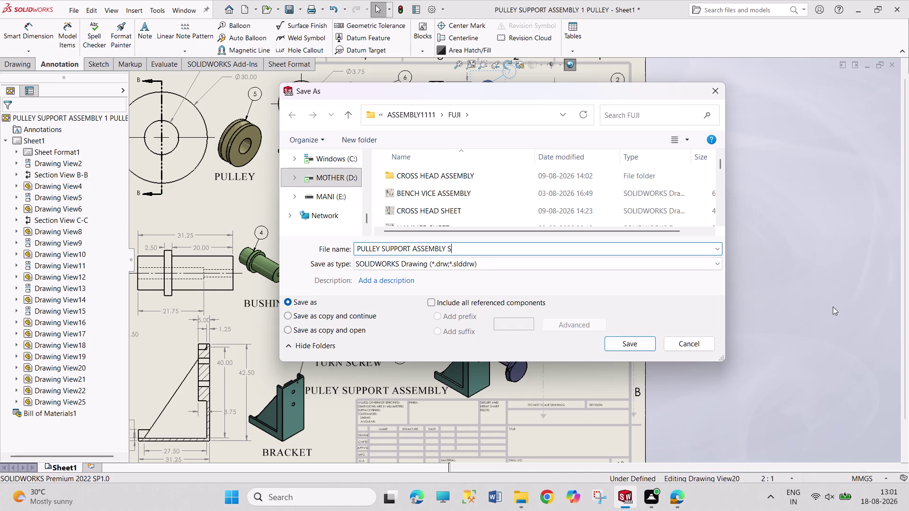
text(H)
text(EET)
key(Return)
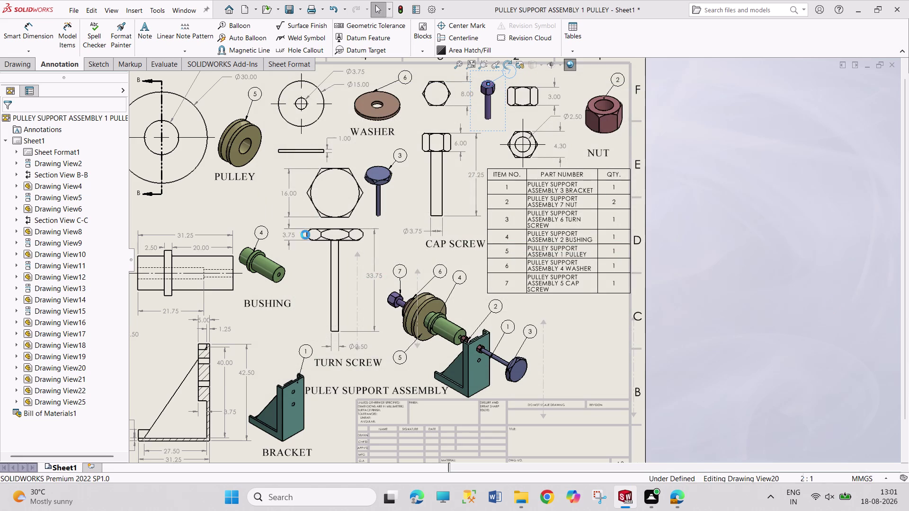
right_click(36, 142)
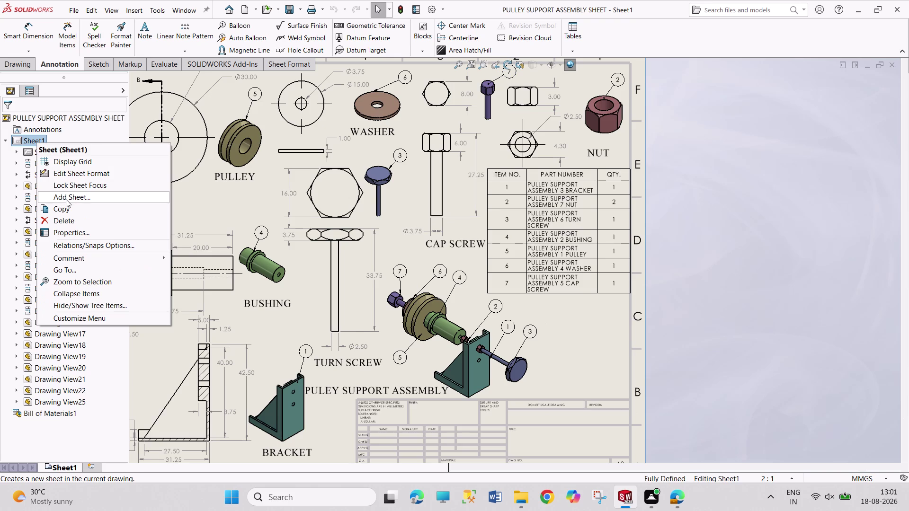
Enter Edit Sheet Format on Sheet1 and zoom in on the PULLEY SUPPORT ASSEMBLY SHEET title block note.
click(68, 173)
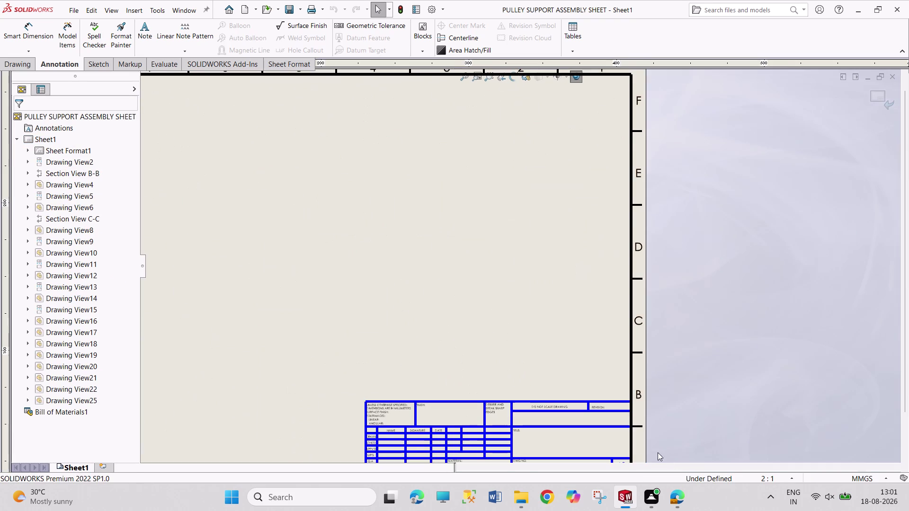
scroll(down, 3)
scroll(down, 3)
scroll(up, 3)
scroll(down, 3)
click(539, 346)
right_click(538, 346)
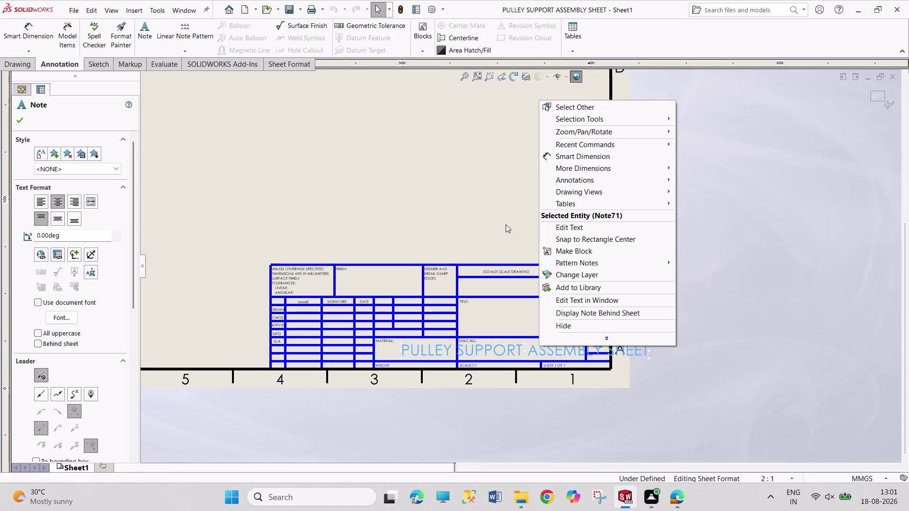
click(491, 354)
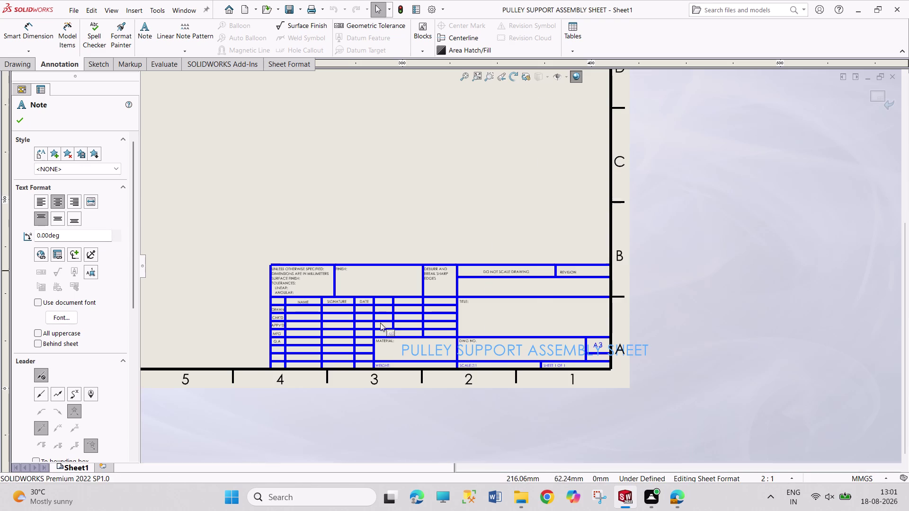
Set the small title block label's font size to 4.
double_click(480, 348)
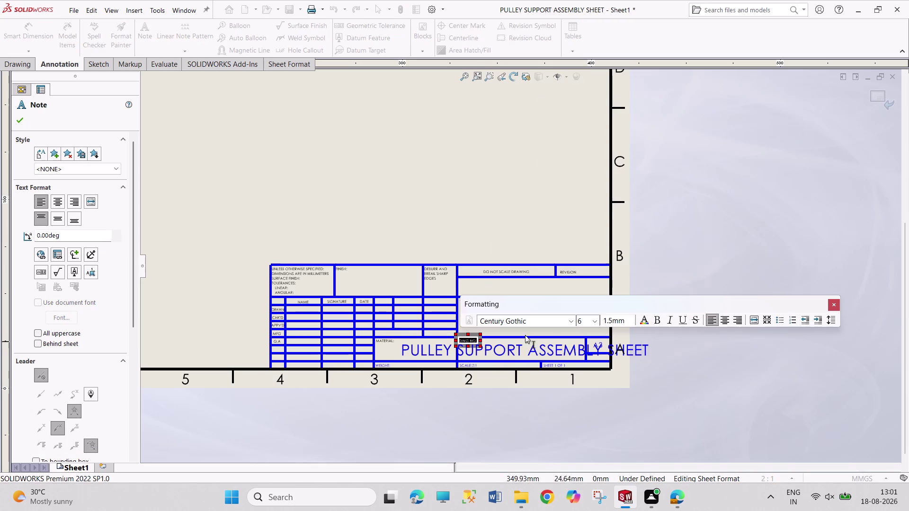
click(593, 320)
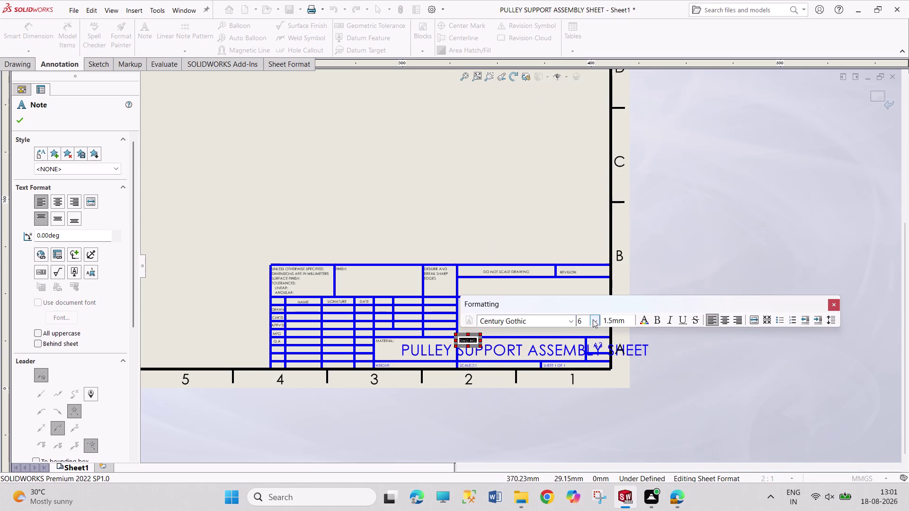
scroll(up, 3)
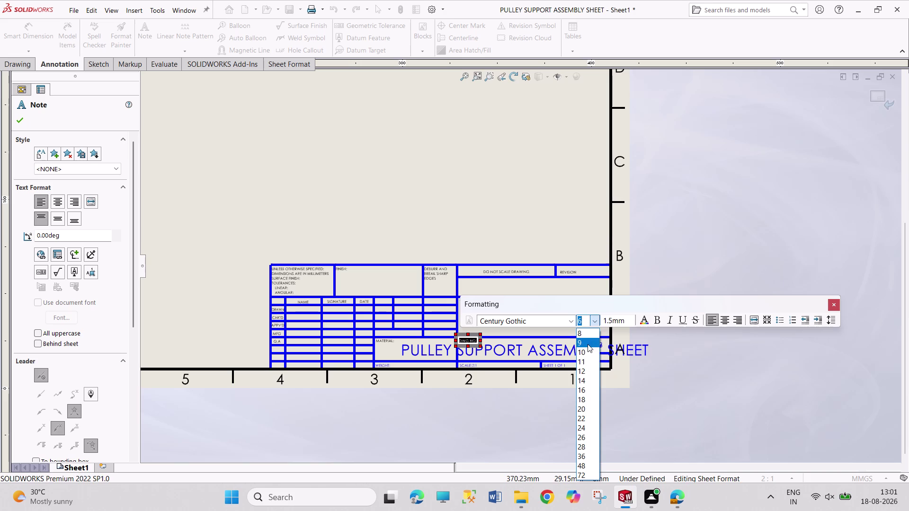
scroll(up, 3)
scroll(up, 3)
scroll(down, 3)
scroll(up, 3)
click(582, 321)
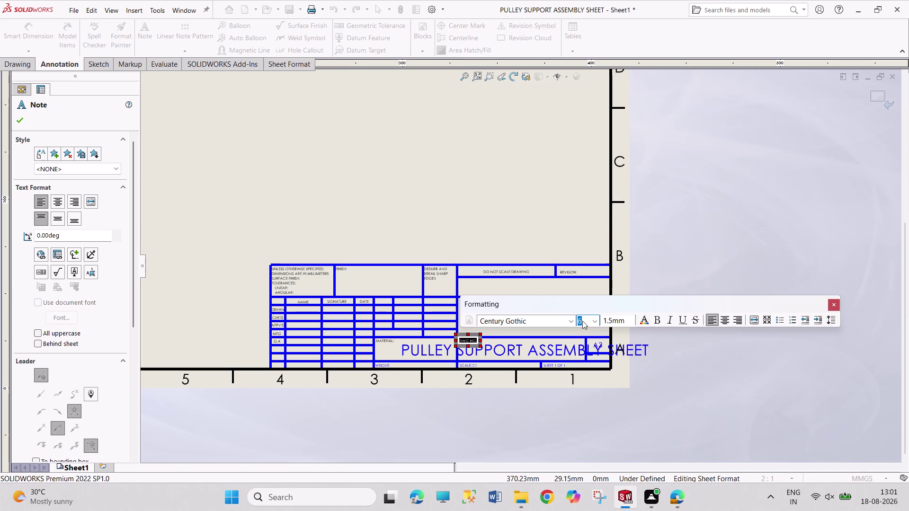
key(4)
key(Return)
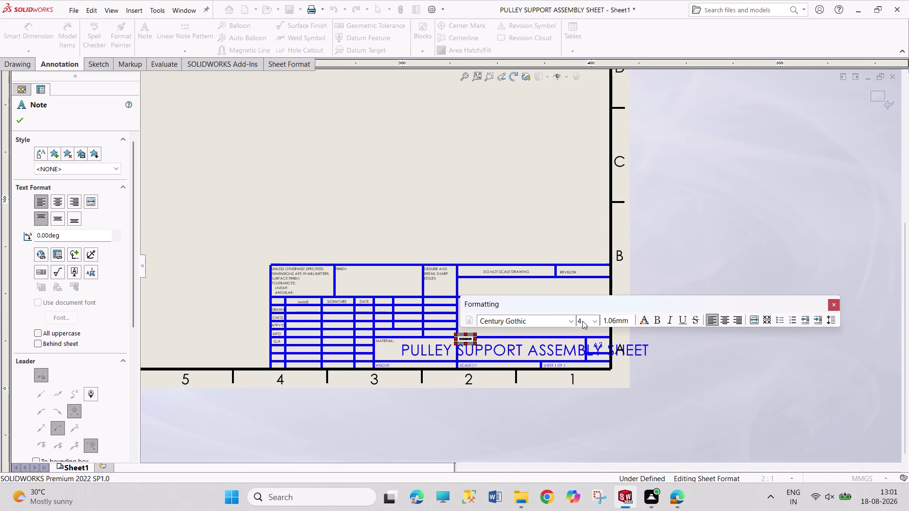
click(835, 303)
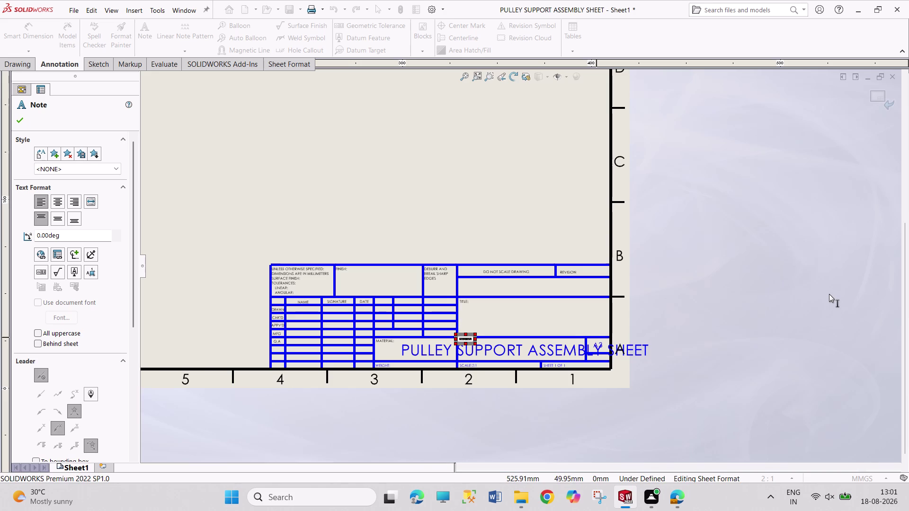
Undo the last two edits and exit note editing.
key(ctrl+z)
key(ctrl+z)
key(Escape)
key(Escape)
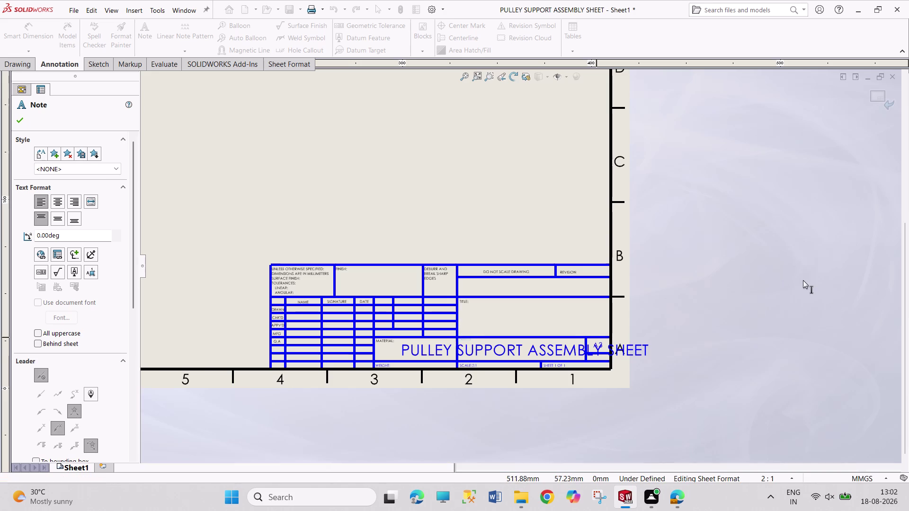
key(Escape)
key(Escape)
Set the PULLEY SUPPORT ASSEMBLY SHEET note to size 10 and move it into the DWG NO cell.
double_click(532, 349)
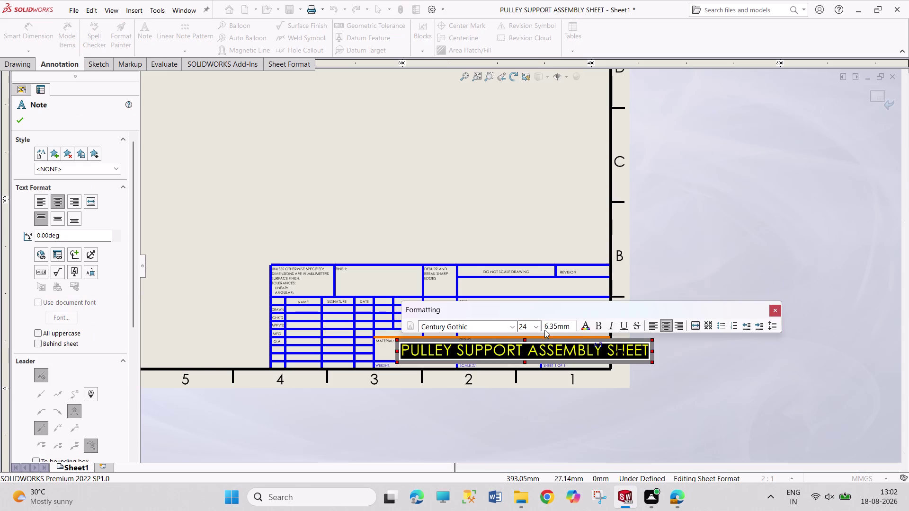
click(538, 326)
click(521, 359)
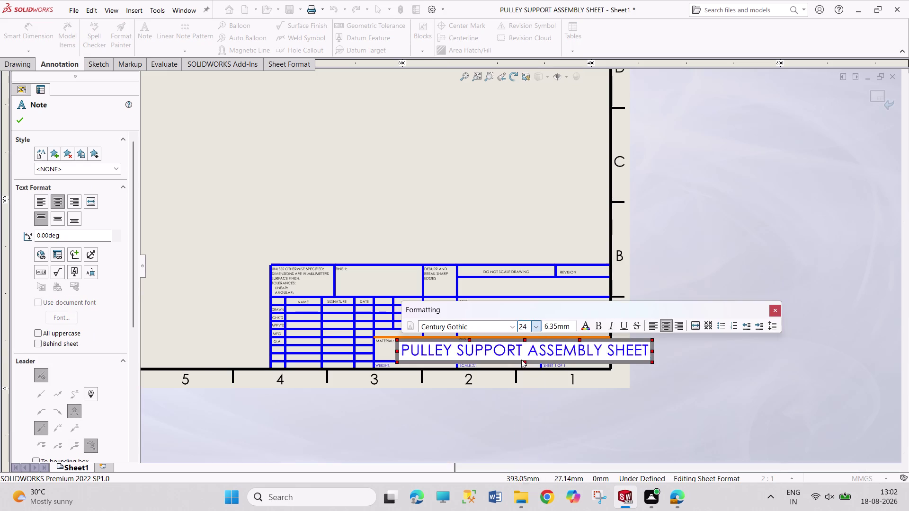
drag(538, 327, 535, 331)
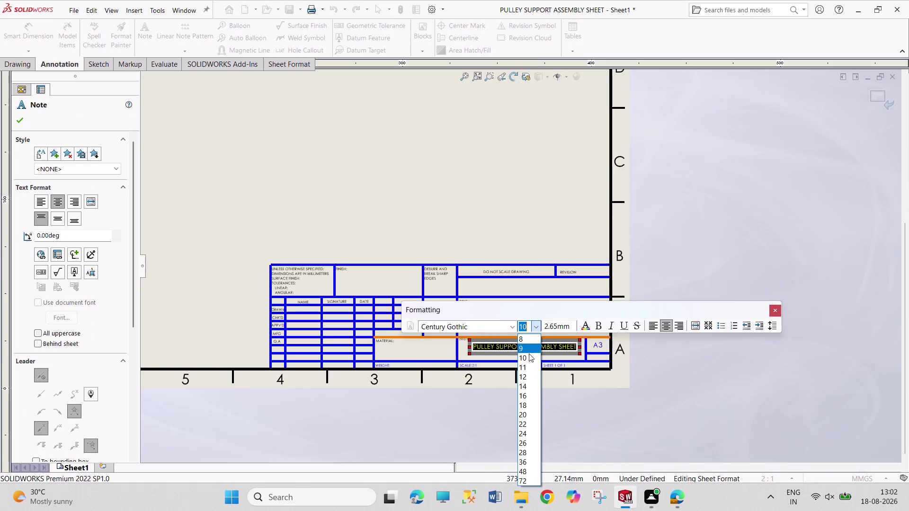
click(527, 366)
click(698, 368)
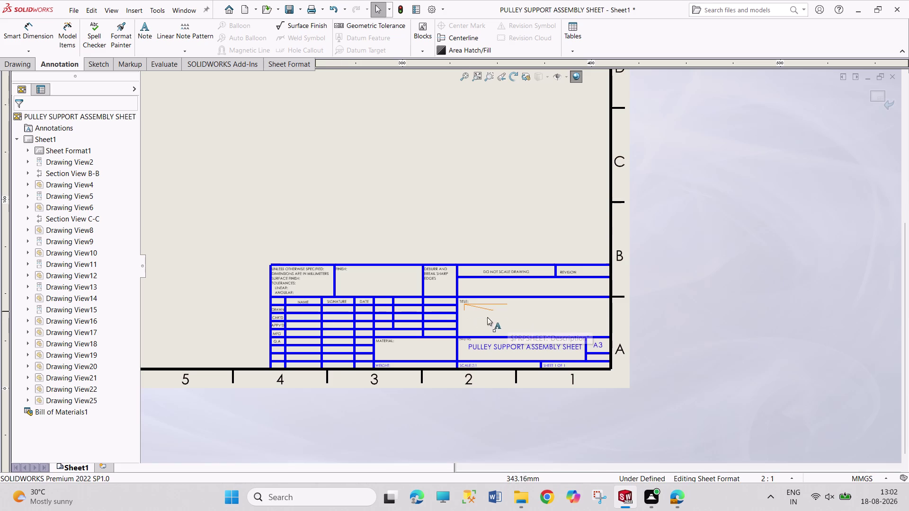
Place a 'PULLEY SUPPORT' note at 24 pt in the TITLE cell.
click(516, 320)
double_click(517, 318)
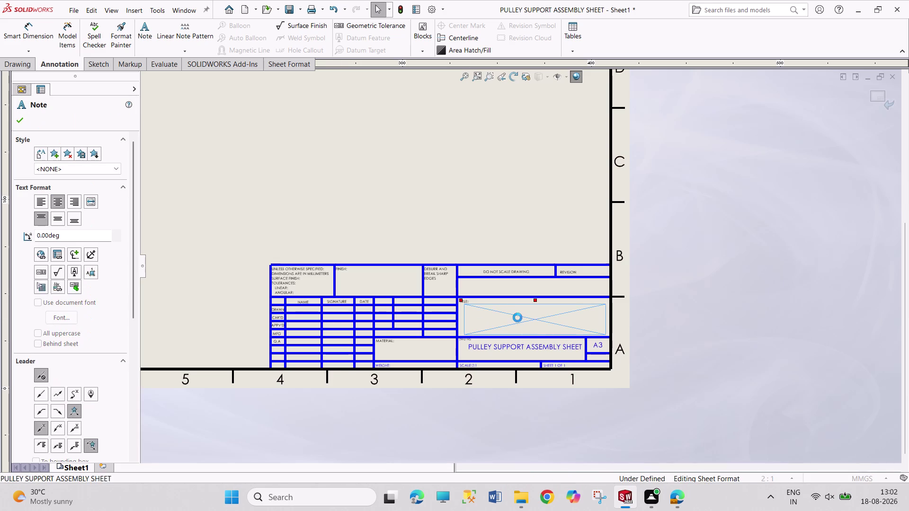
text(PULL)
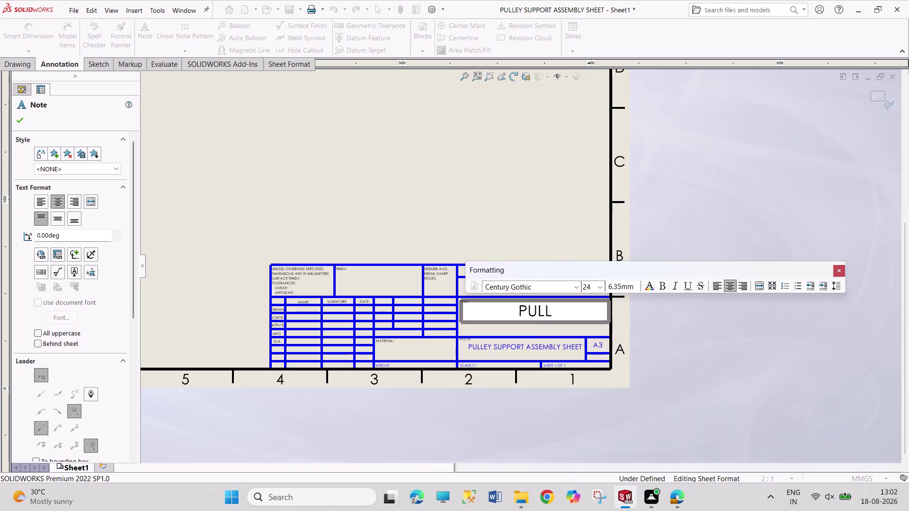
text(EY S)
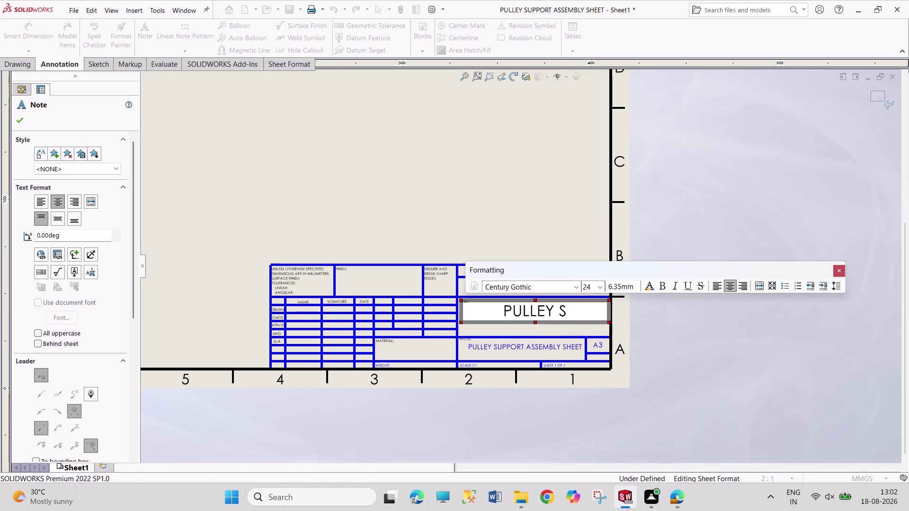
text(UPPORT)
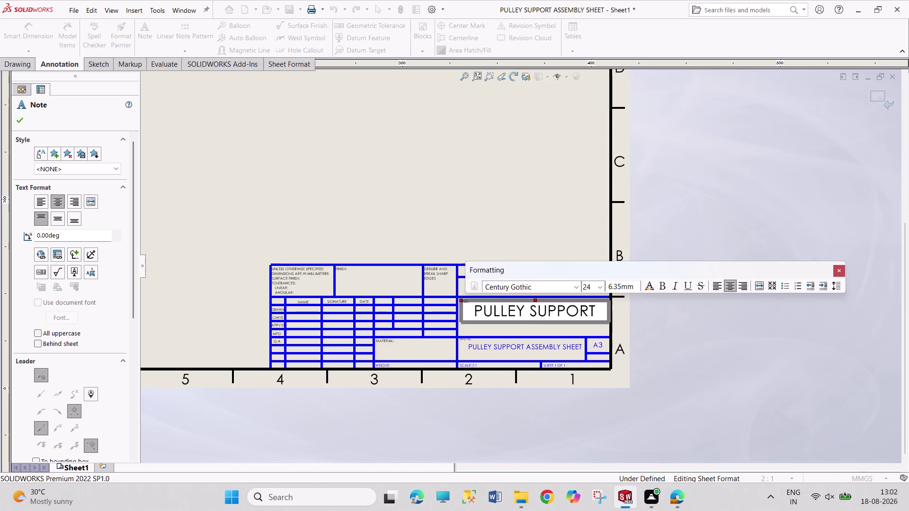
click(303, 309)
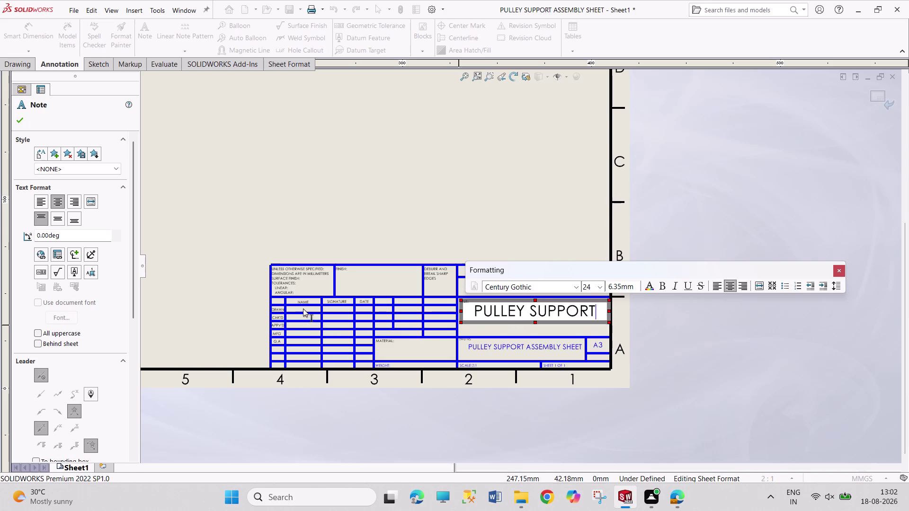
Open the NAME label for editing and adjust its note settings.
double_click(303, 308)
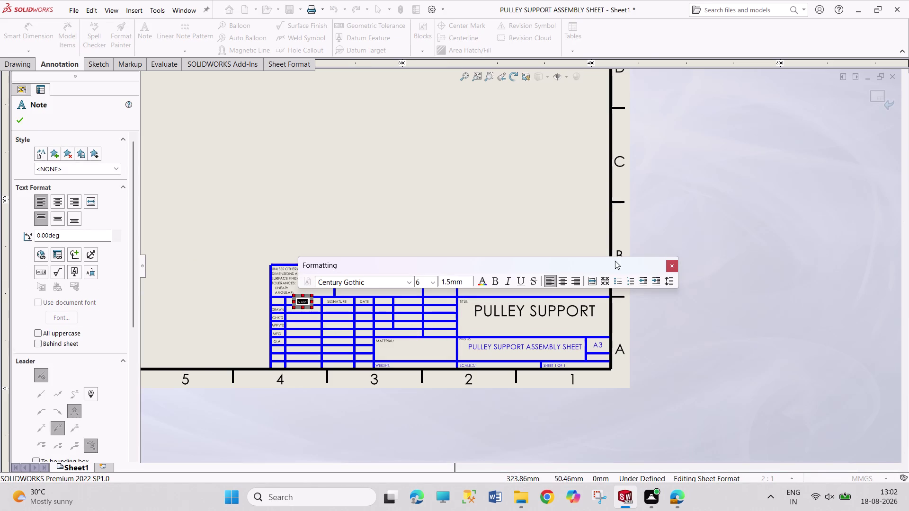
click(674, 262)
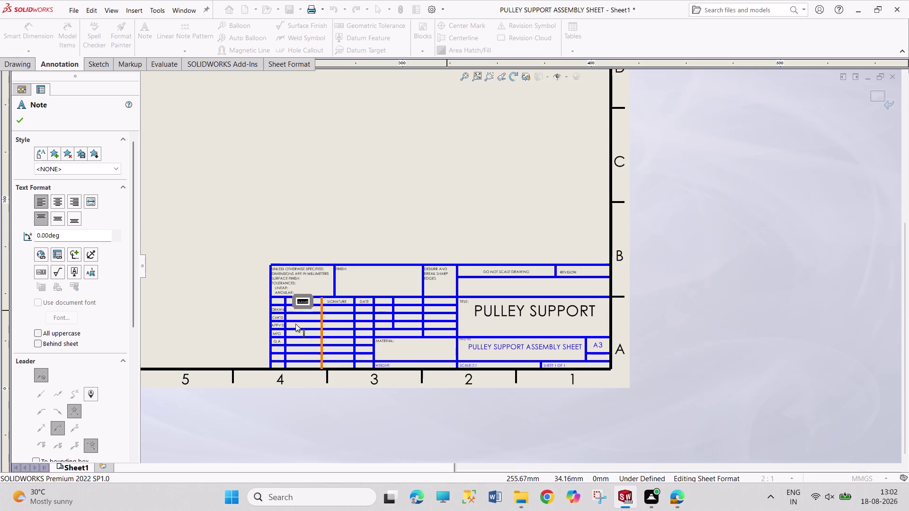
click(499, 212)
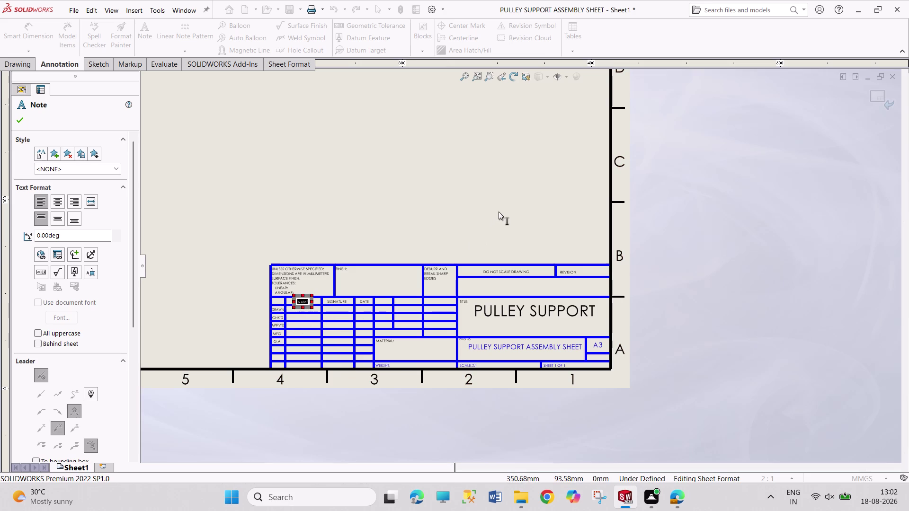
double_click(304, 307)
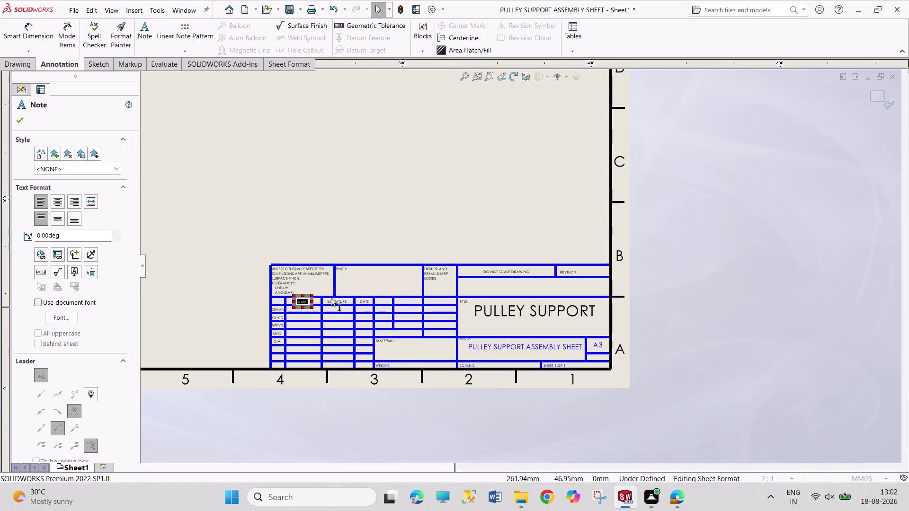
click(672, 263)
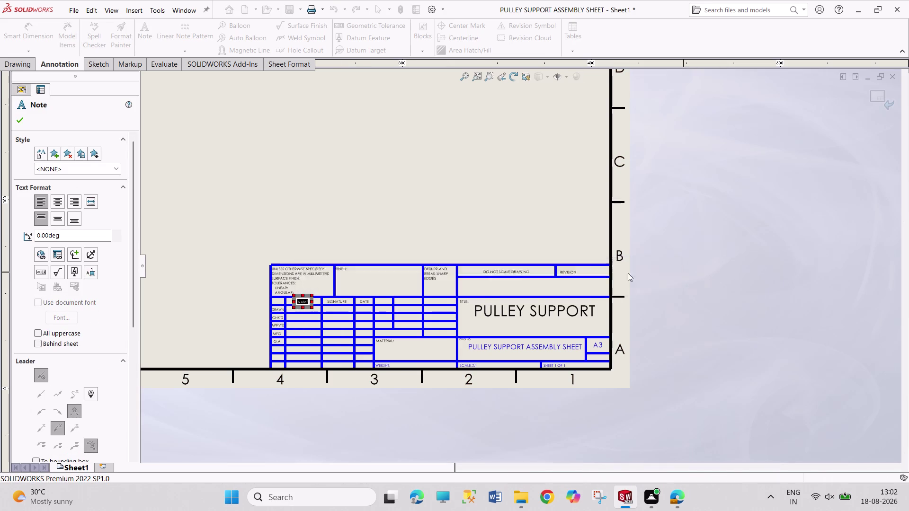
Finish the NAME label edit and try selecting its text.
scroll(down, 3)
scroll(down, 3)
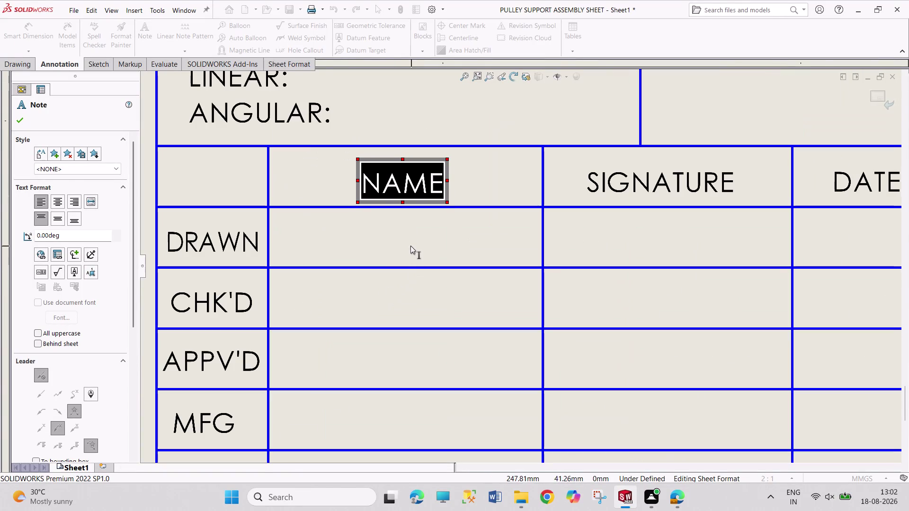
click(409, 244)
double_click(409, 244)
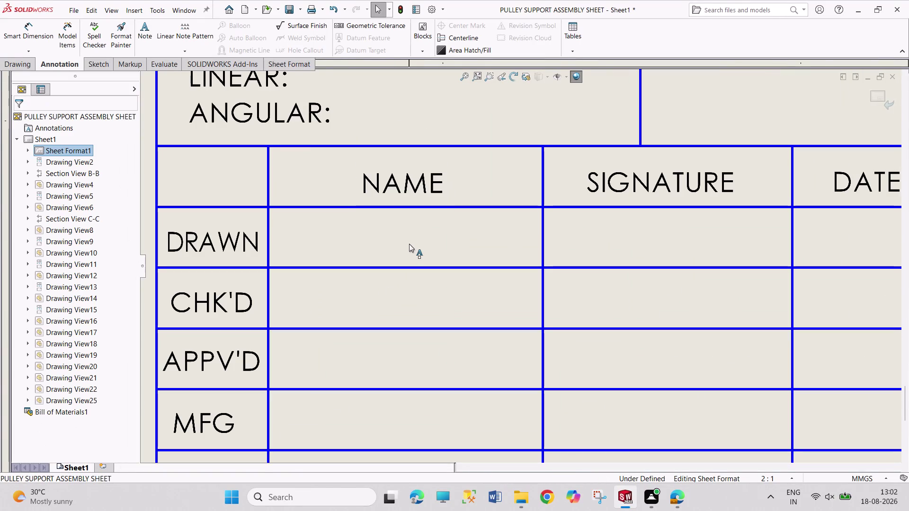
double_click(408, 243)
triple_click(409, 244)
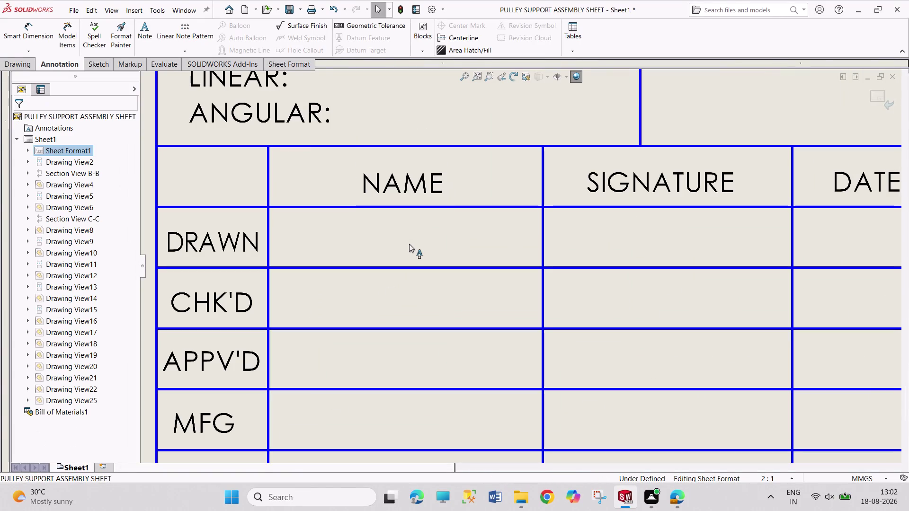
click(409, 243)
Select text and window-select items in the title block, then zoom toward the DRAWN cell.
scroll(up, 3)
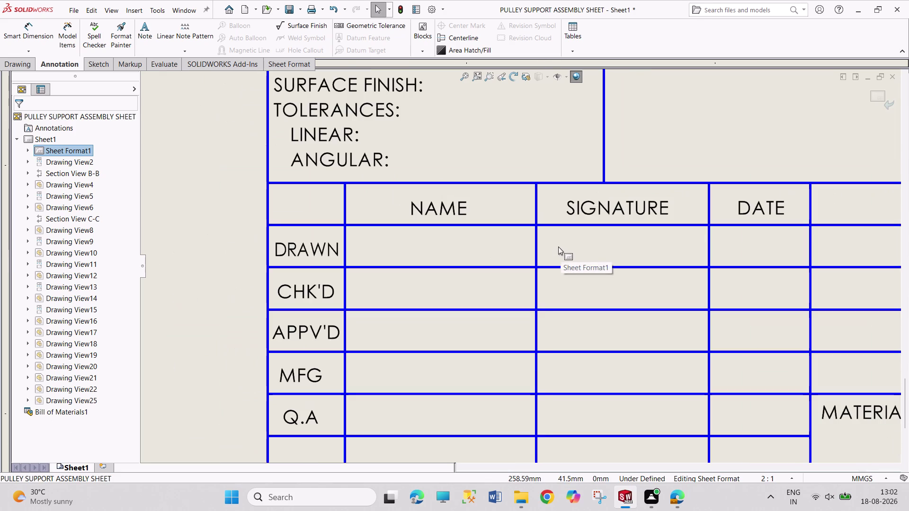
triple_click(403, 247)
triple_click(402, 247)
triple_click(403, 247)
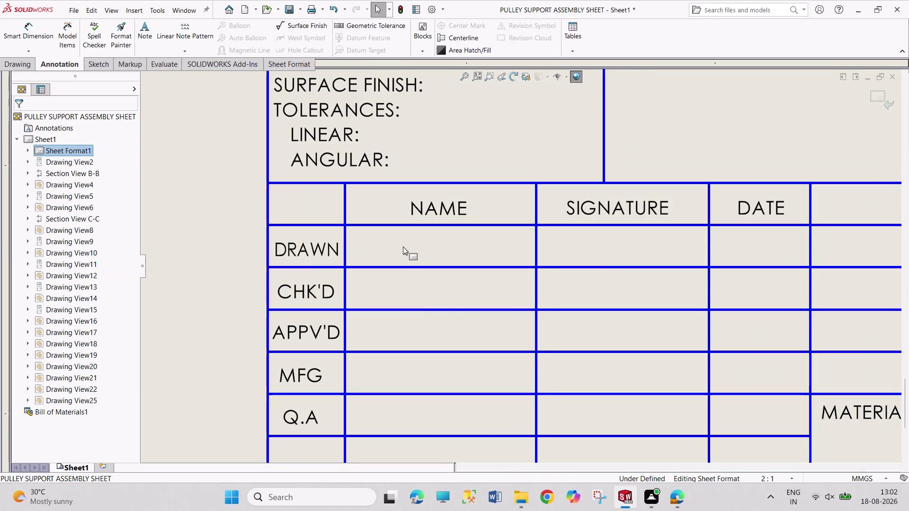
scroll(up, 3)
scroll(up, 3)
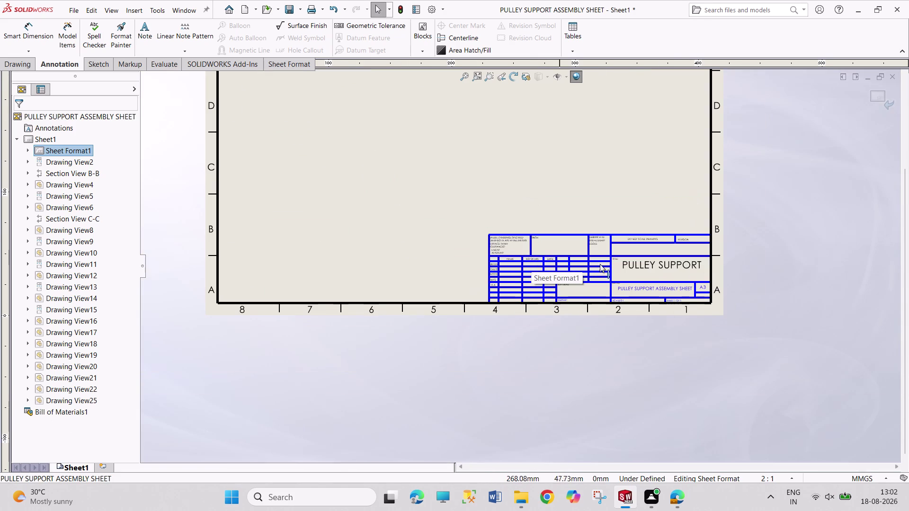
right_click(785, 238)
click(773, 197)
drag(757, 188, 791, 241)
drag(761, 204, 819, 261)
drag(787, 205, 856, 269)
scroll(down, 3)
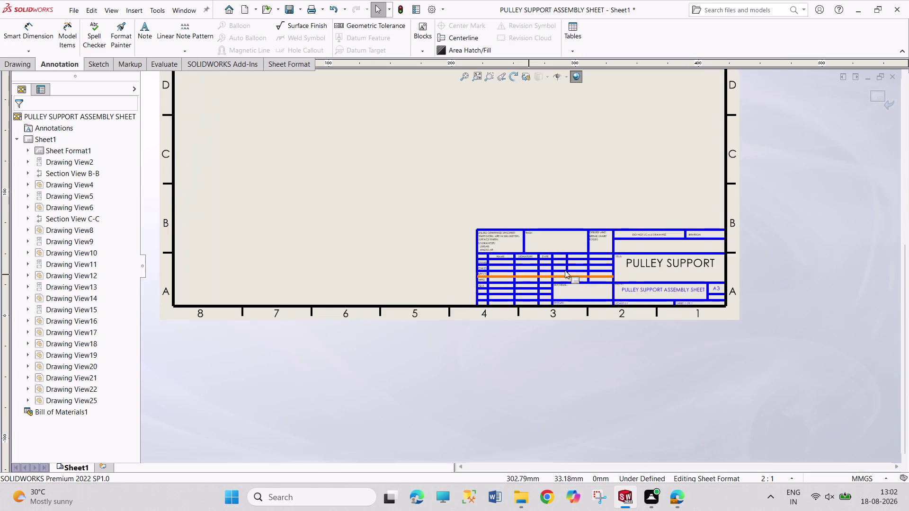
scroll(down, 3)
click(414, 257)
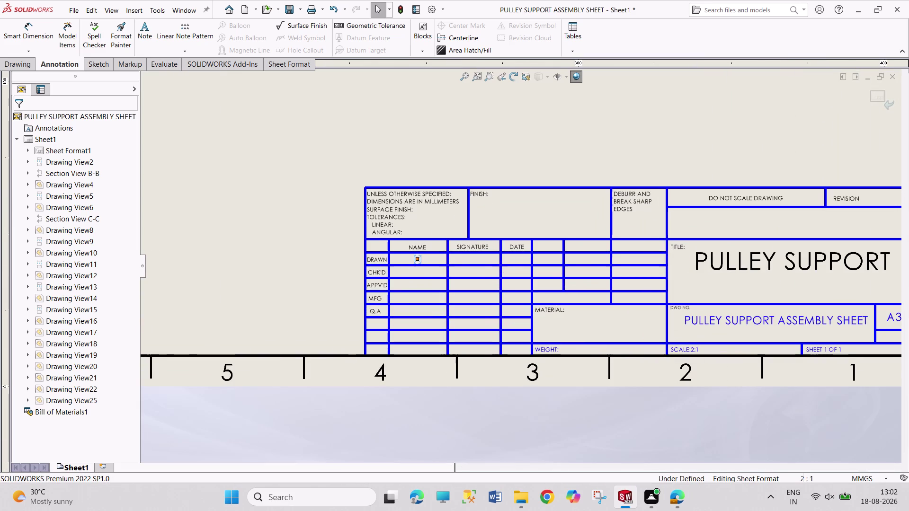
scroll(down, 3)
scroll(down, 3)
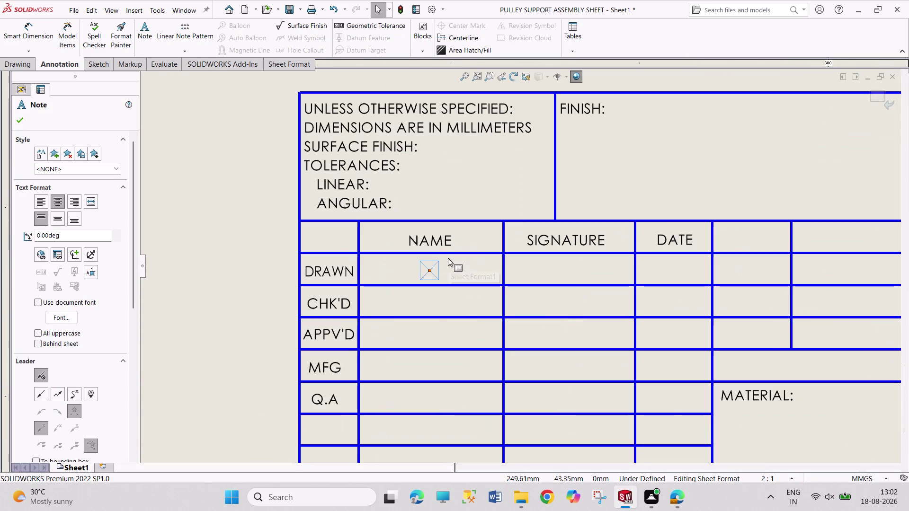
Add a 'T.PRAVEEN KUMAR' note in the DRAWN name cell and accept it.
double_click(430, 270)
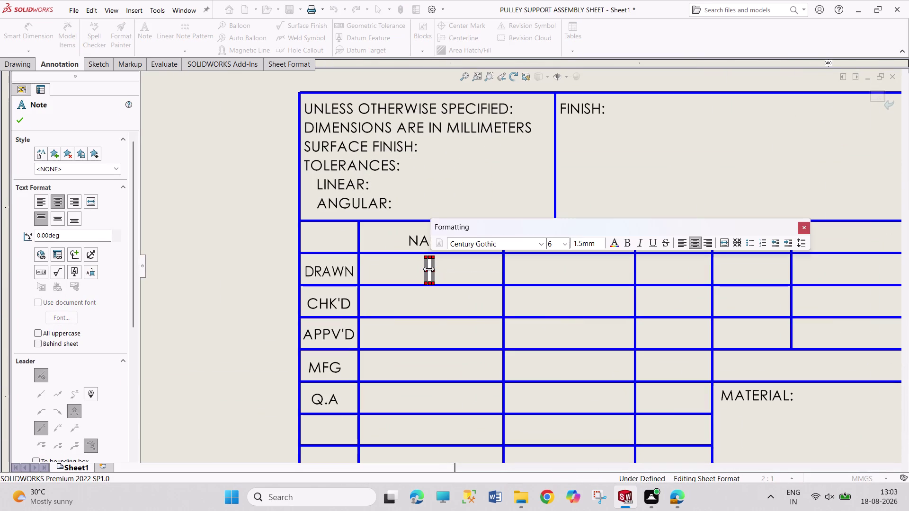
key(t)
text(.)
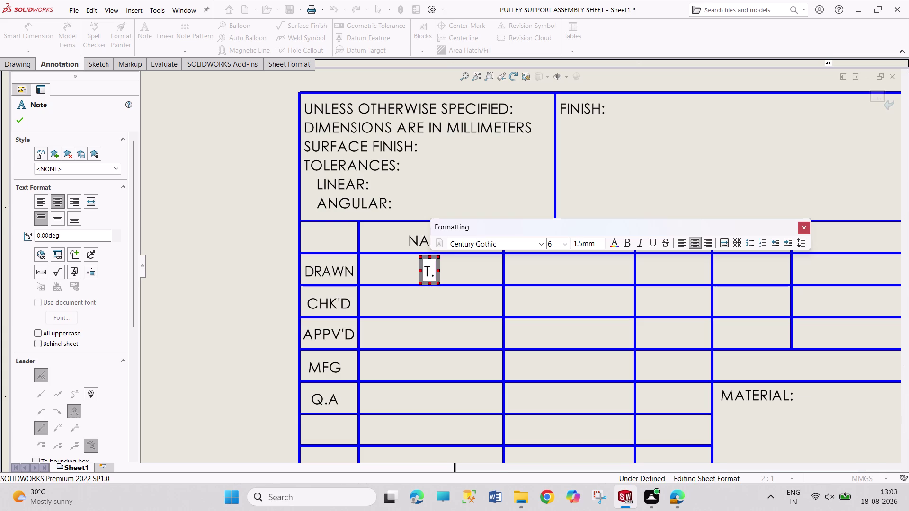
text(PRAVEE)
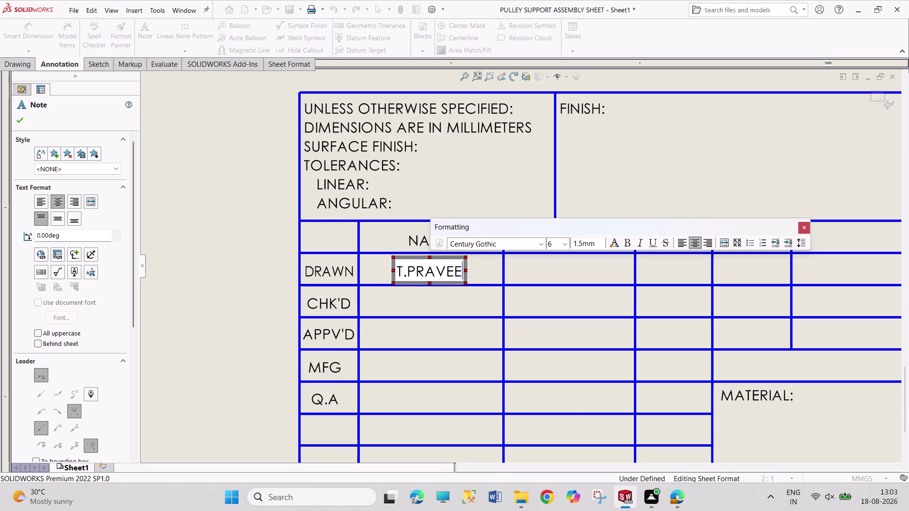
text(N KUM)
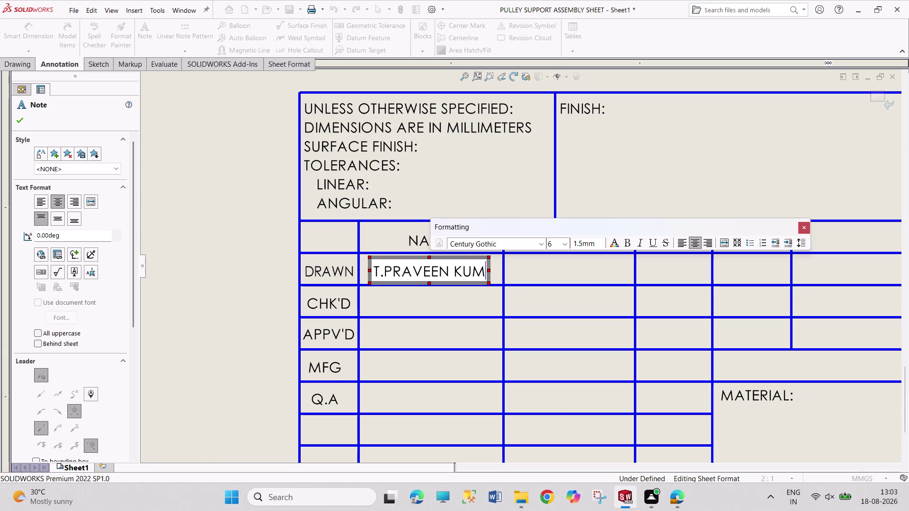
text(AR)
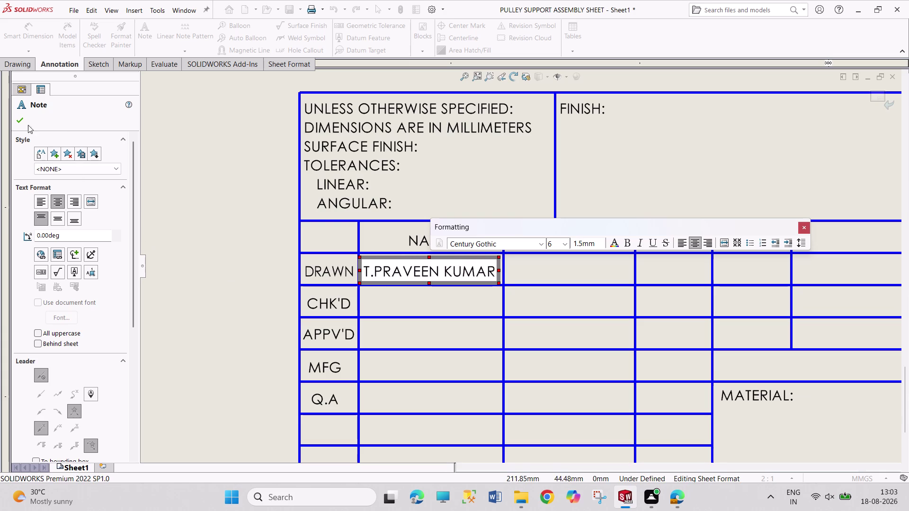
click(17, 120)
Zoom back out and bring up the options for leaving sheet format editing.
scroll(up, 3)
scroll(up, 3)
scroll(up, 3)
scroll(up, 3)
scroll(down, 3)
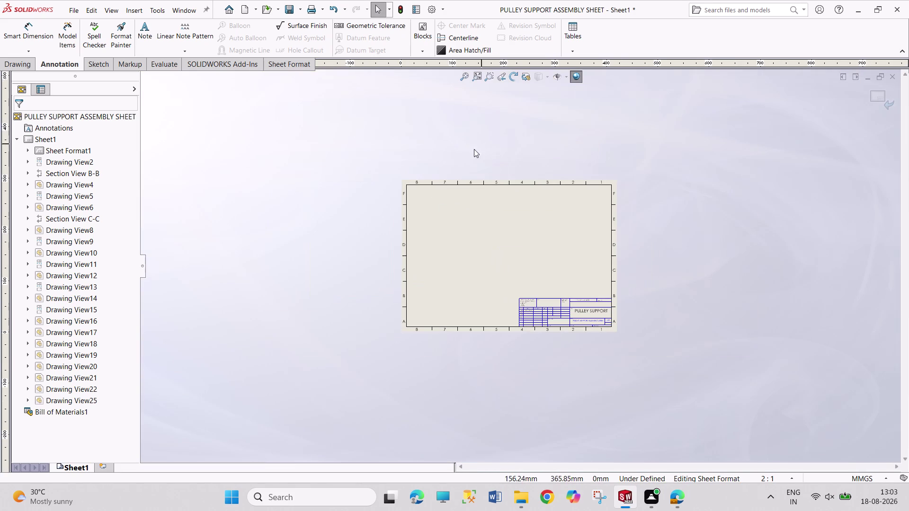
right_click(38, 135)
Return to Edit Sheet, save, and set A3 landscape paper for printing to PDF.
click(73, 169)
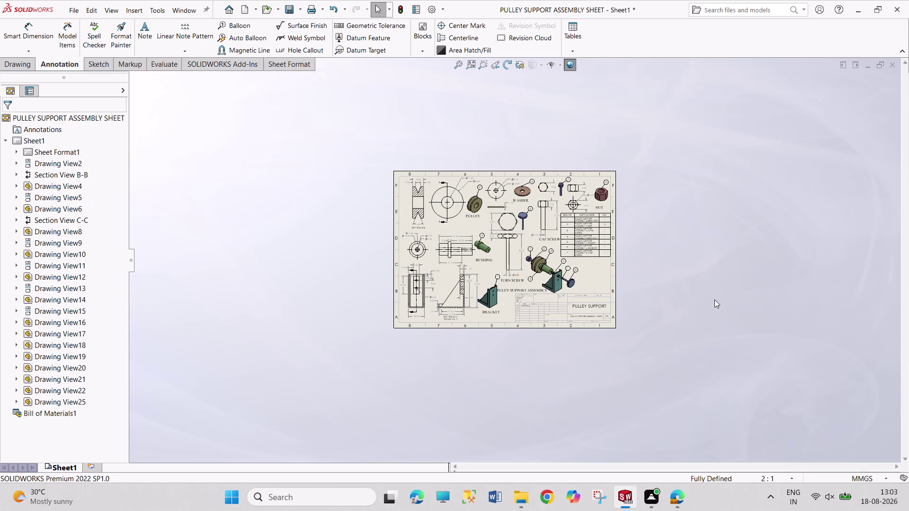
key(ctrl+s)
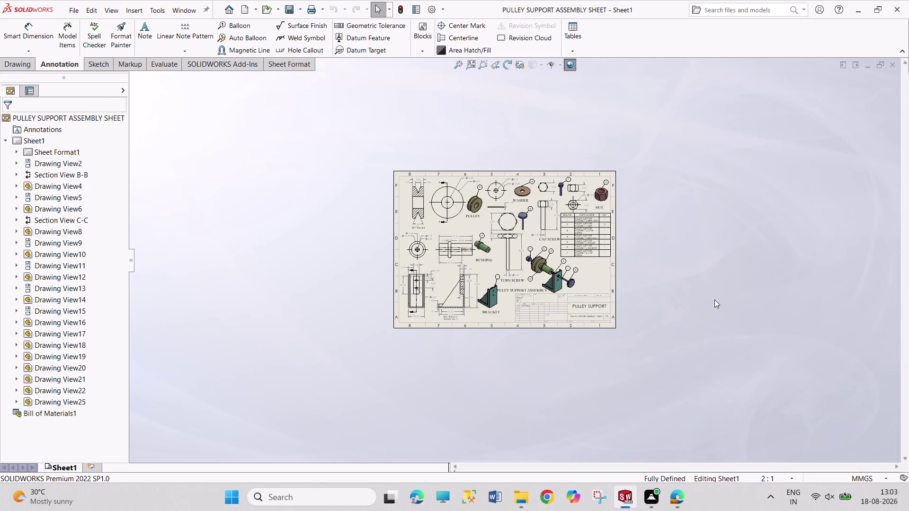
key(ctrl+p)
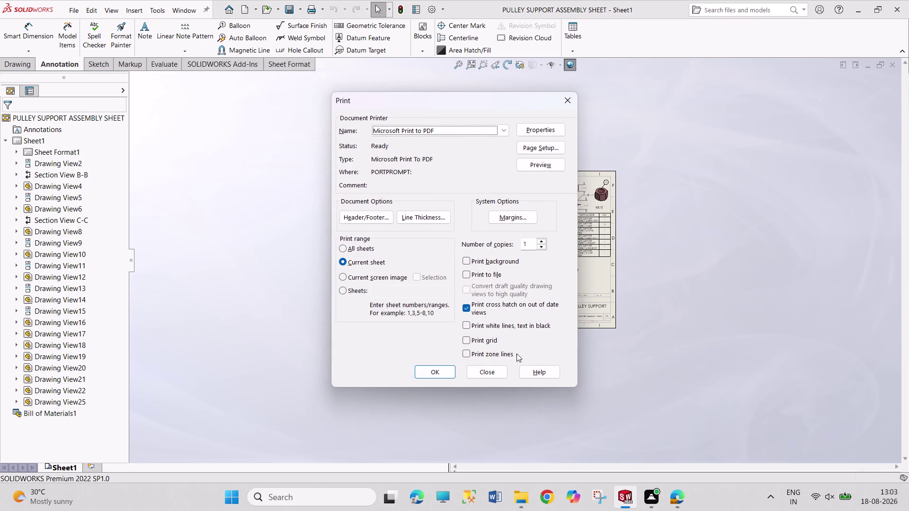
click(548, 154)
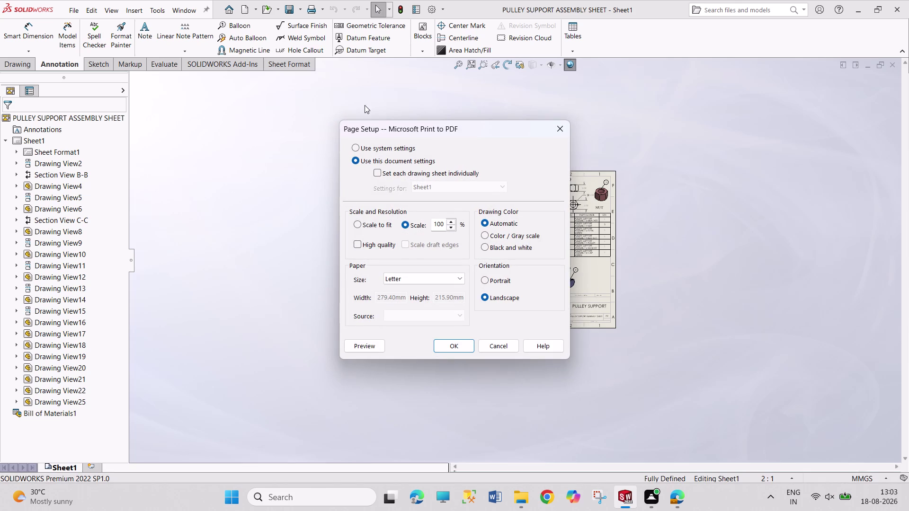
click(449, 280)
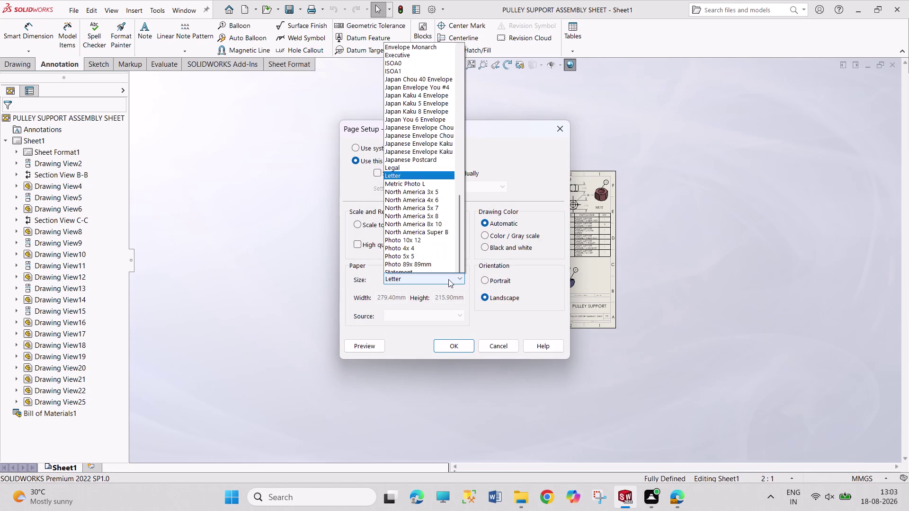
scroll(down, 3)
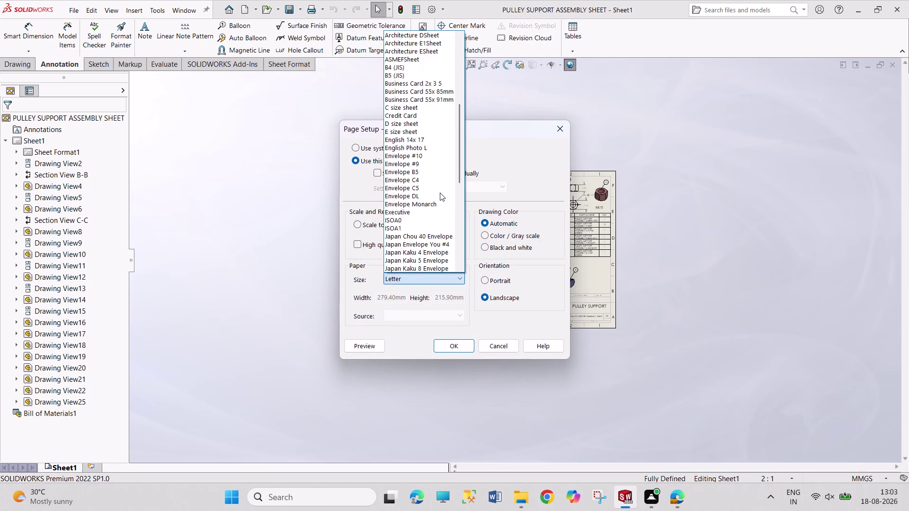
scroll(down, 3)
scroll(up, 3)
scroll(up, 3)
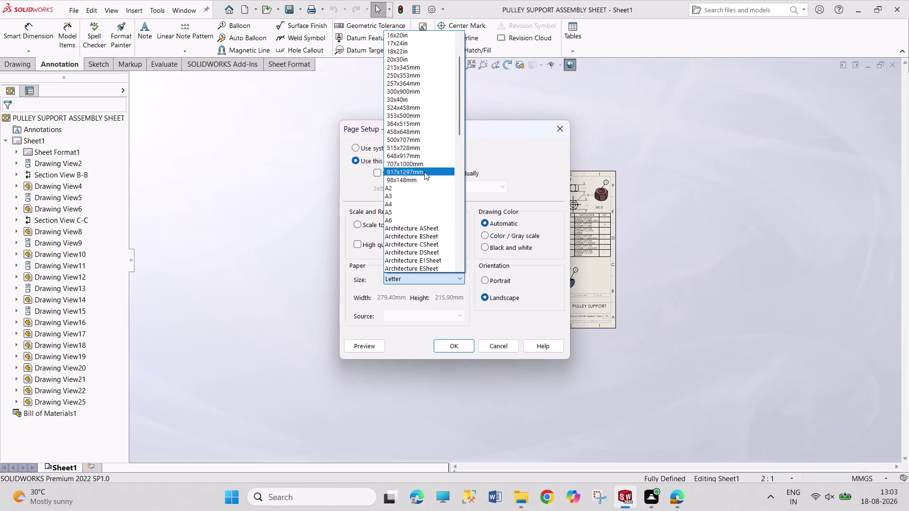
click(414, 198)
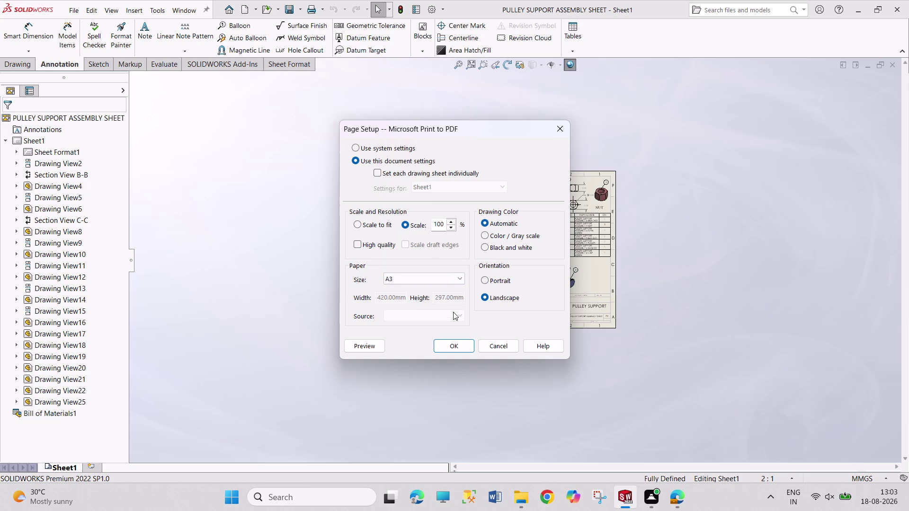
click(453, 345)
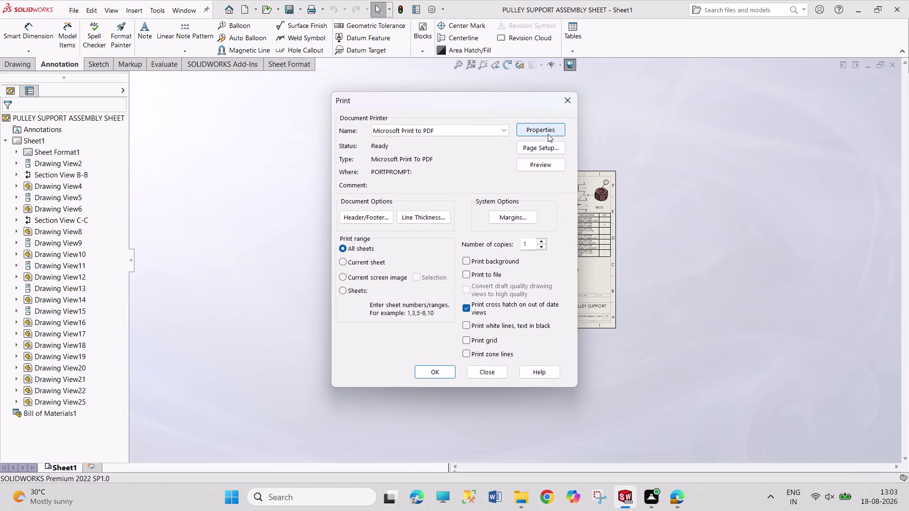
click(445, 370)
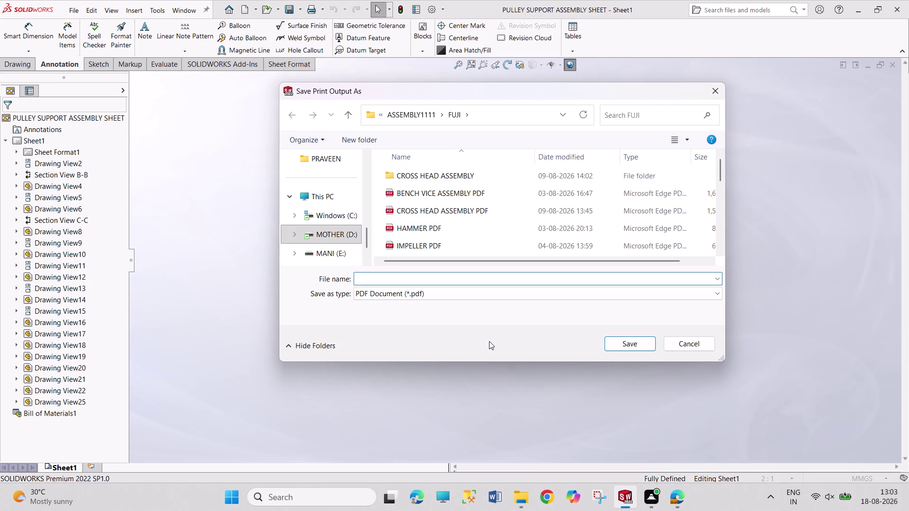
Save the print output as 'PULLY SUPPORT ASSEMBLY PDF' and dismiss the low-memory notice.
key(p)
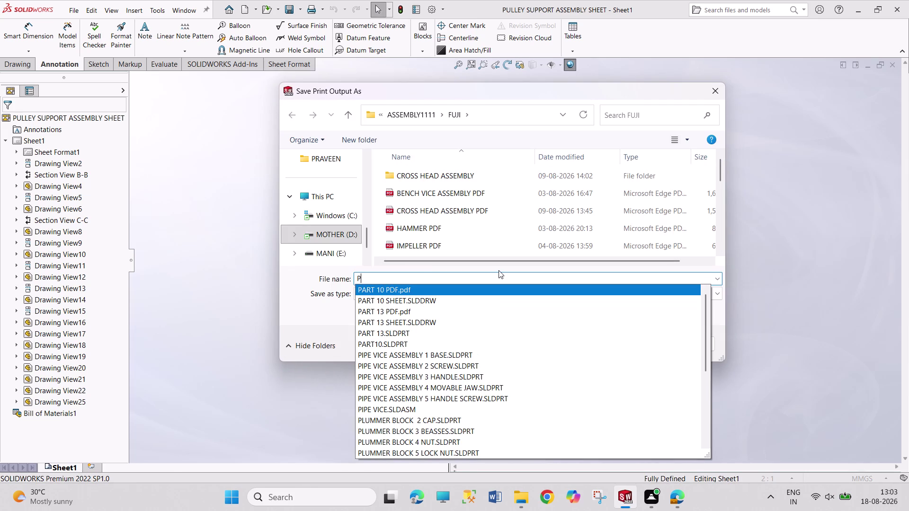
text(ULL)
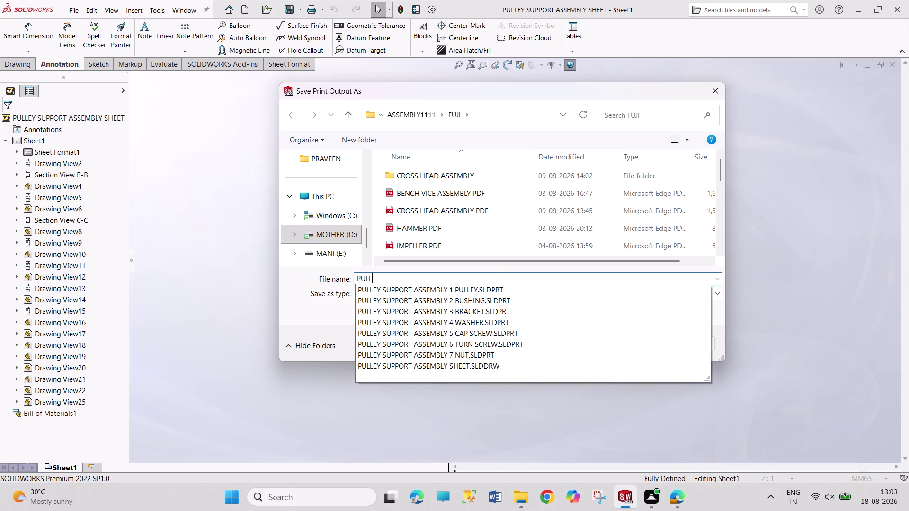
text(Y SUPP)
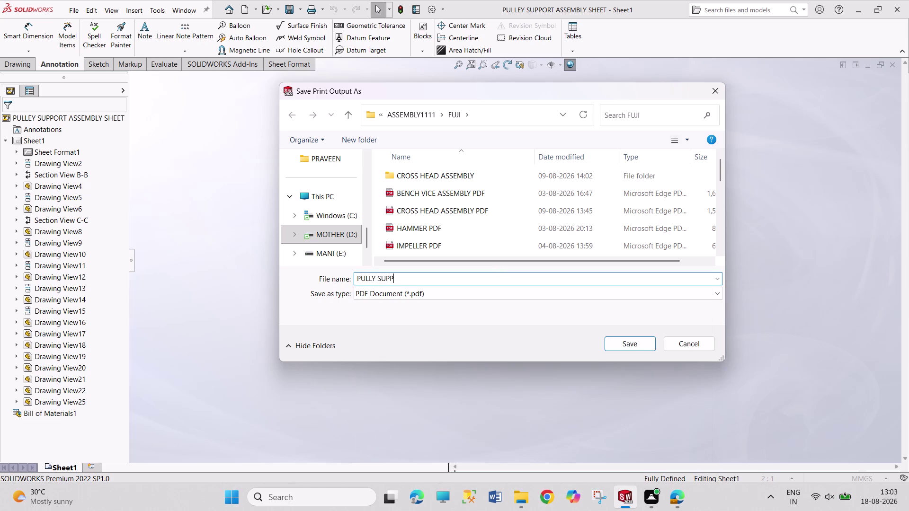
text(ORT ASSE)
text(MBLY)
key(space)
text(PDF)
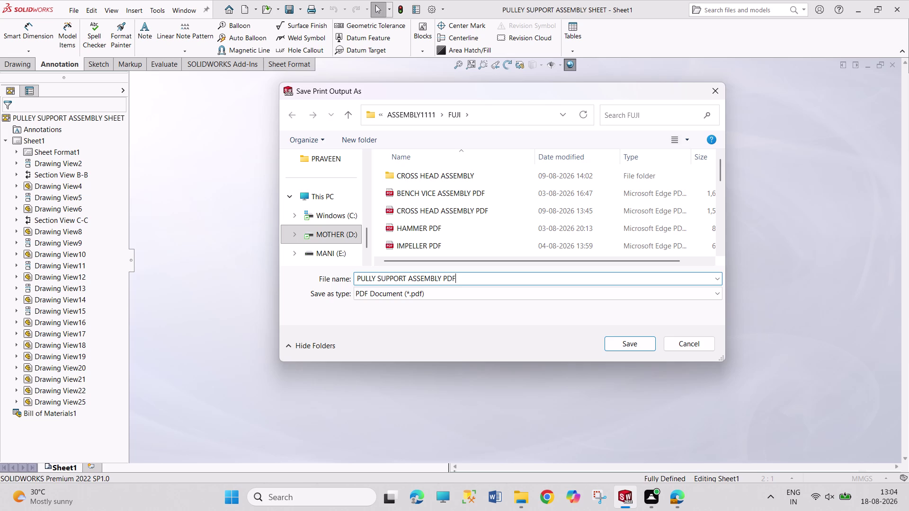
key(Return)
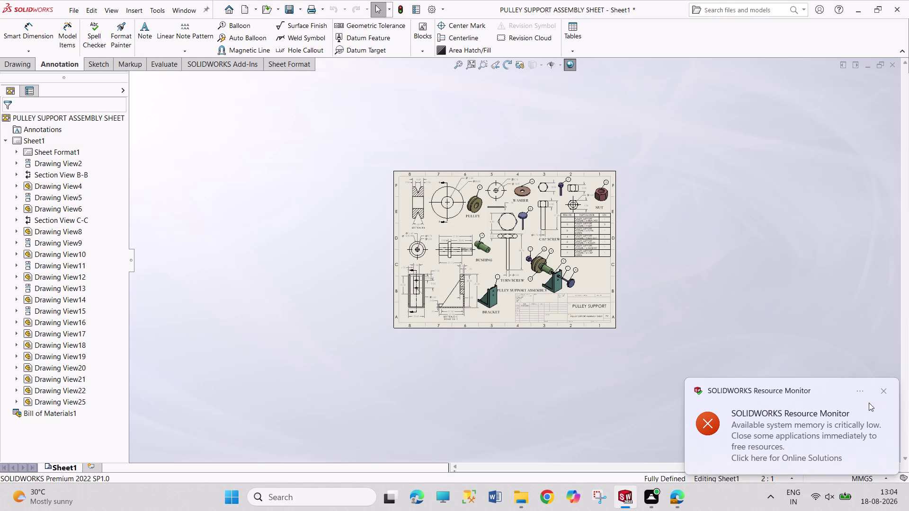
click(885, 394)
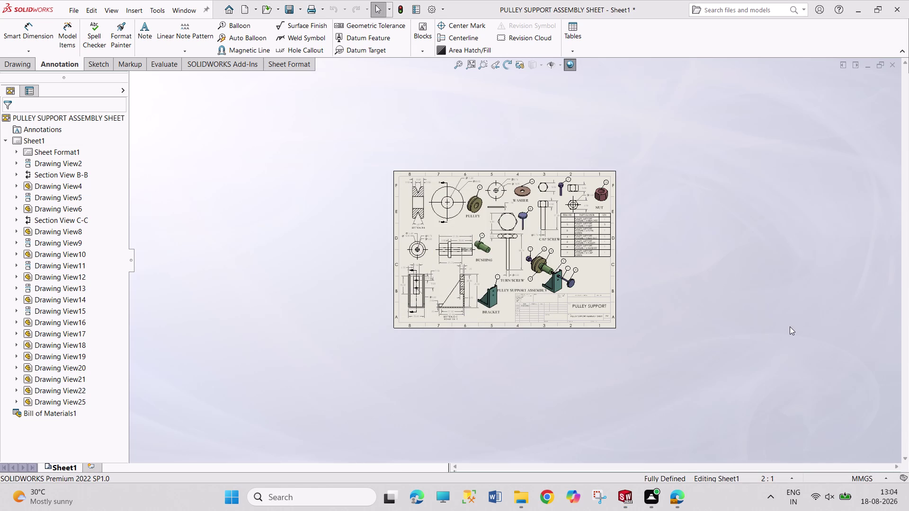
drag(767, 294, 847, 355)
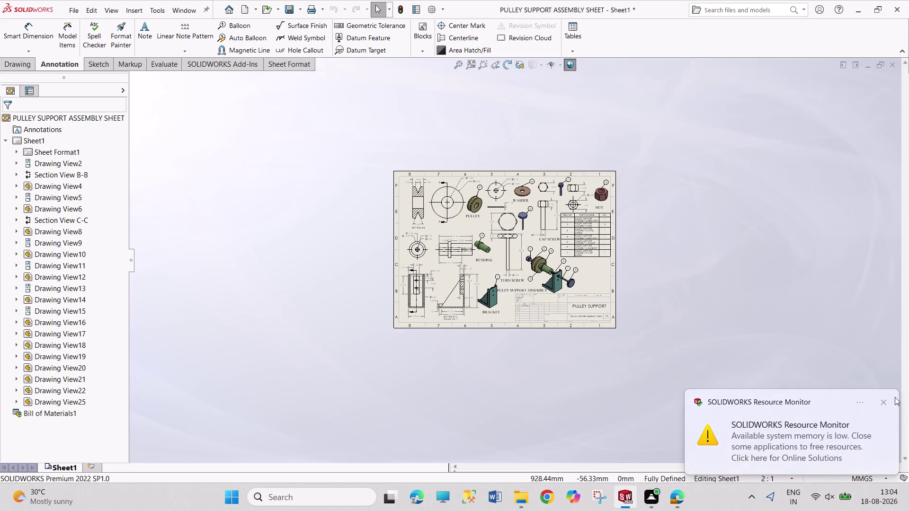
click(883, 404)
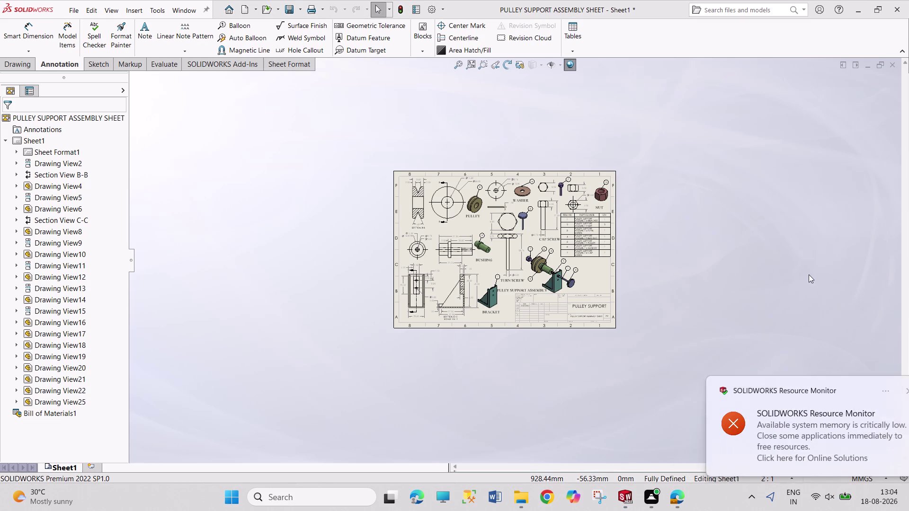
drag(809, 274, 869, 345)
click(881, 395)
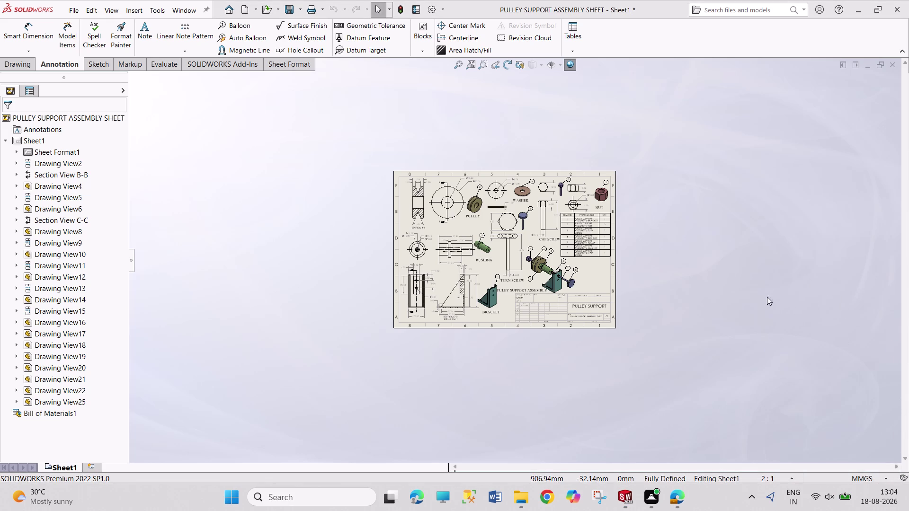
drag(739, 278, 804, 349)
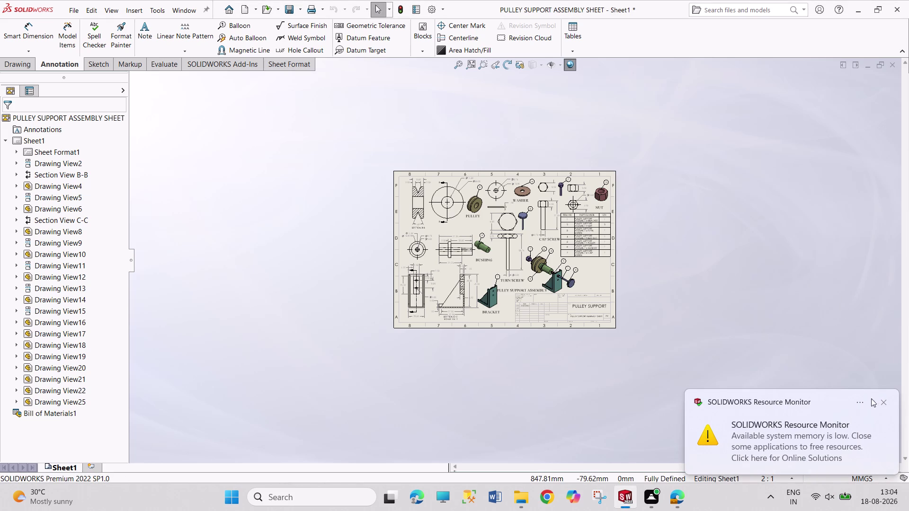
click(884, 404)
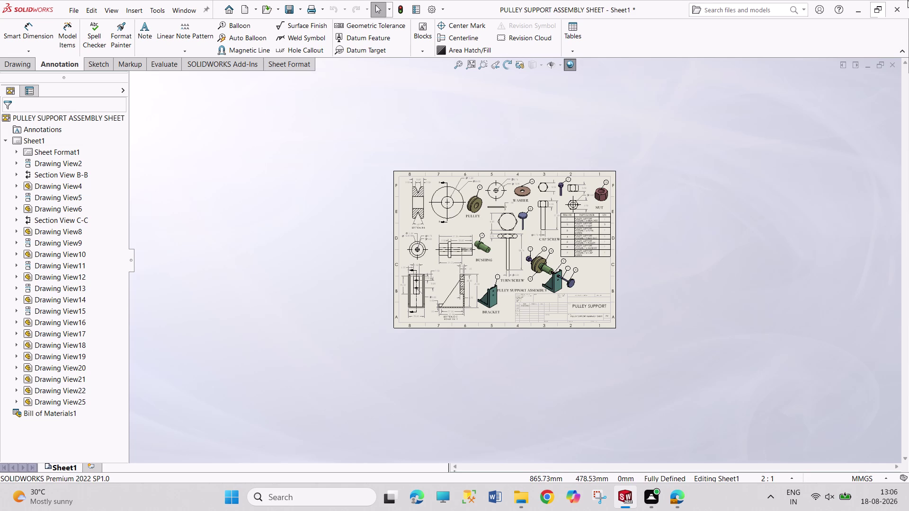
drag(665, 135, 794, 262)
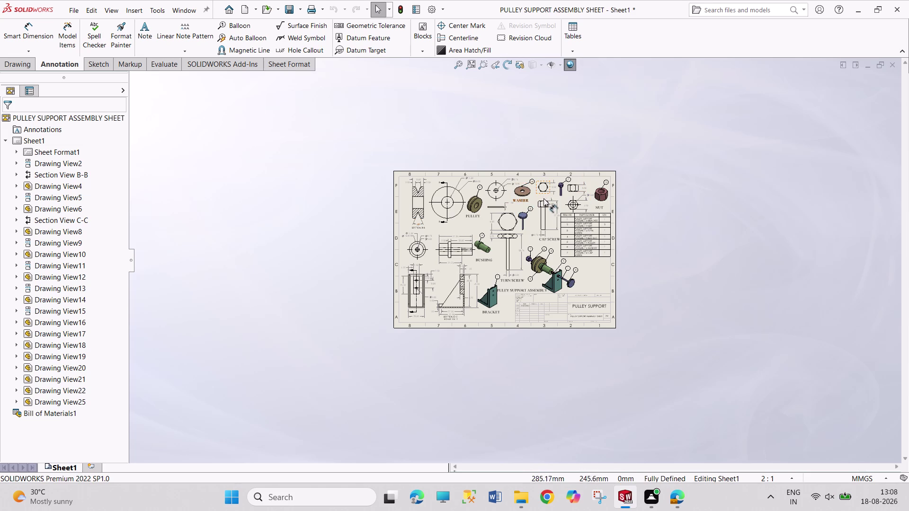
Drag across the right side of the finished sheet, leaving its layout unchanged.
drag(628, 157, 628, 176)
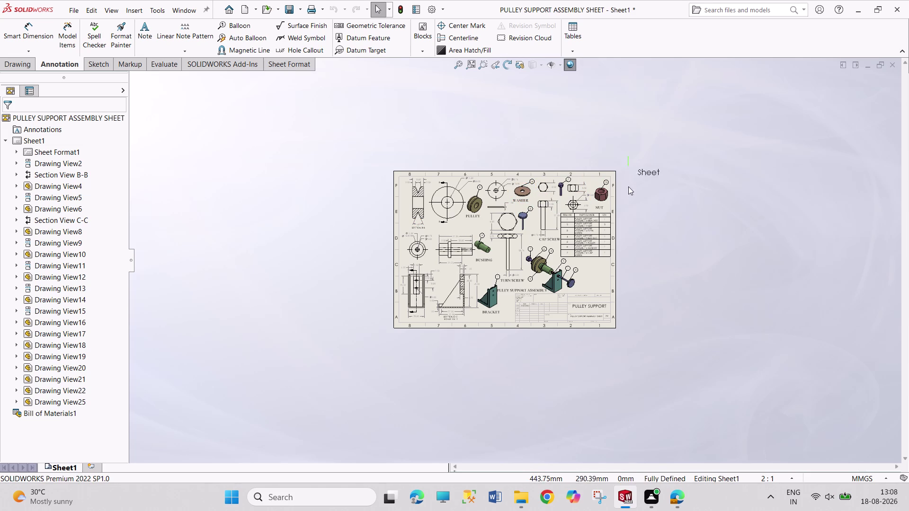
drag(629, 176, 704, 309)
drag(625, 156, 665, 361)
drag(632, 155, 638, 231)
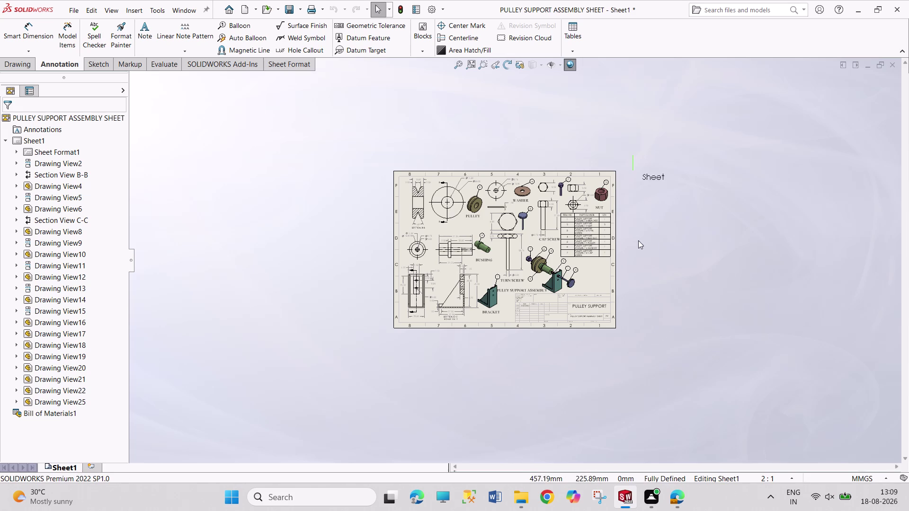
drag(638, 230, 705, 345)
drag(632, 149, 704, 390)
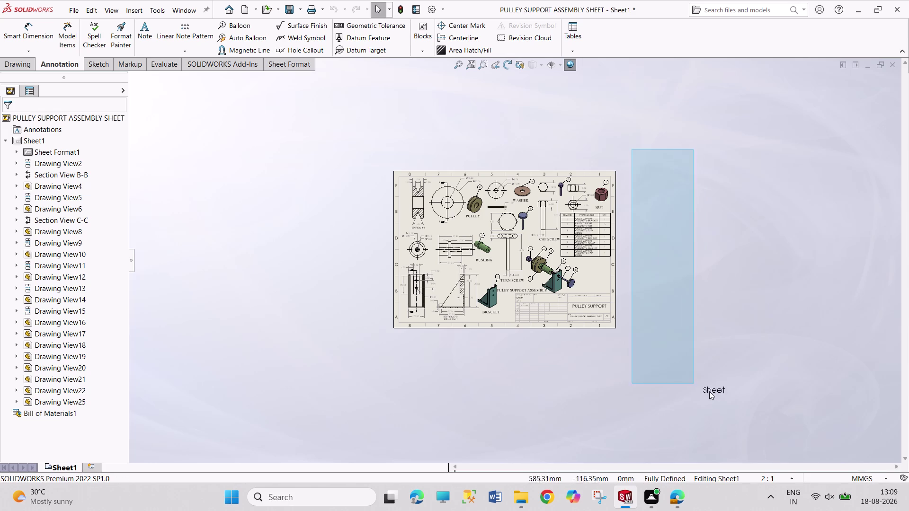
drag(705, 390, 712, 386)
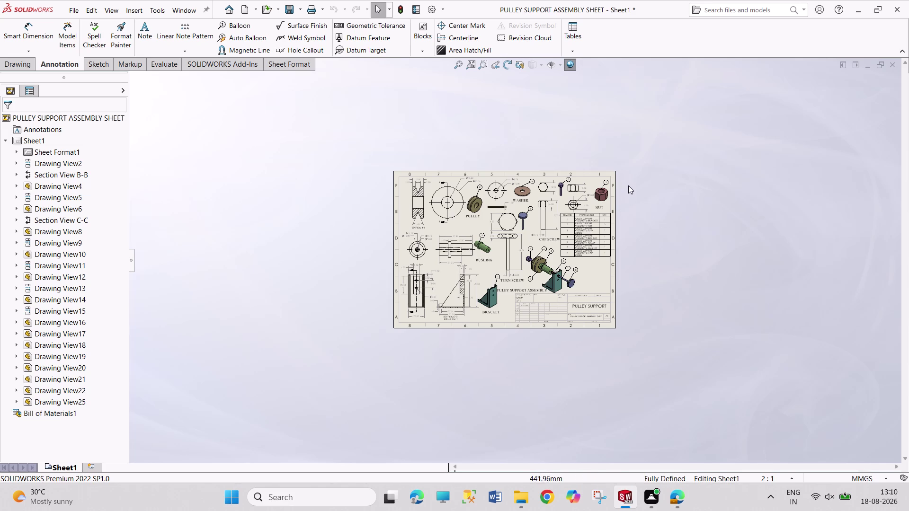
Zoom the sheet and select the bracket's isometric view, Drawing View18.
scroll(down, 3)
scroll(down, 3)
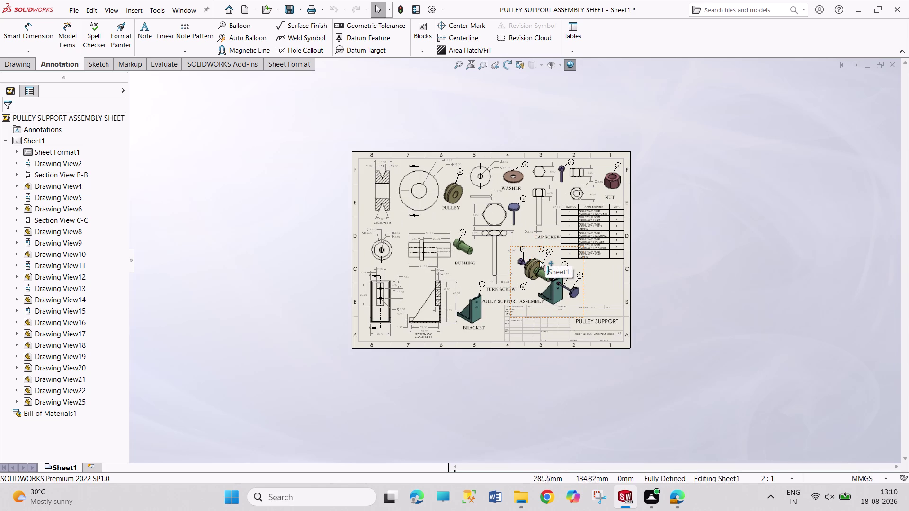
scroll(down, 3)
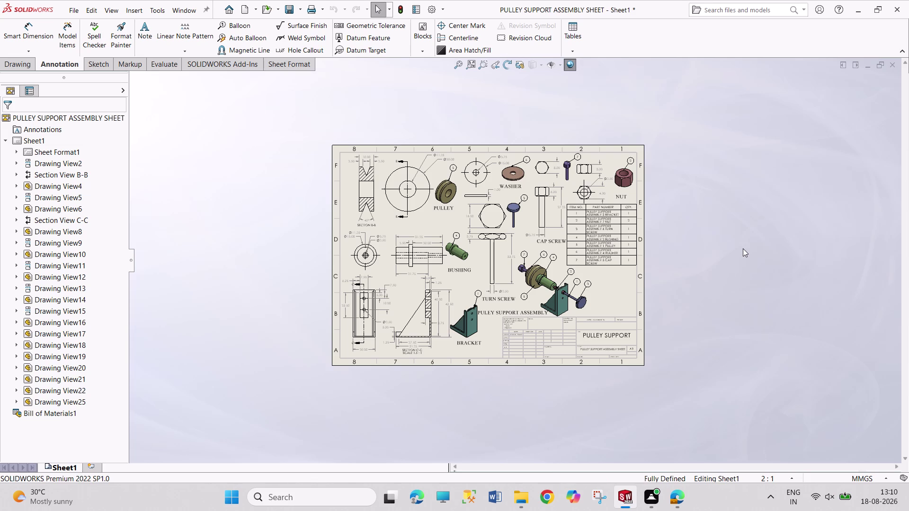
click(482, 330)
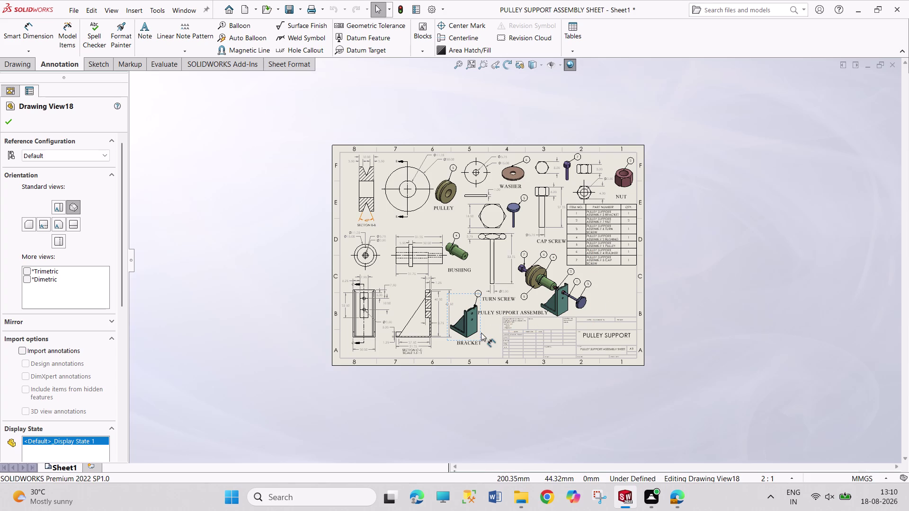
Preview the bracket view in several standard orientations, then restore Isometric.
click(74, 225)
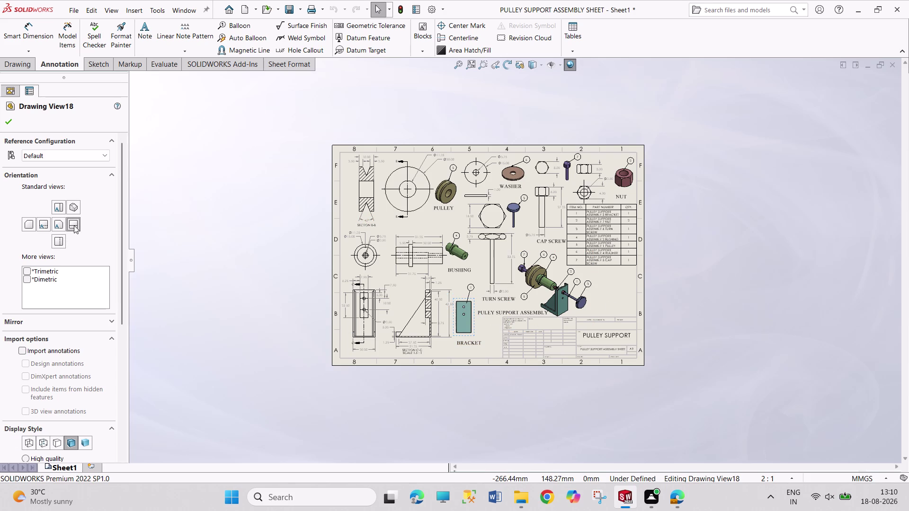
click(57, 210)
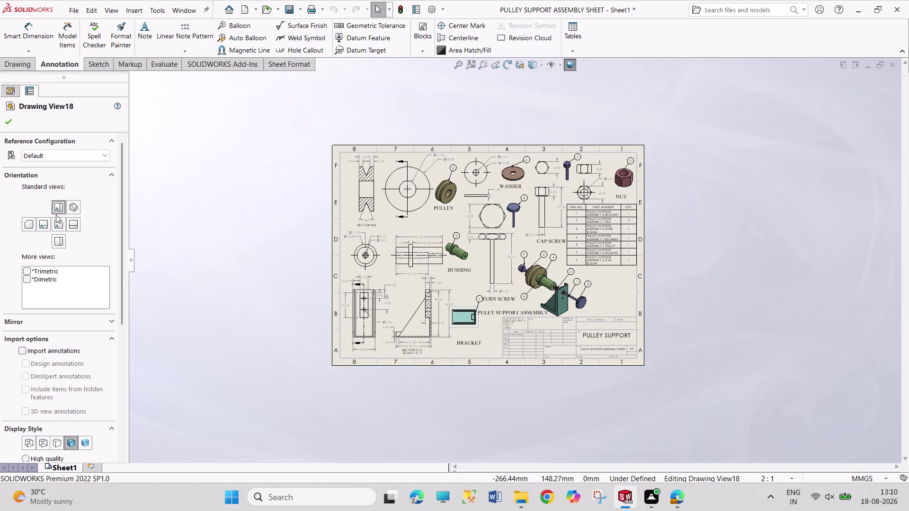
click(55, 223)
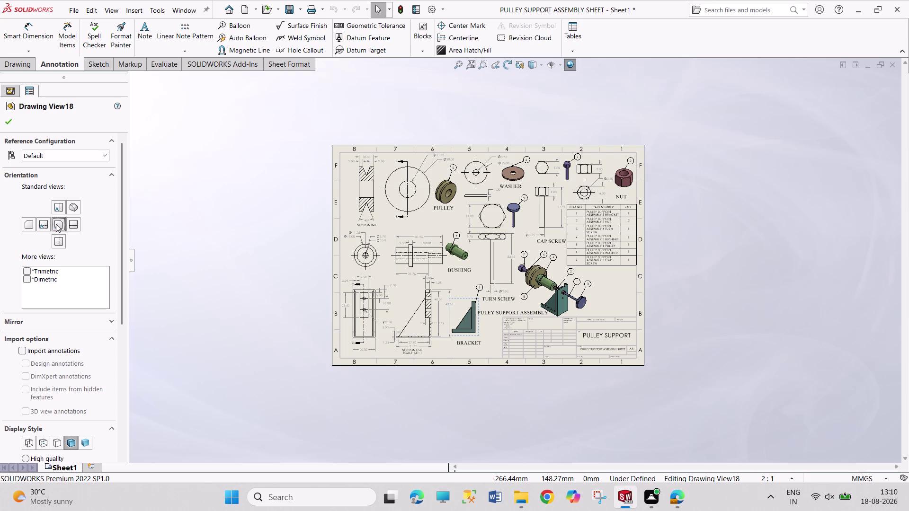
click(45, 225)
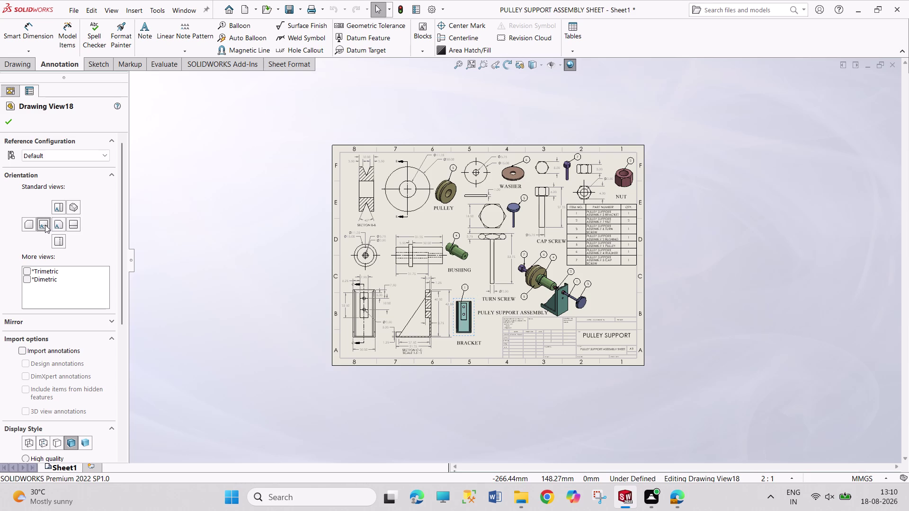
click(33, 225)
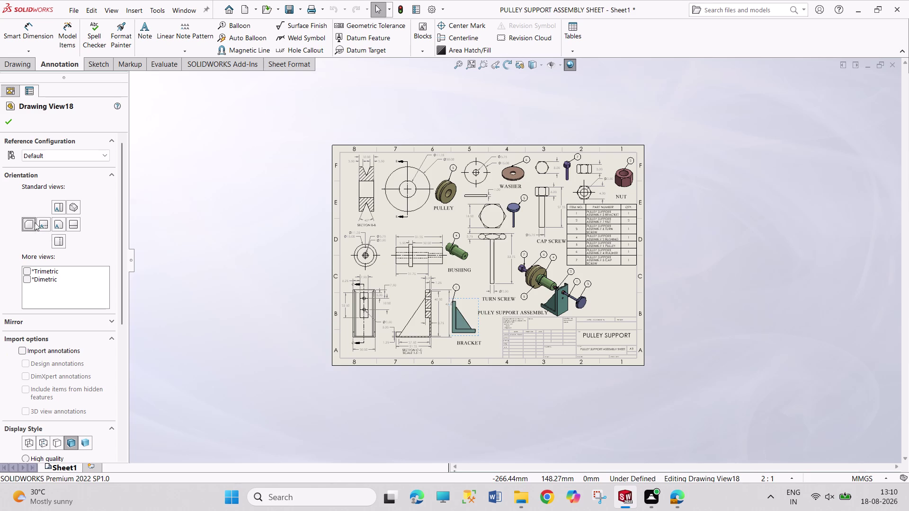
click(73, 211)
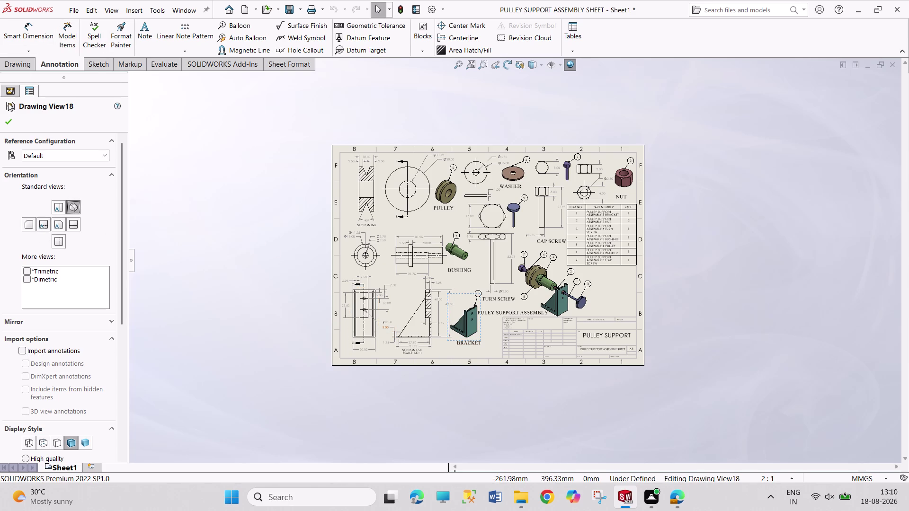
click(28, 60)
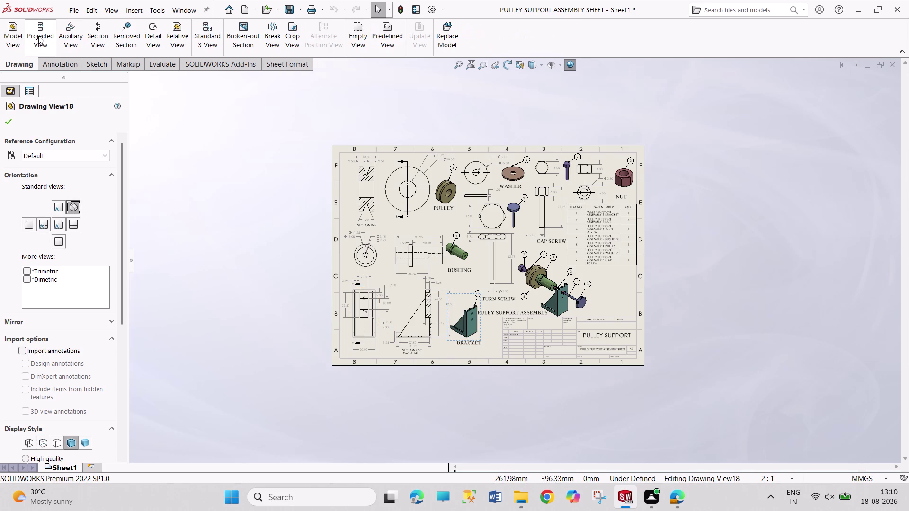
Start a projected view from the bracket view, then cancel it.
click(38, 35)
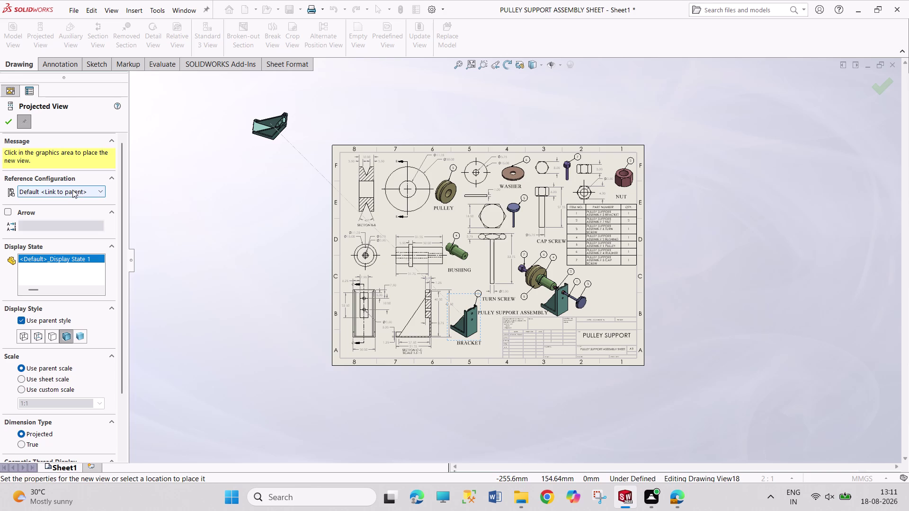
key(Escape)
key(Escape)
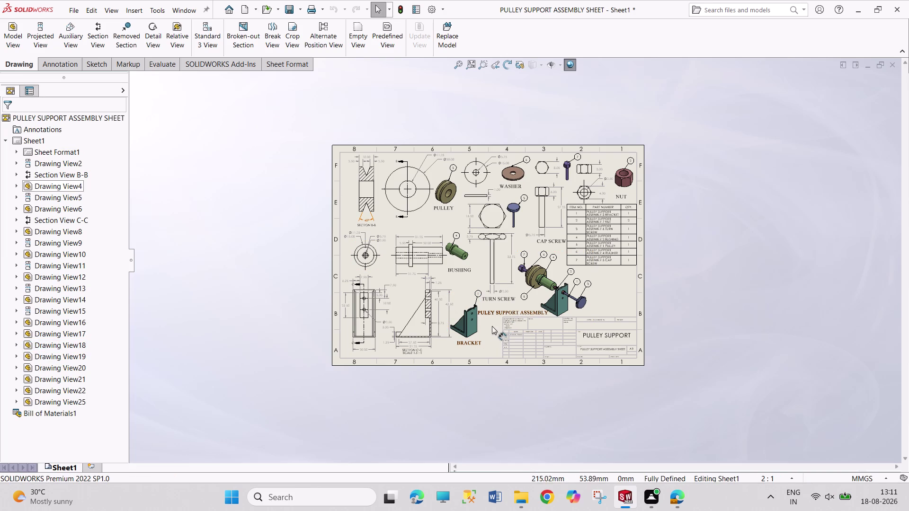
Select the 45° dimension, reselect the isometric view, and start a new Model View.
click(482, 333)
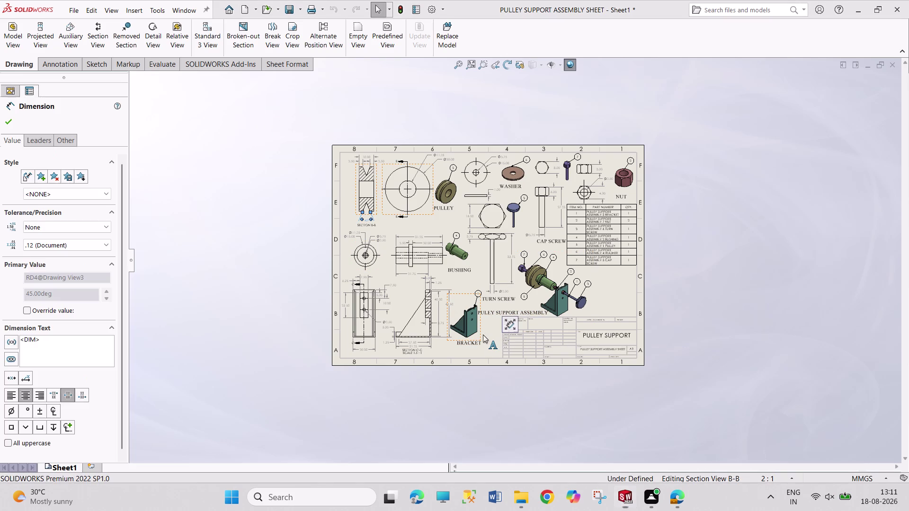
key(Delete)
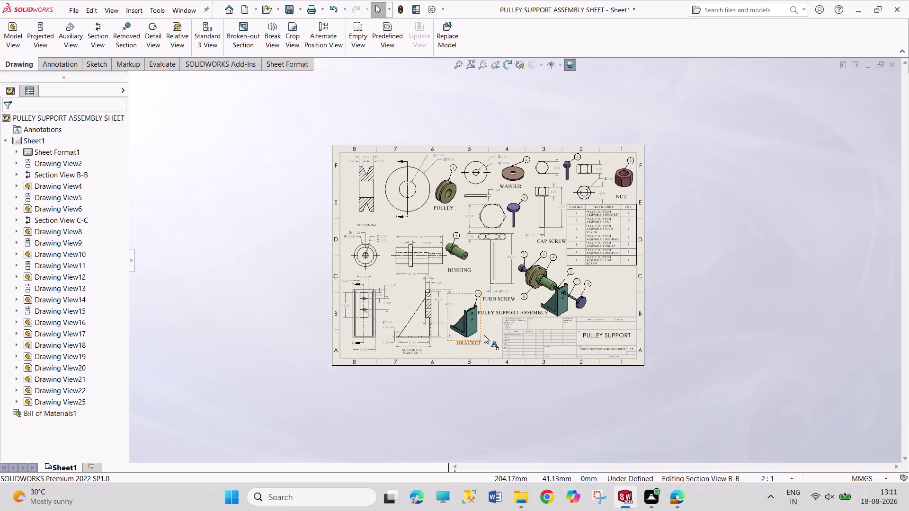
click(481, 334)
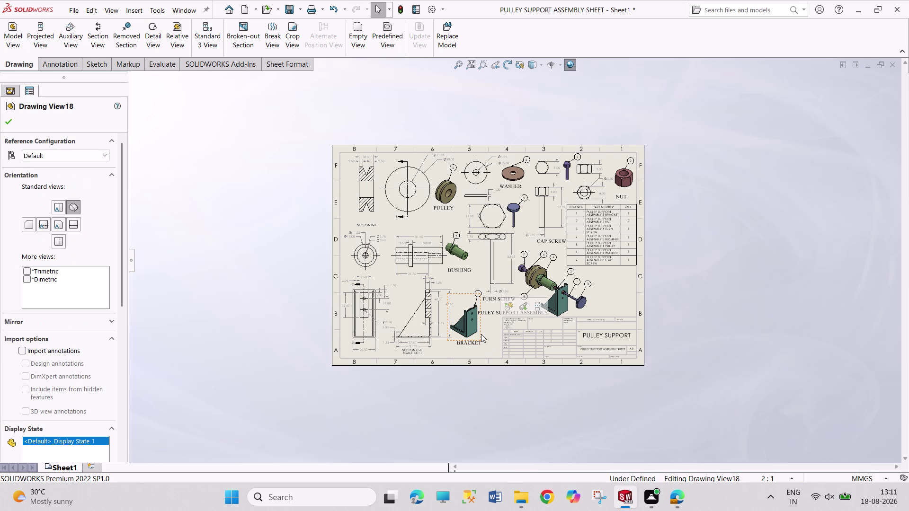
click(11, 123)
click(19, 43)
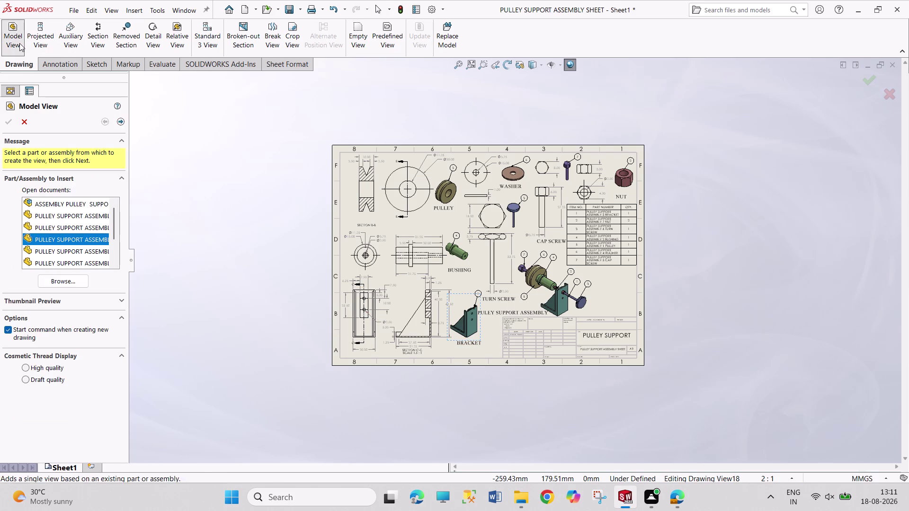
Try a model view of the pulley and another part, cancelling both attempts.
scroll(up, 3)
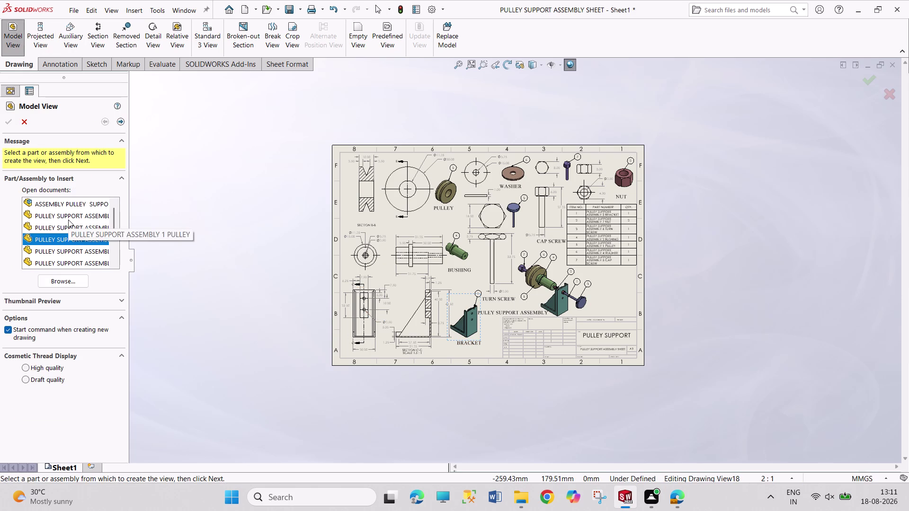
click(68, 219)
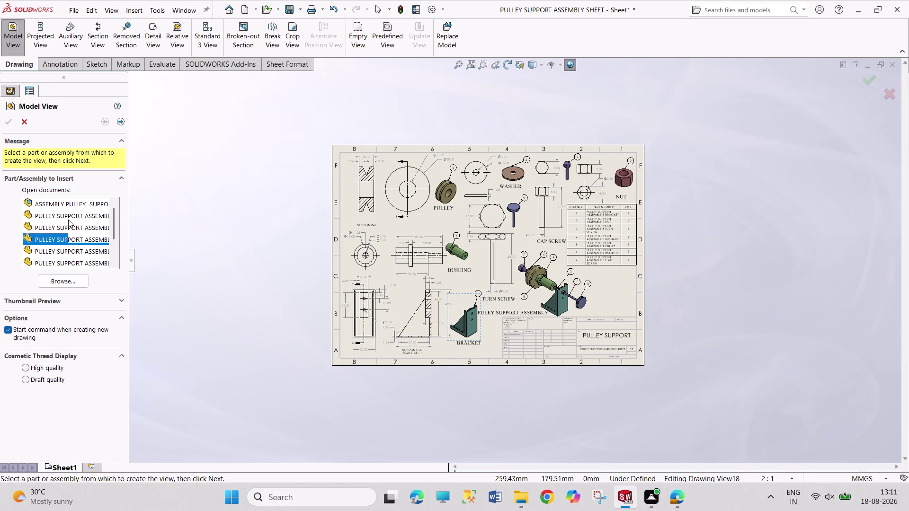
double_click(68, 220)
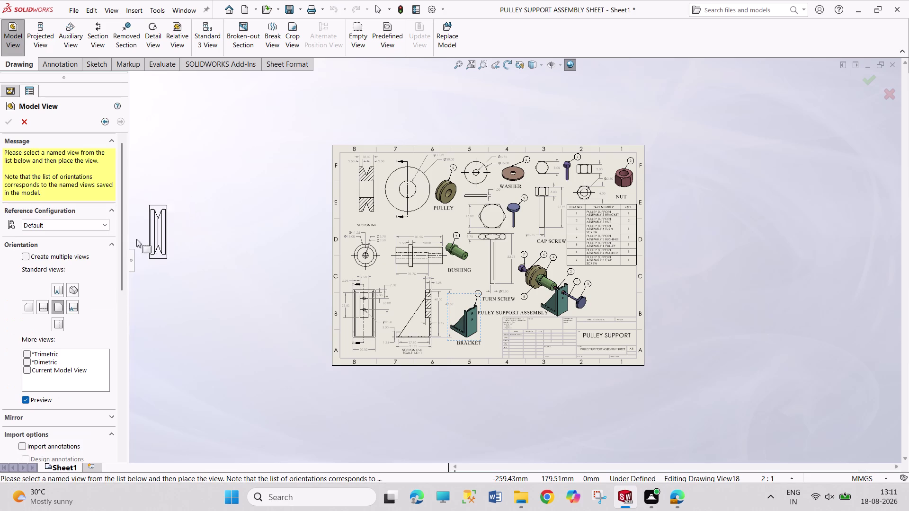
click(25, 123)
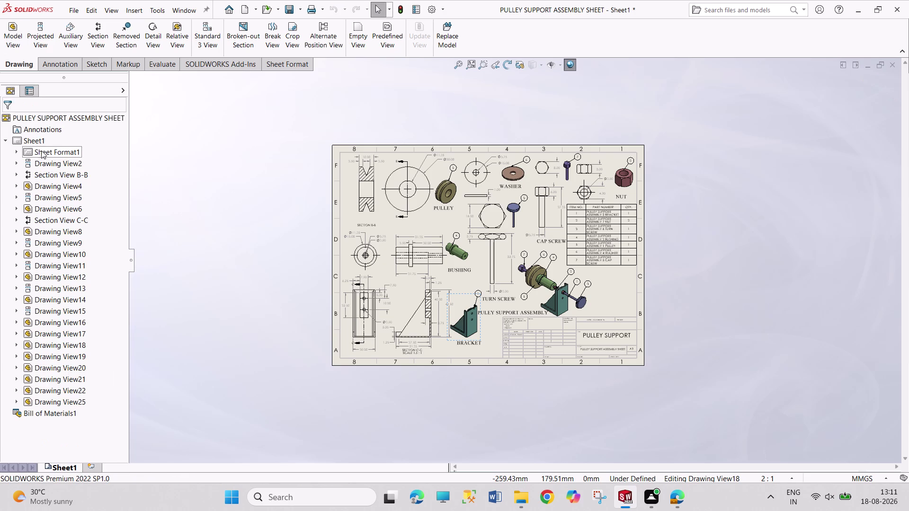
click(21, 45)
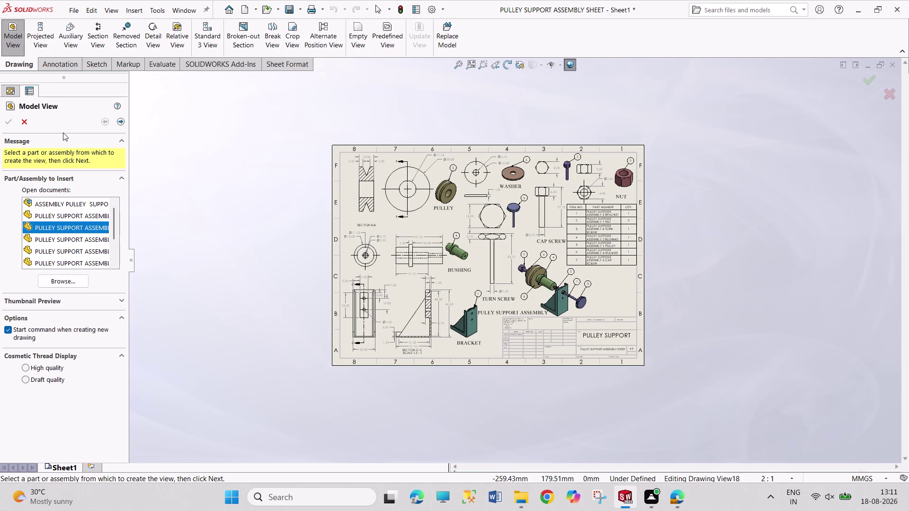
double_click(91, 228)
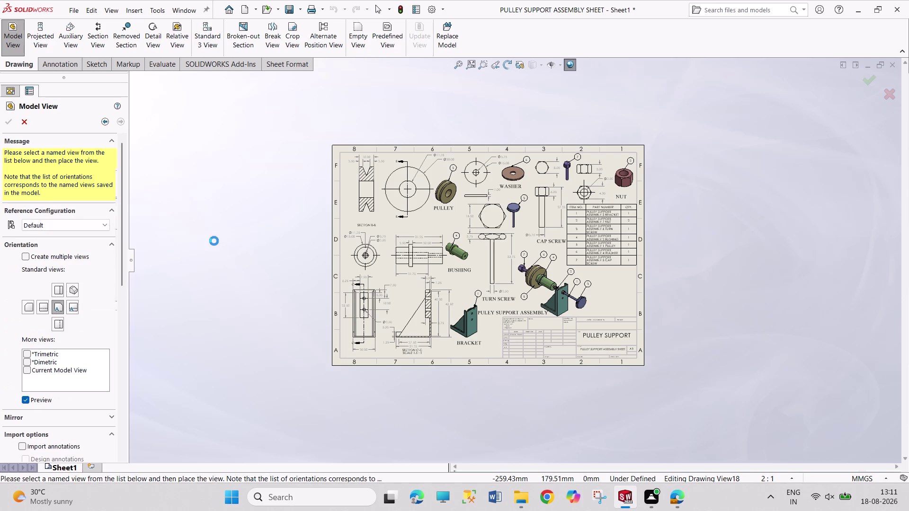
click(21, 122)
click(3, 40)
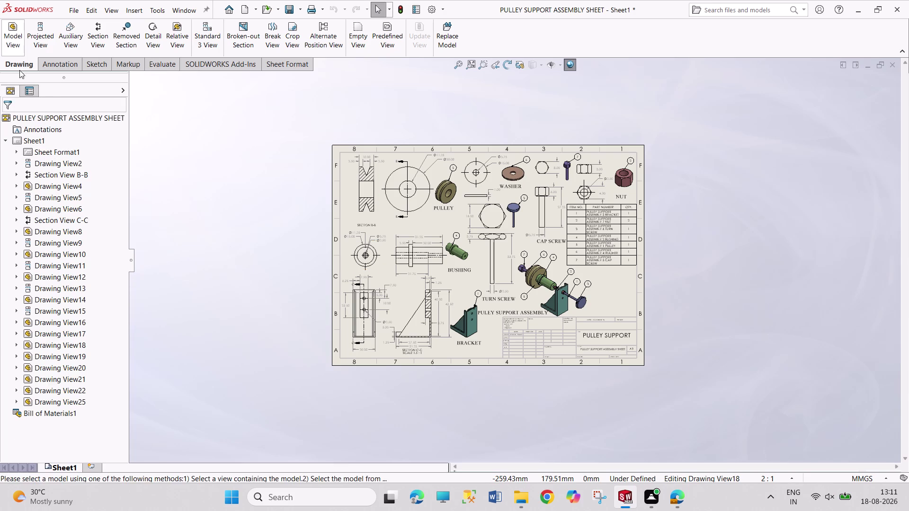
Place a side-profile model view of the bracket to the left of the sheet.
double_click(86, 242)
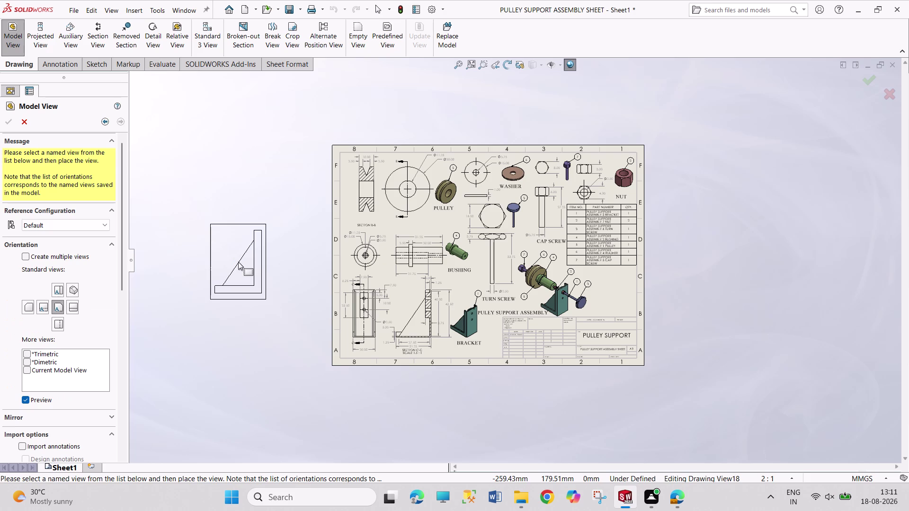
click(61, 290)
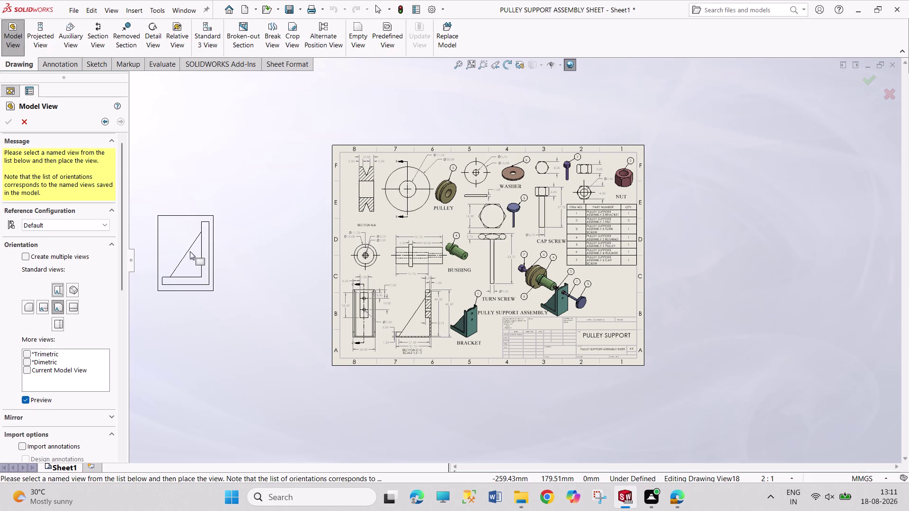
click(58, 285)
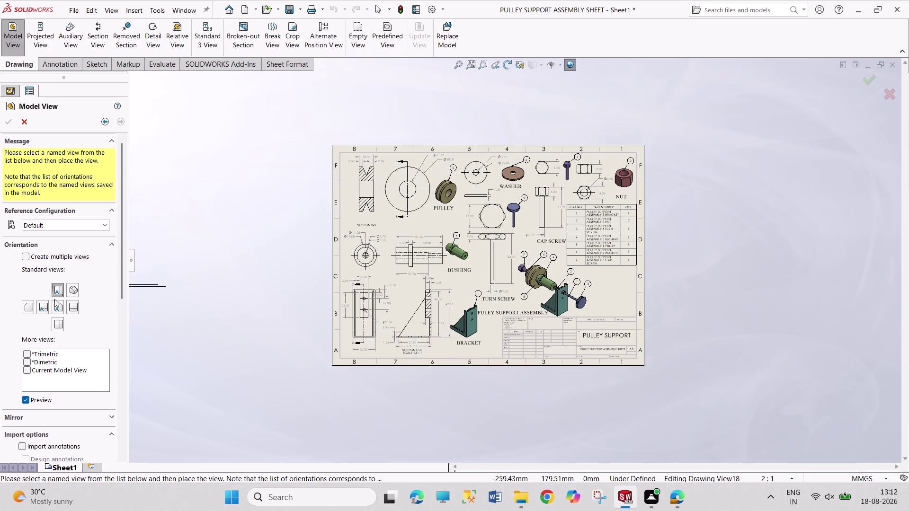
click(57, 321)
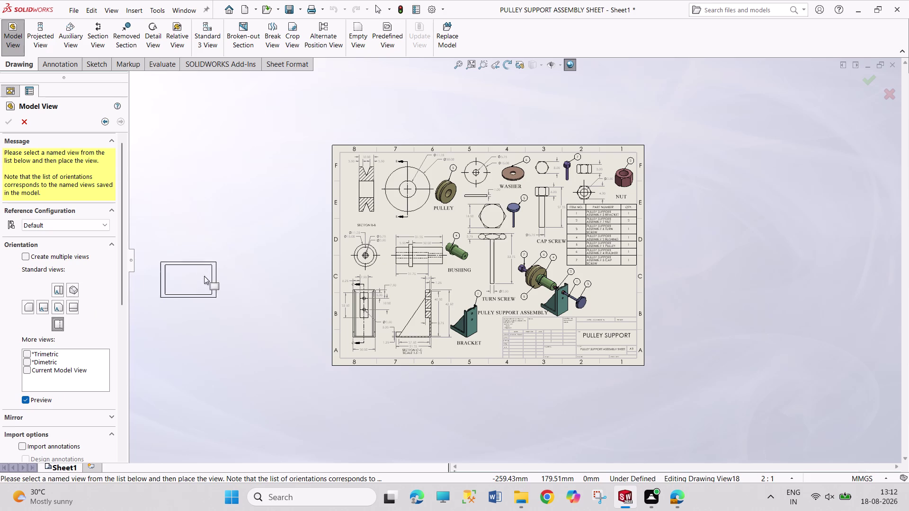
click(57, 306)
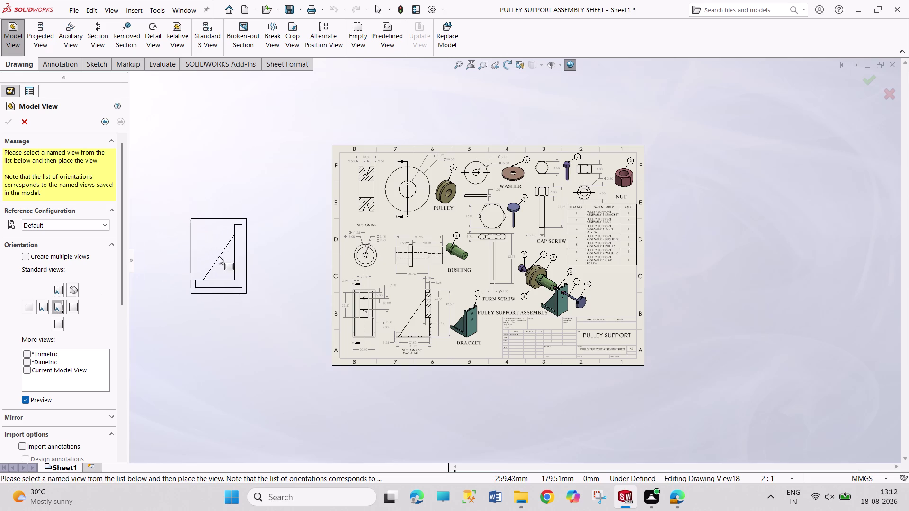
click(44, 305)
click(204, 253)
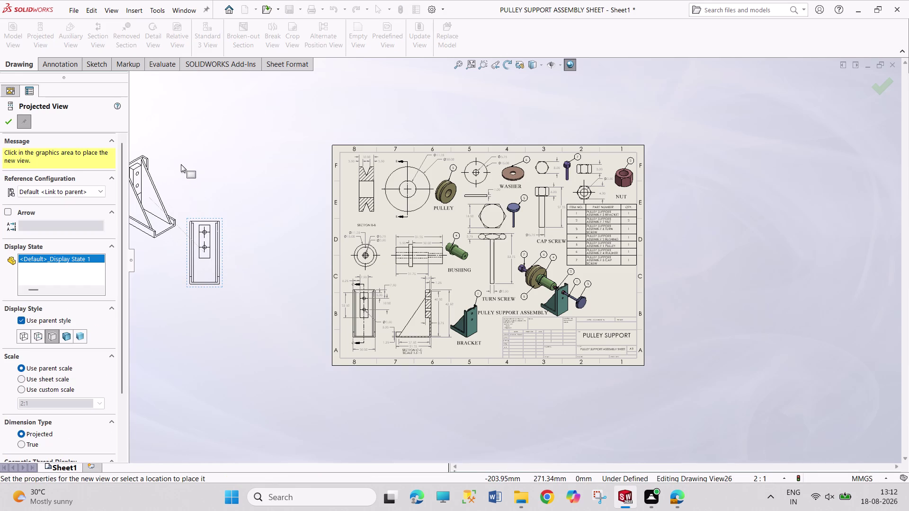
Project an isometric view from the new bracket view and finish projecting.
click(243, 149)
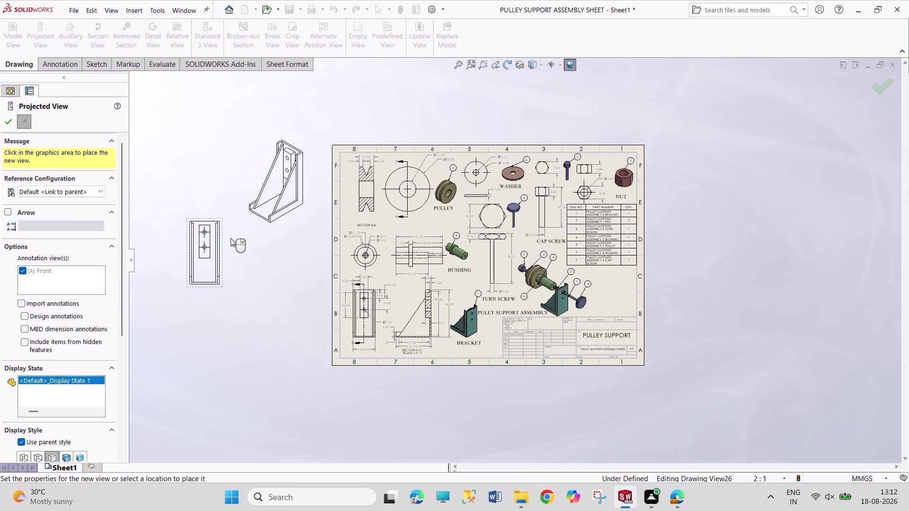
click(222, 264)
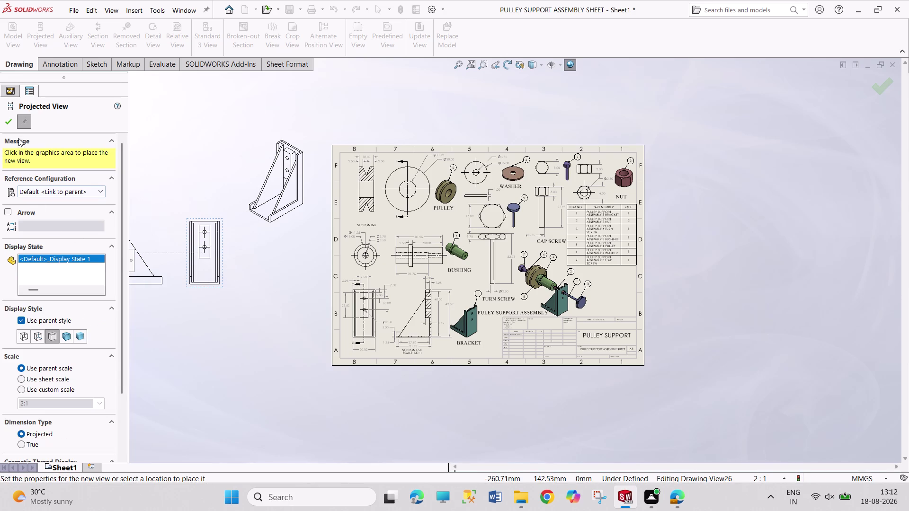
click(8, 121)
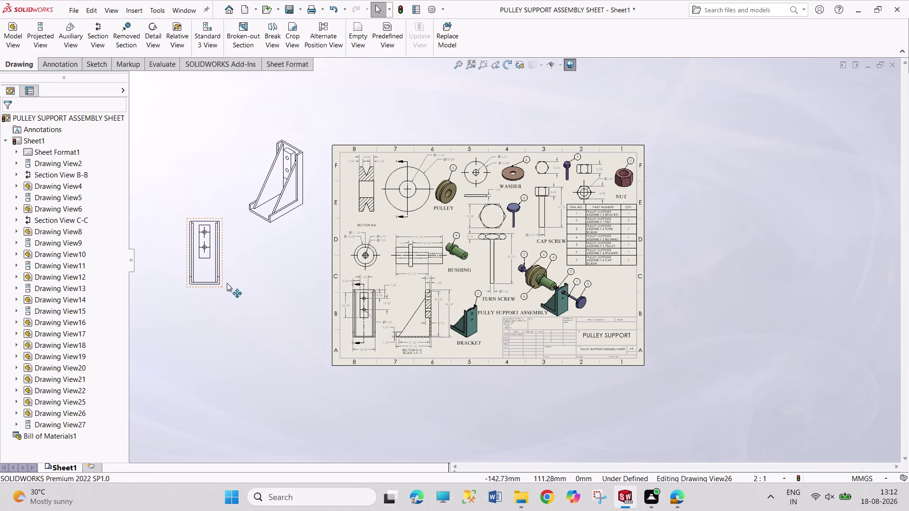
Delete the off-sheet front bracket view, confirming with Yes.
click(227, 283)
key(Delete)
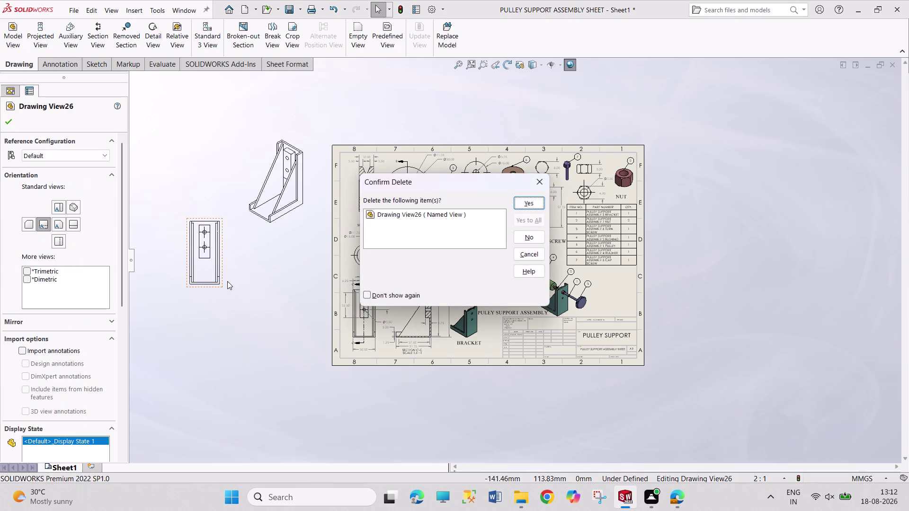
click(525, 205)
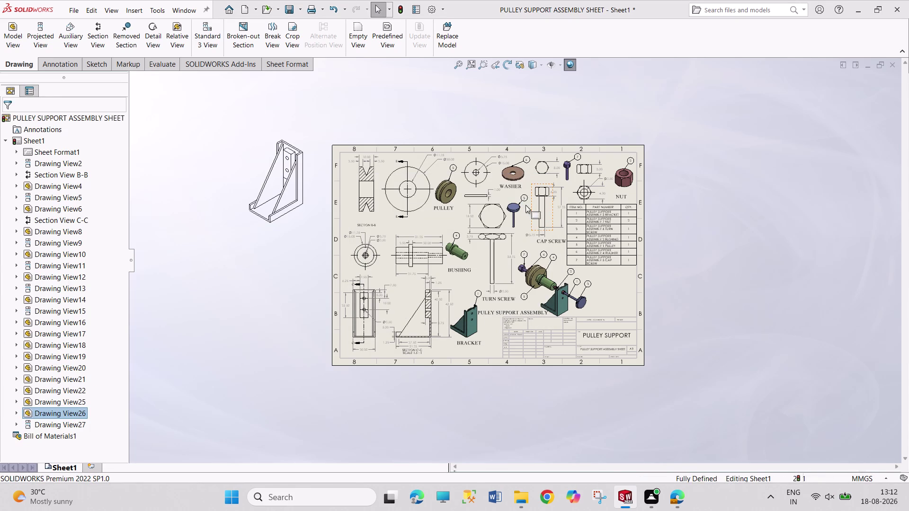
click(480, 328)
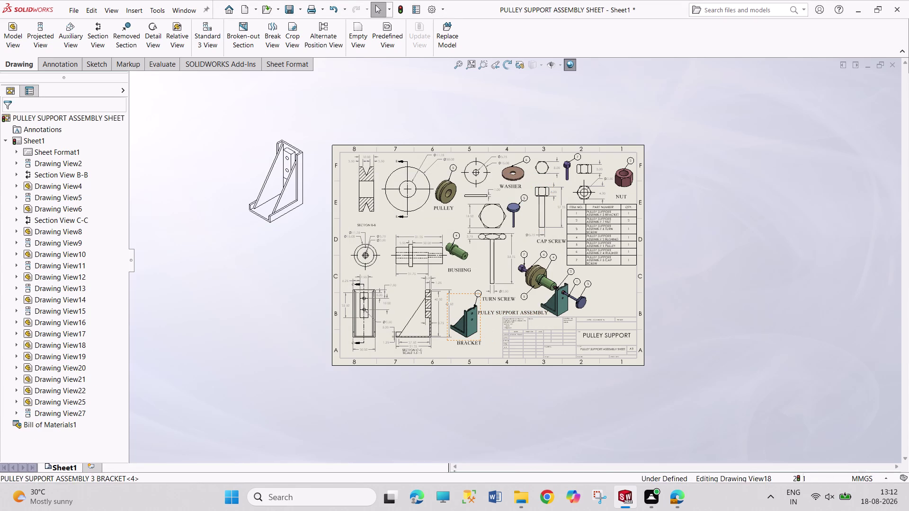
key(Delete)
click(530, 207)
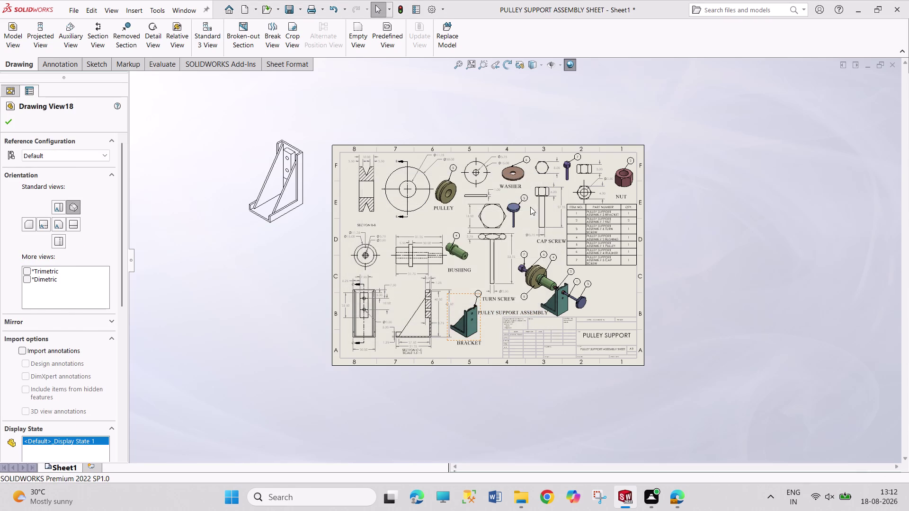
Make the isometric bracket view Shaded with Edges at 1:1 custom scale.
click(306, 202)
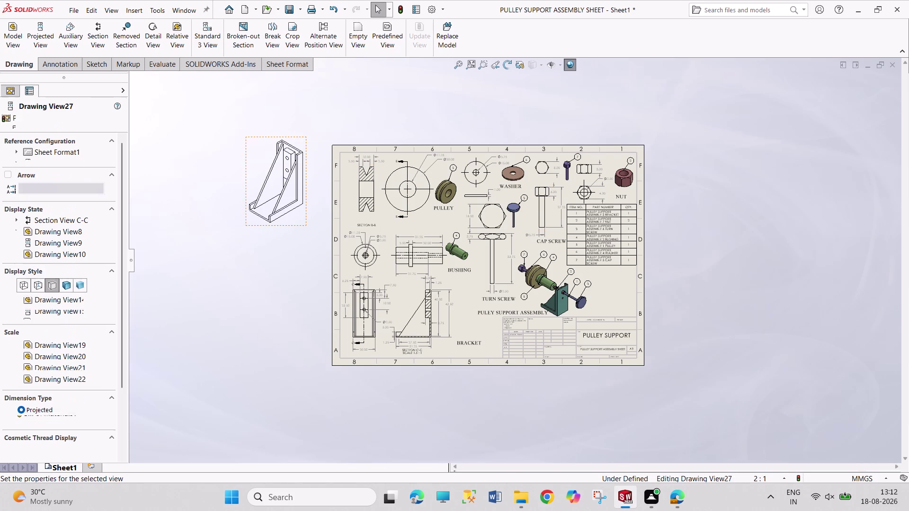
click(66, 290)
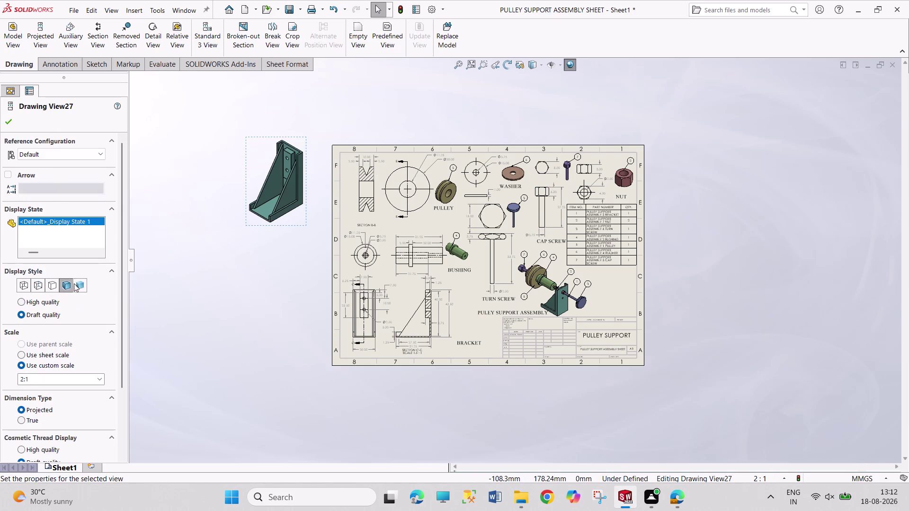
scroll(down, 3)
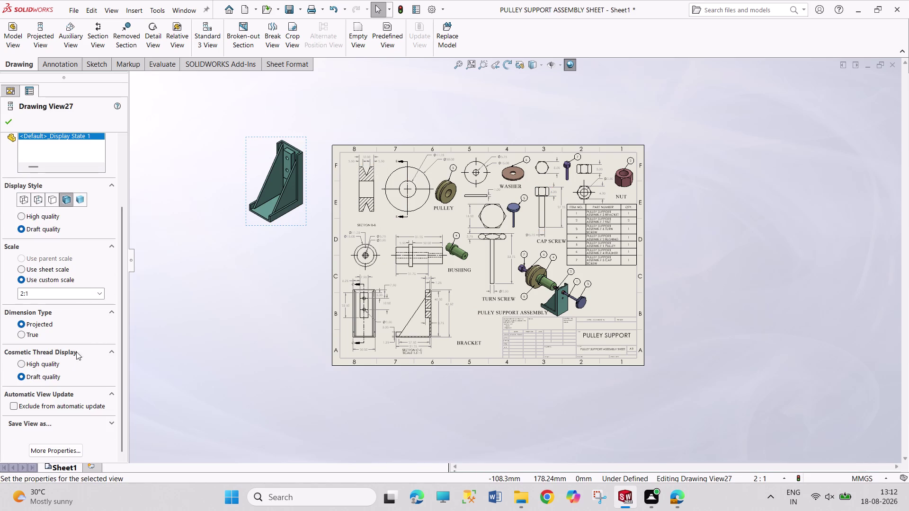
click(22, 294)
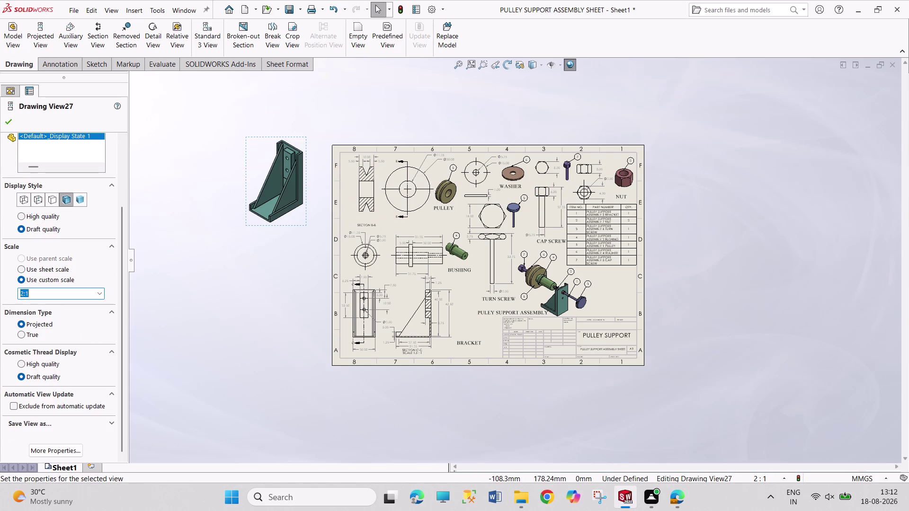
double_click(22, 296)
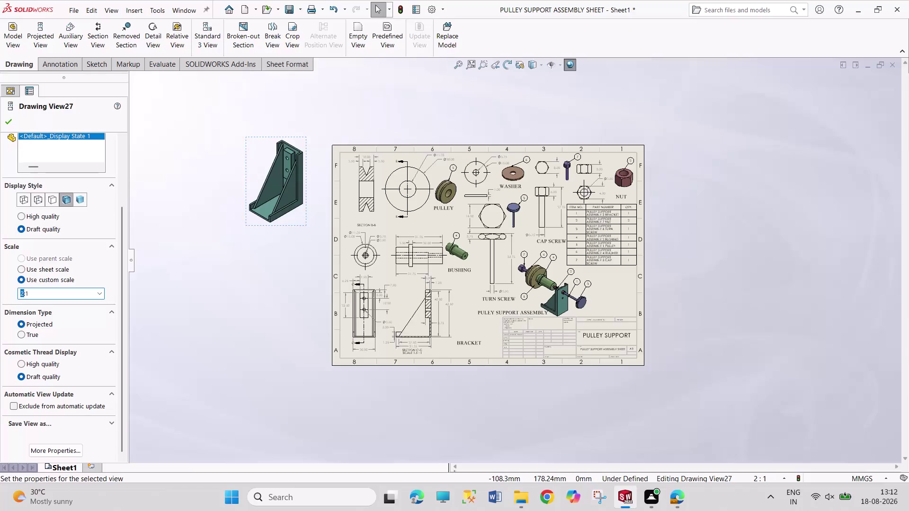
key(1)
key(Return)
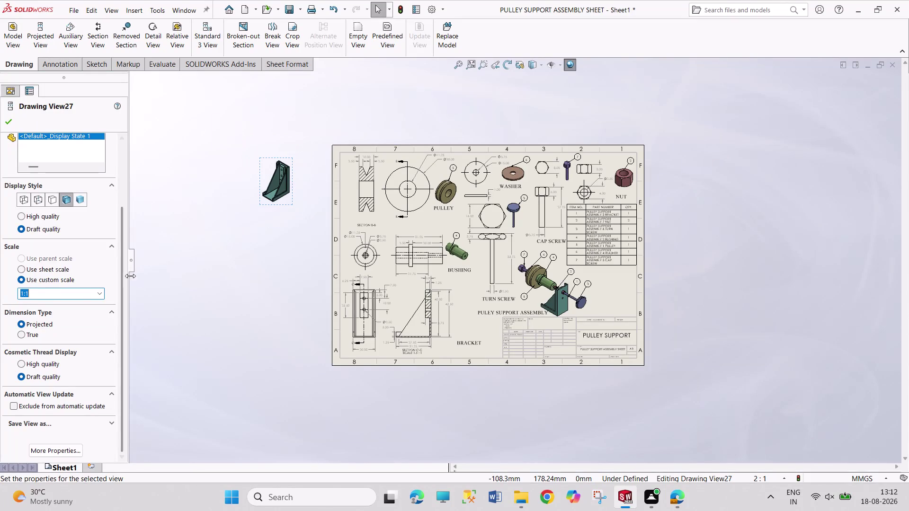
Drag the shaded bracket view onto the sheet just above the BRACKET label.
drag(292, 201, 352, 250)
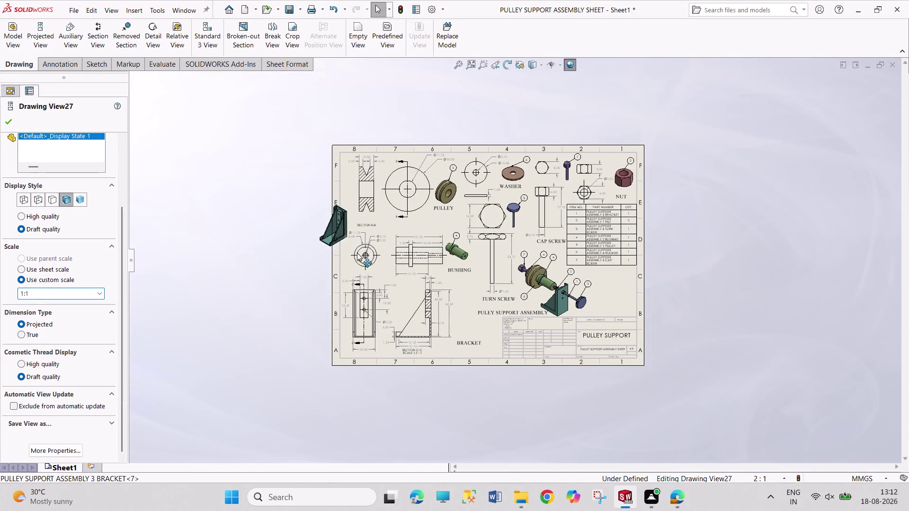
drag(353, 249, 470, 333)
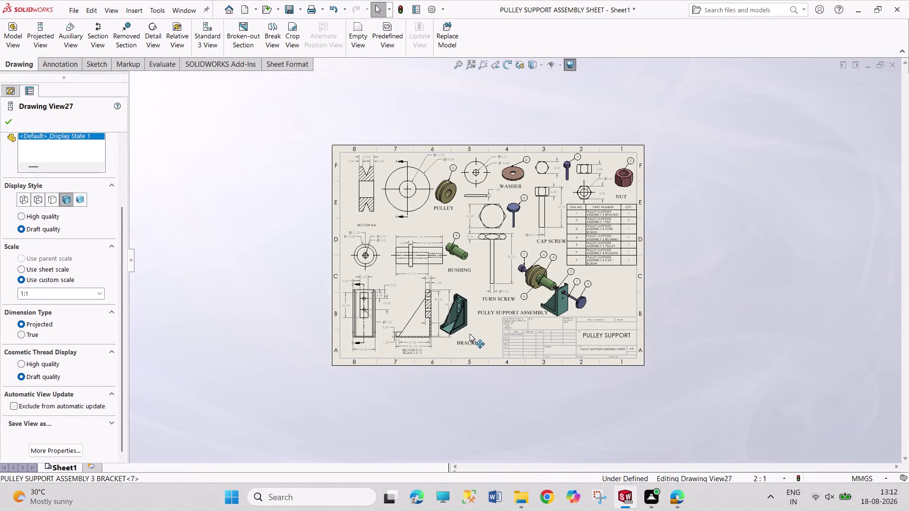
drag(470, 334, 477, 335)
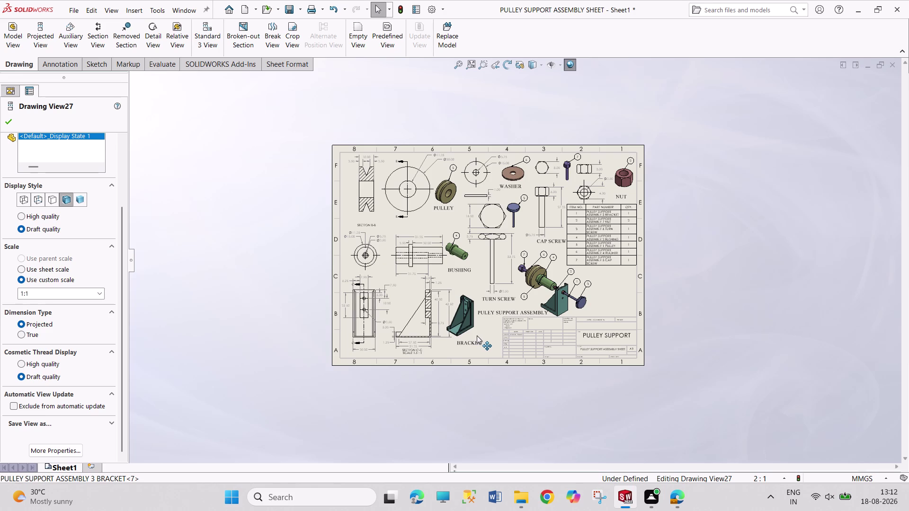
drag(476, 336, 478, 336)
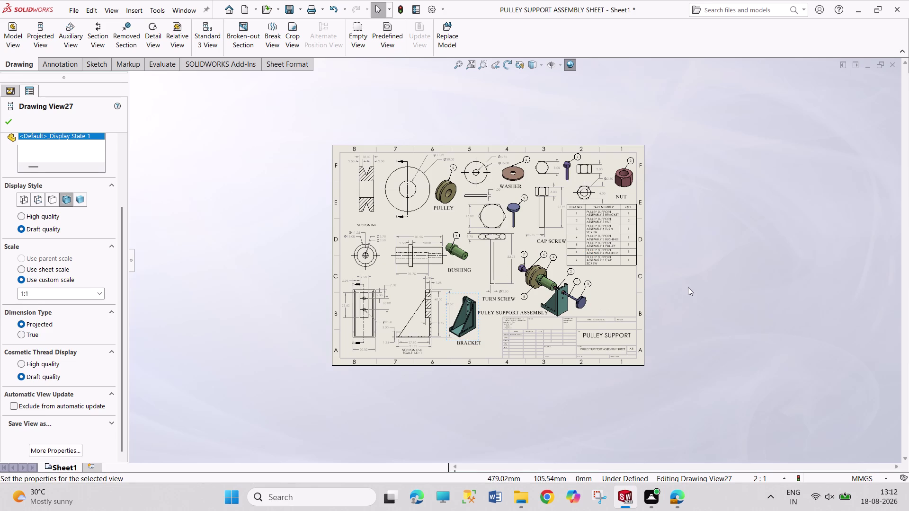
key(Escape)
key(Escape)
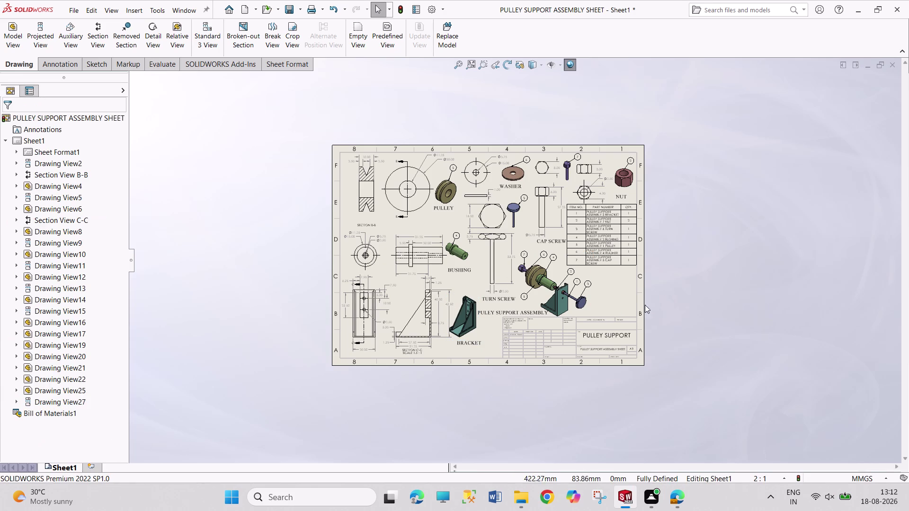
Zoom into the bracket views and move the 42.50 dimension clear of the bracket.
key(Escape)
scroll(down, 3)
scroll(down, 3)
scroll(down, 3)
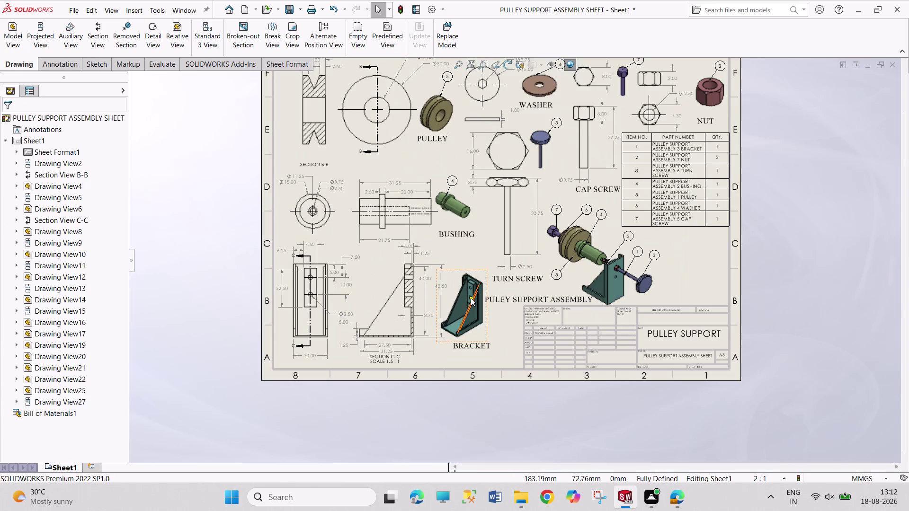
scroll(down, 3)
drag(440, 273, 431, 275)
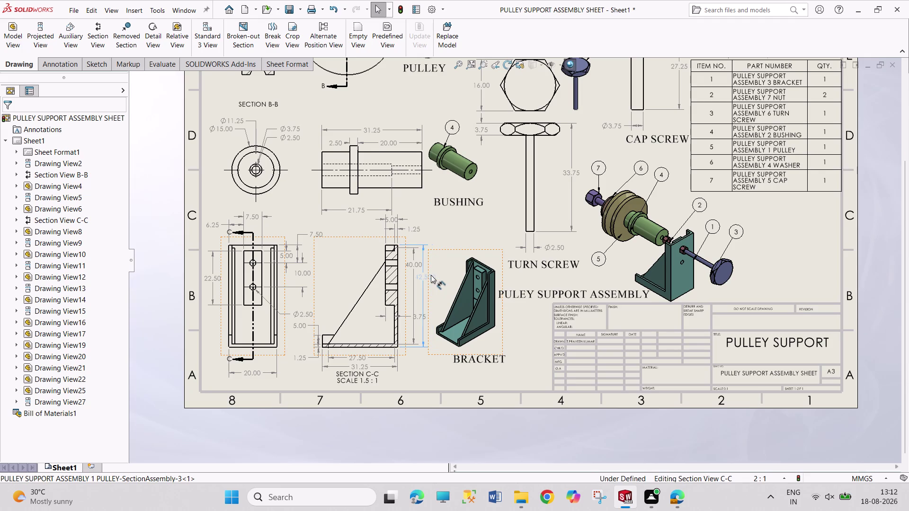
drag(431, 275, 436, 276)
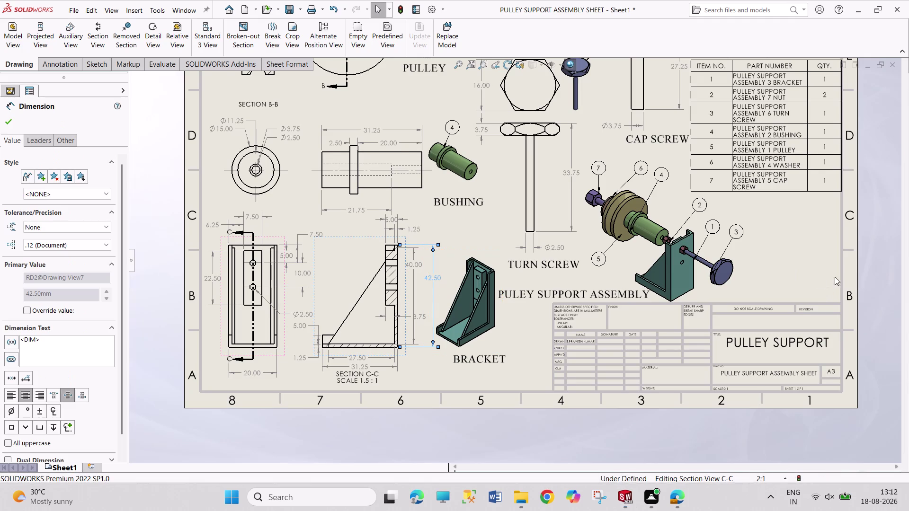
click(865, 304)
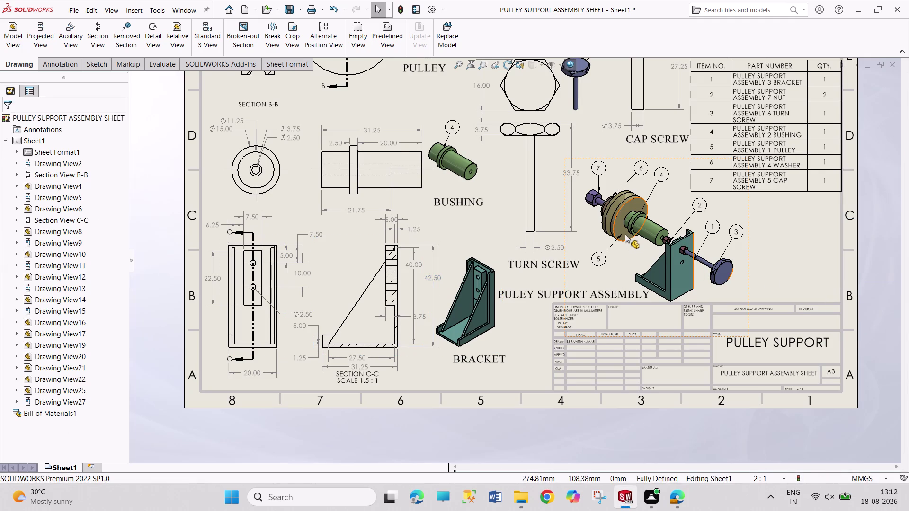
Zoom back out and save the drawing with Ctrl+S.
scroll(up, 3)
scroll(up, 3)
scroll(up, 3)
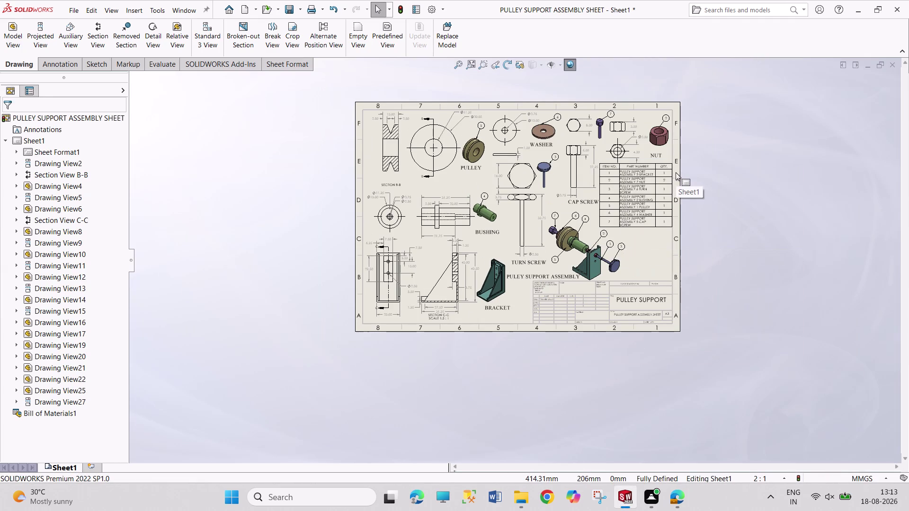
key(ctrl+s)
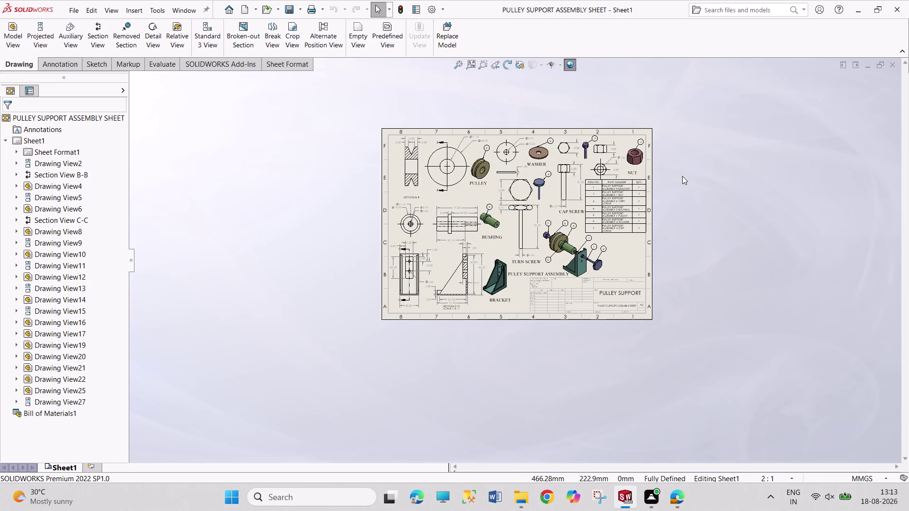
key(ctrl+p)
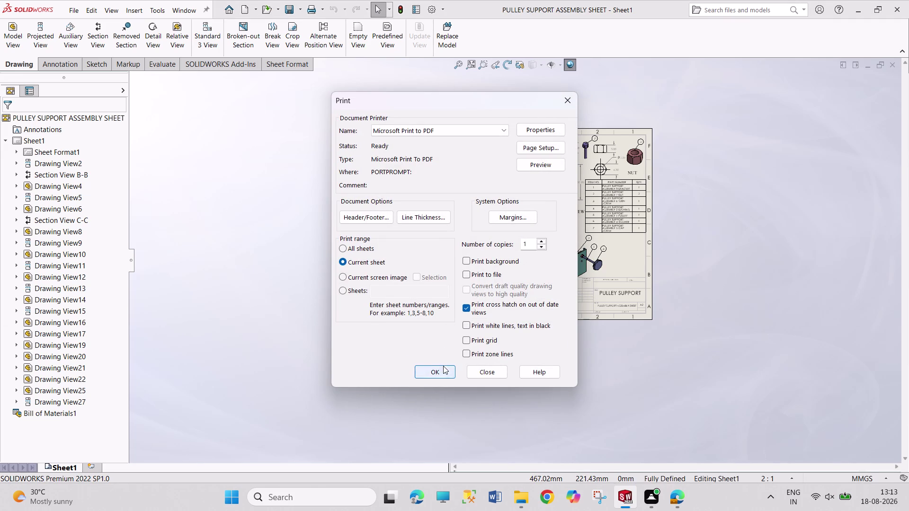
Confirm A3 landscape page setup and print all sheets to Microsoft Print to PDF.
click(555, 150)
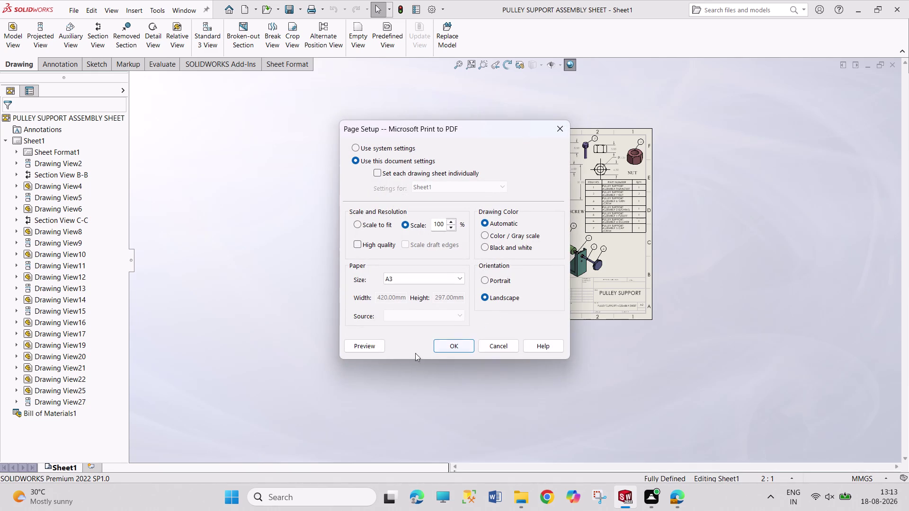
click(455, 351)
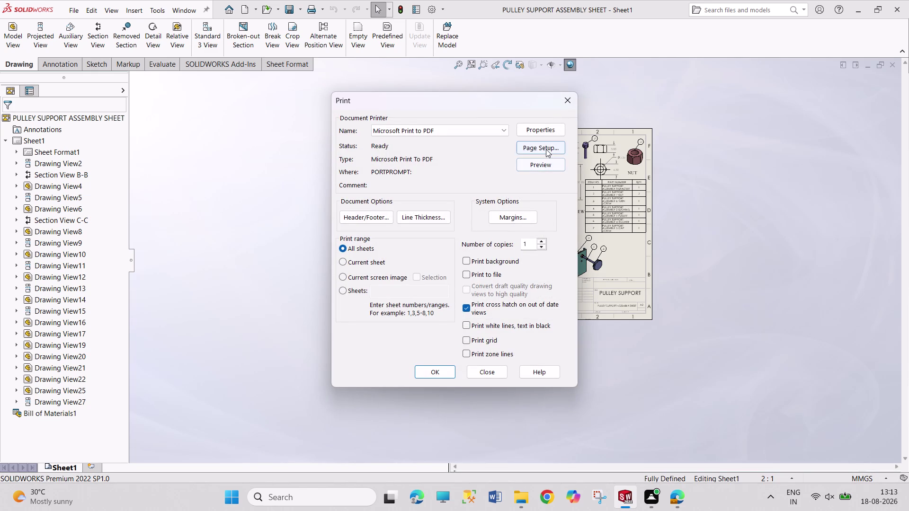
click(546, 149)
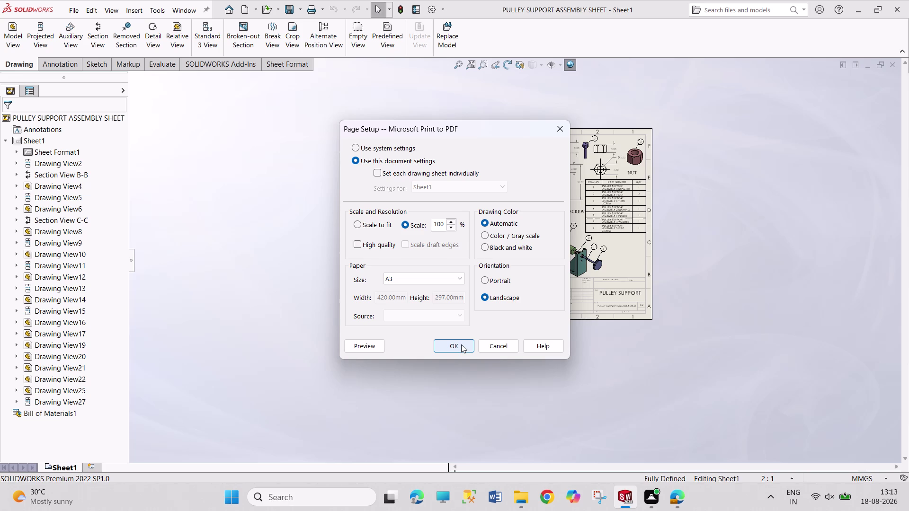
click(461, 345)
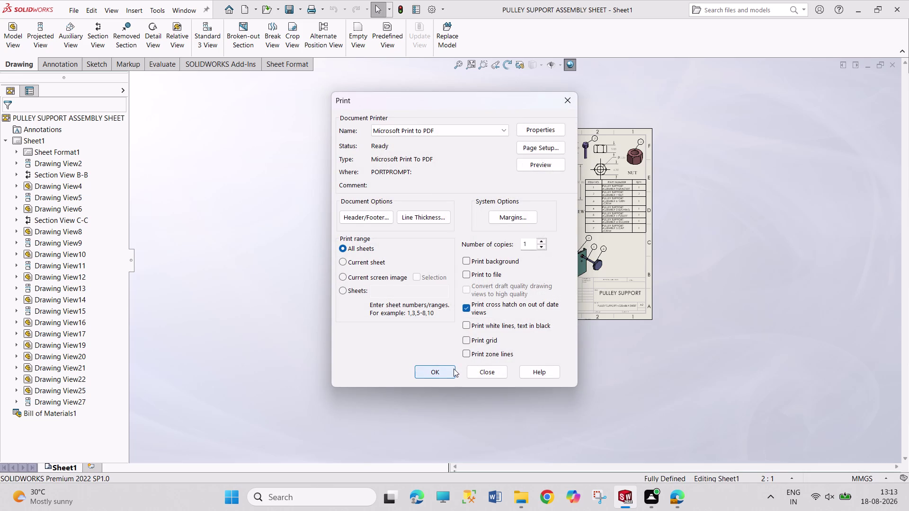
click(453, 369)
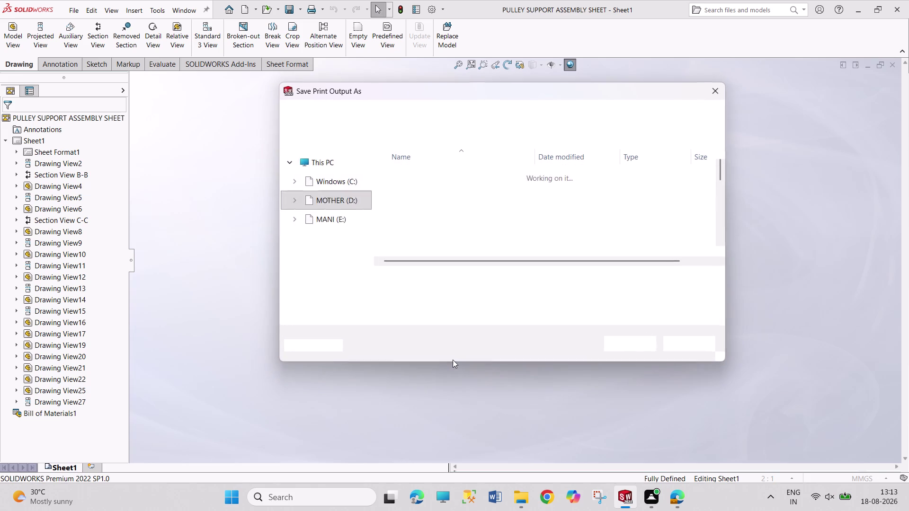
Save the output as PULLY SUPPORT ASSEMBLY PDF in FUJI, replacing the old file.
scroll(down, 3)
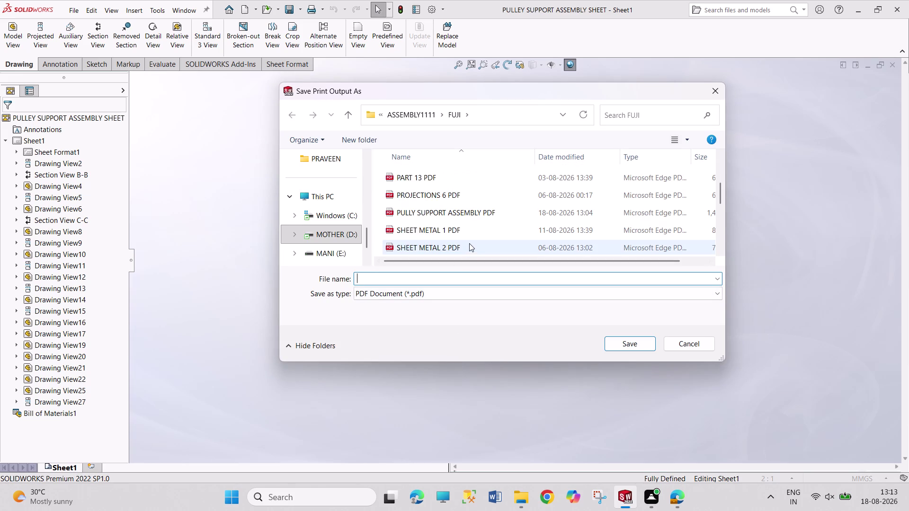
scroll(down, 3)
scroll(down, 3)
scroll(up, 3)
scroll(up, 3)
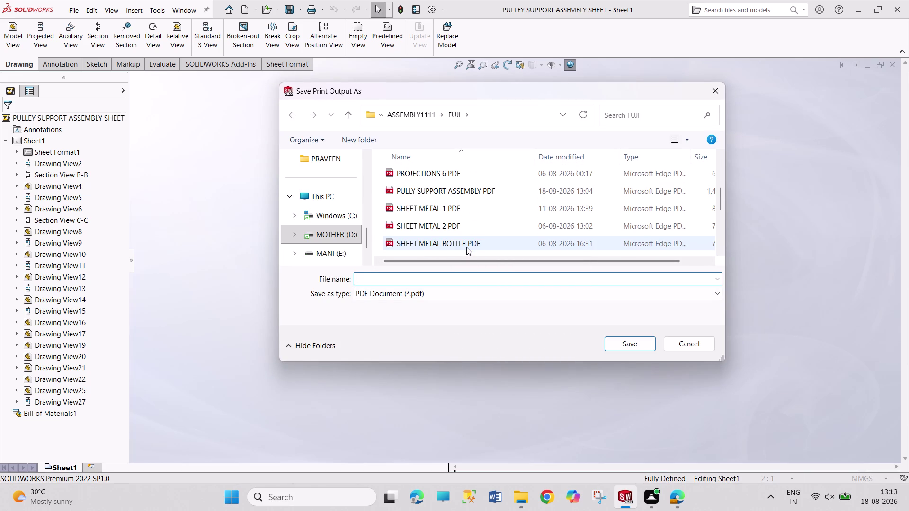
click(498, 194)
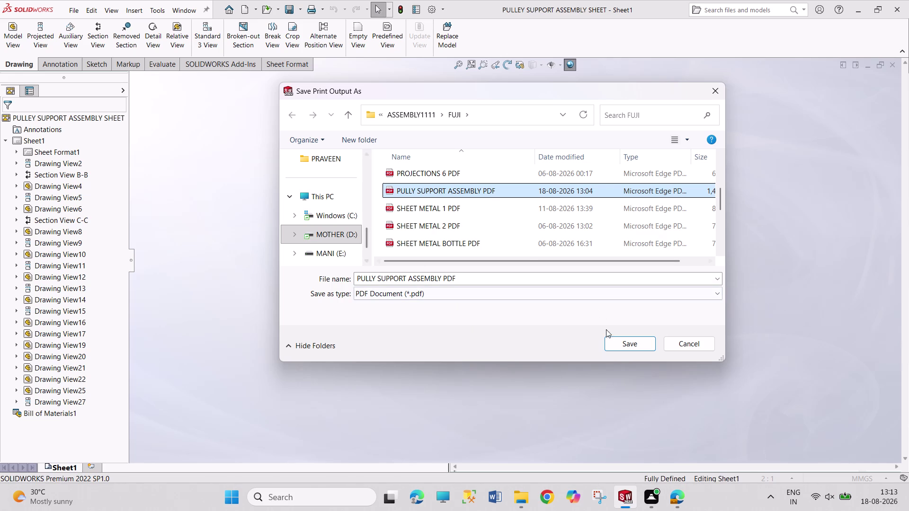
click(617, 345)
click(493, 247)
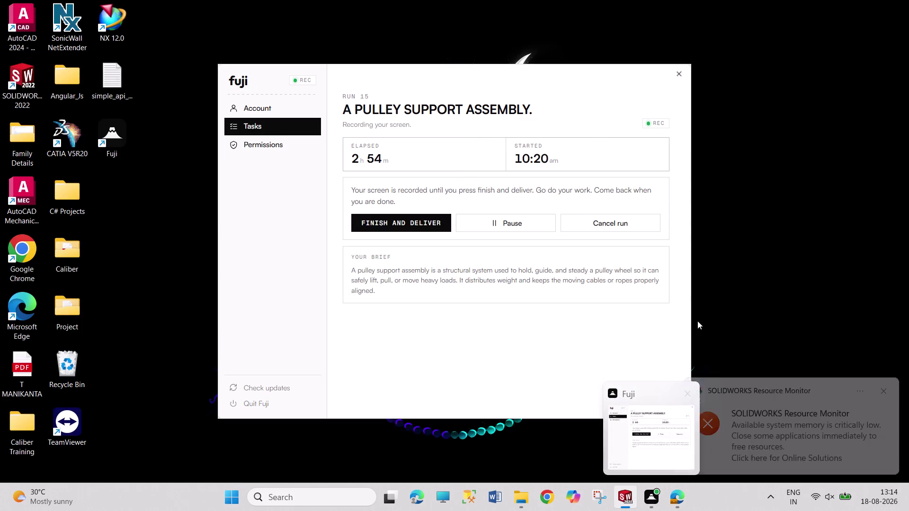
click(885, 393)
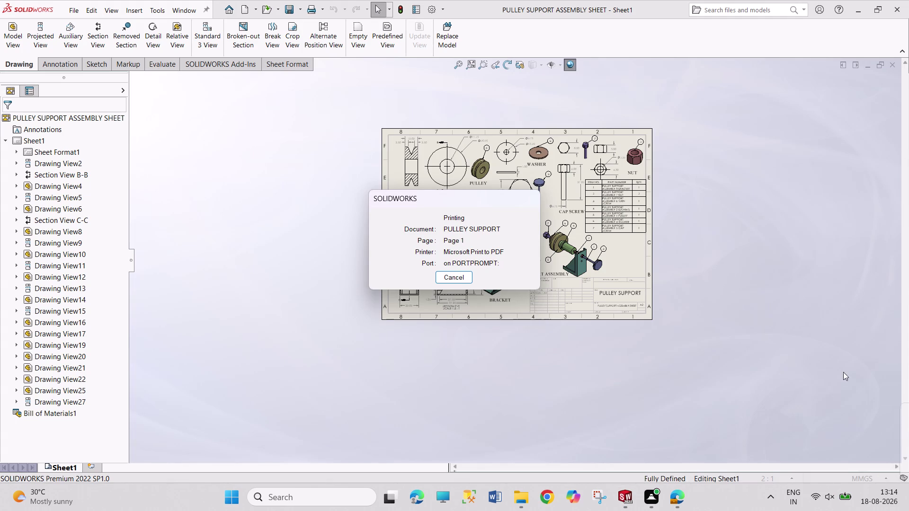
drag(725, 261, 792, 329)
drag(688, 206, 742, 291)
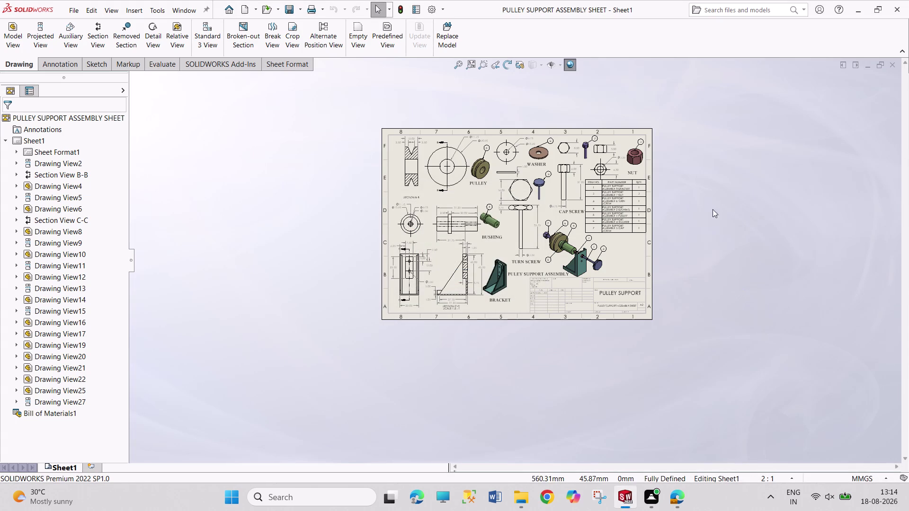
drag(711, 212, 756, 281)
drag(725, 227, 840, 280)
drag(670, 107, 689, 201)
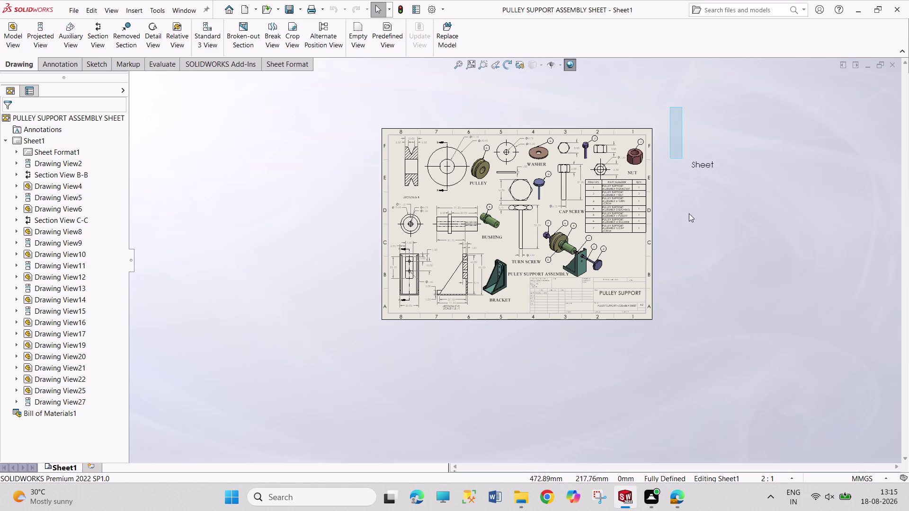
drag(689, 201, 768, 368)
drag(668, 104, 675, 184)
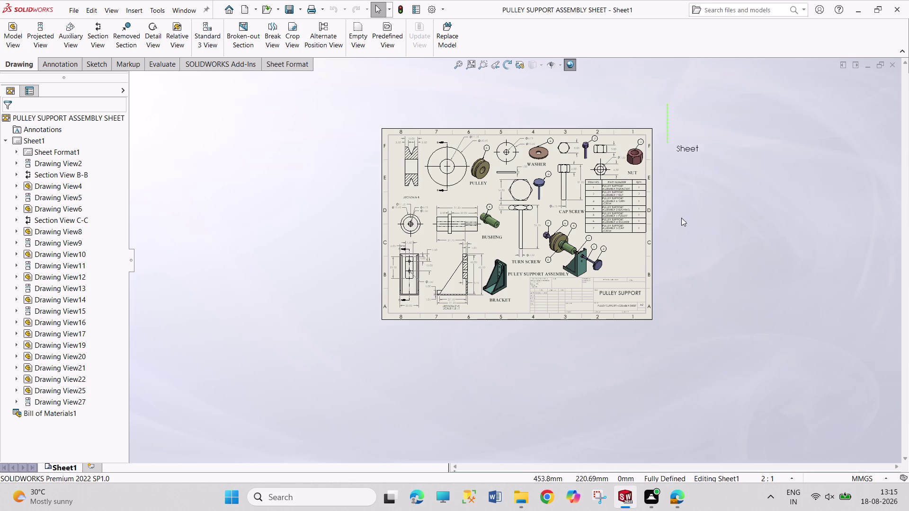
drag(675, 184, 774, 361)
drag(674, 100, 721, 366)
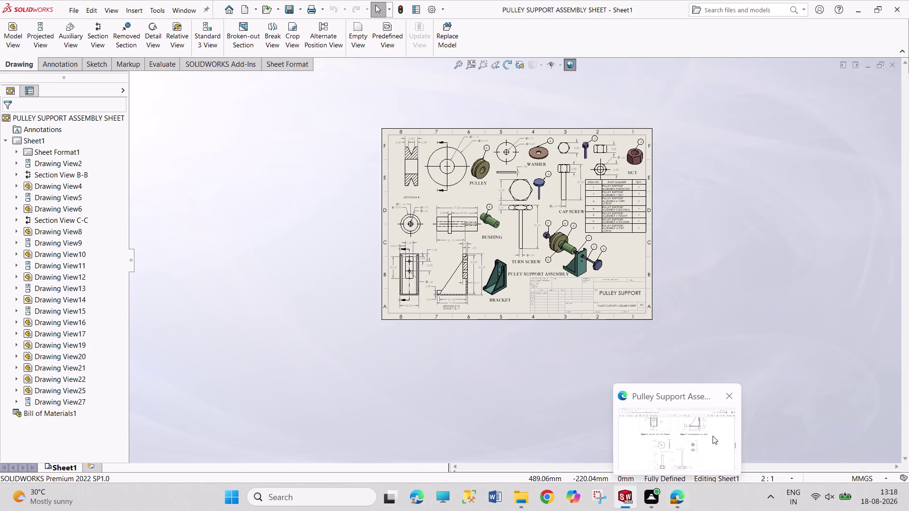
Switch from SOLIDWORKS to the Fuji window using the taskbar.
click(724, 401)
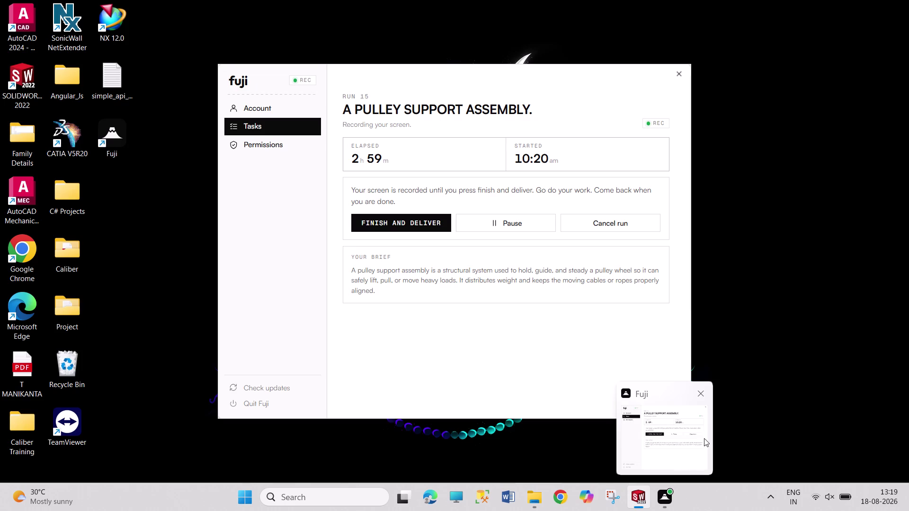
Drag within the Fuji task panel to check the elapsed recording time.
drag(675, 104, 681, 234)
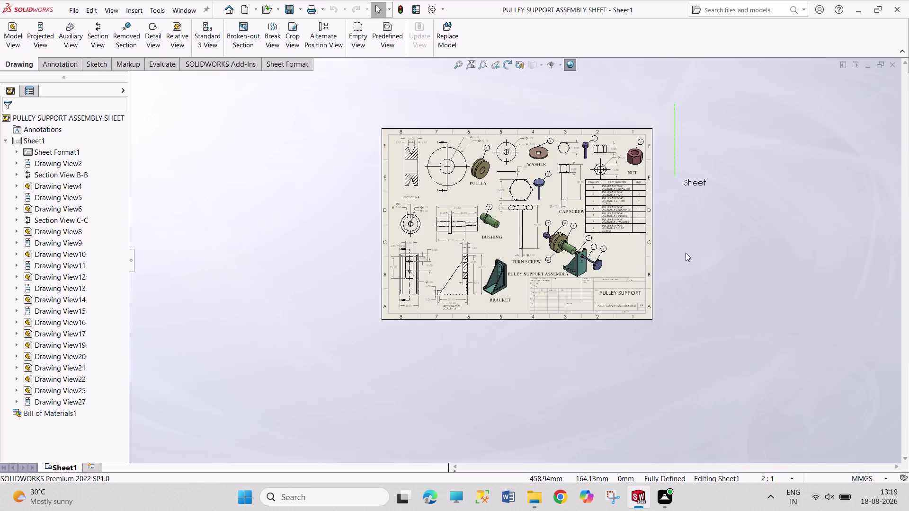
drag(681, 234, 840, 393)
drag(657, 99, 772, 418)
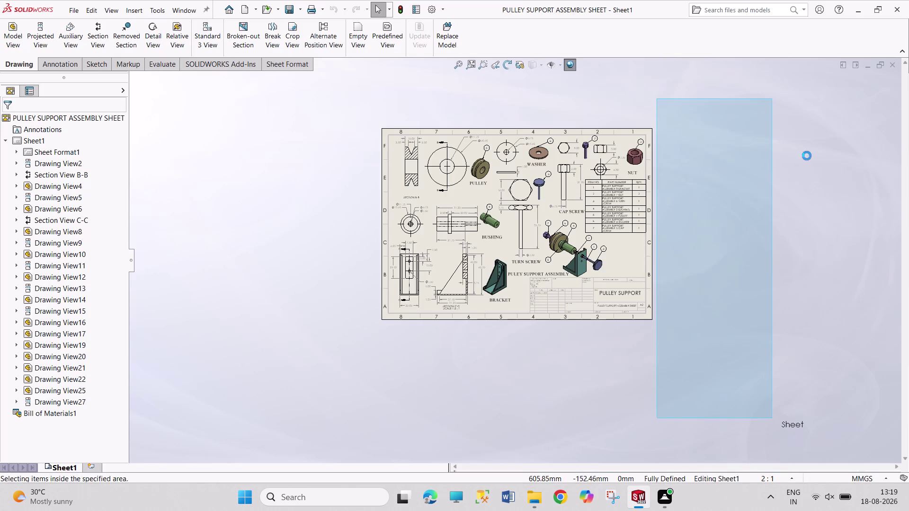
drag(666, 101, 771, 360)
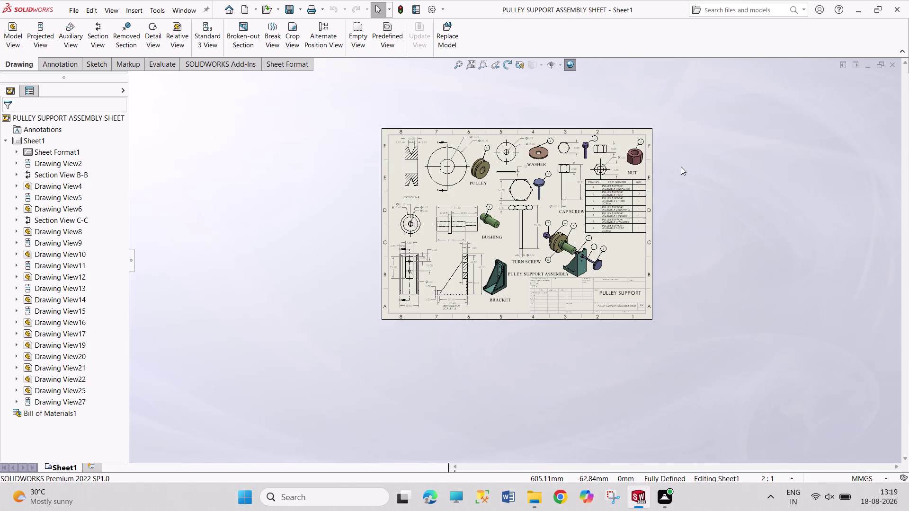
drag(658, 109, 819, 384)
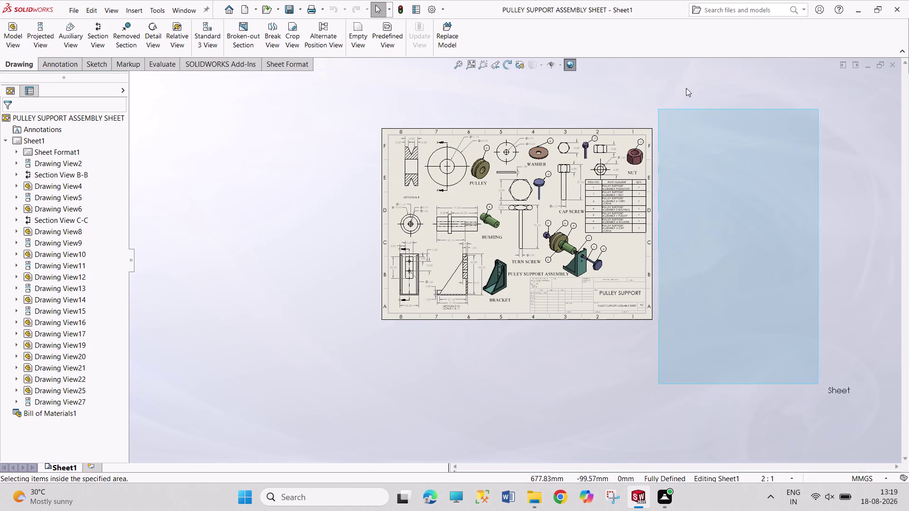
drag(672, 80, 796, 358)
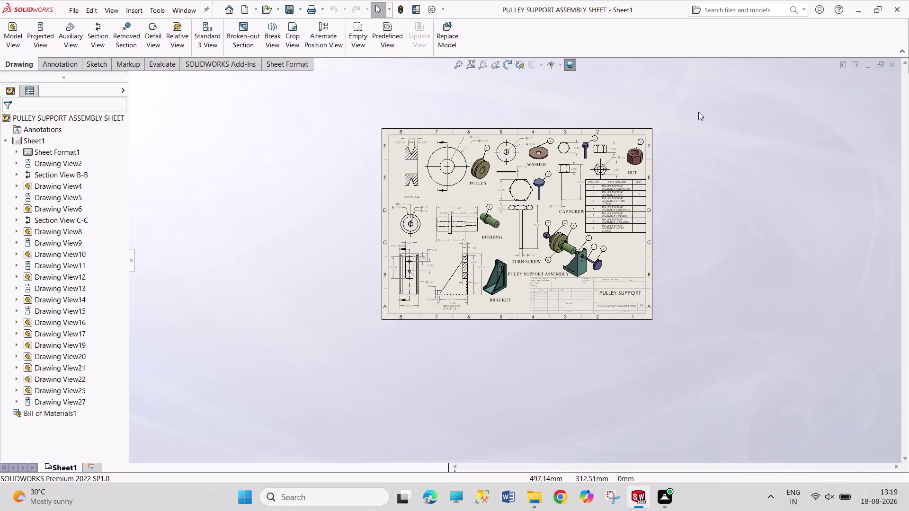
drag(670, 96, 793, 357)
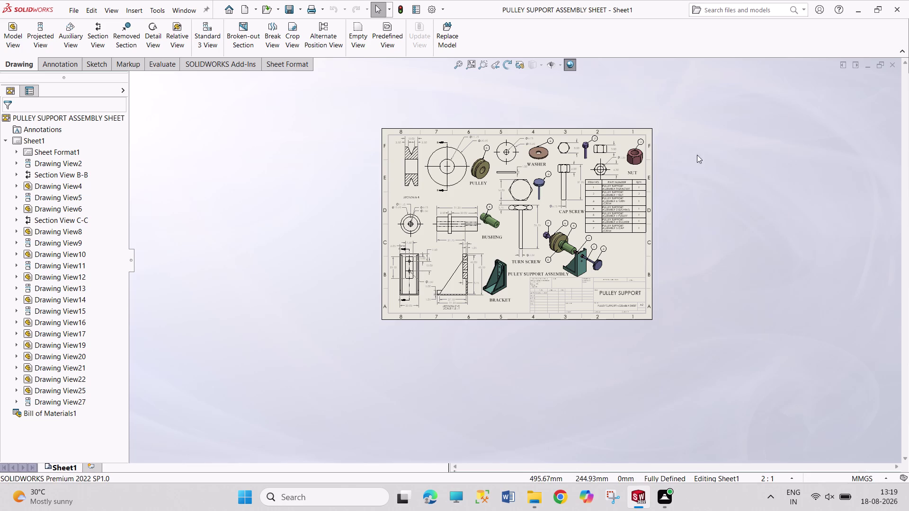
drag(667, 103, 740, 341)
drag(670, 111, 709, 344)
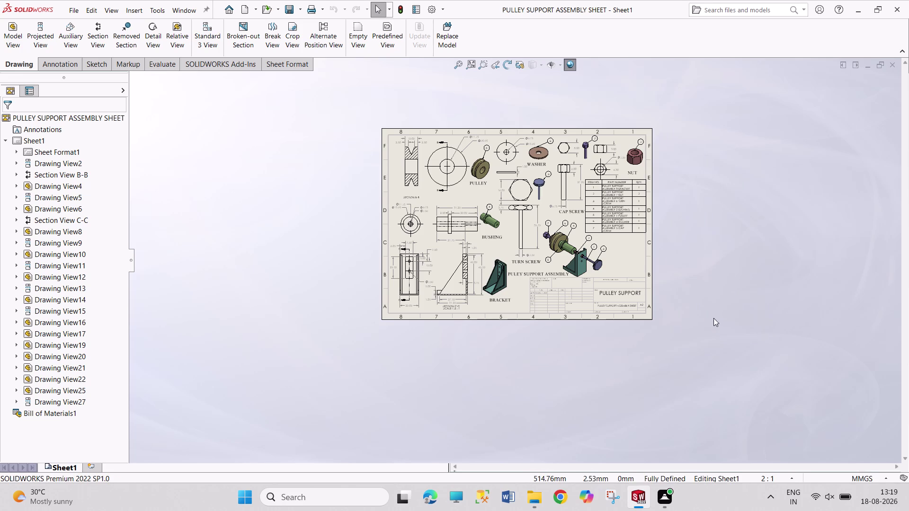
scroll(down, 3)
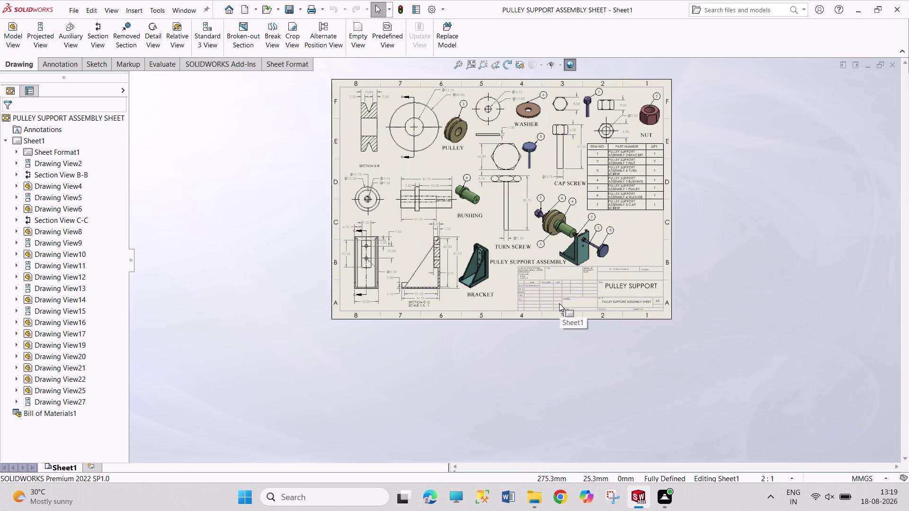
scroll(down, 3)
scroll(down, 3)
scroll(down, 3)
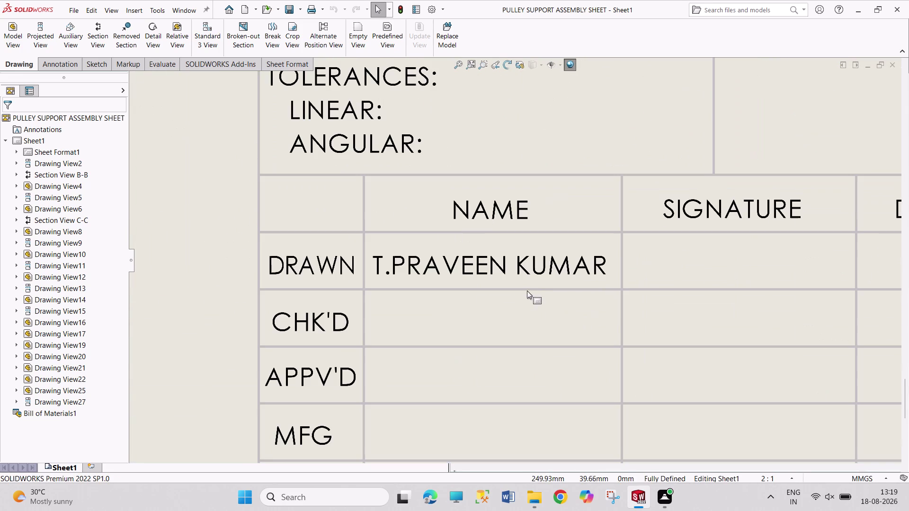
scroll(up, 3)
scroll(up, 3)
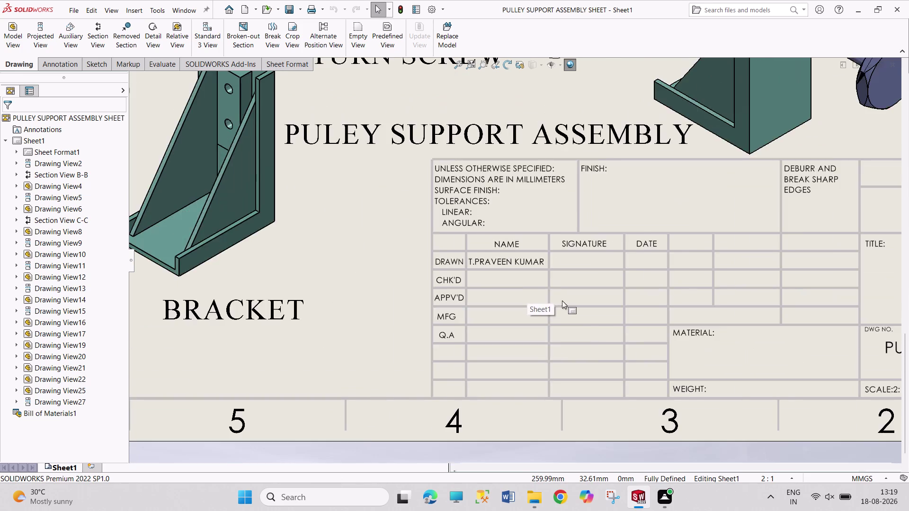
scroll(up, 3)
scroll(up, 3)
scroll(down, 3)
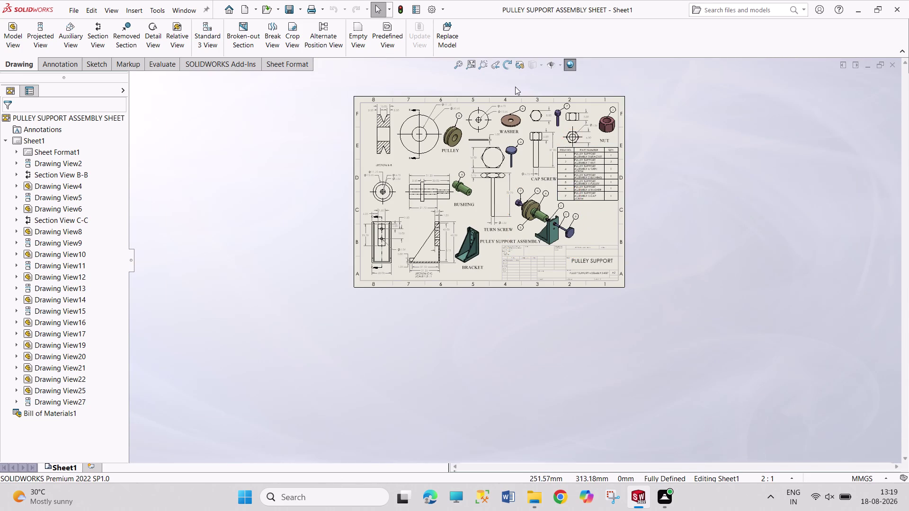
scroll(down, 3)
scroll(down, 3)
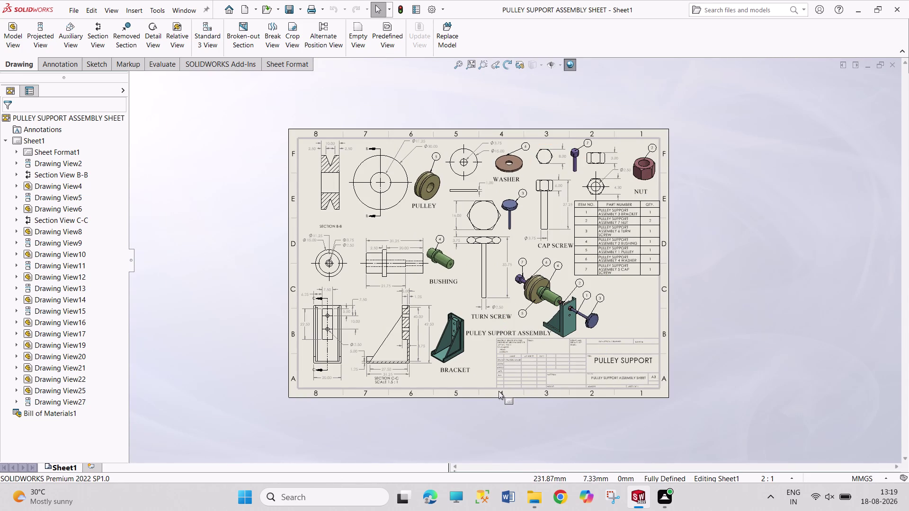